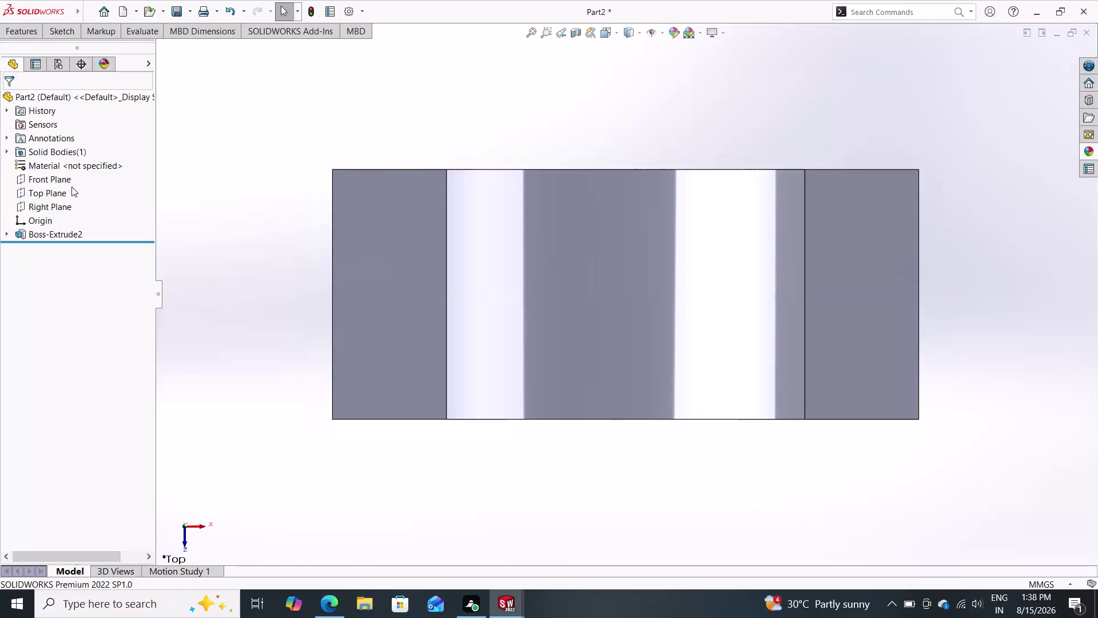
Orient and orbit the part, then start a new sketch on the Top Plane.
click(64, 193)
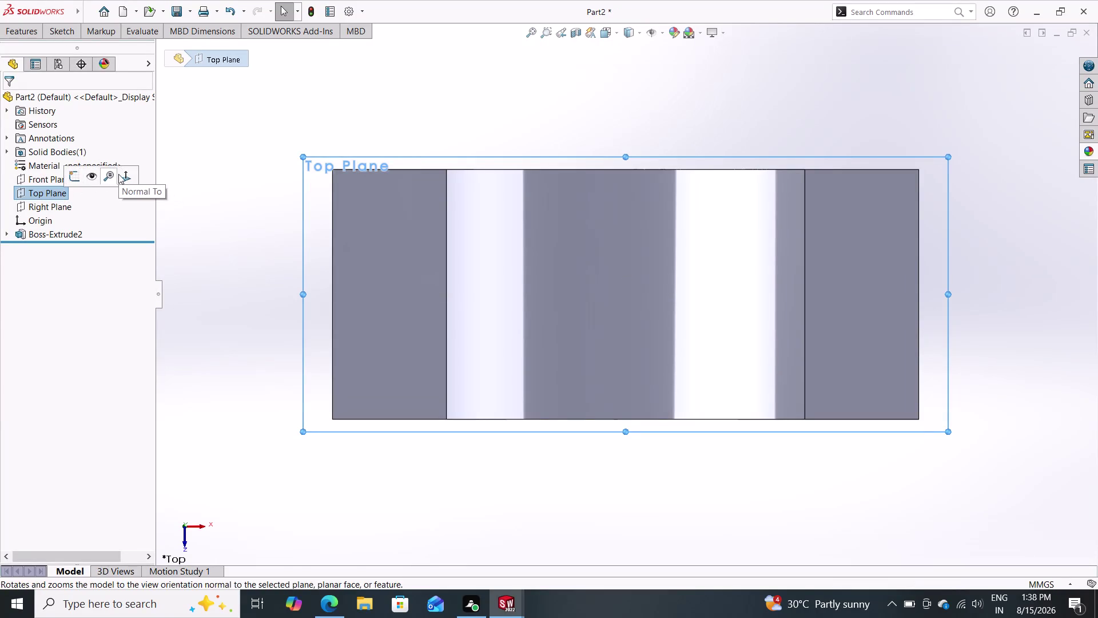
double_click(122, 173)
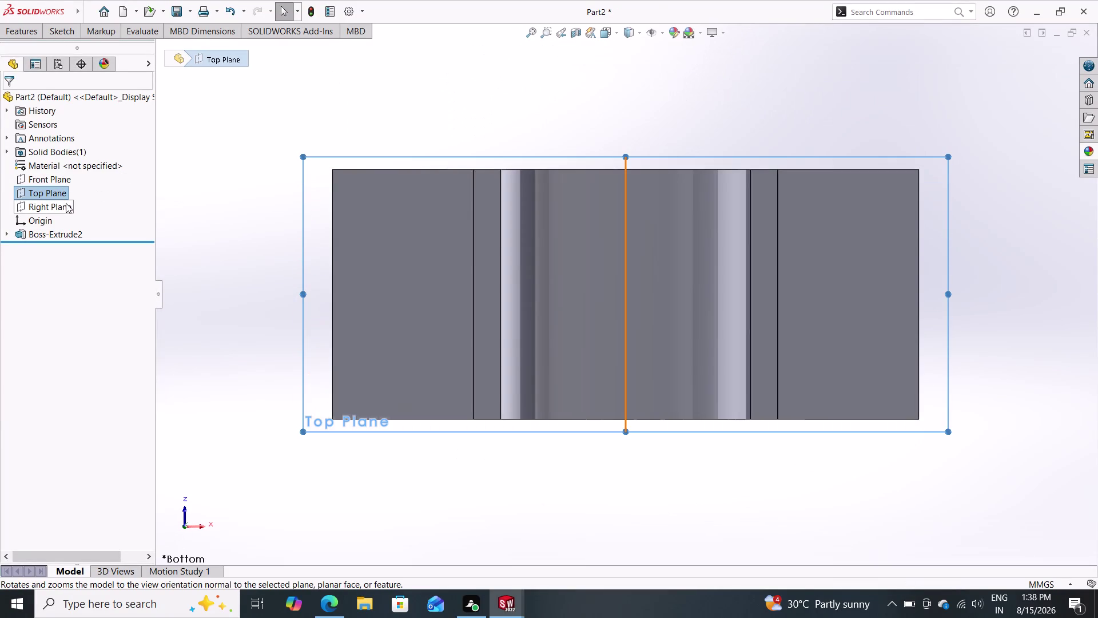
double_click(62, 193)
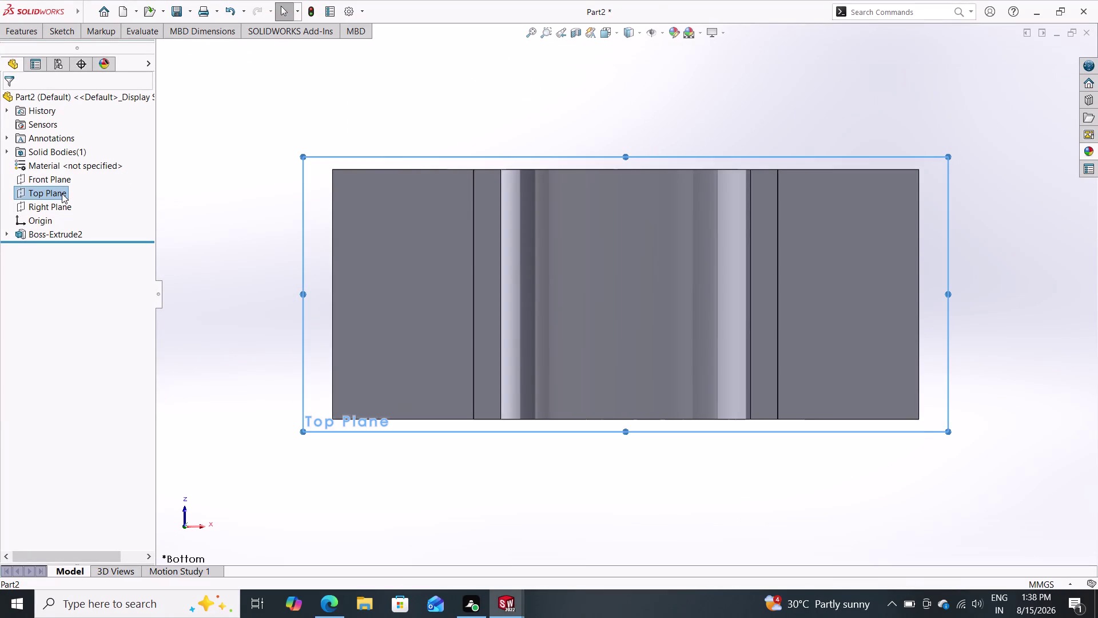
double_click(62, 193)
click(37, 191)
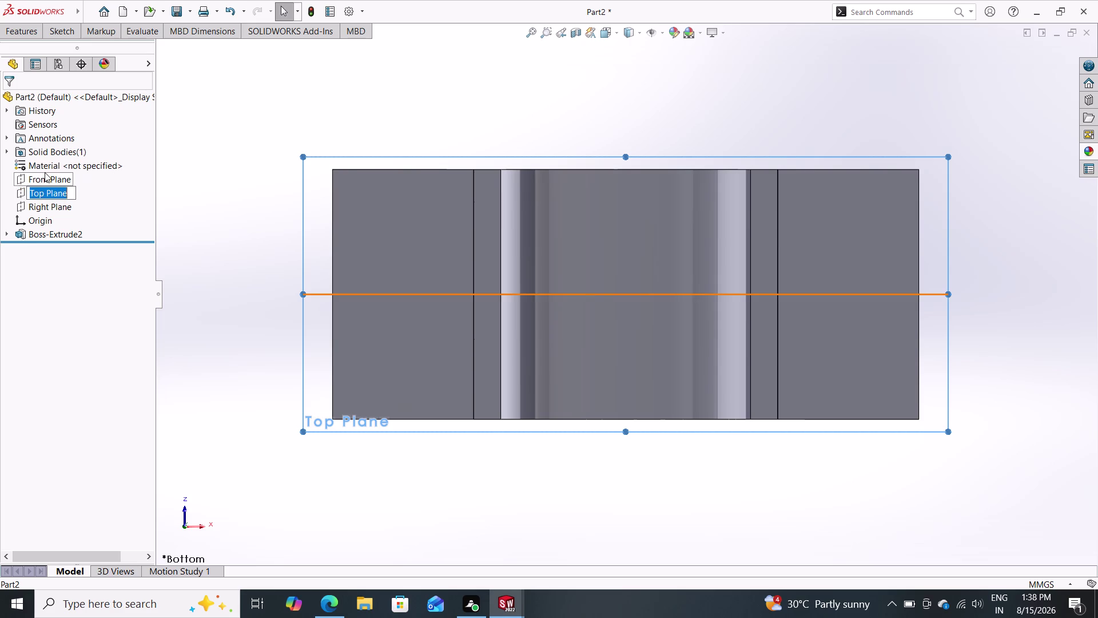
key(Escape)
key(Escape)
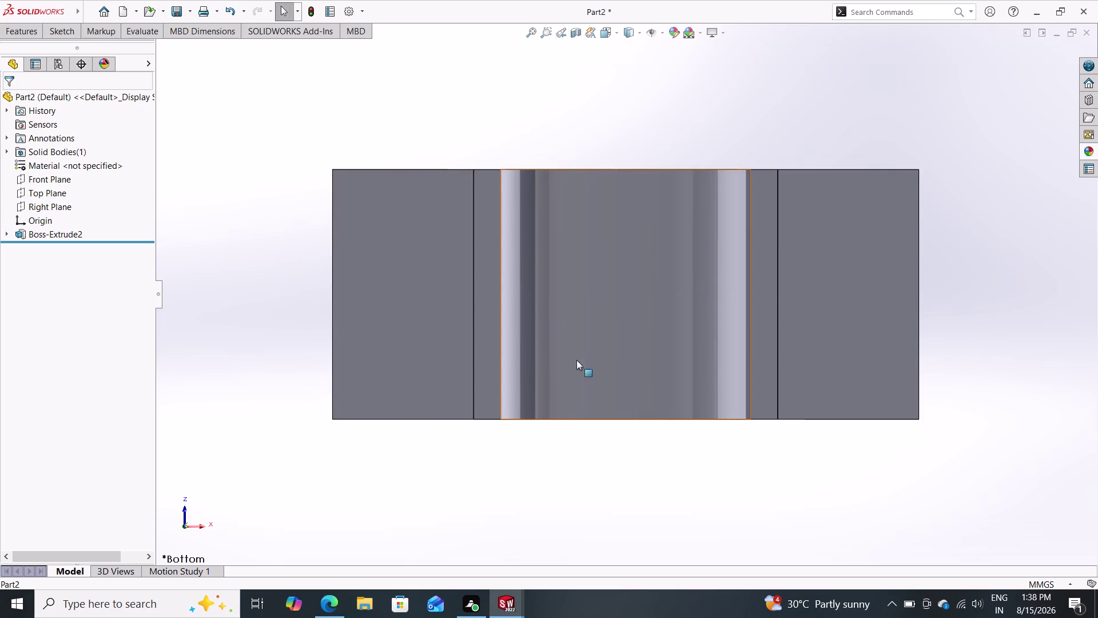
middle_drag(619, 121, 618, 338)
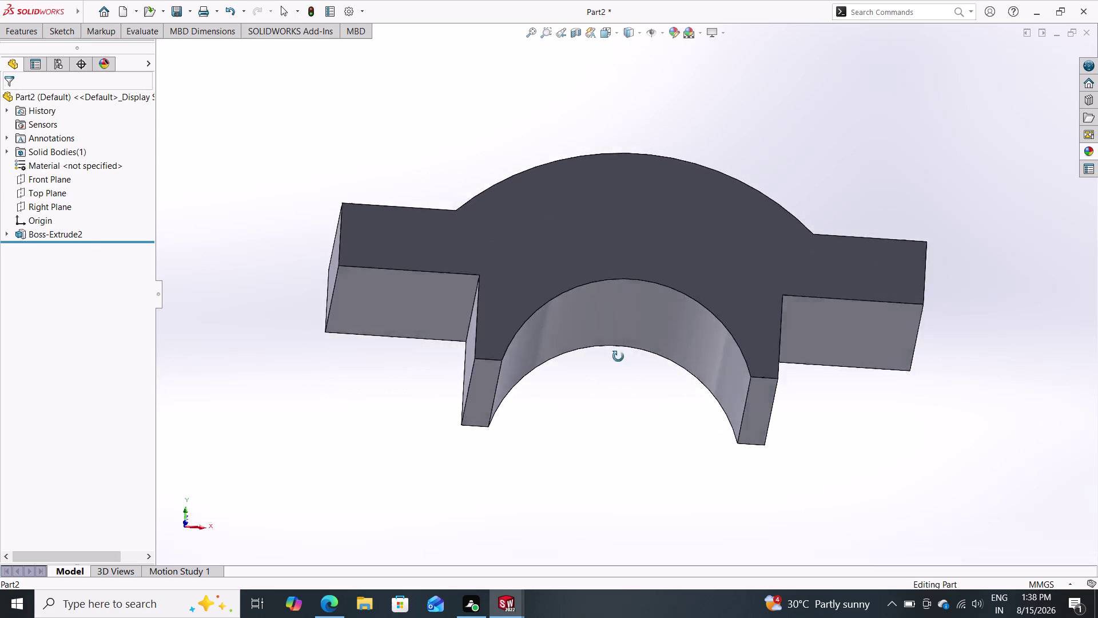
middle_drag(618, 338, 613, 490)
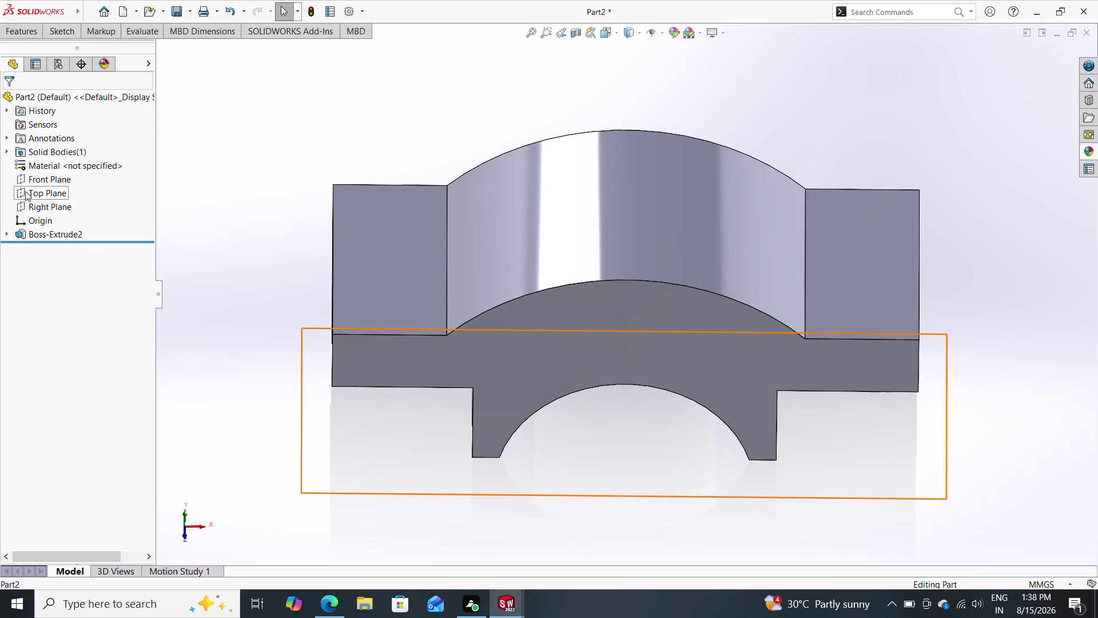
triple_click(26, 191)
click(53, 190)
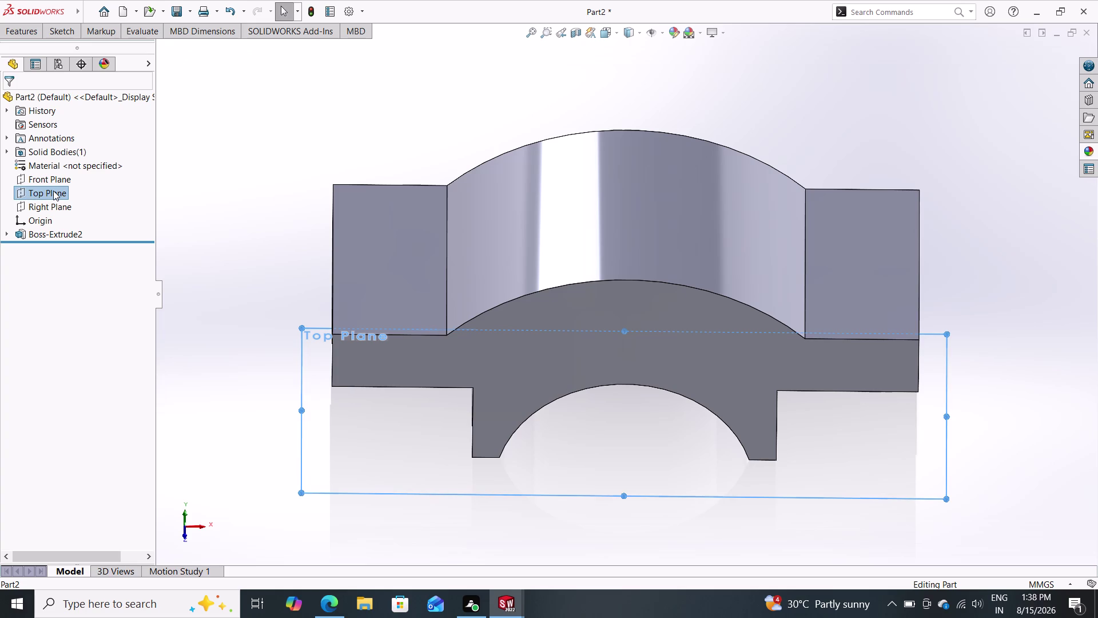
click(64, 178)
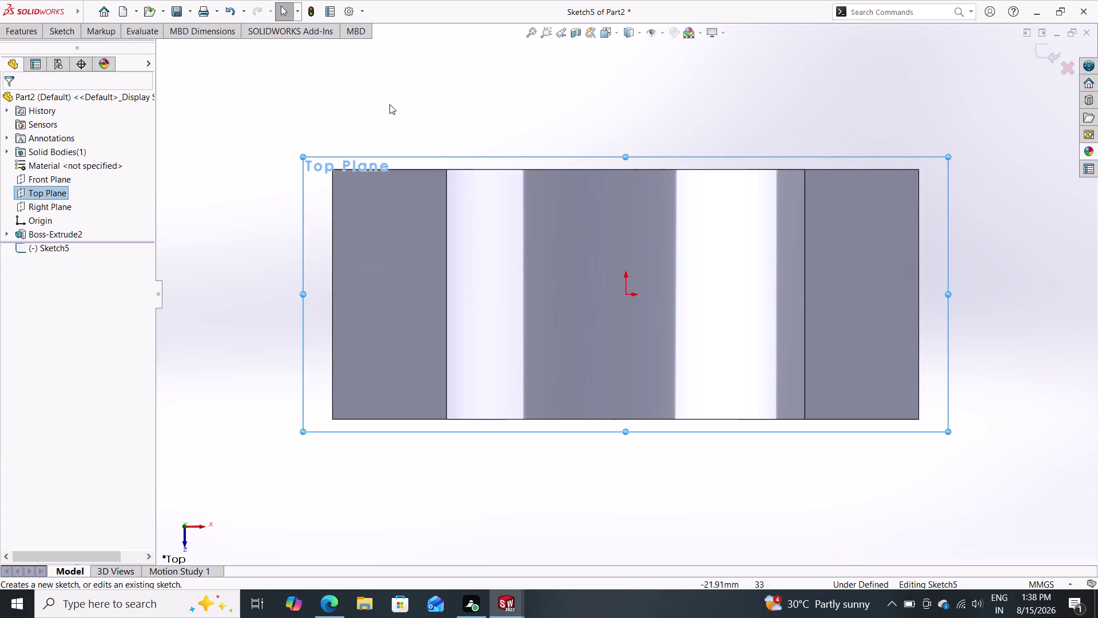
Draw a circle centred on the part origin.
click(69, 26)
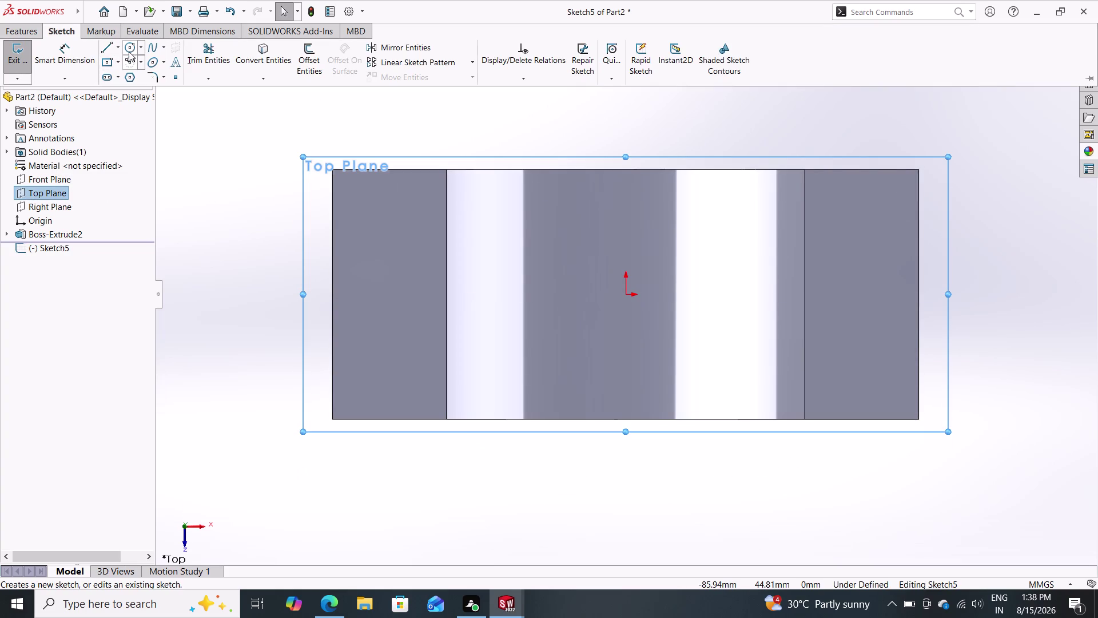
click(128, 49)
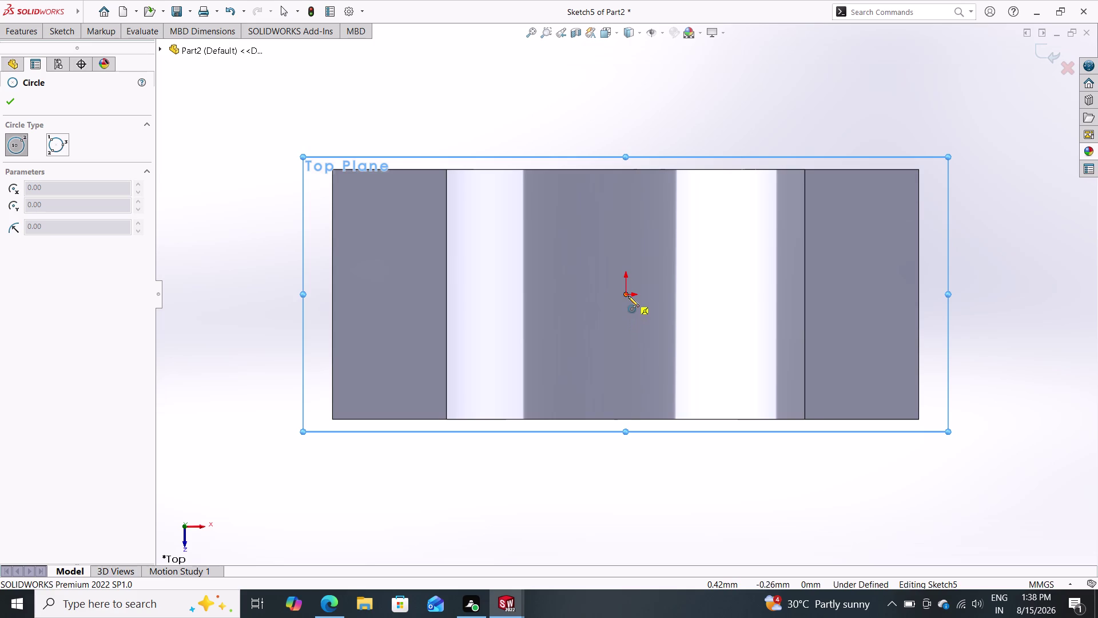
click(628, 296)
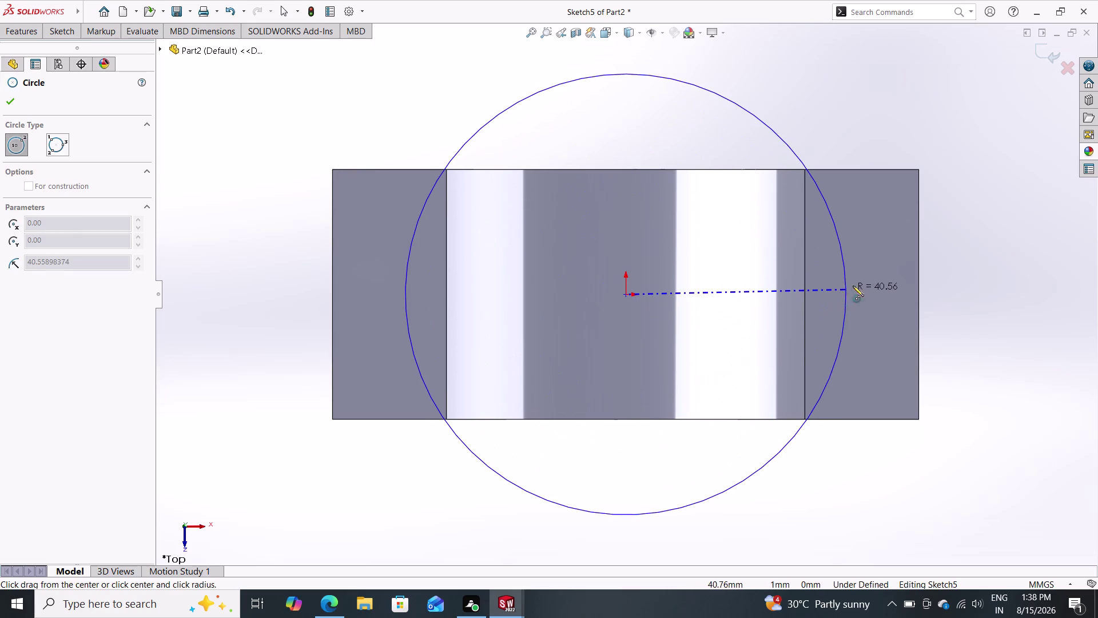
double_click(941, 218)
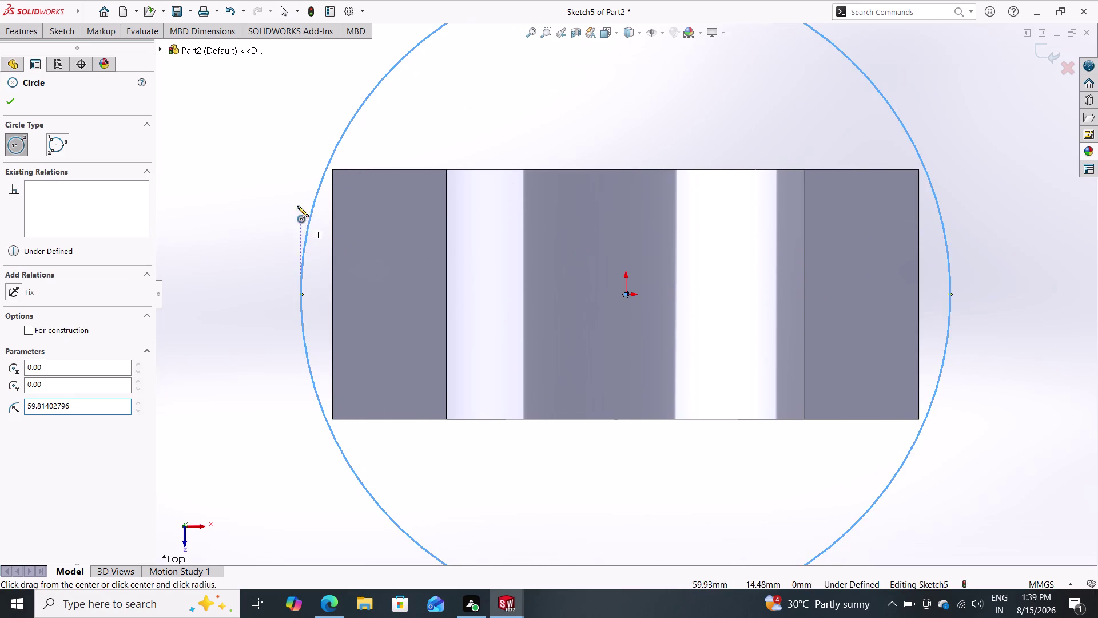
double_click(69, 33)
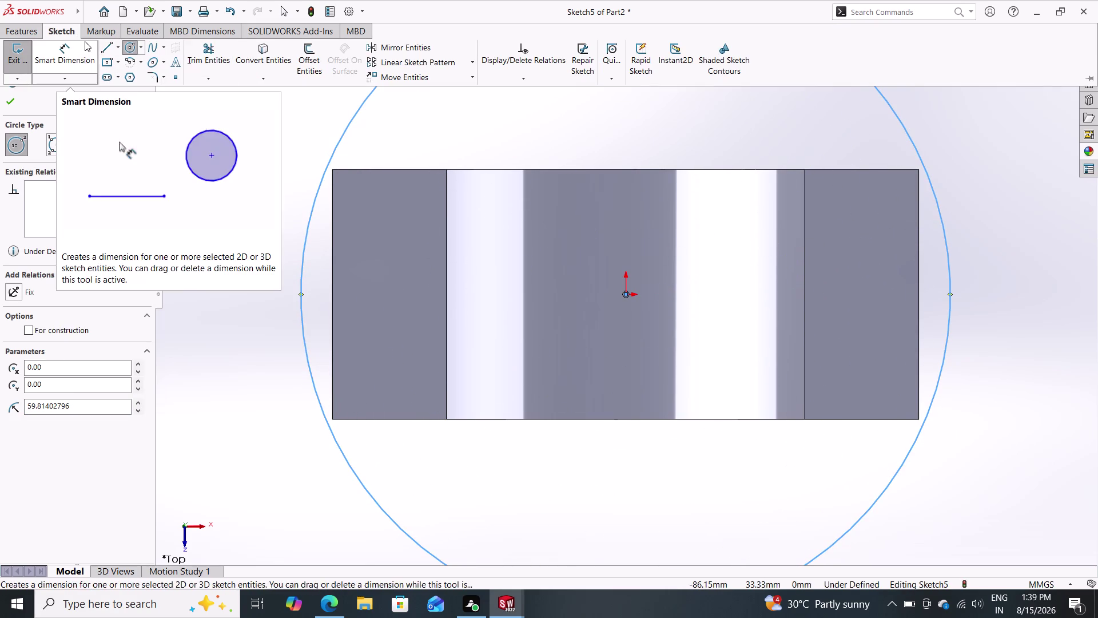
Add a diameter dimension to the circle, entering 108.
double_click(55, 51)
double_click(315, 202)
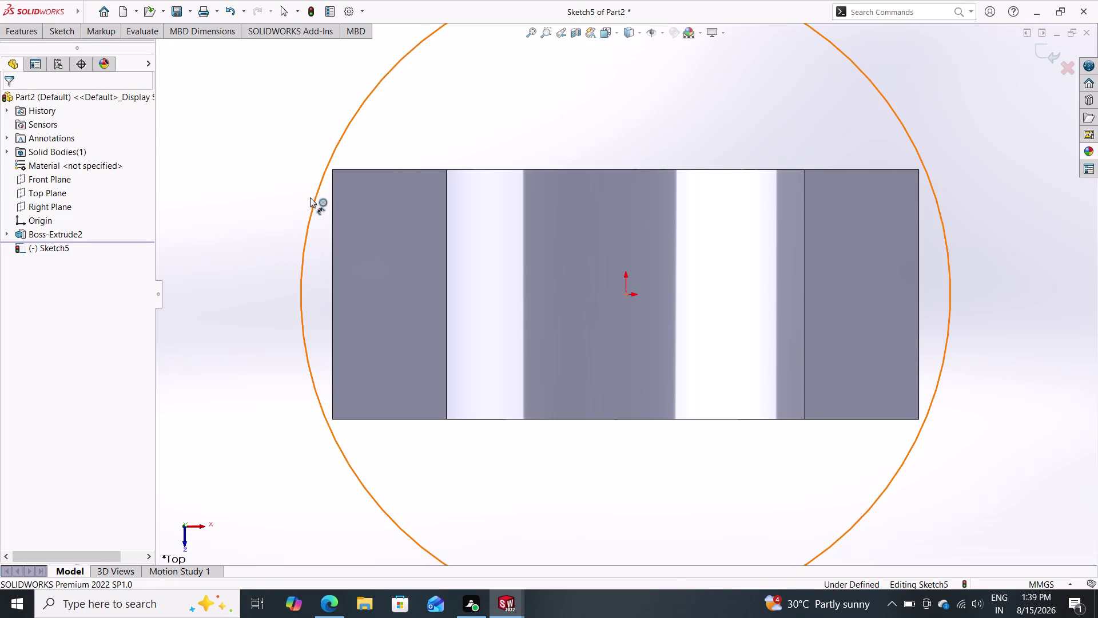
click(273, 159)
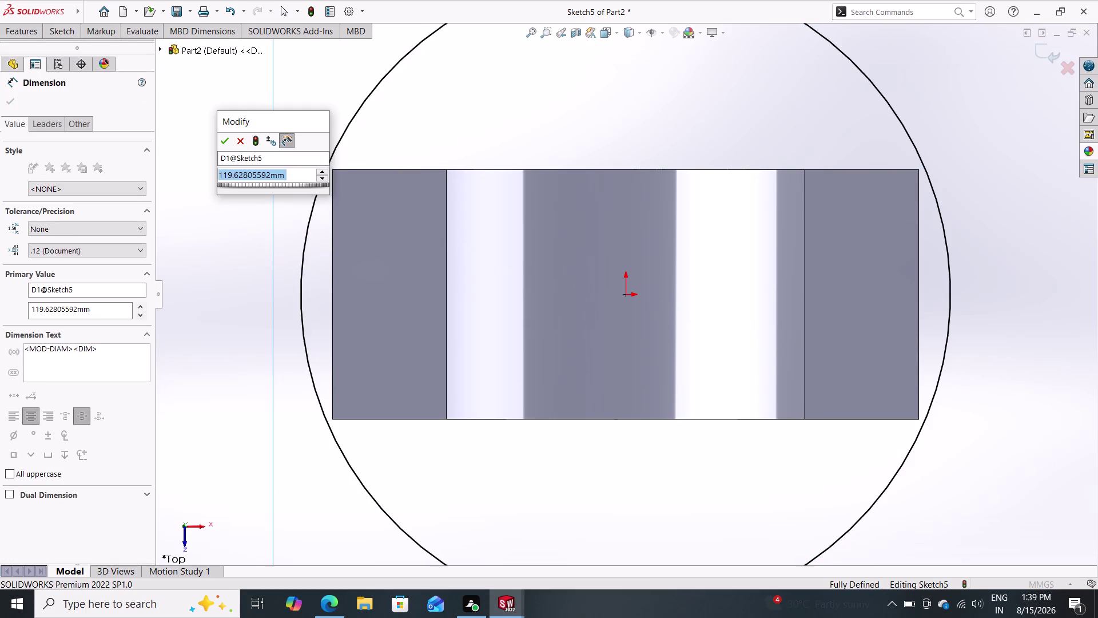
text(108)
key(Return)
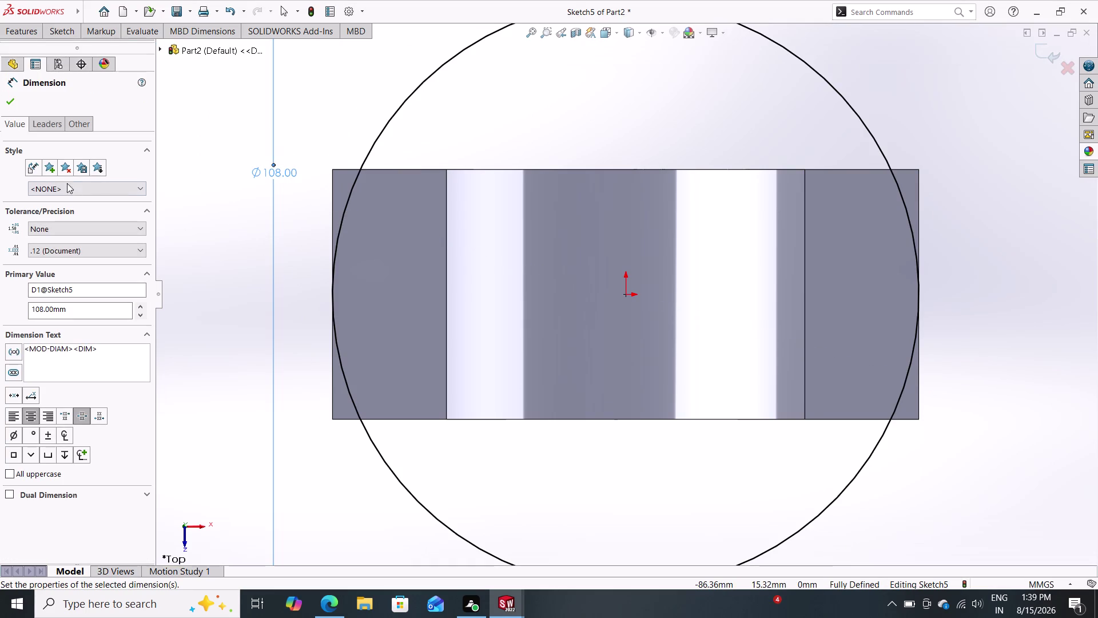
click(8, 102)
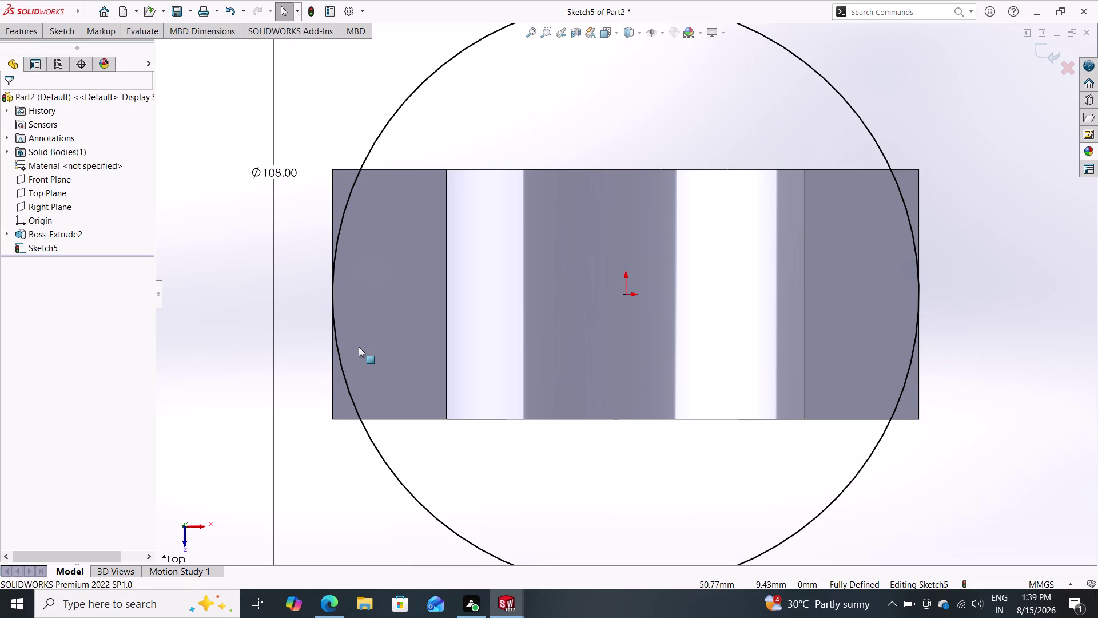
Orbit around the part to check the circle, then undo the last change.
scroll(down, 3)
scroll(up, 3)
scroll(up, 3)
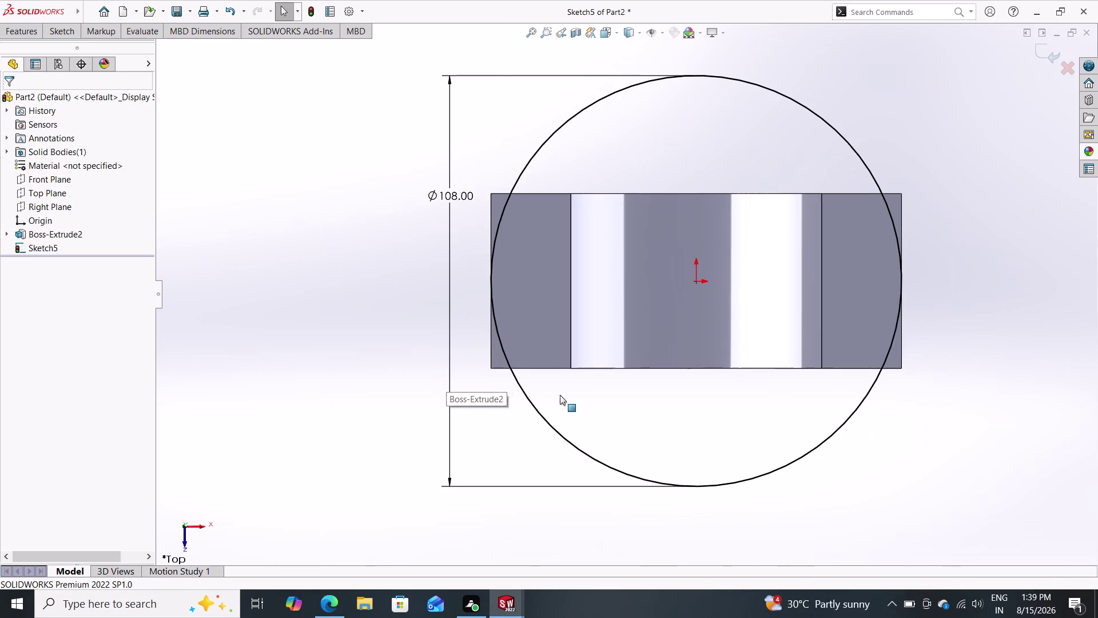
middle_drag(878, 442, 869, 362)
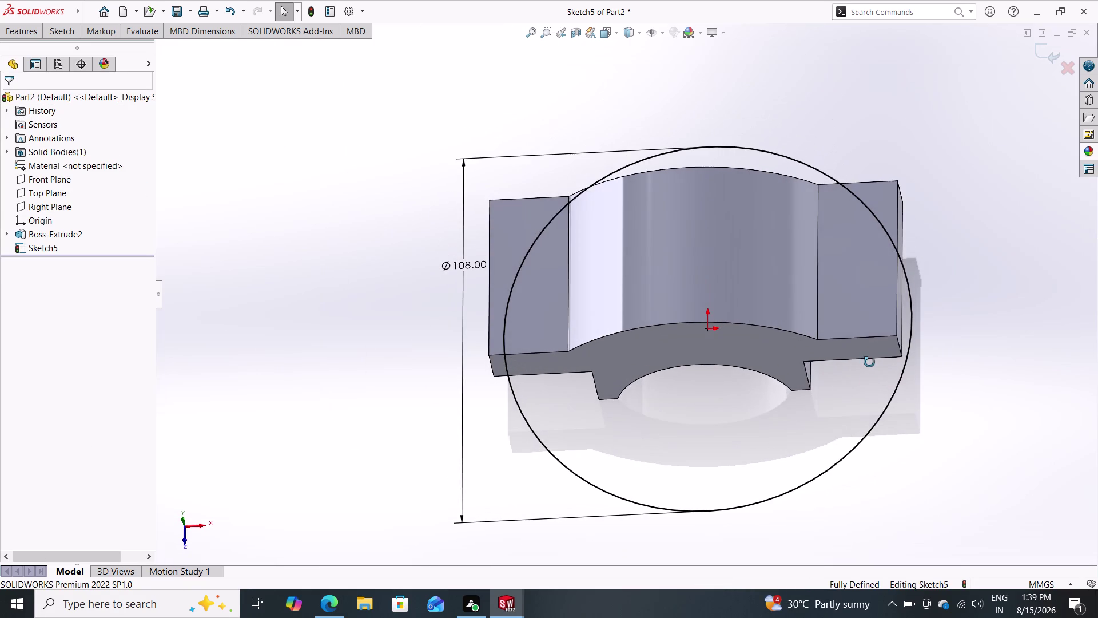
middle_drag(869, 362, 876, 297)
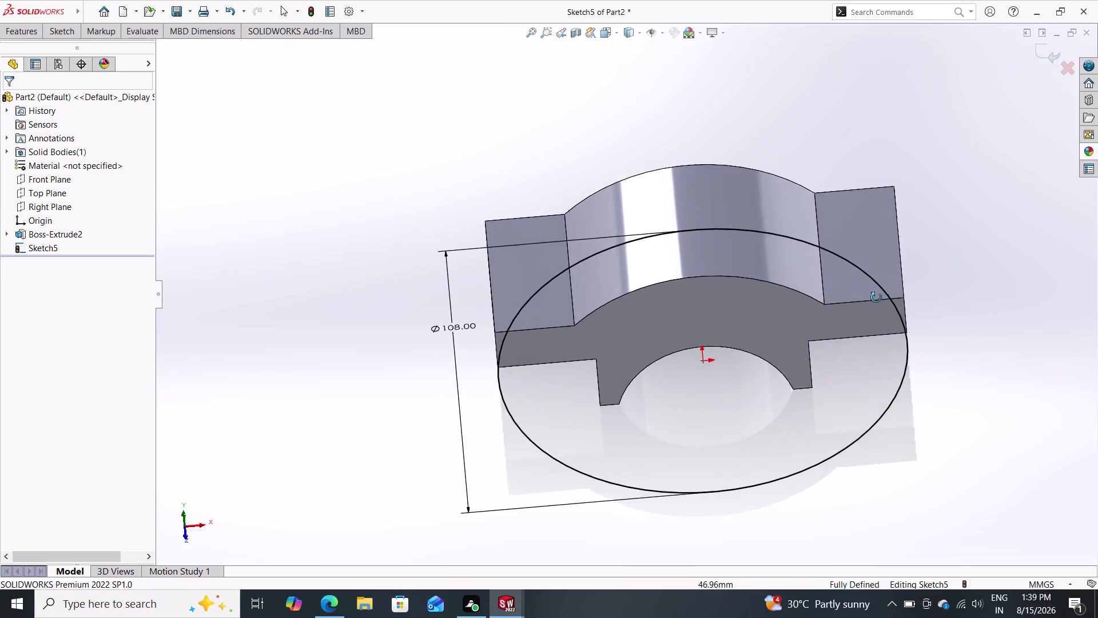
middle_drag(876, 297, 883, 455)
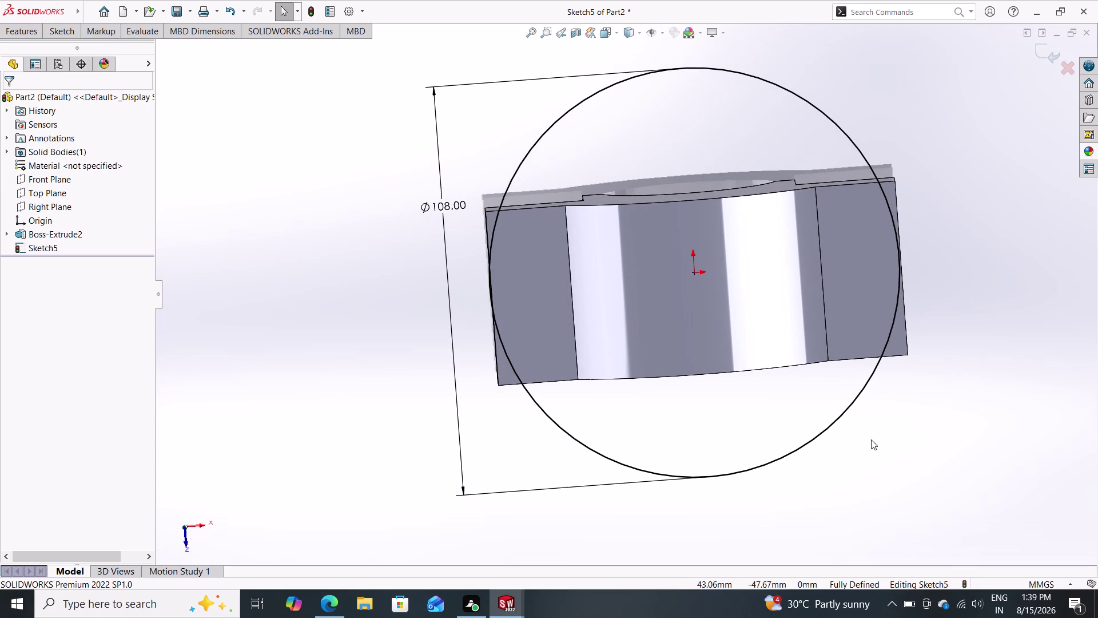
key(ctrl+z)
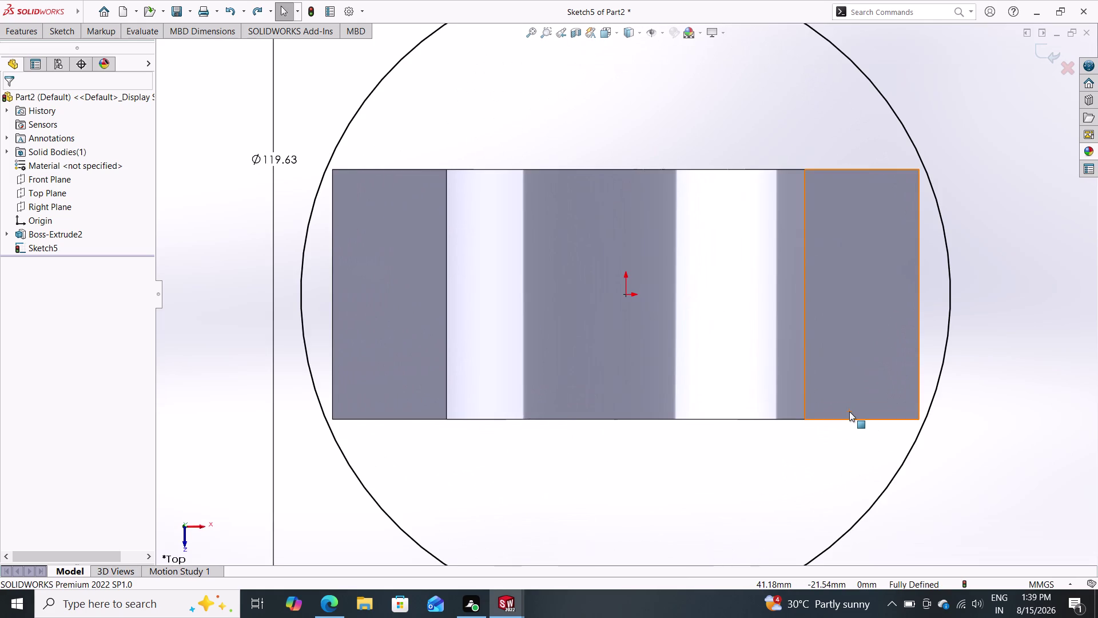
Undo the recent sketch steps and delete the drawn circle.
key(ctrl+z)
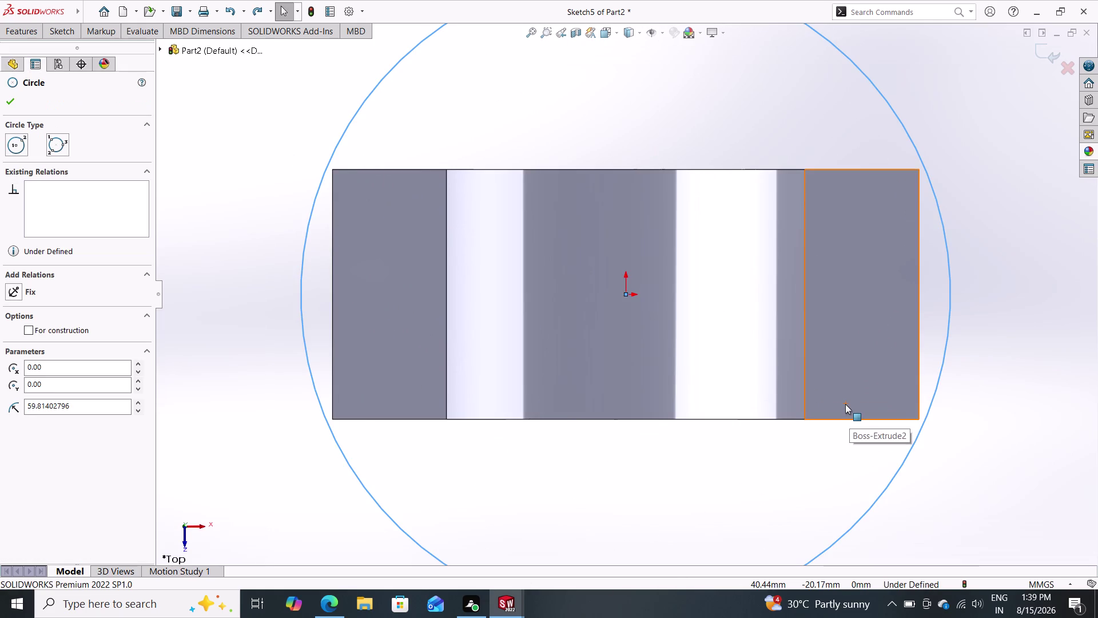
key(Escape)
key(Escape)
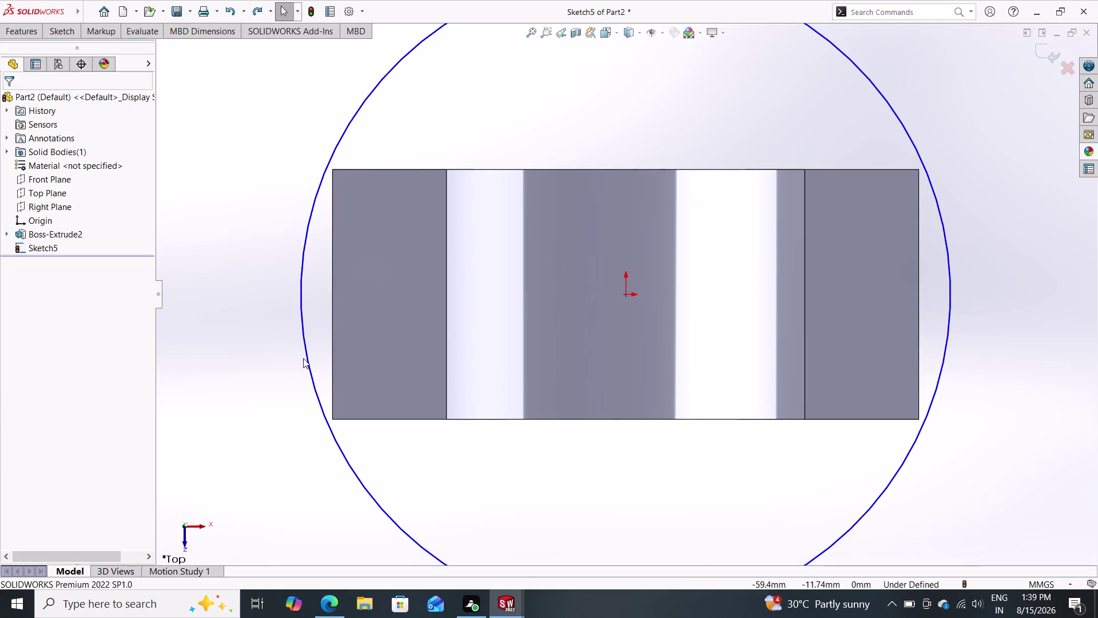
click(310, 358)
key(Delete)
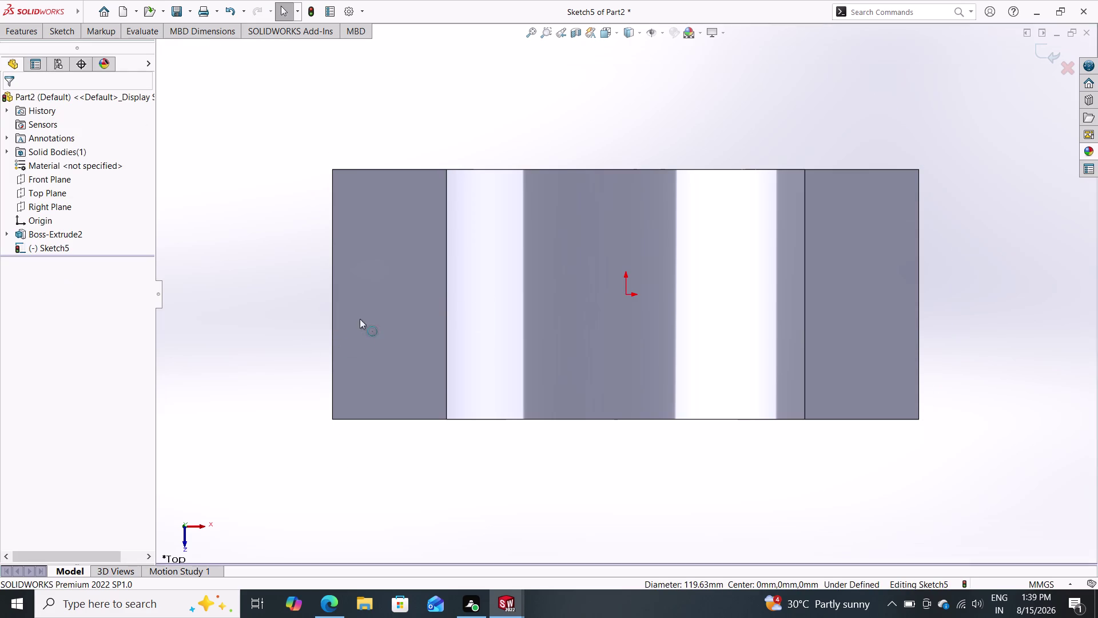
Select the left flange face and draw another circle centred on the origin.
click(381, 295)
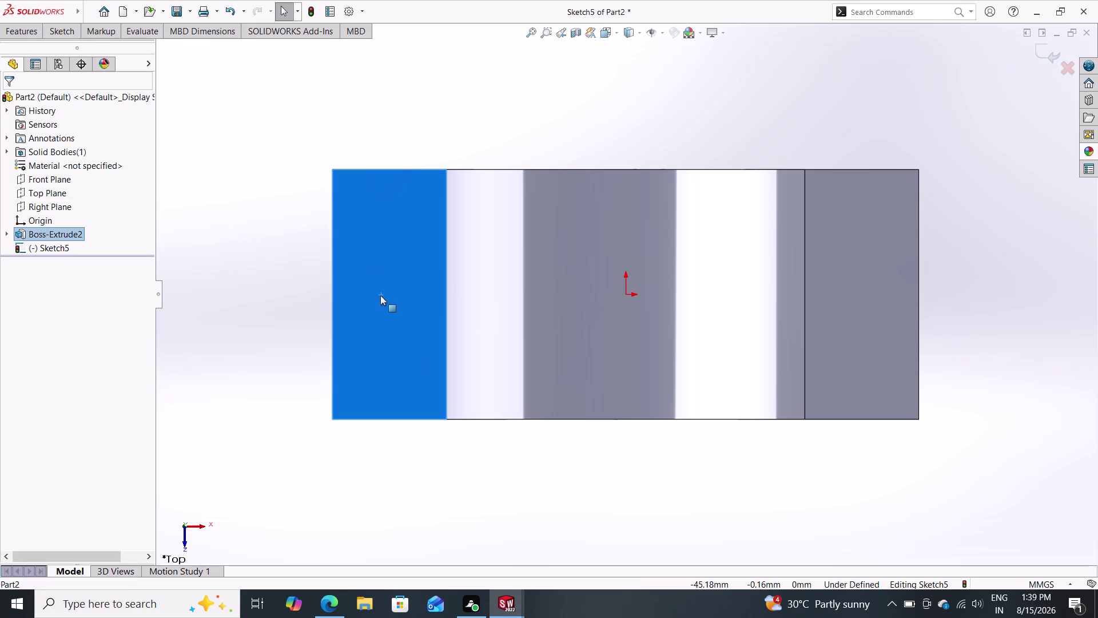
click(62, 31)
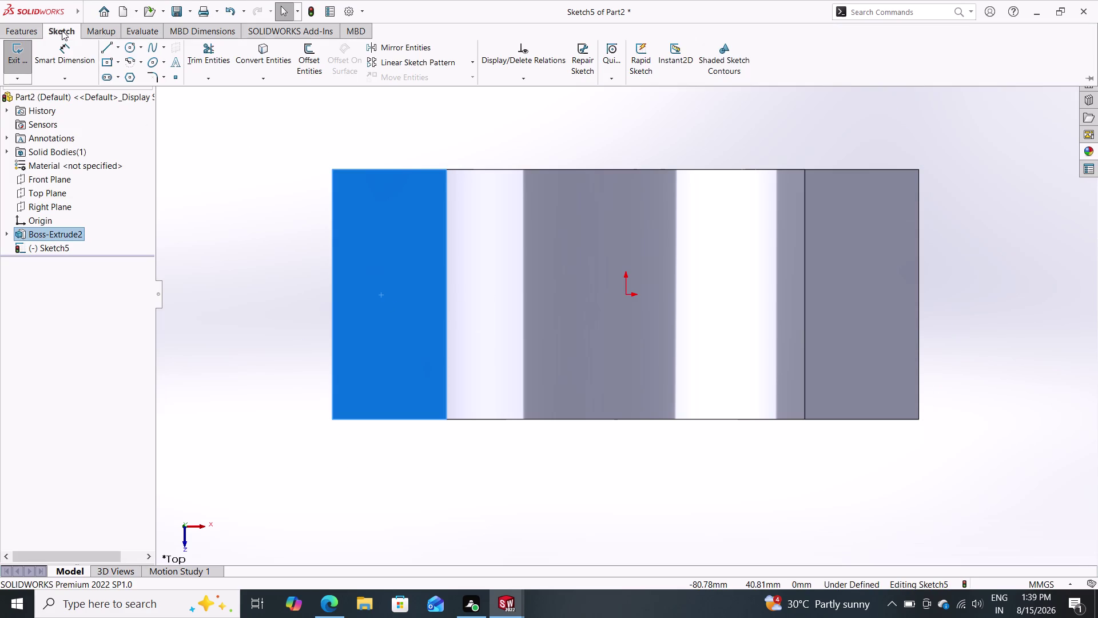
triple_click(130, 48)
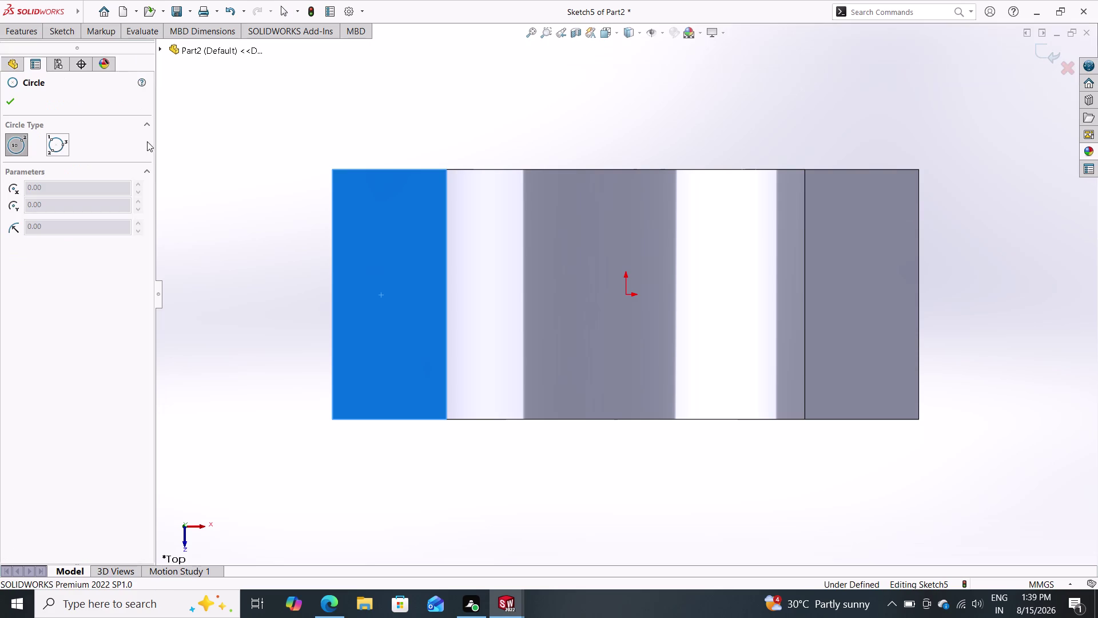
click(627, 296)
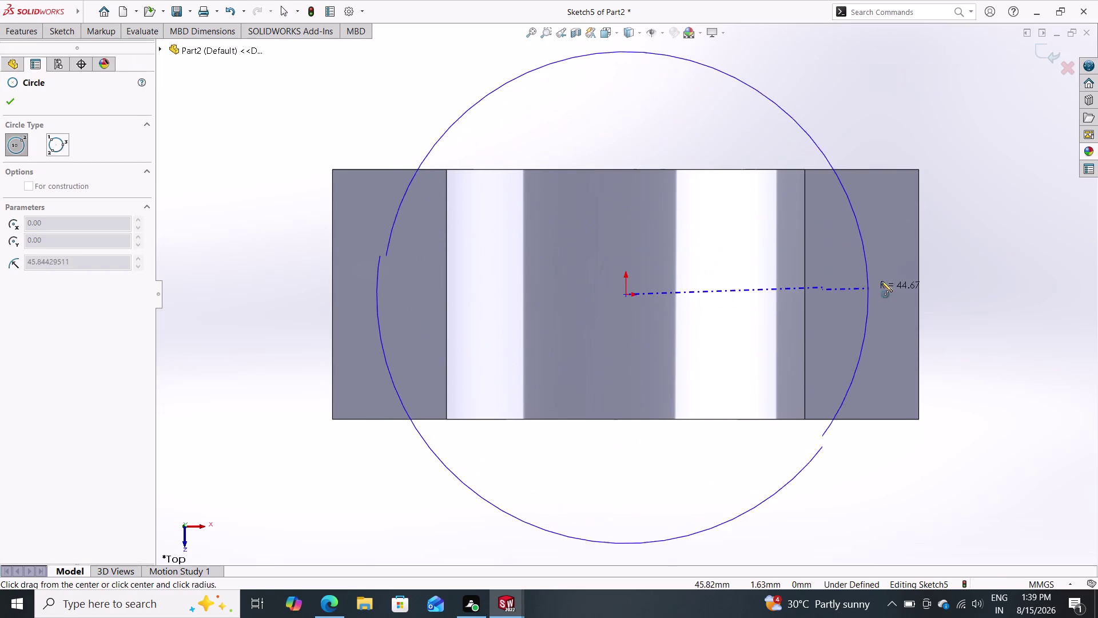
click(922, 247)
Orbit to view the arched top, undo twice, and delete the large origin circle.
middle_drag(977, 343, 957, 265)
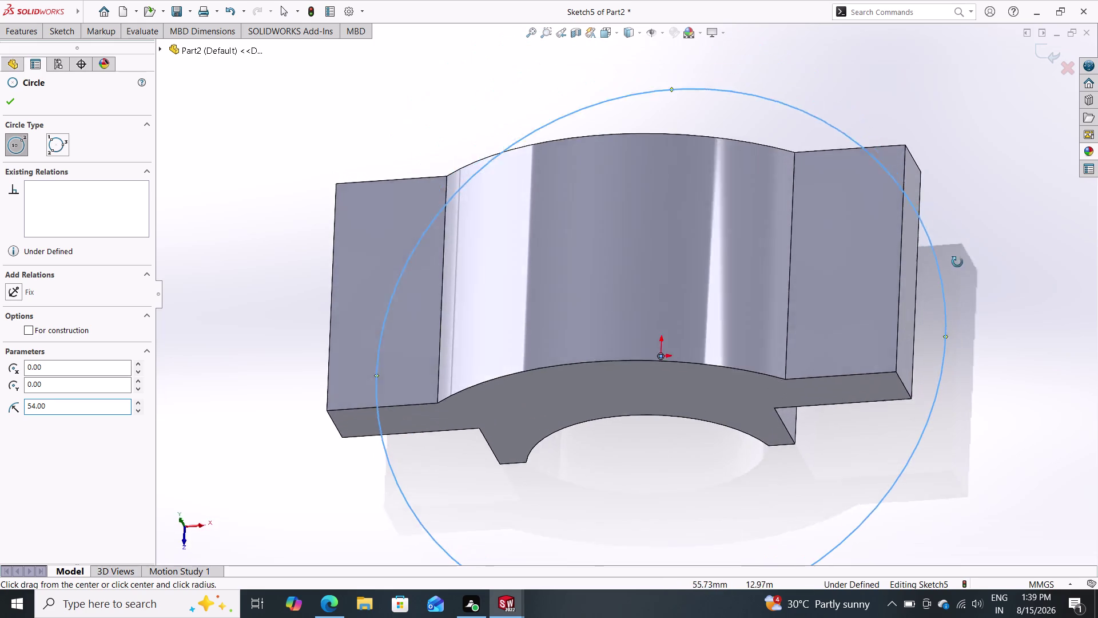
middle_drag(957, 264, 990, 251)
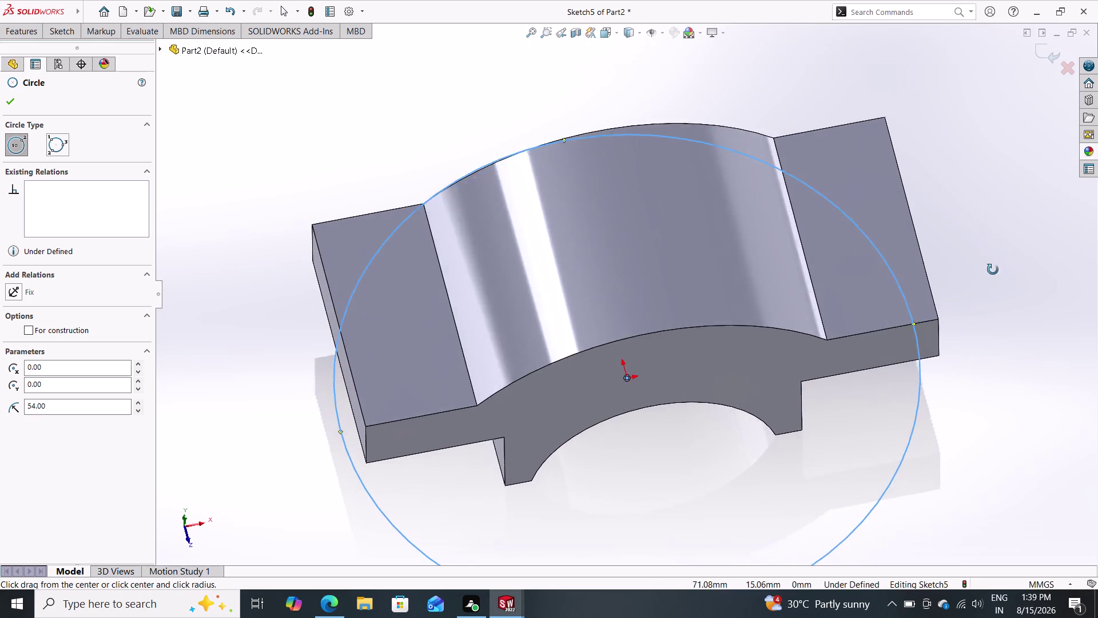
middle_drag(990, 251, 996, 314)
key(ctrl+z)
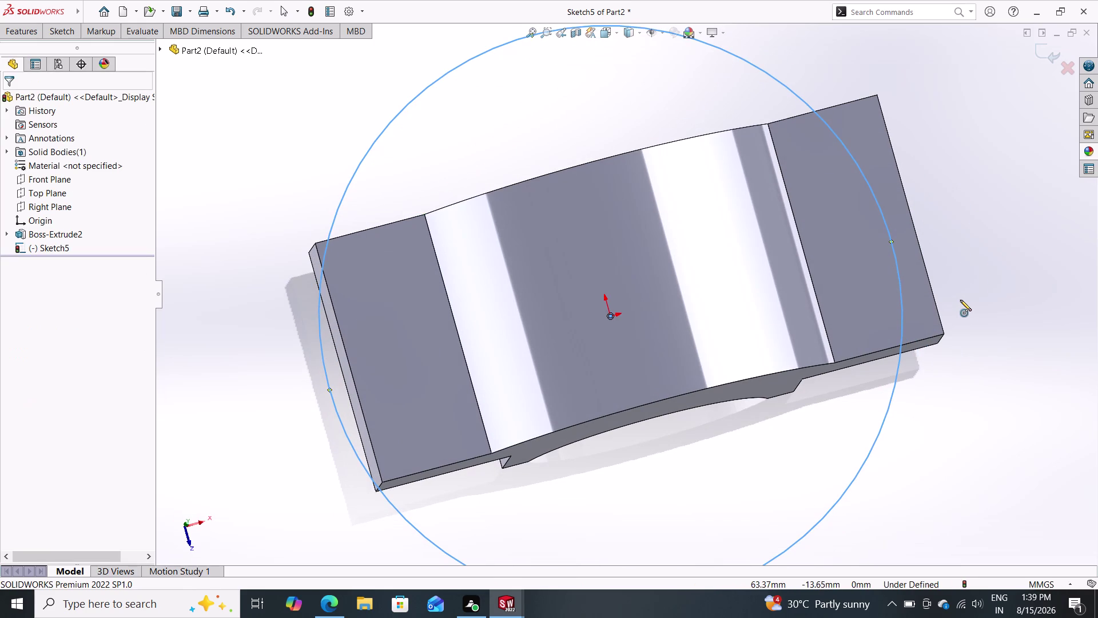
key(ctrl+z)
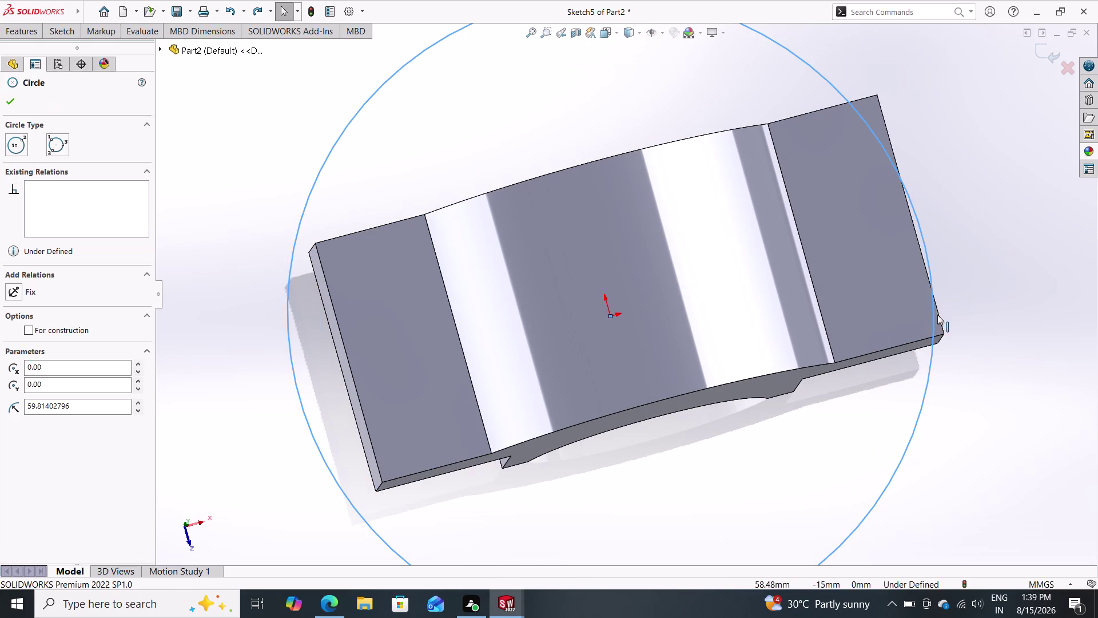
click(924, 393)
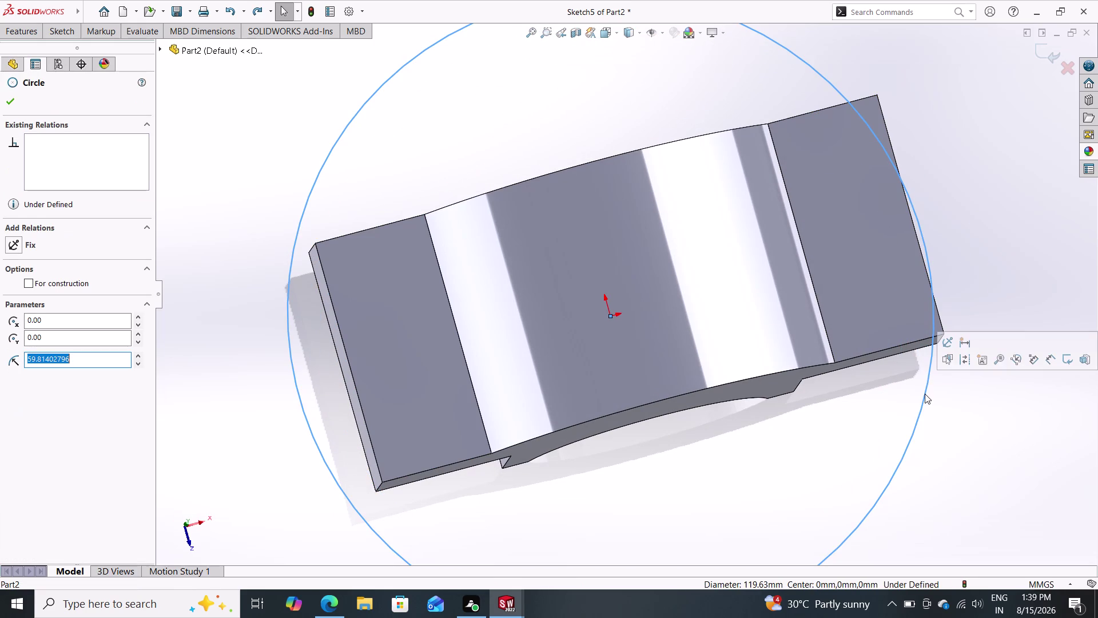
key(Delete)
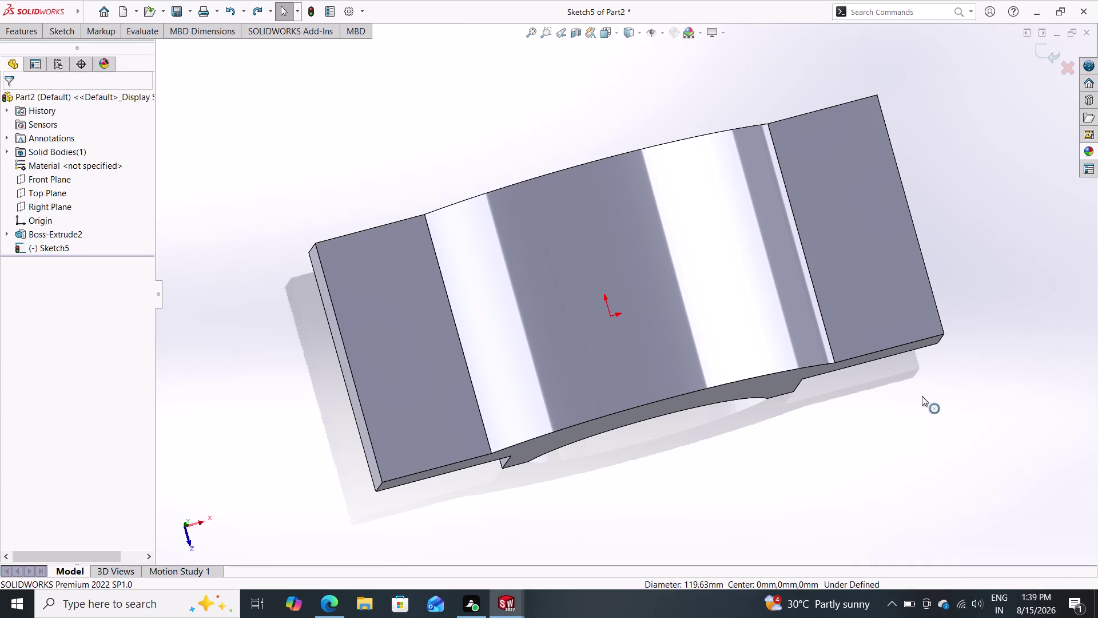
Select the left flange top face and browse the Boss-Extrude2 context options.
click(381, 329)
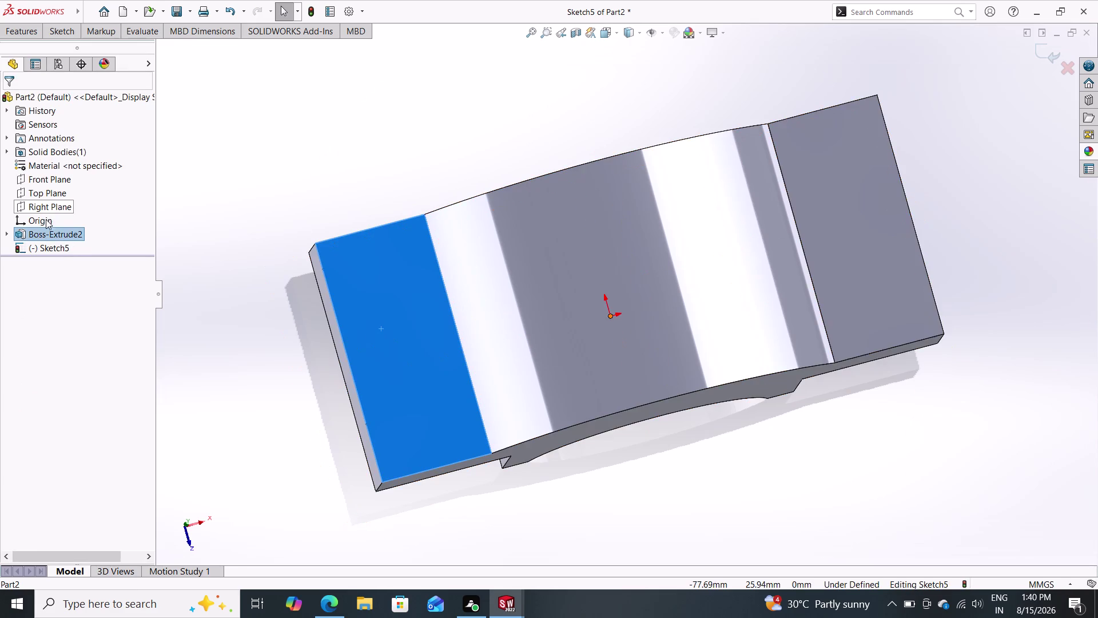
right_click(87, 274)
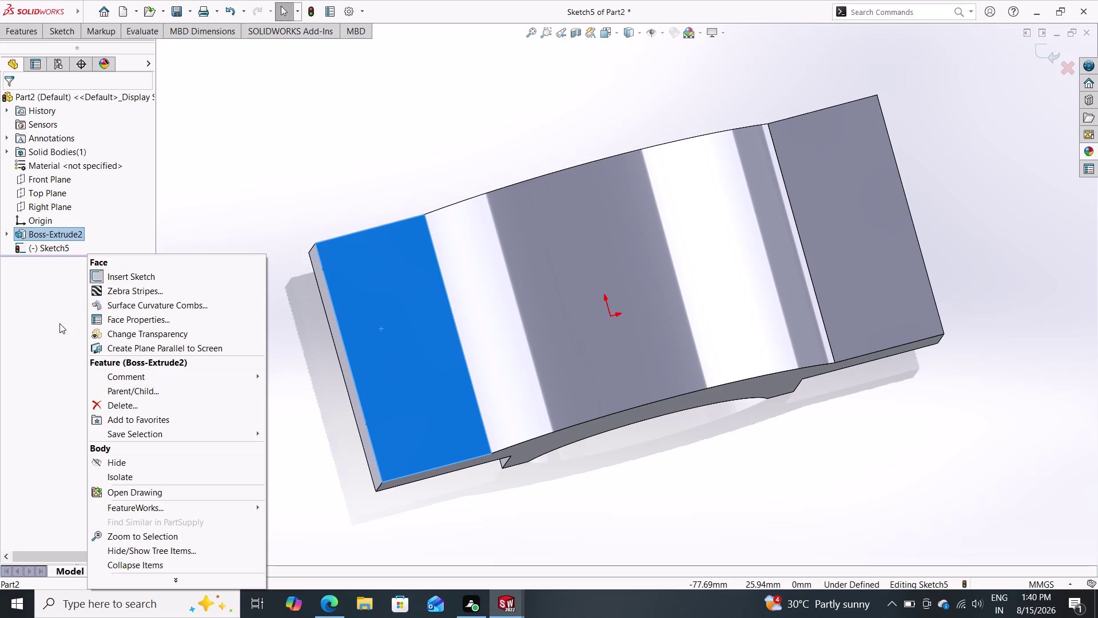
click(99, 228)
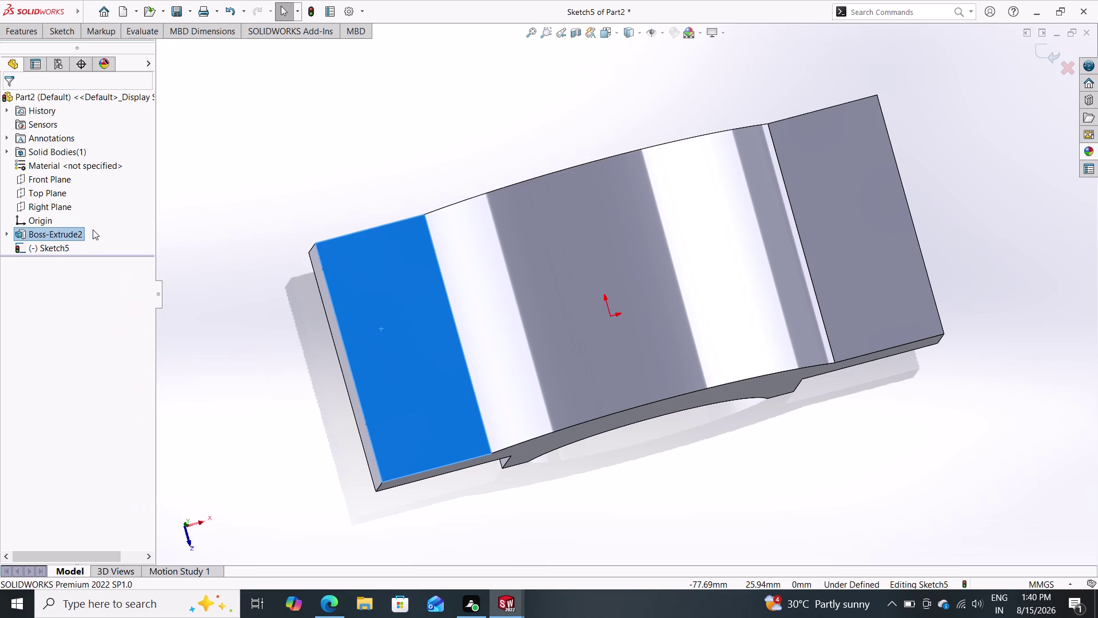
right_click(92, 229)
click(67, 233)
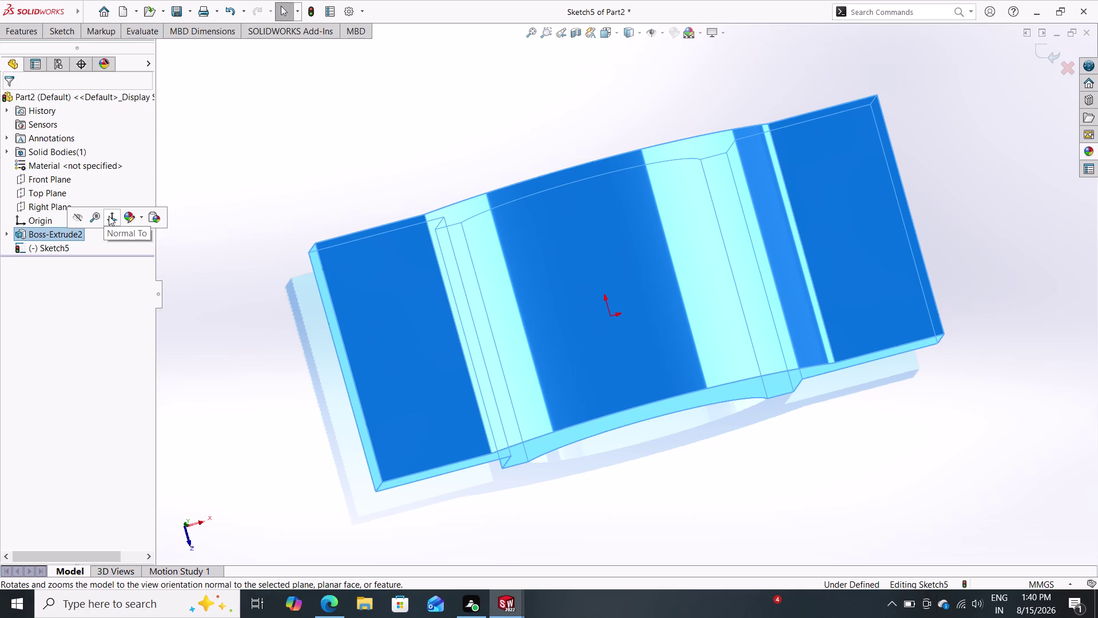
key(Escape)
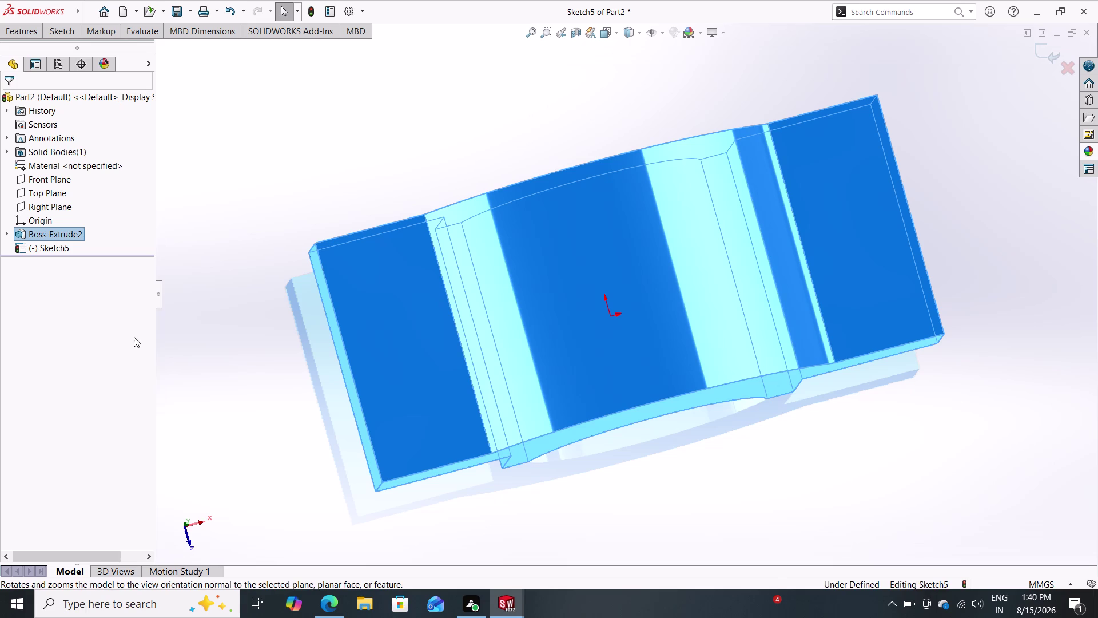
click(384, 320)
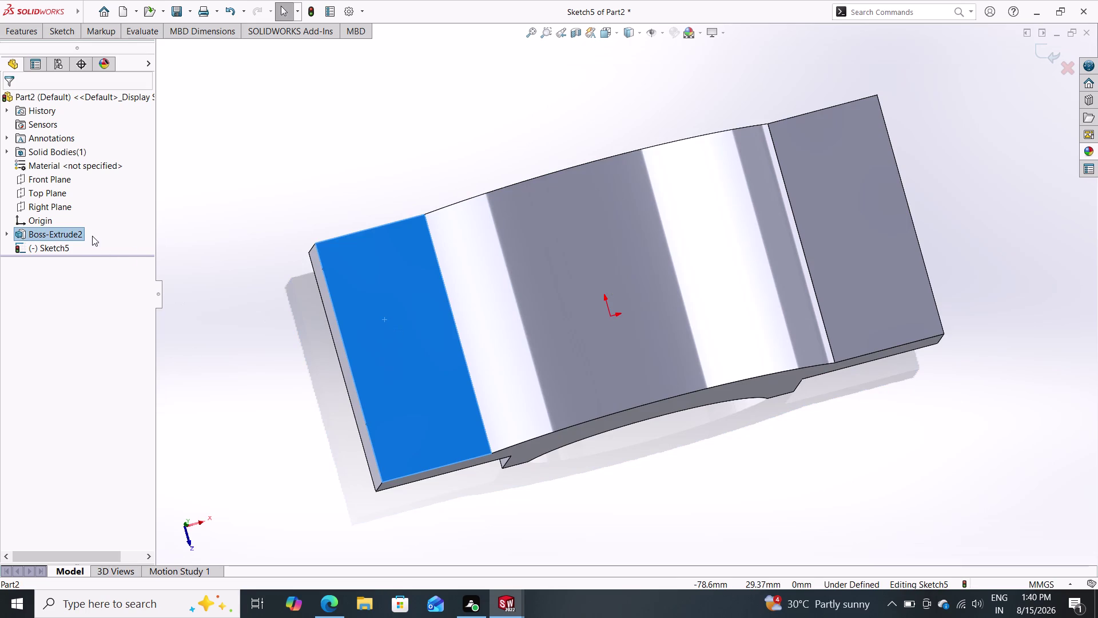
right_click(95, 231)
click(76, 228)
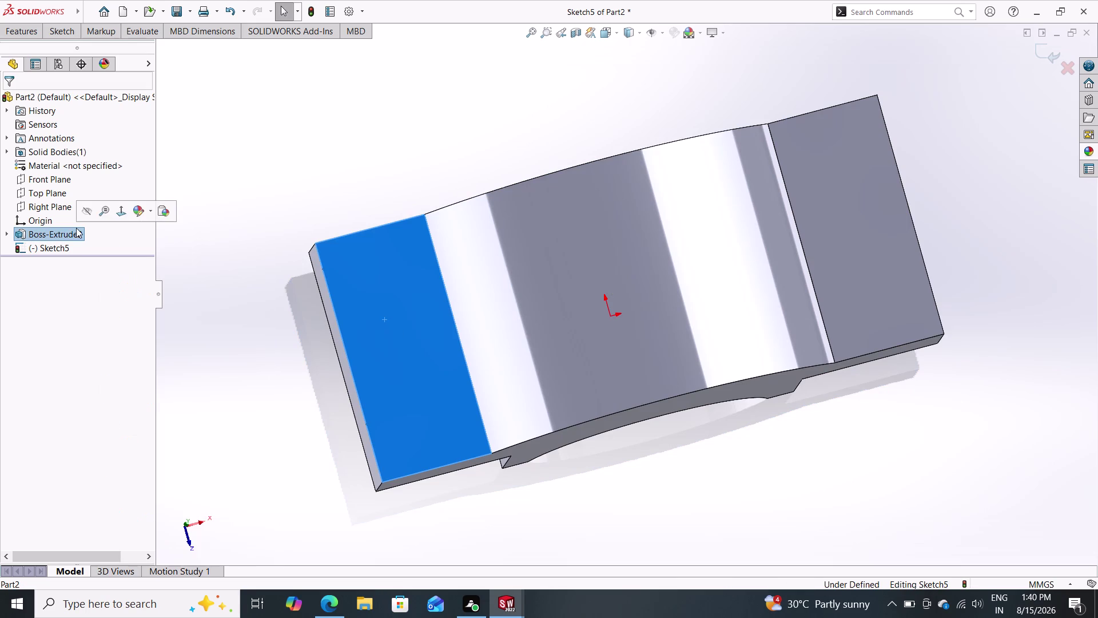
key(Escape)
key(Escape)
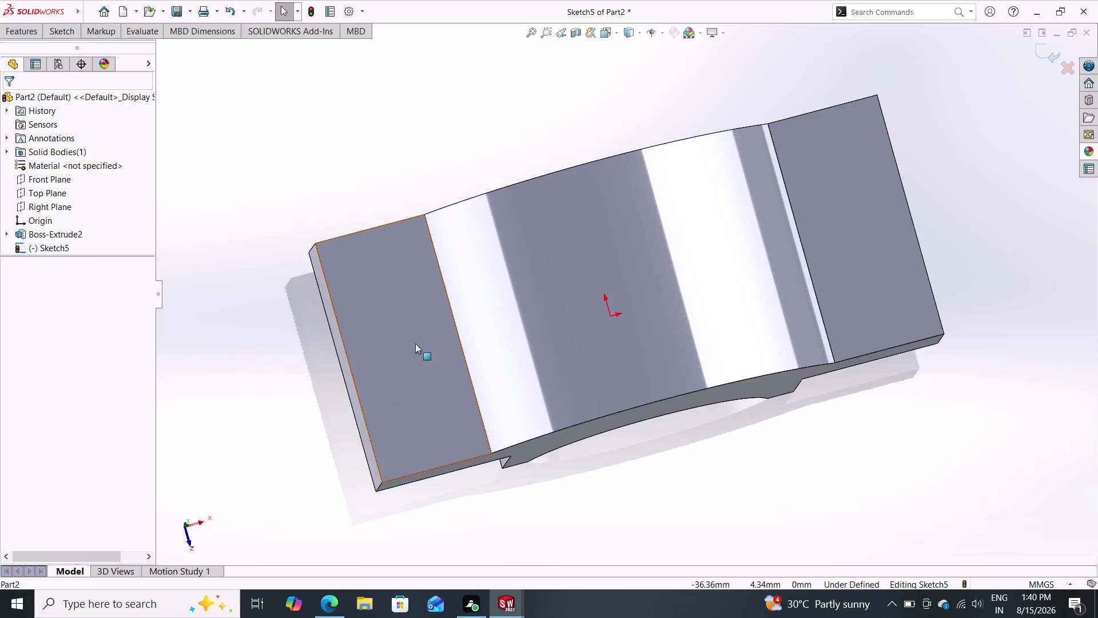
View the part face-on from front and back, and locate the Top Plane.
double_click(415, 343)
key(Escape)
key(Escape)
double_click(410, 302)
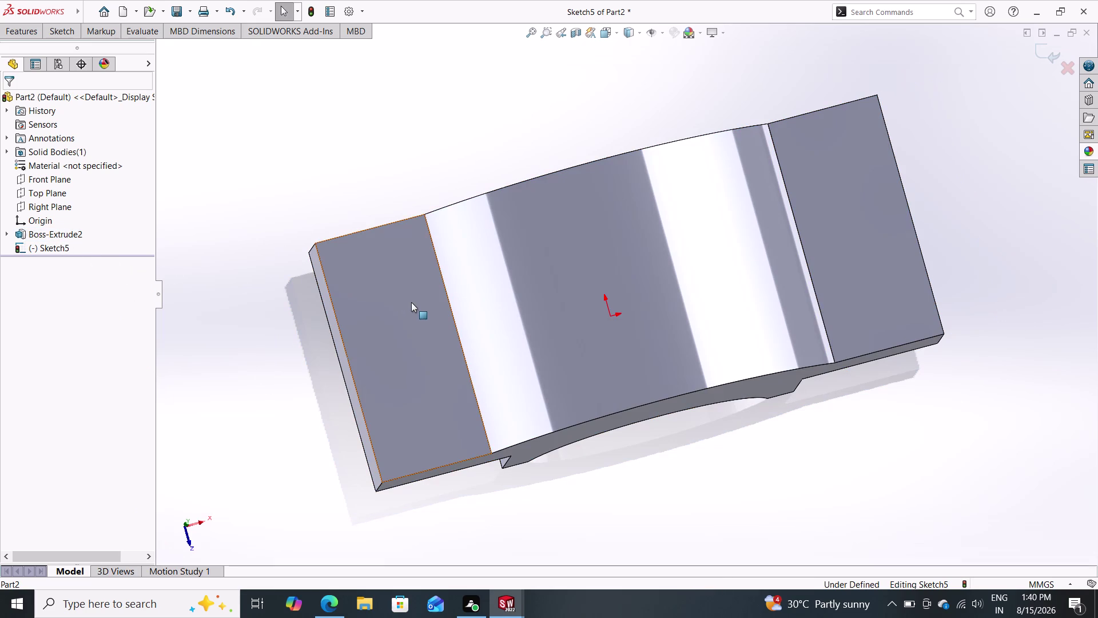
right_click(68, 232)
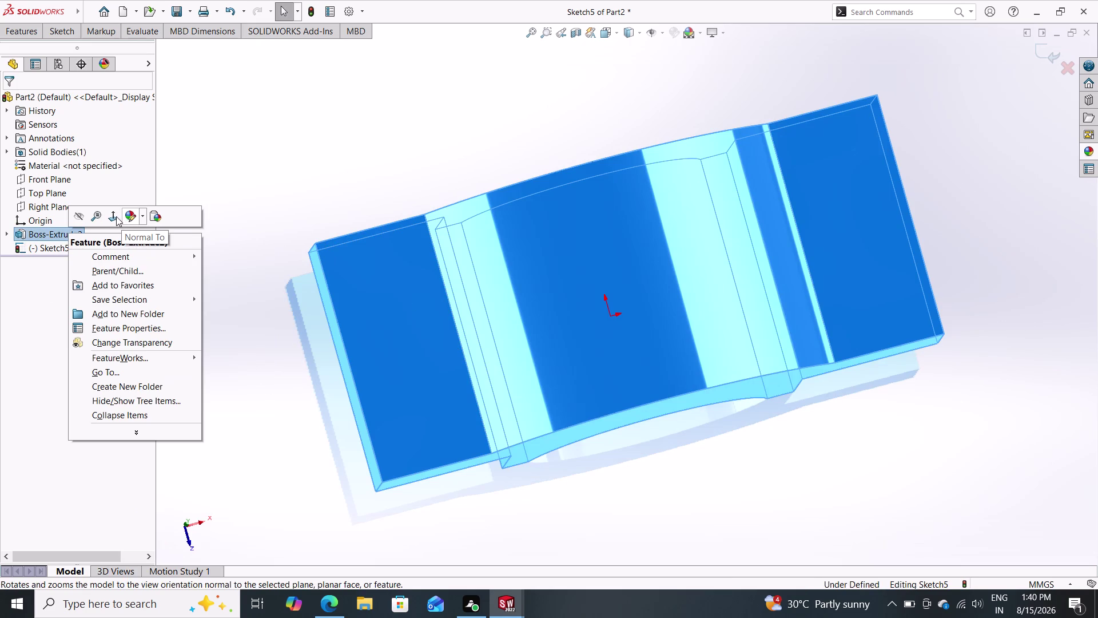
click(116, 217)
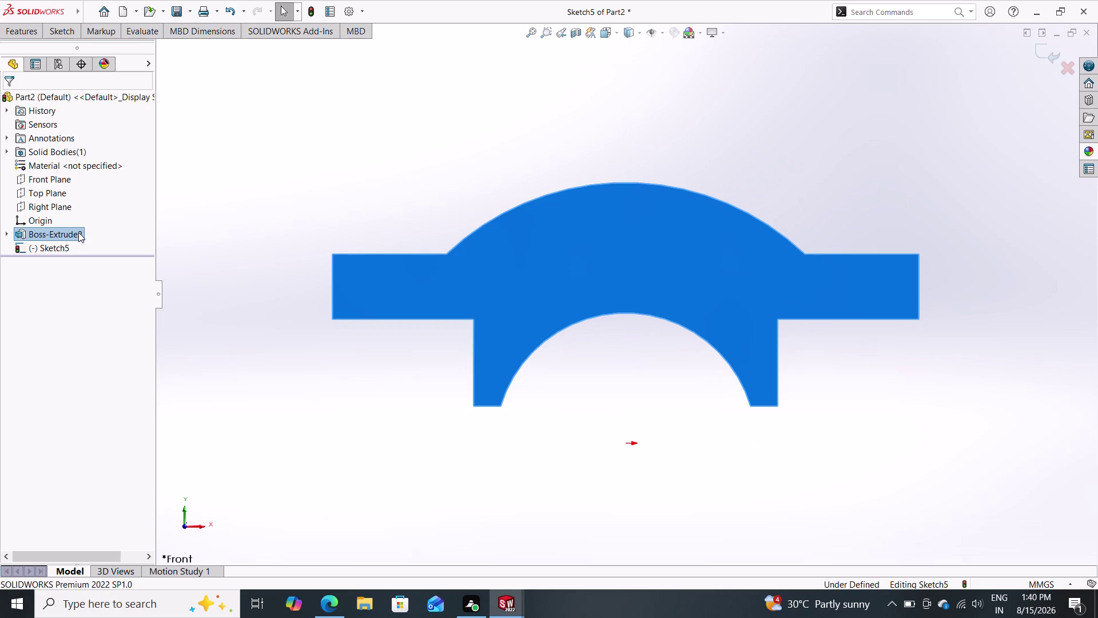
right_click(78, 233)
click(119, 212)
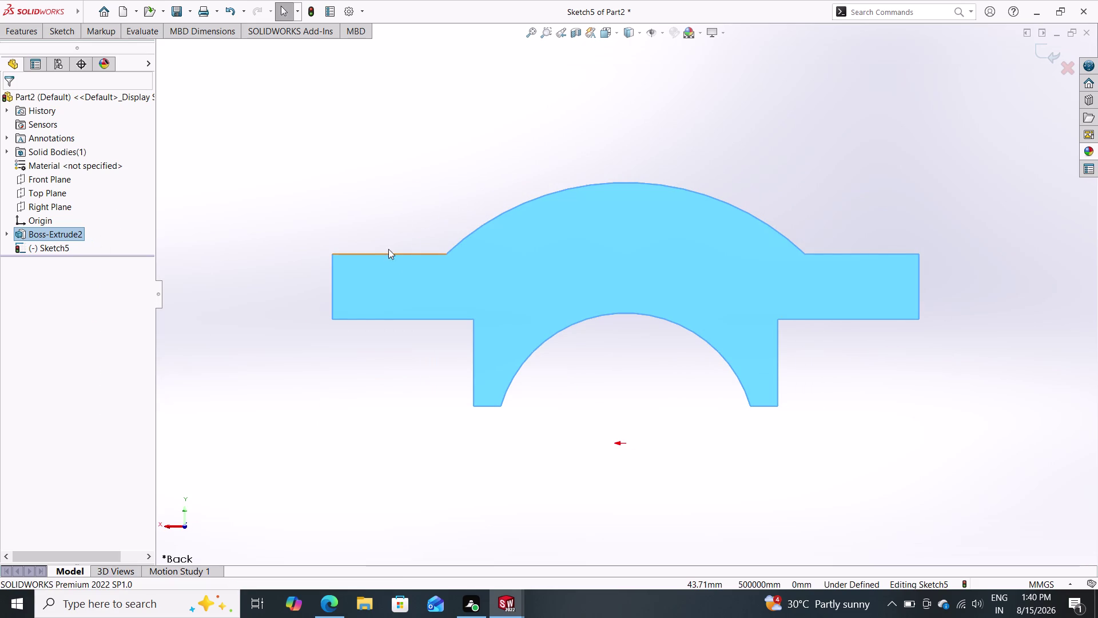
click(46, 194)
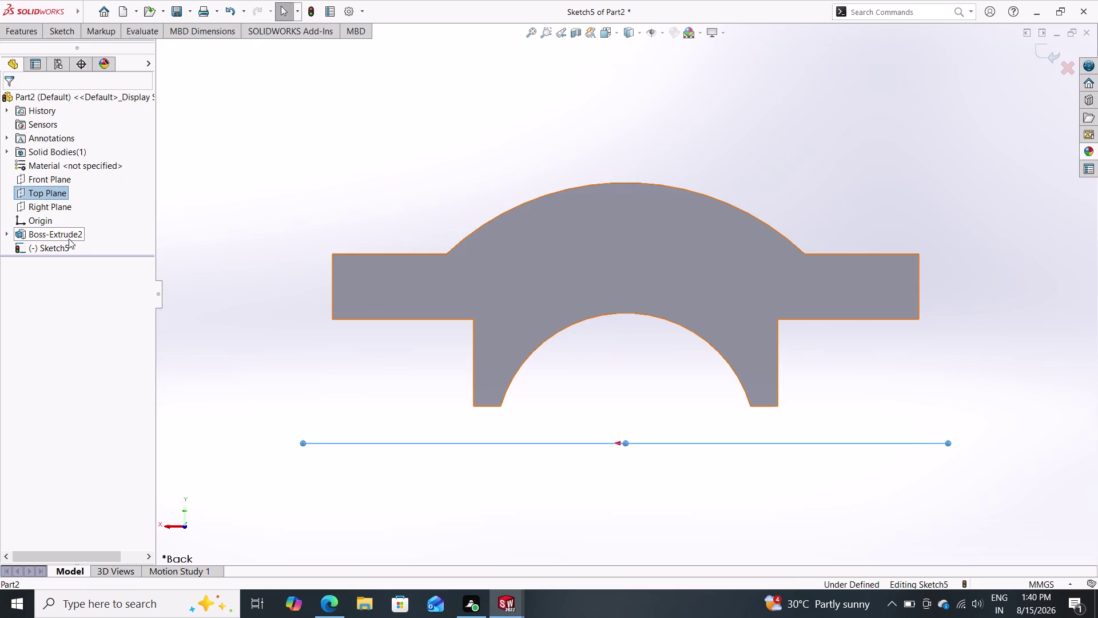
right_click(69, 238)
right_click(69, 239)
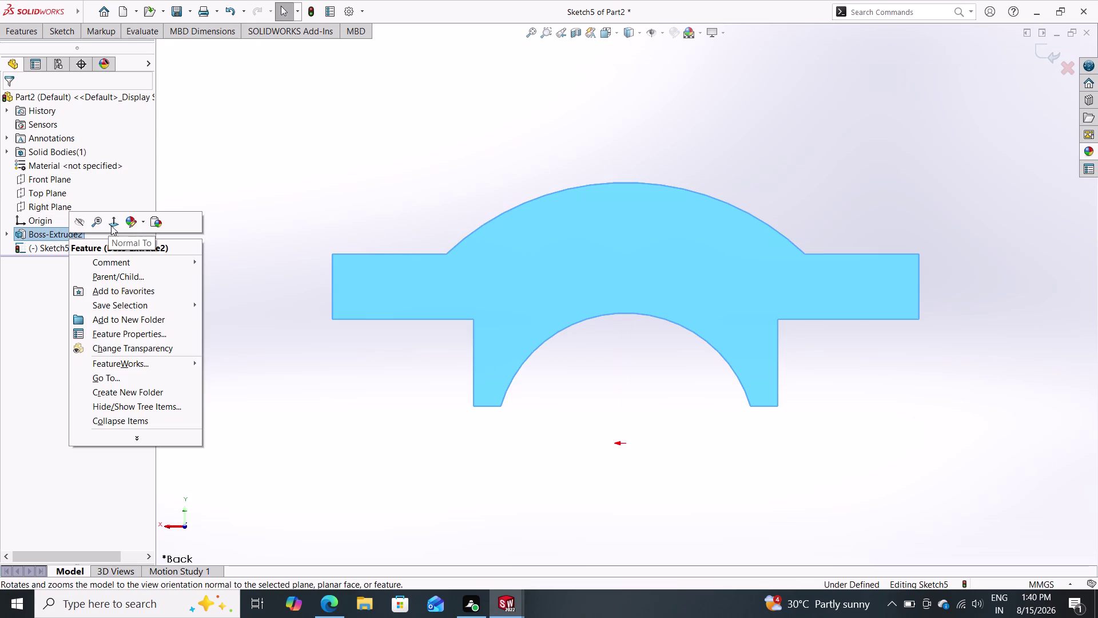
click(116, 224)
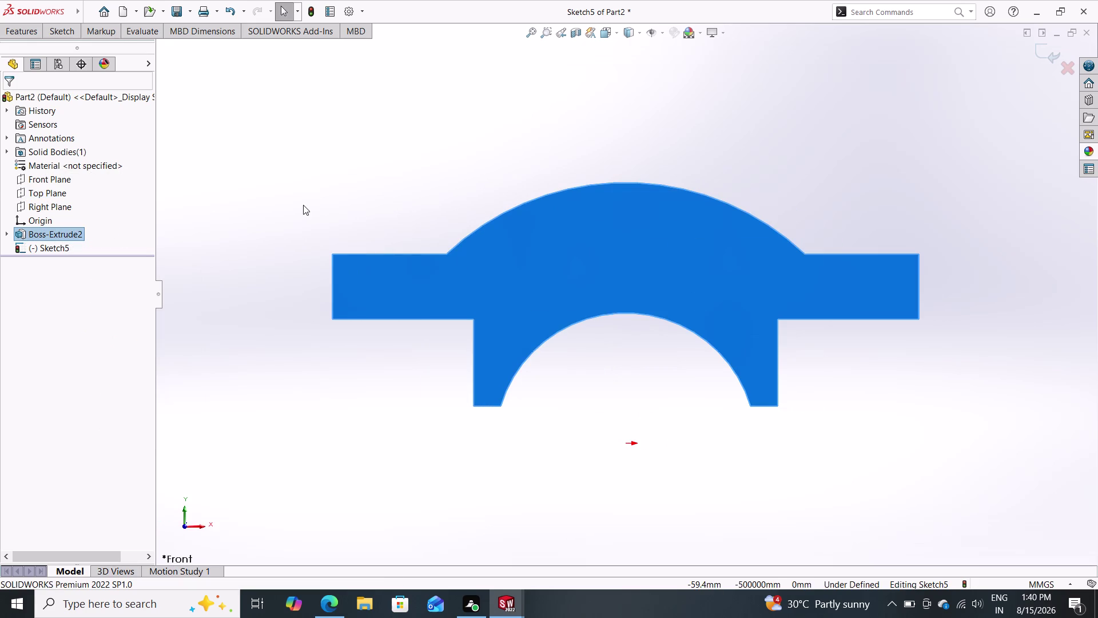
Orbit to look down on the top, select the left flange face, and show Sketch tools.
middle_drag(347, 176, 350, 312)
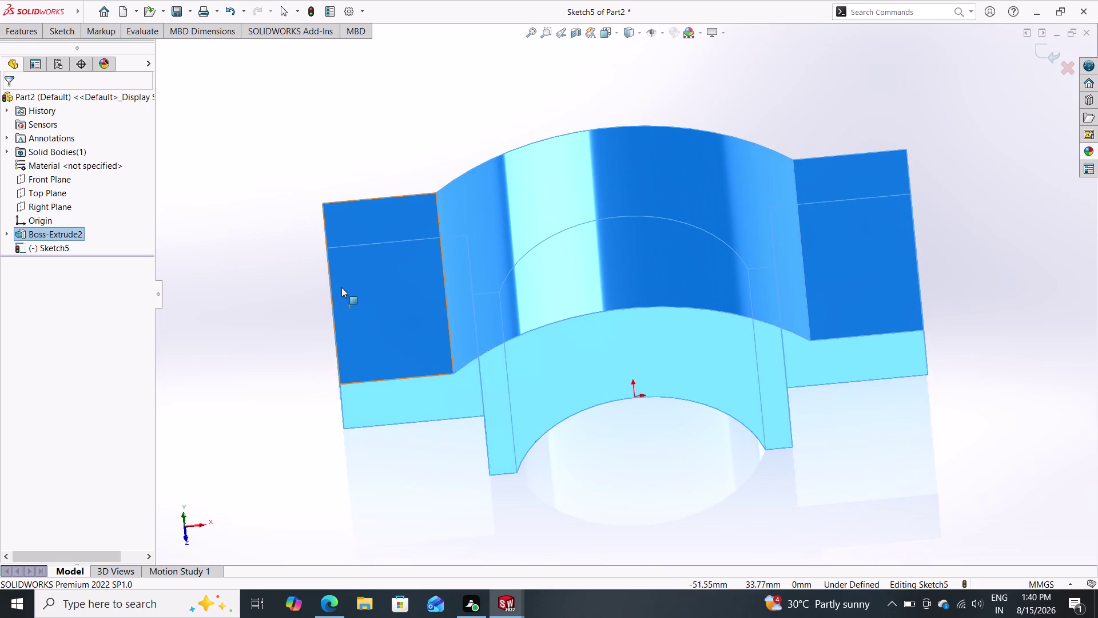
click(395, 269)
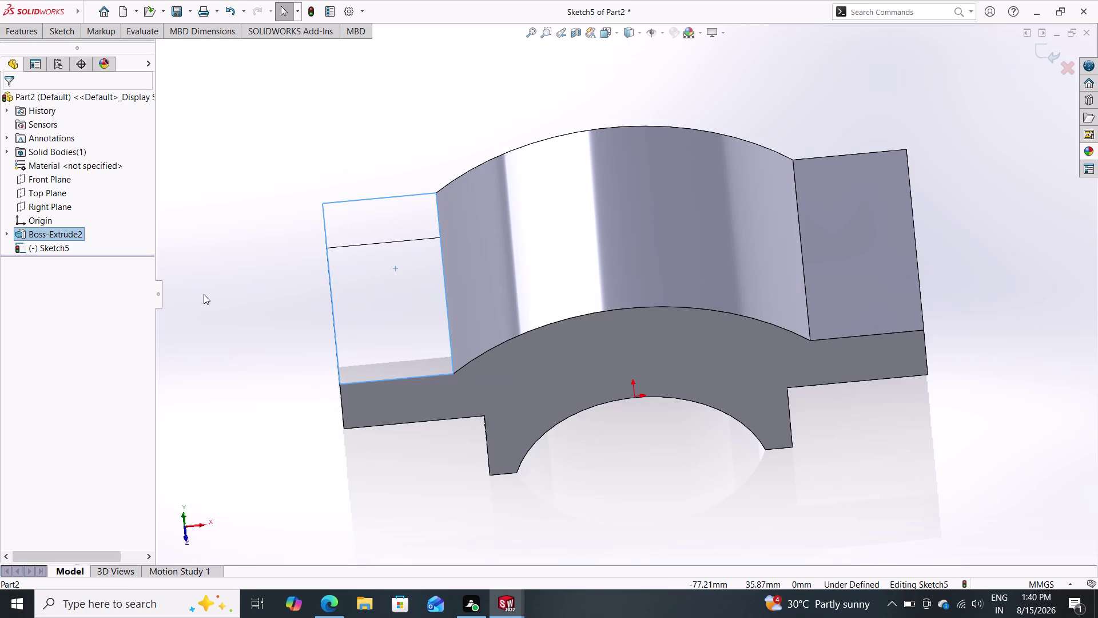
right_click(95, 231)
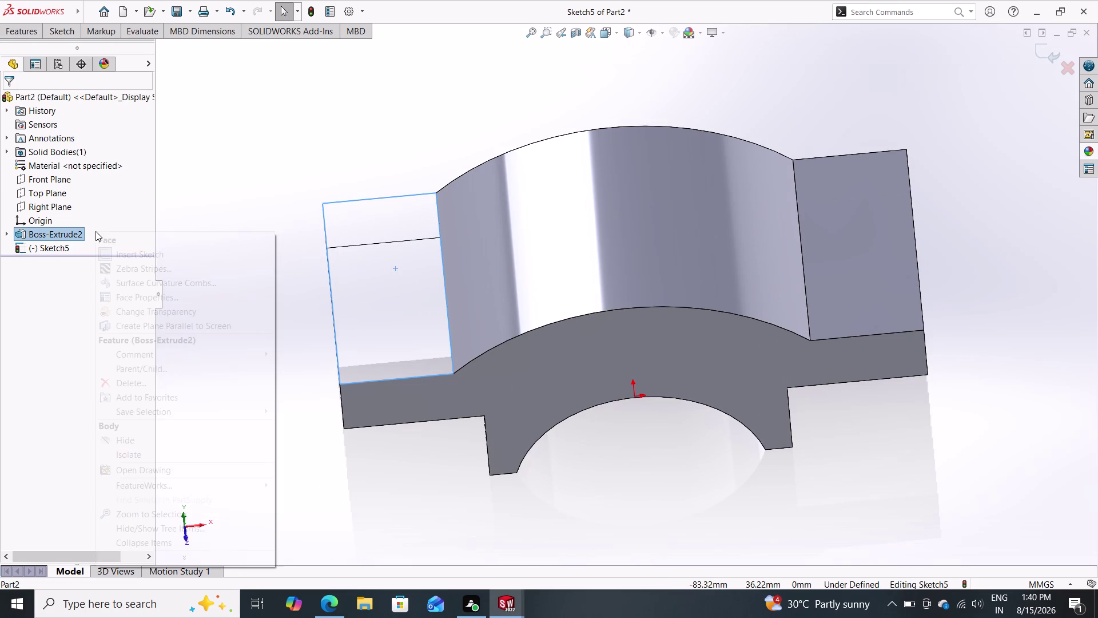
click(296, 255)
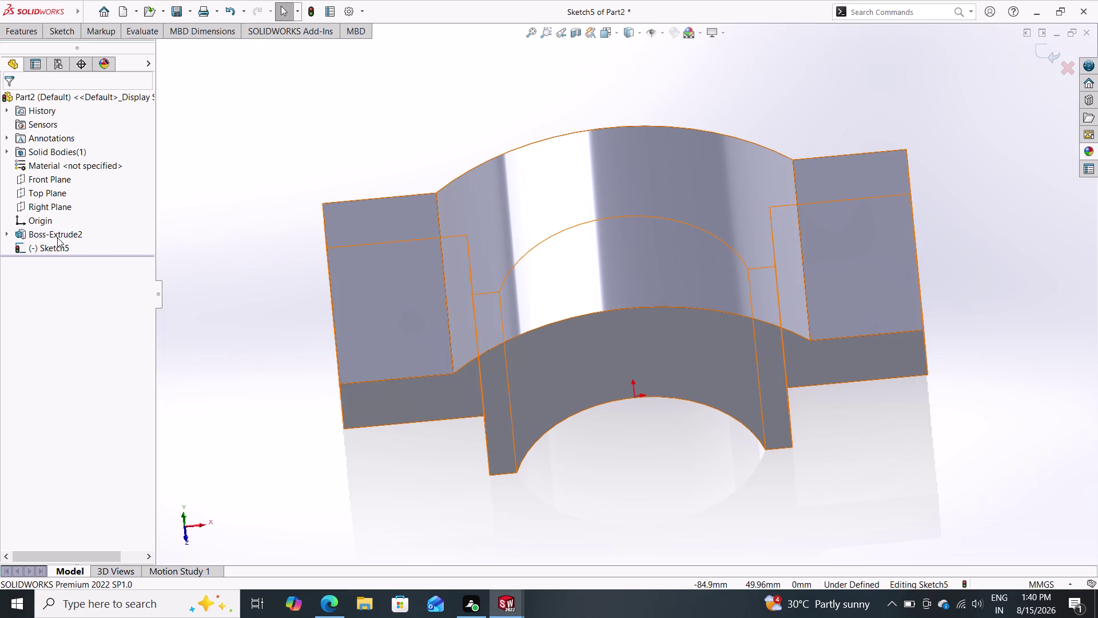
right_click(63, 235)
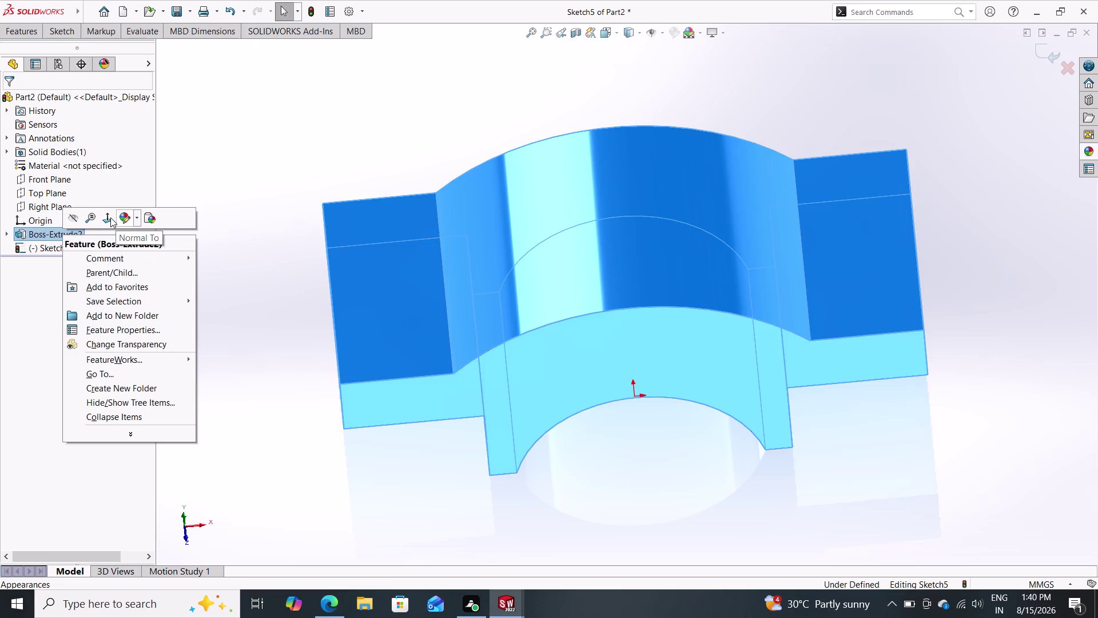
click(110, 217)
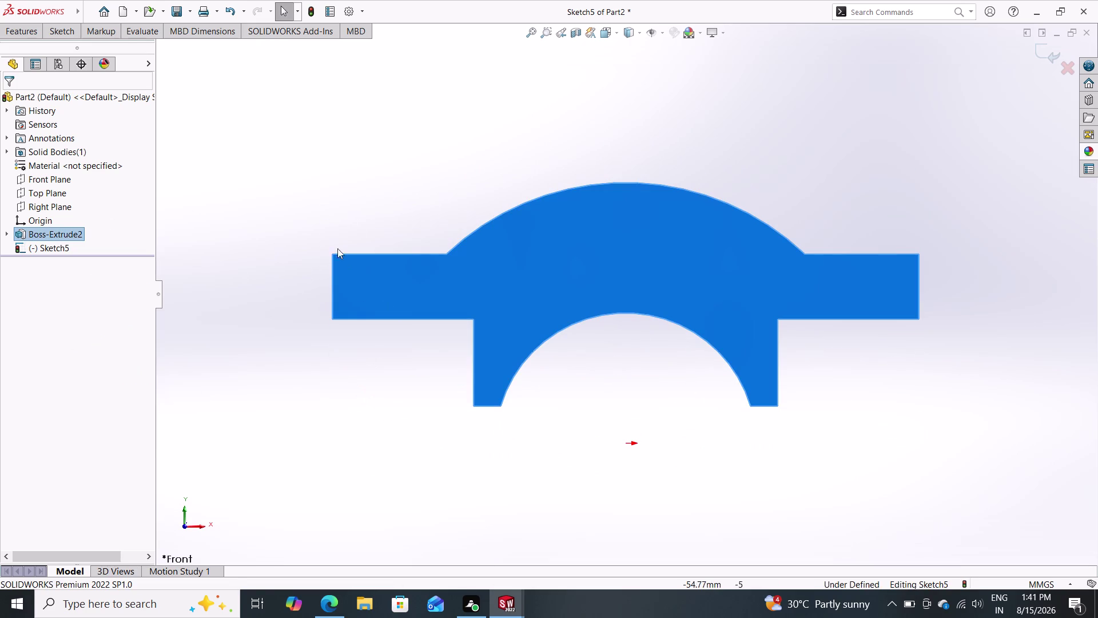
middle_drag(389, 182, 400, 439)
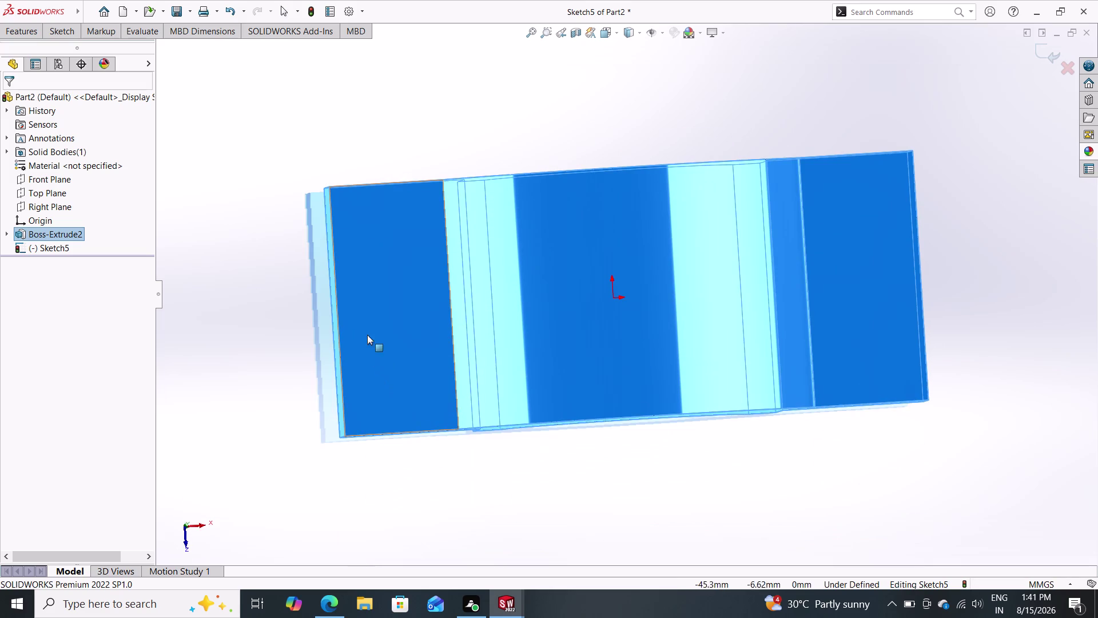
double_click(390, 284)
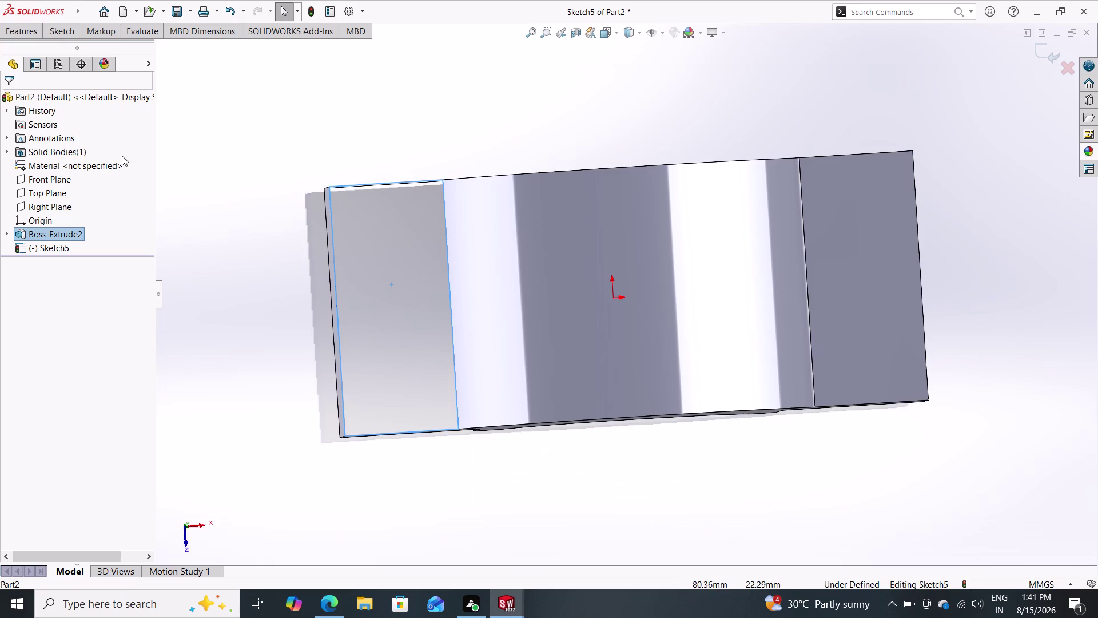
double_click(61, 32)
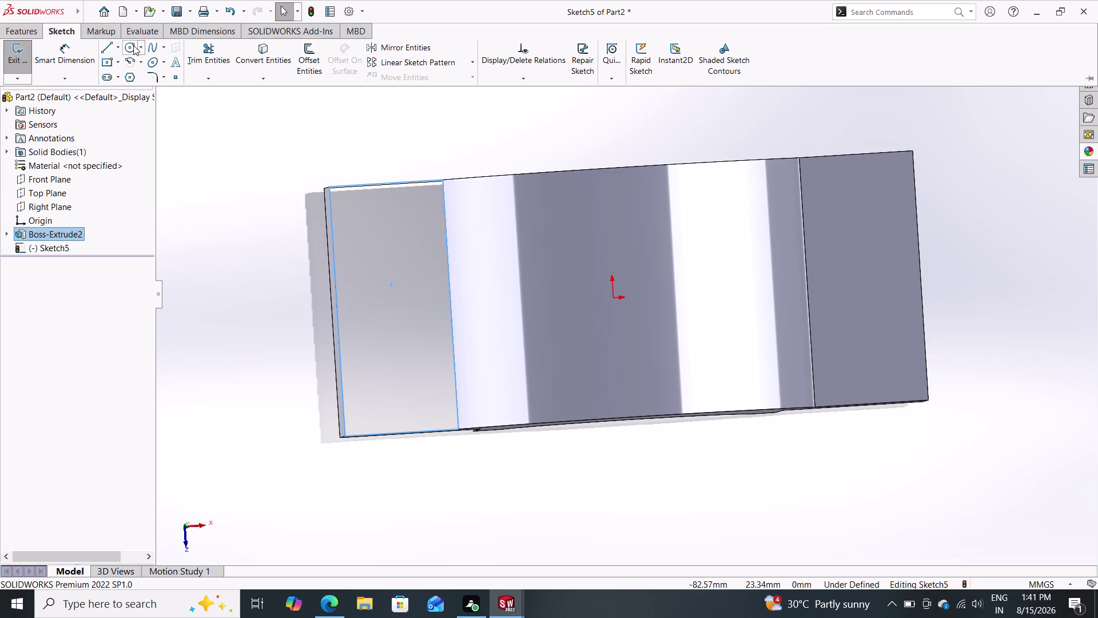
Draw a circle centred on the origin.
click(133, 45)
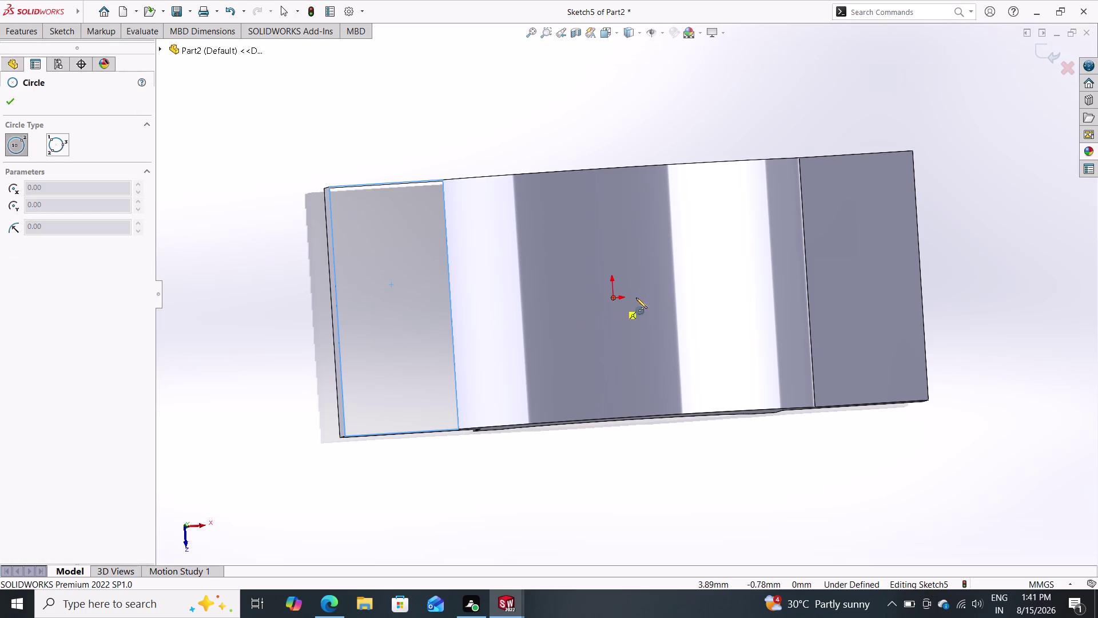
click(613, 300)
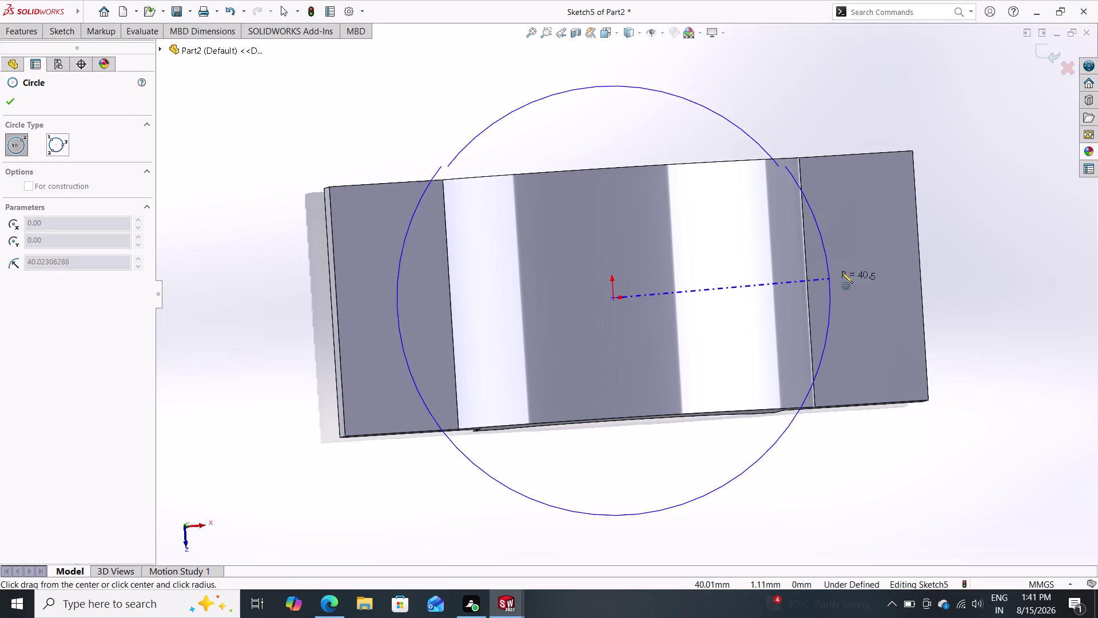
click(941, 226)
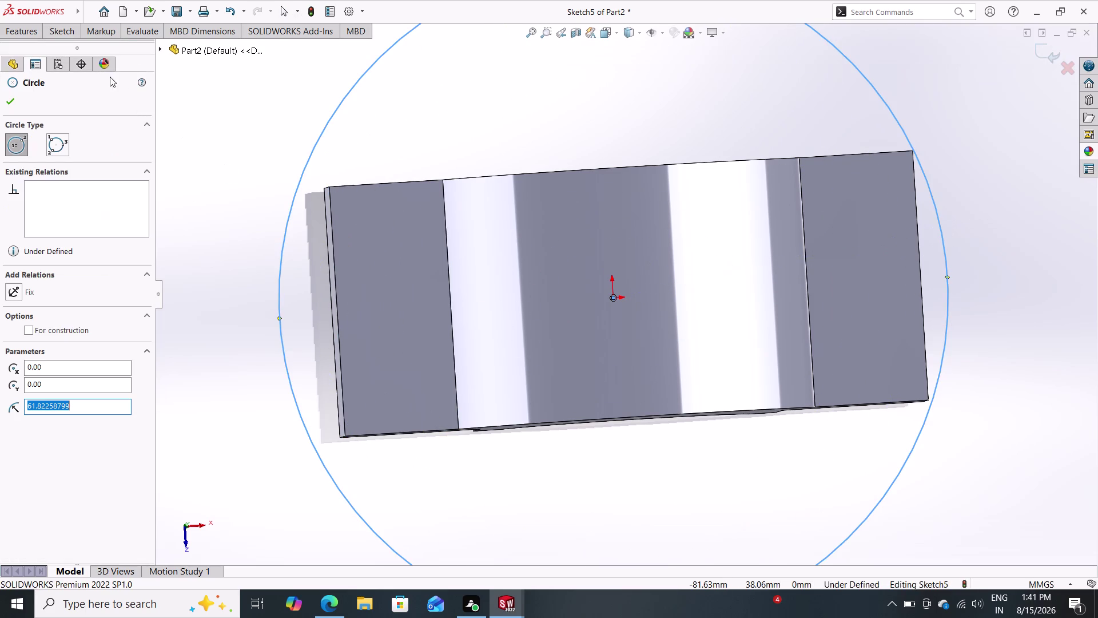
Dimension the circle's diameter to 108 mm and orbit to inspect it.
click(59, 31)
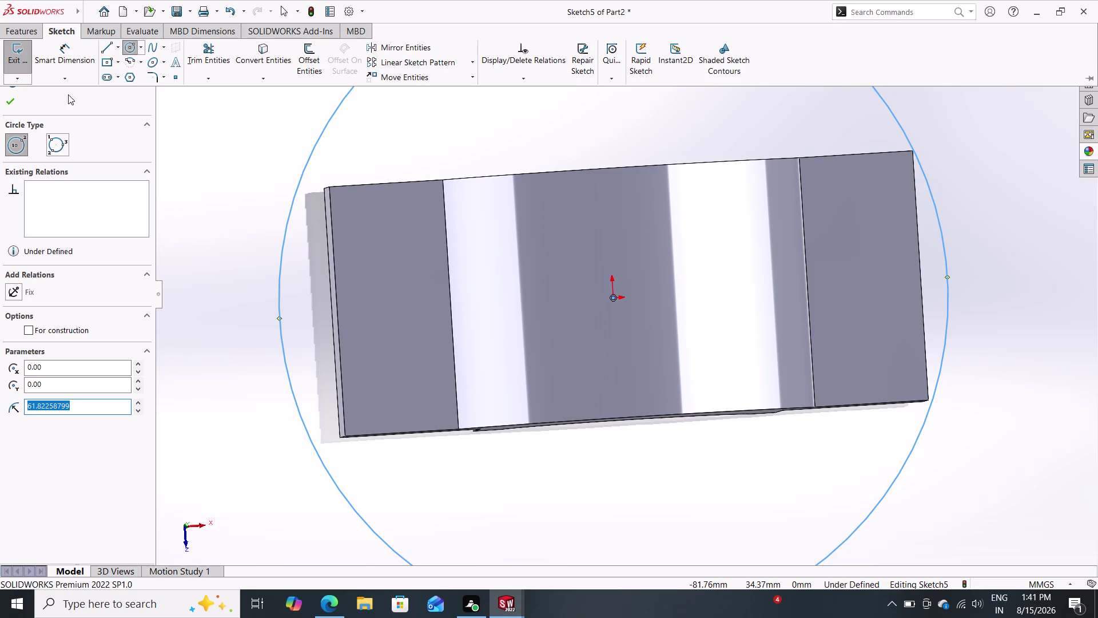
click(57, 52)
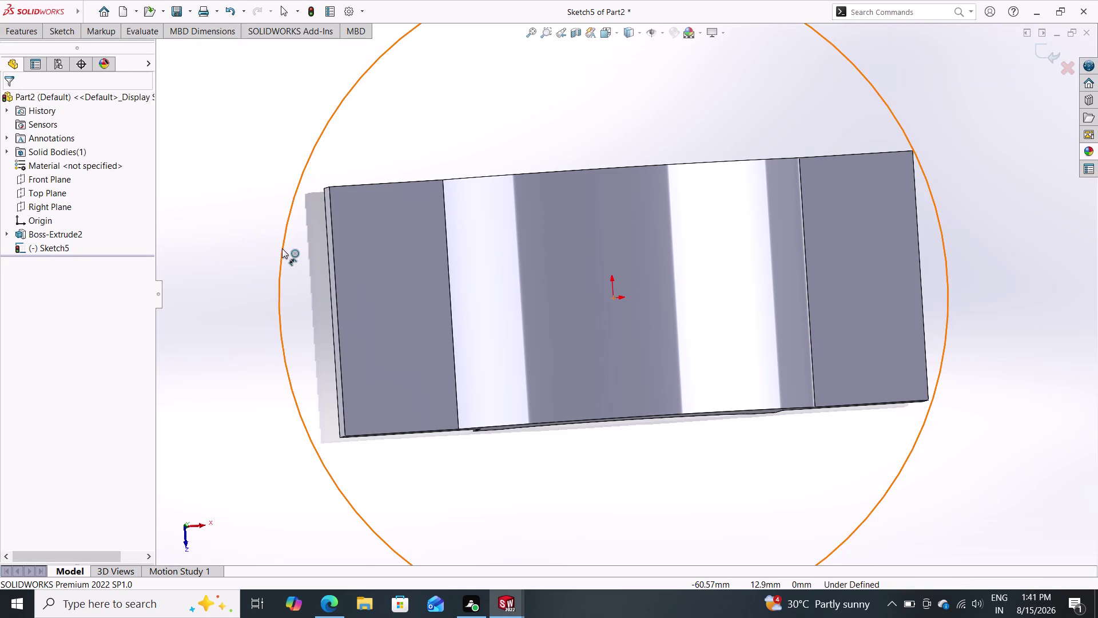
click(281, 248)
click(231, 258)
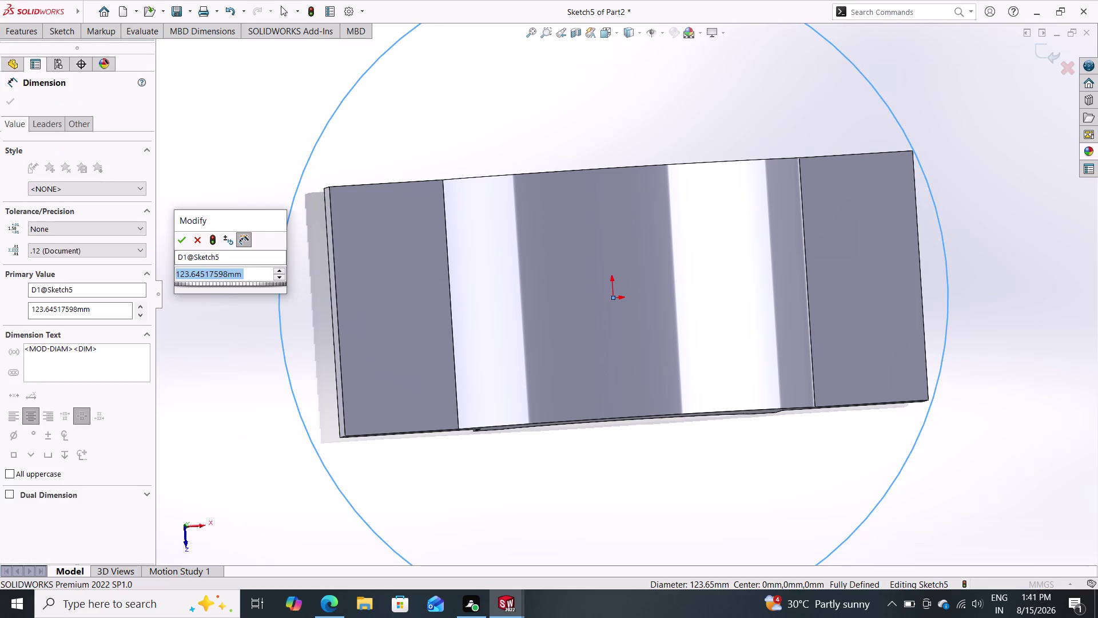
text(108)
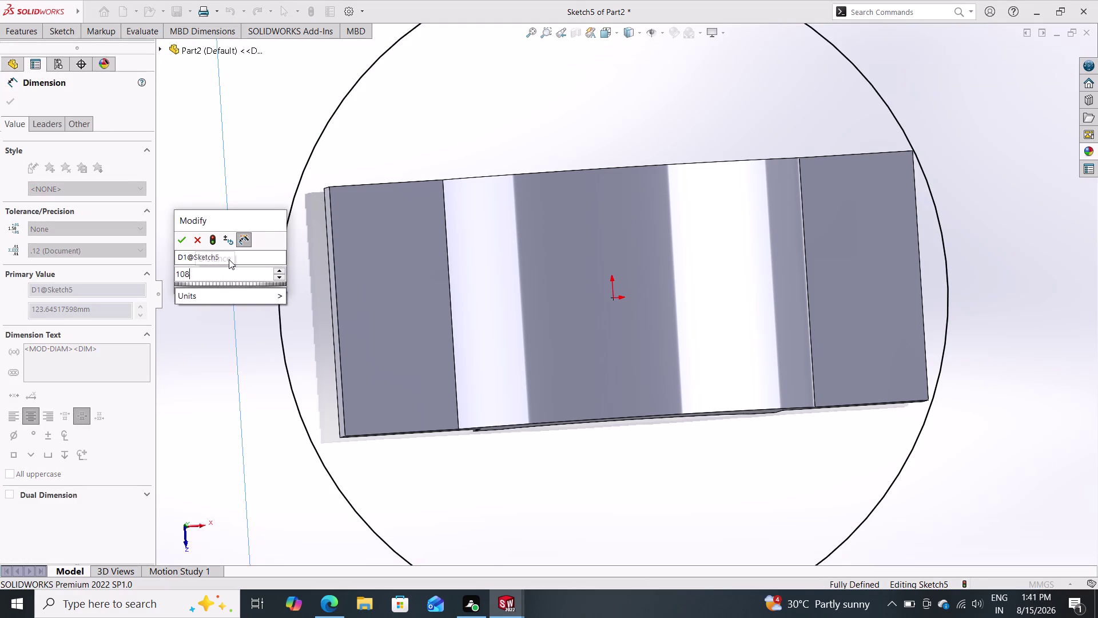
key(Return)
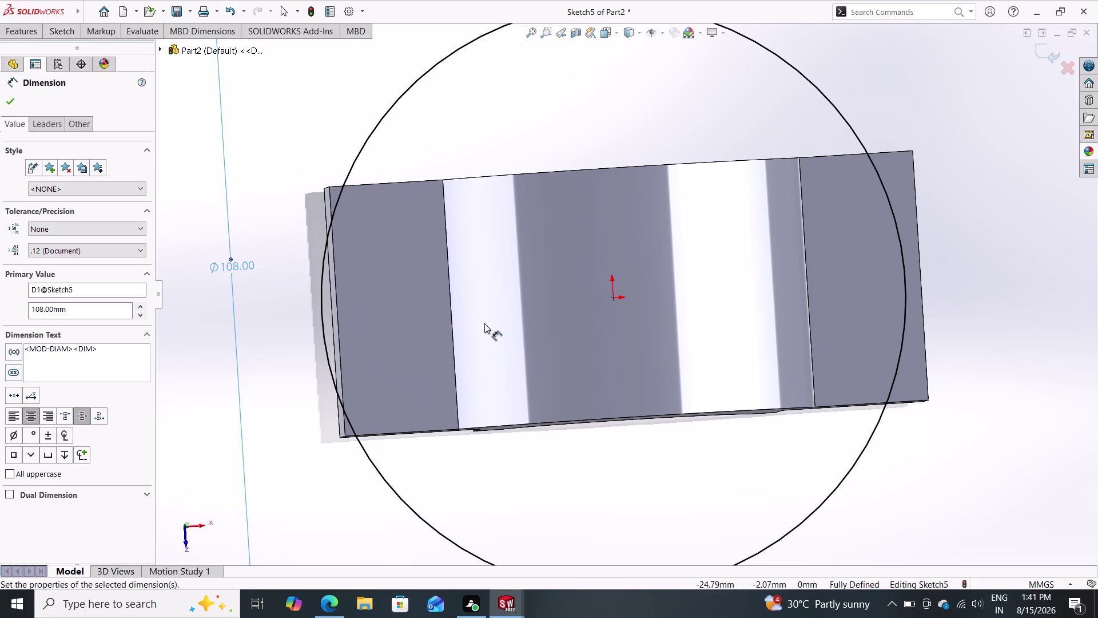
scroll(down, 3)
scroll(up, 3)
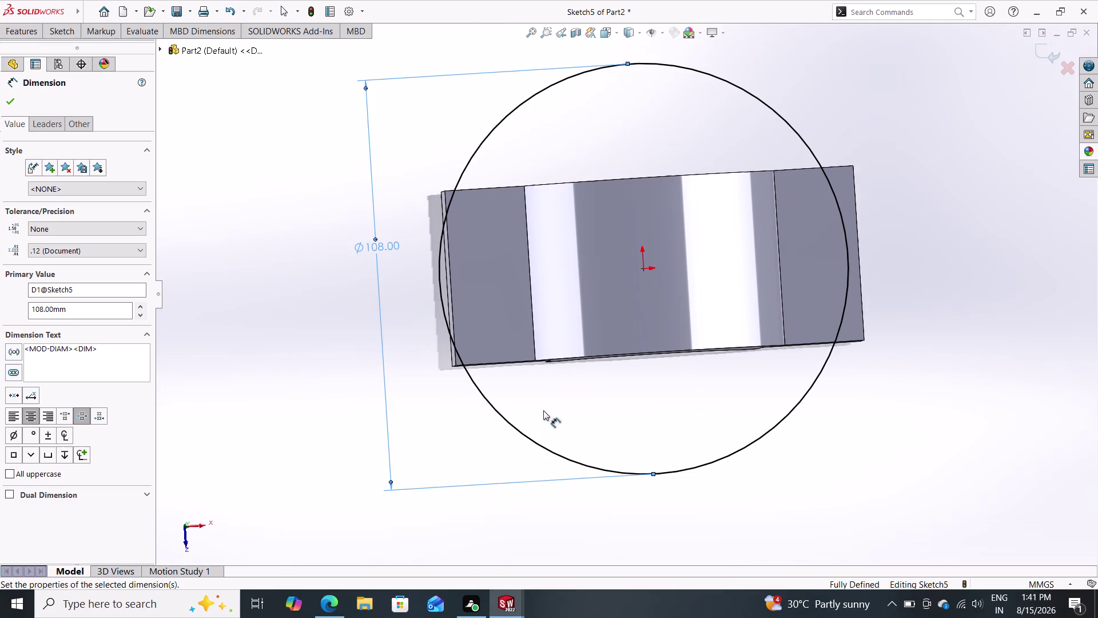
middle_drag(606, 432, 602, 233)
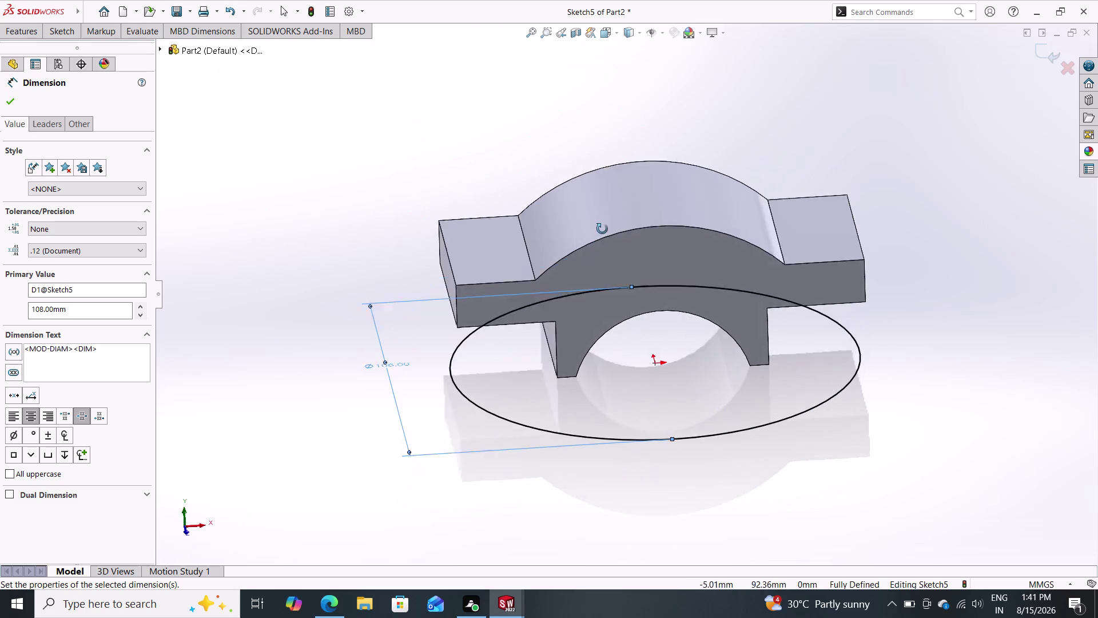
middle_drag(602, 232, 599, 421)
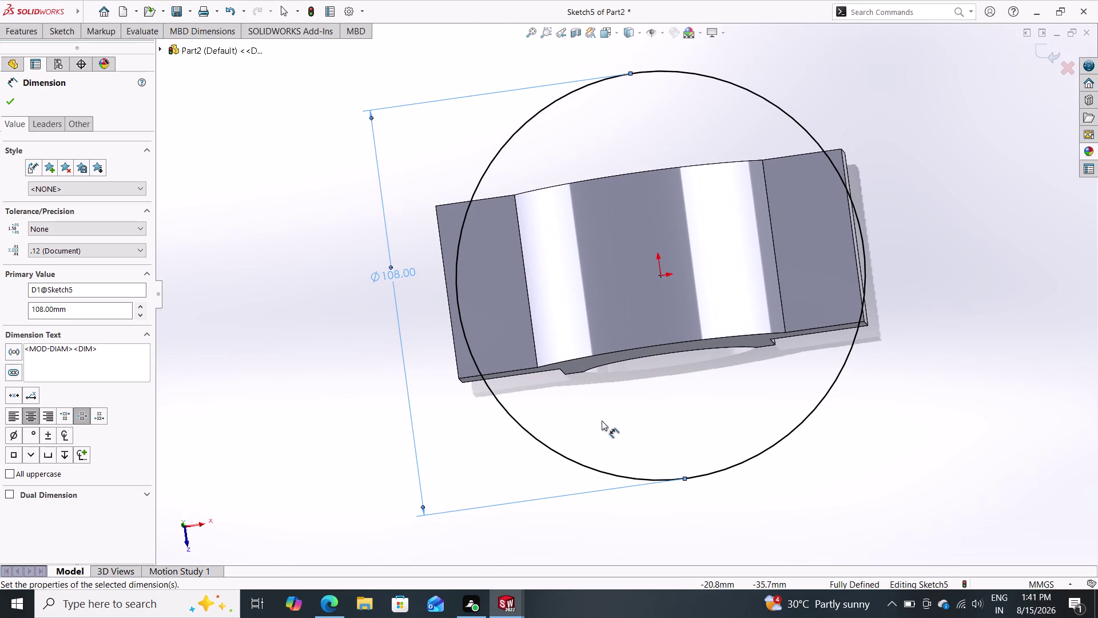
key(Escape)
key(Escape)
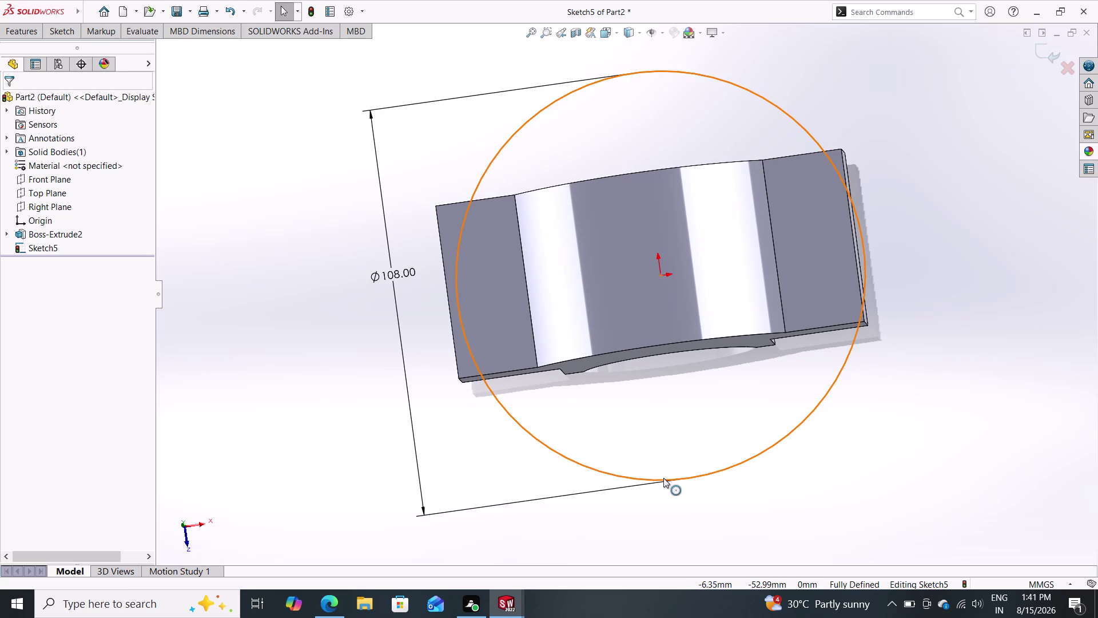
Delete the 108 mm circle and its dimension, confirming the deletion, then select Boss-Extrude2.
key(Escape)
click(680, 480)
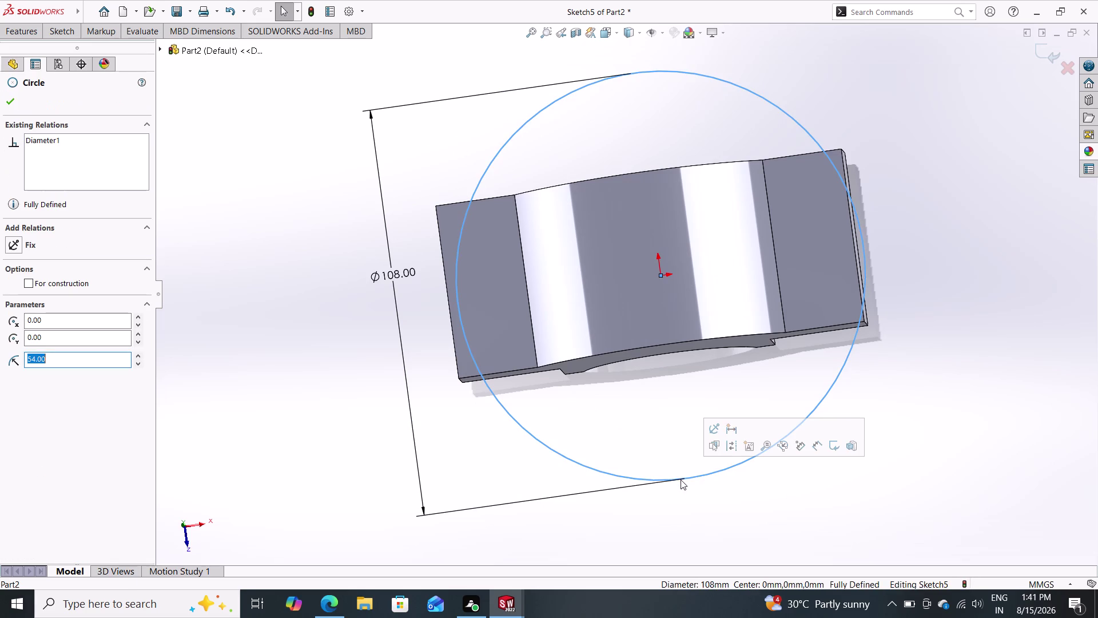
key(Delete)
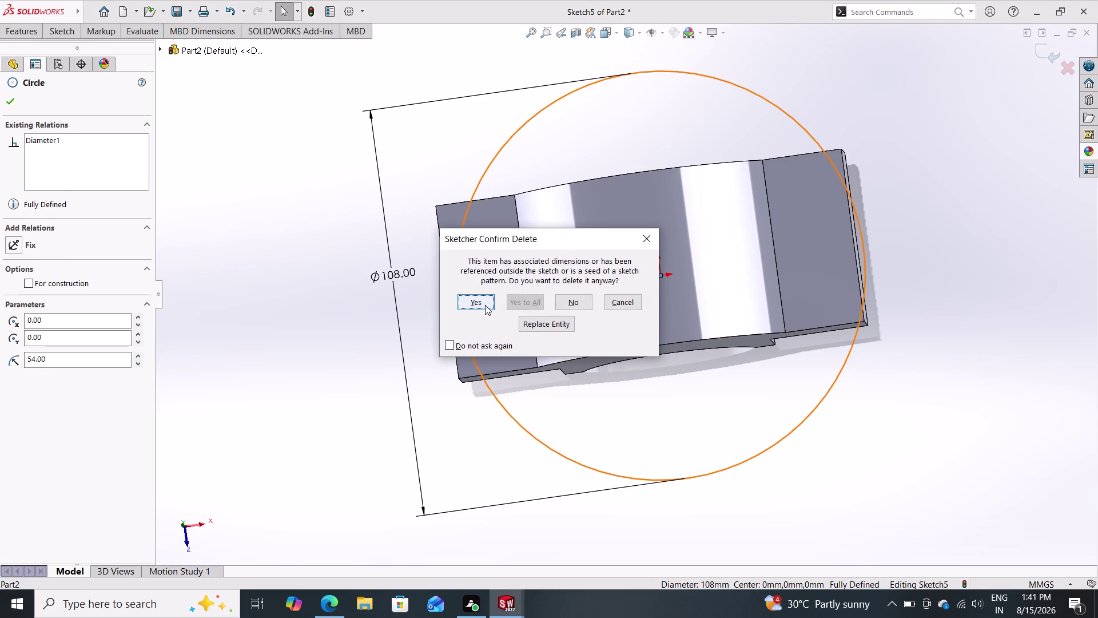
double_click(485, 305)
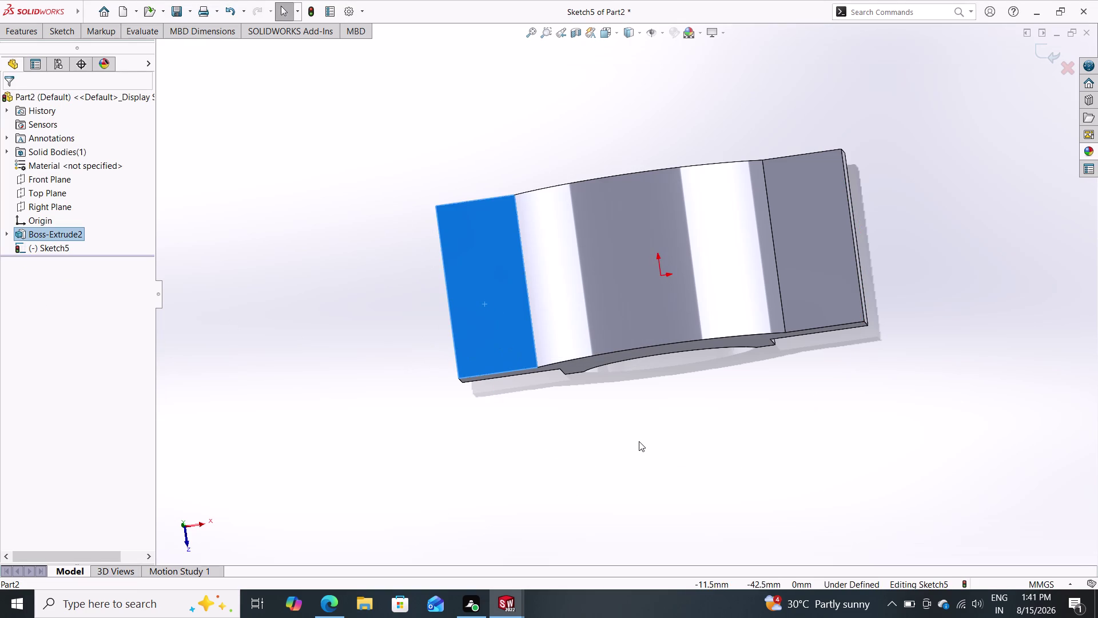
middle_drag(641, 423, 646, 370)
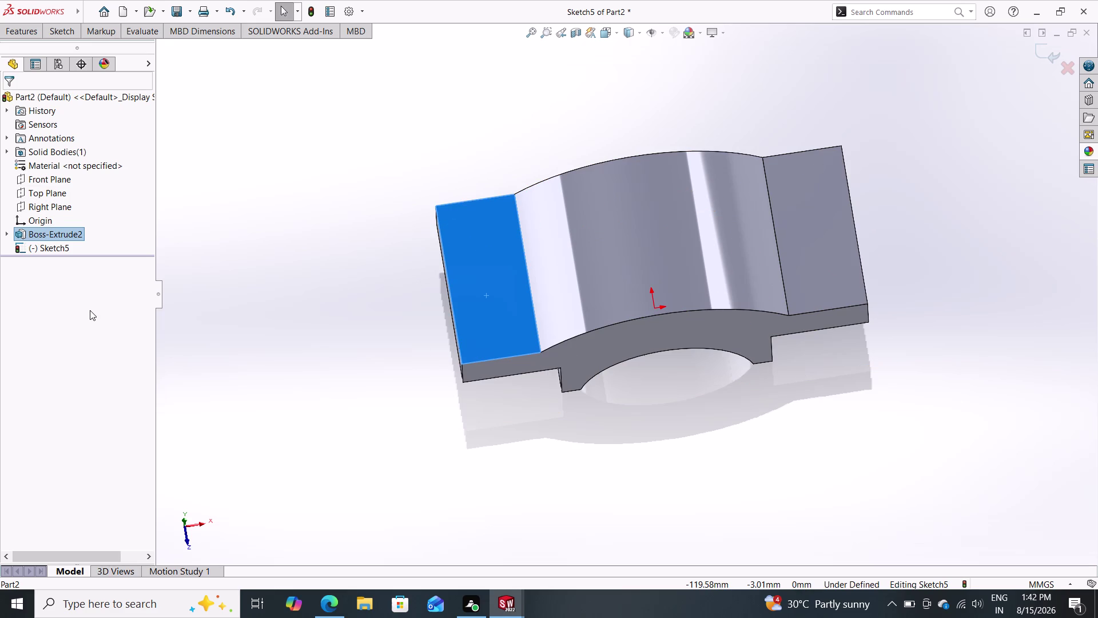
key(Escape)
key(Escape)
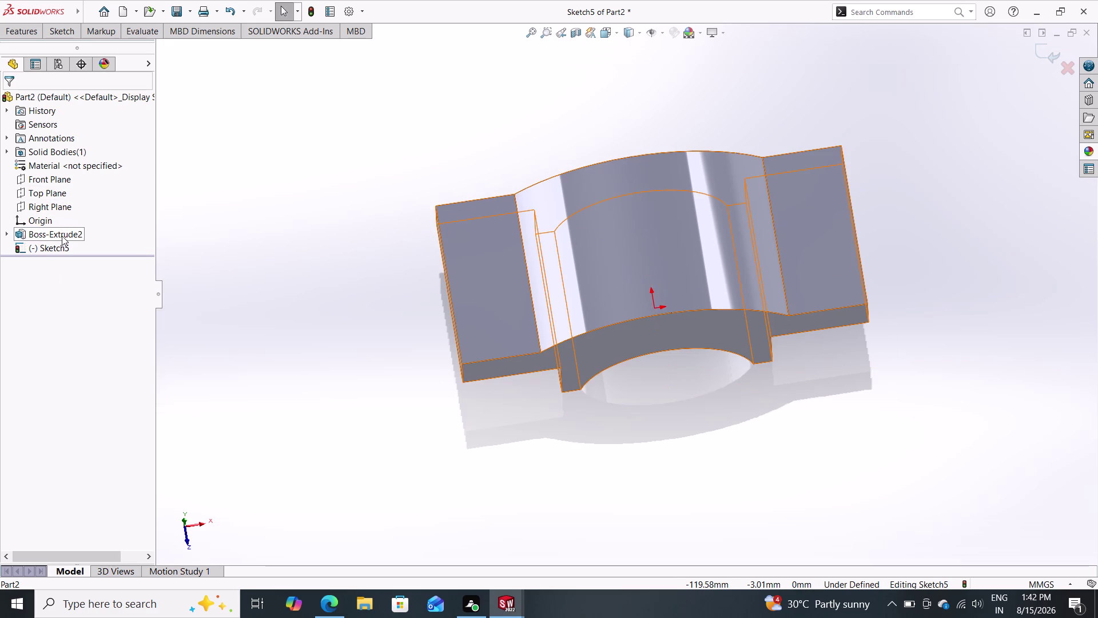
click(479, 266)
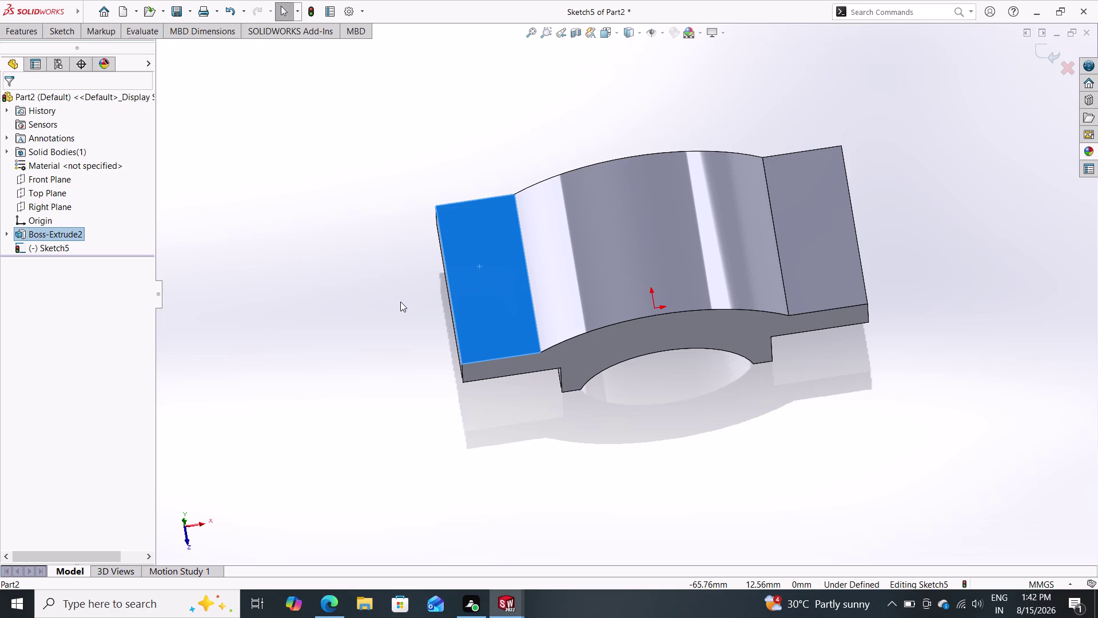
Select the extruded body and display the Boss-Extrude2 dimensions.
right_click(484, 280)
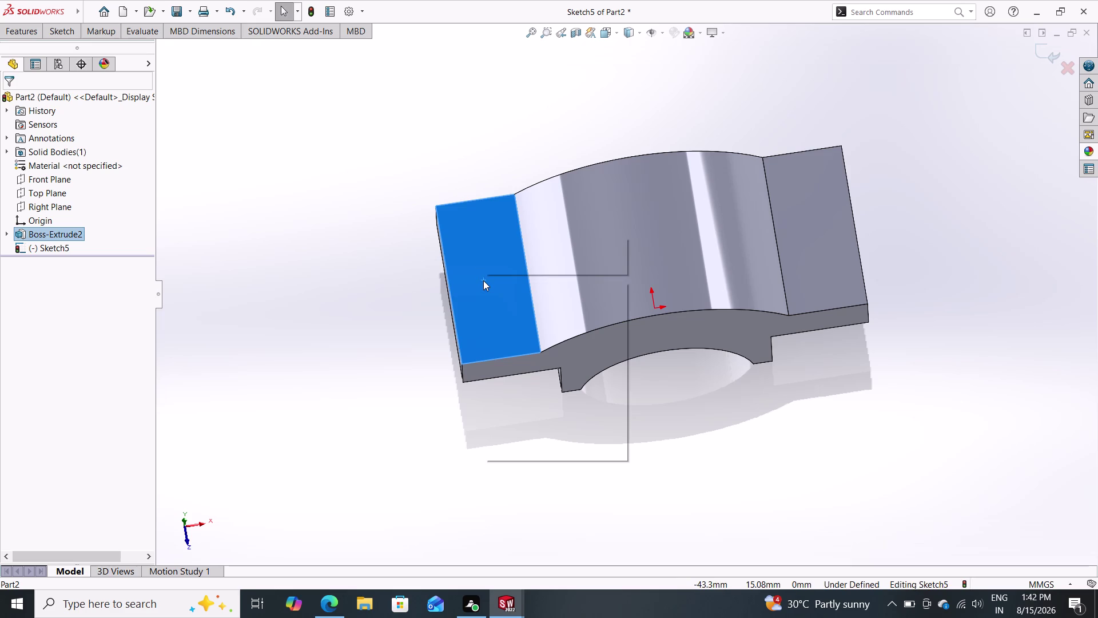
click(483, 280)
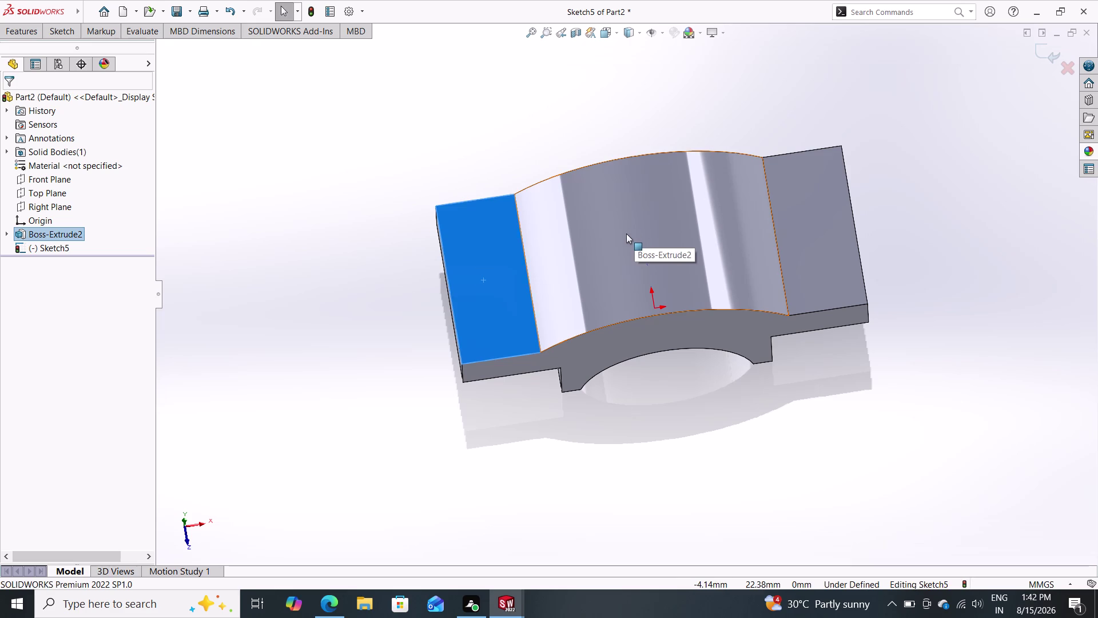
double_click(625, 233)
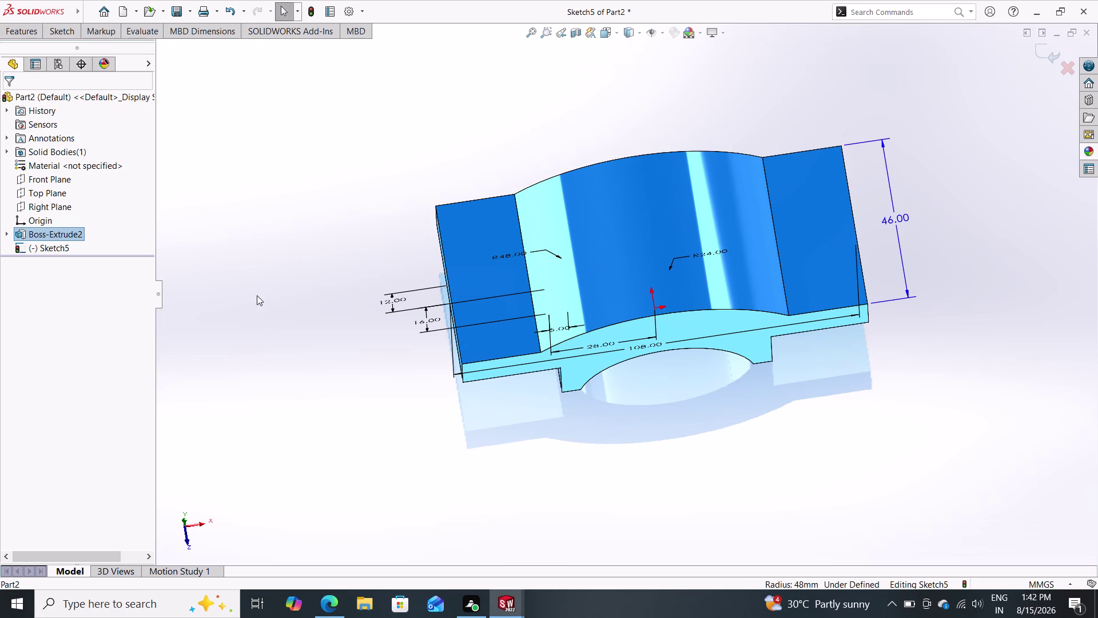
right_click(482, 249)
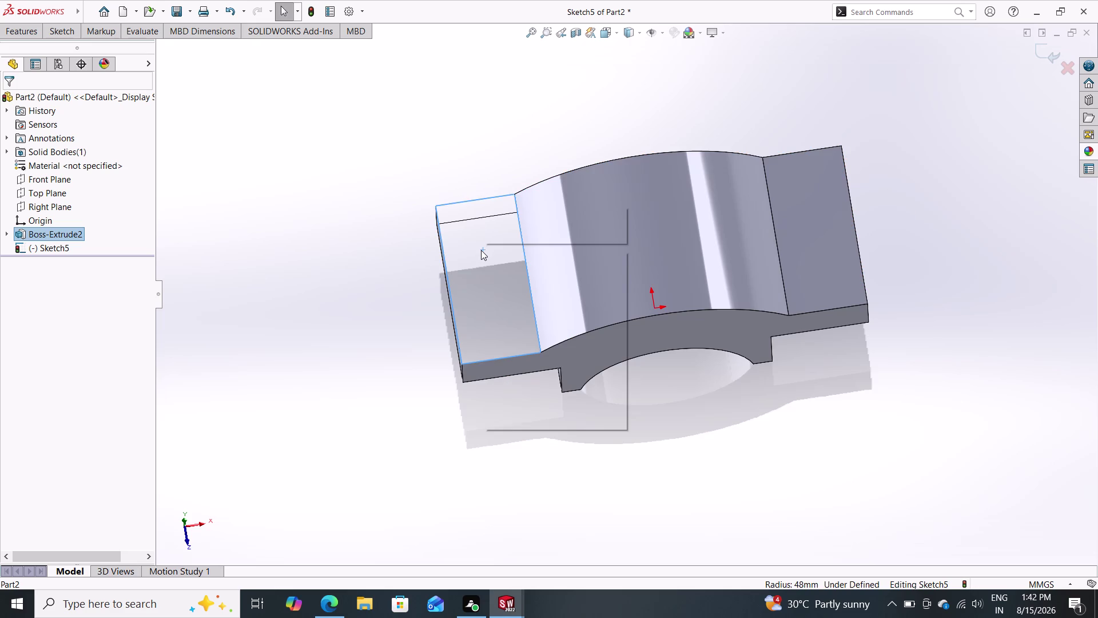
double_click(480, 250)
click(472, 255)
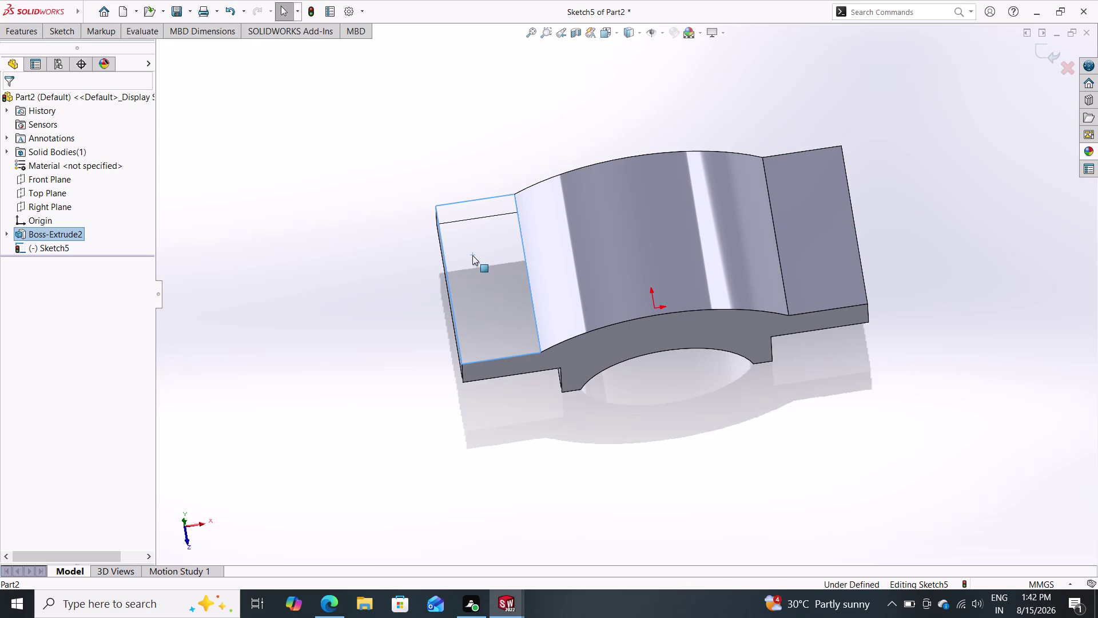
key(Escape)
key(Escape)
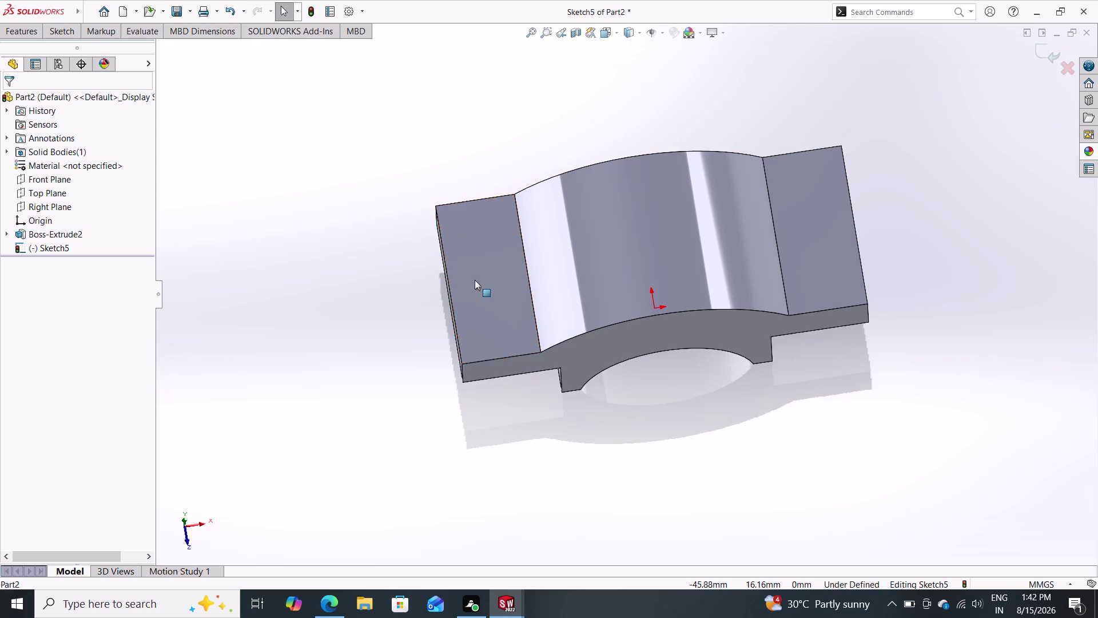
Clear the face selections and exit Sketch5 without keeping it.
click(488, 280)
key(Escape)
click(657, 251)
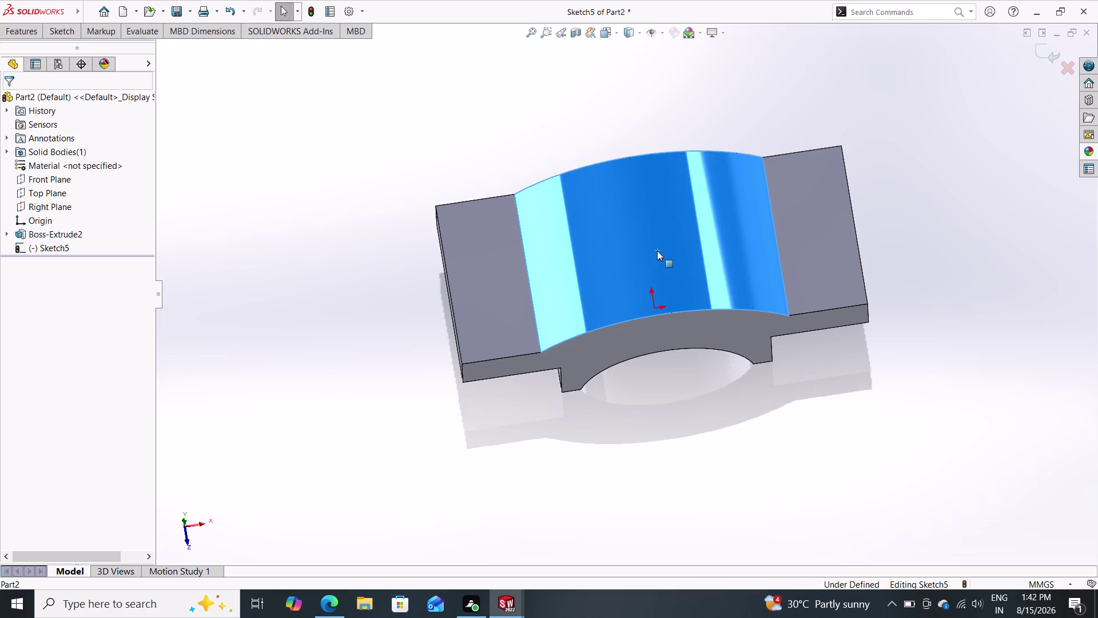
key(Escape)
key(Escape)
click(597, 254)
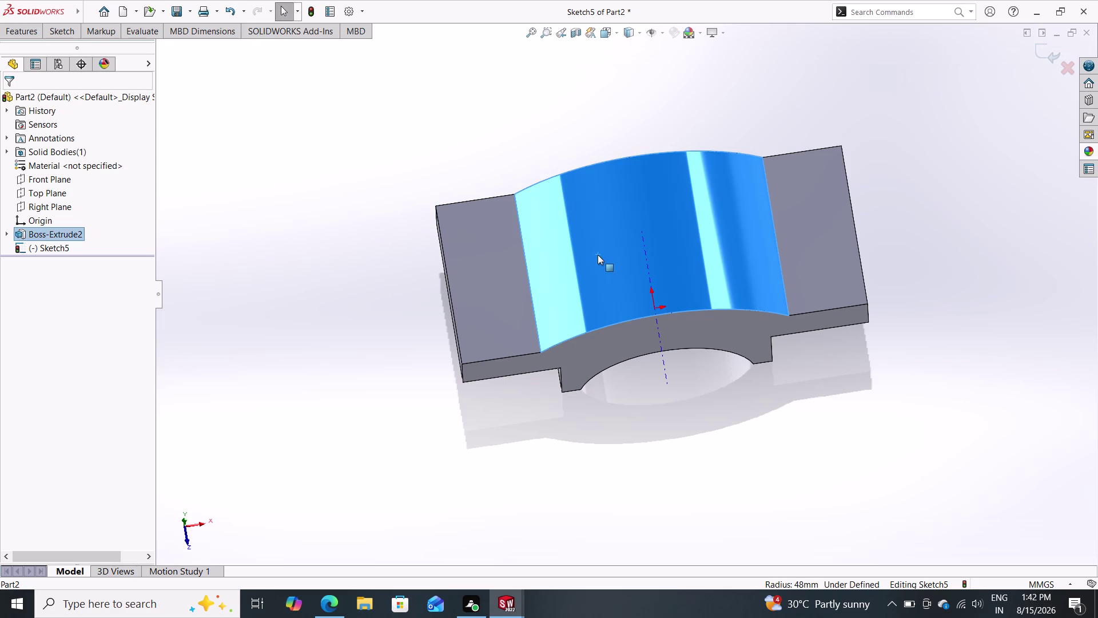
right_click(597, 254)
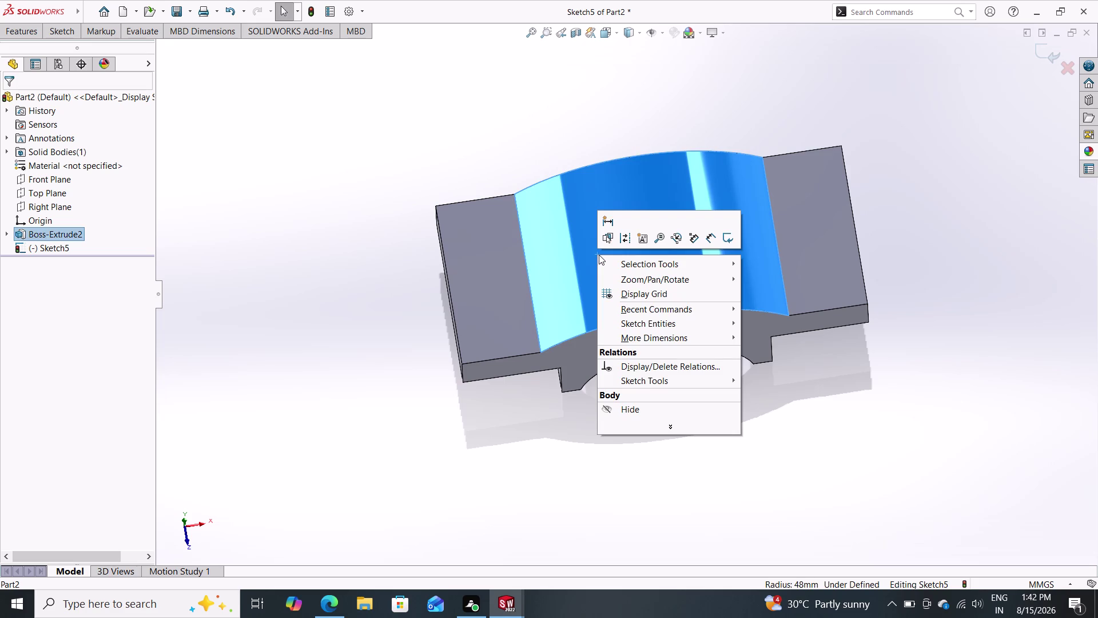
click(726, 241)
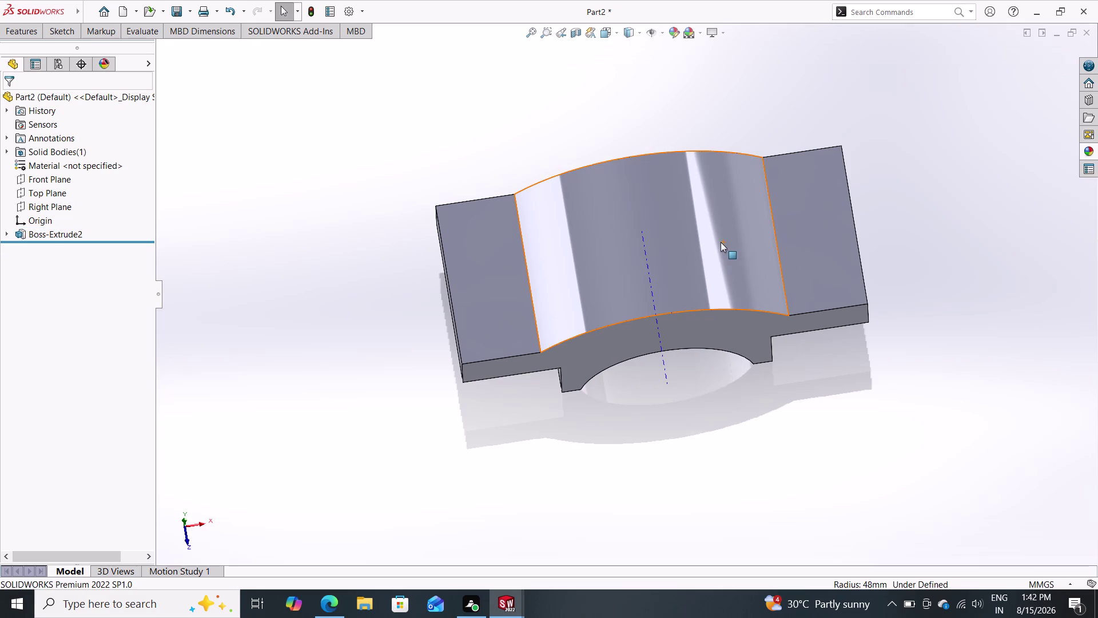
Start a new sketch on the left flange face, viewed straight on from above.
click(489, 272)
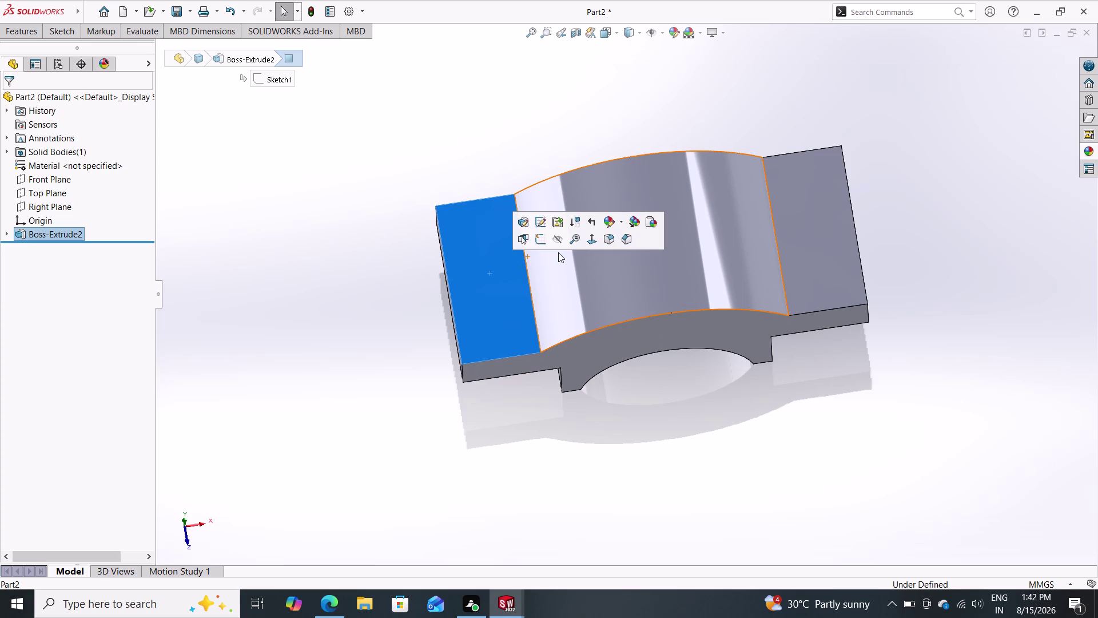
double_click(593, 239)
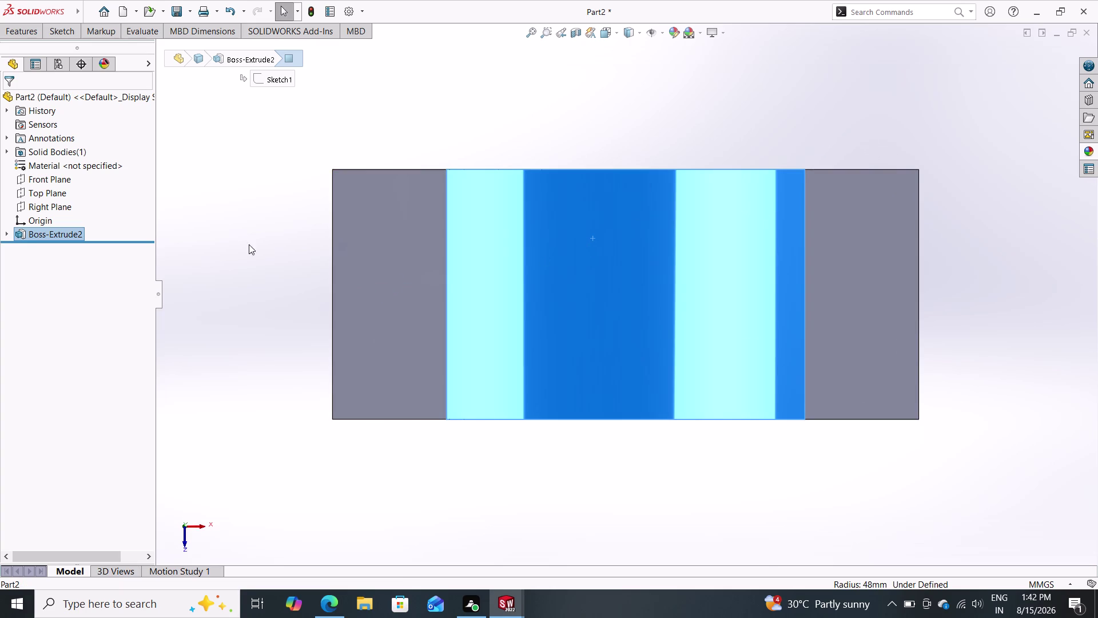
click(58, 29)
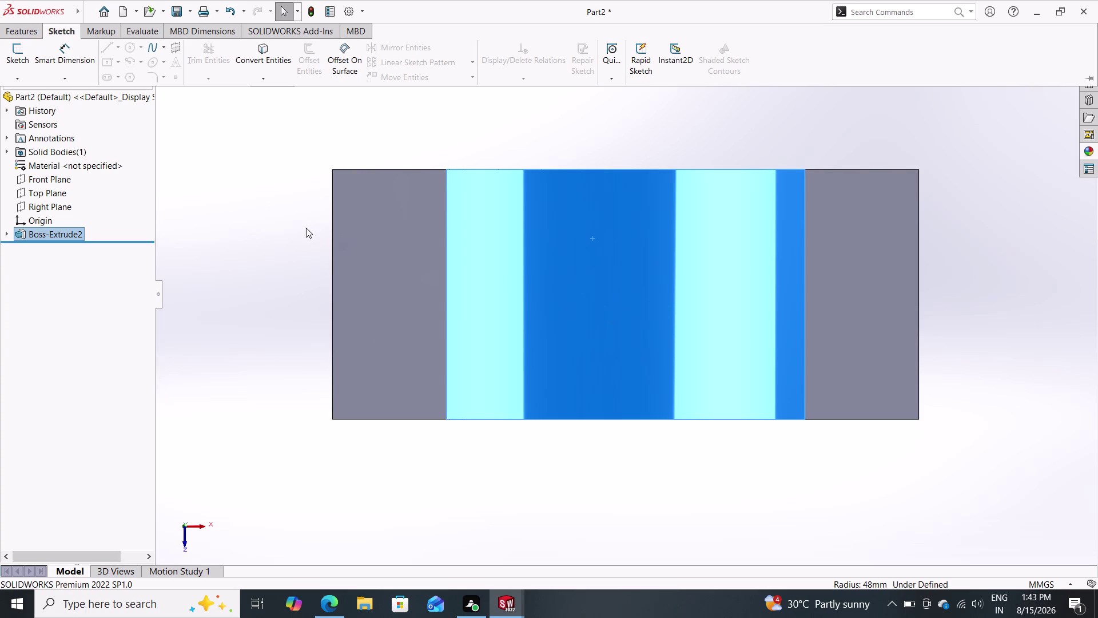
click(403, 307)
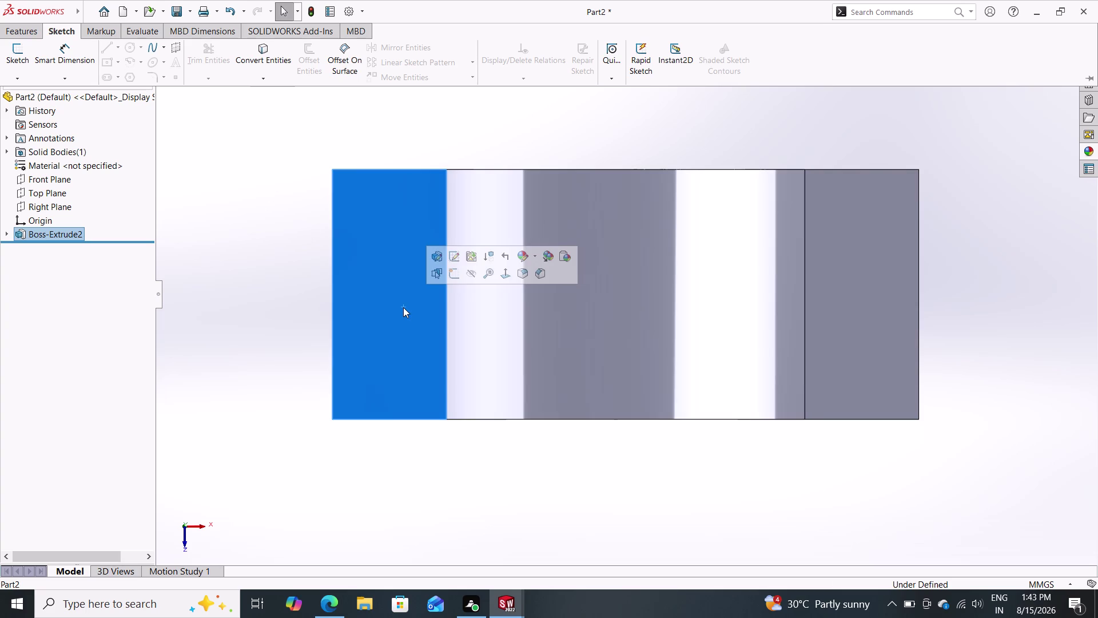
click(453, 277)
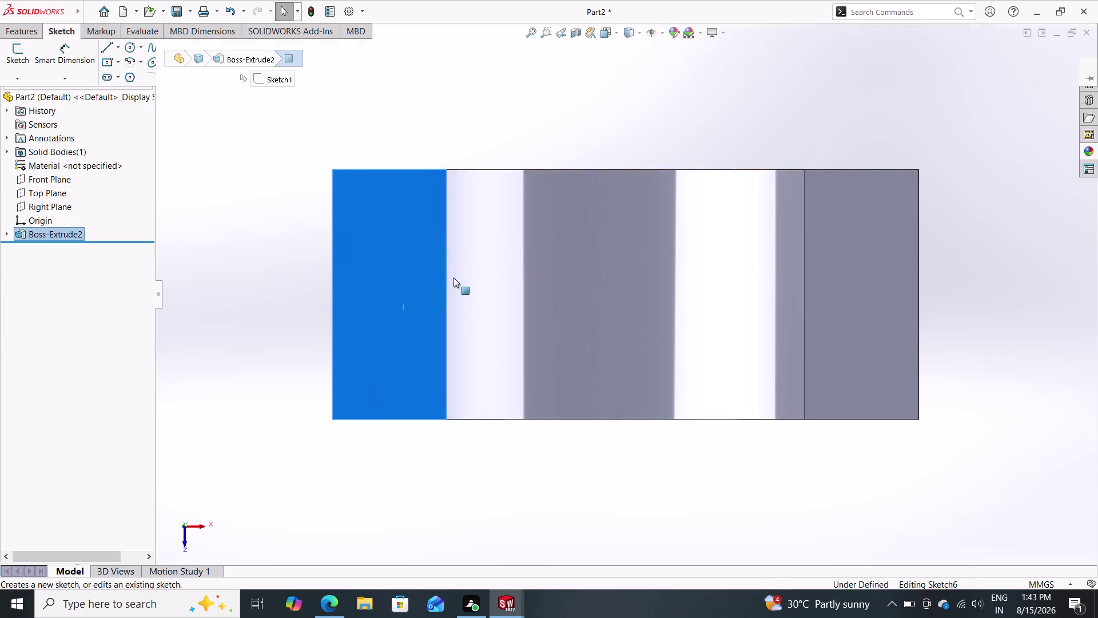
double_click(59, 29)
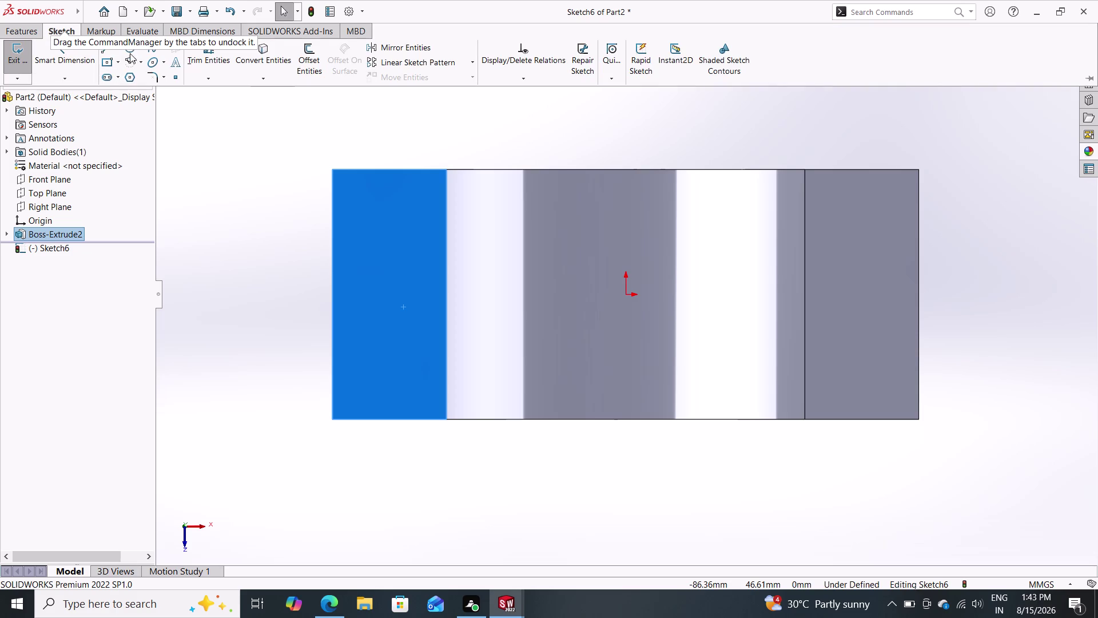
Draw a circle centred on the origin, reaching out to the part's edge.
double_click(133, 48)
double_click(125, 50)
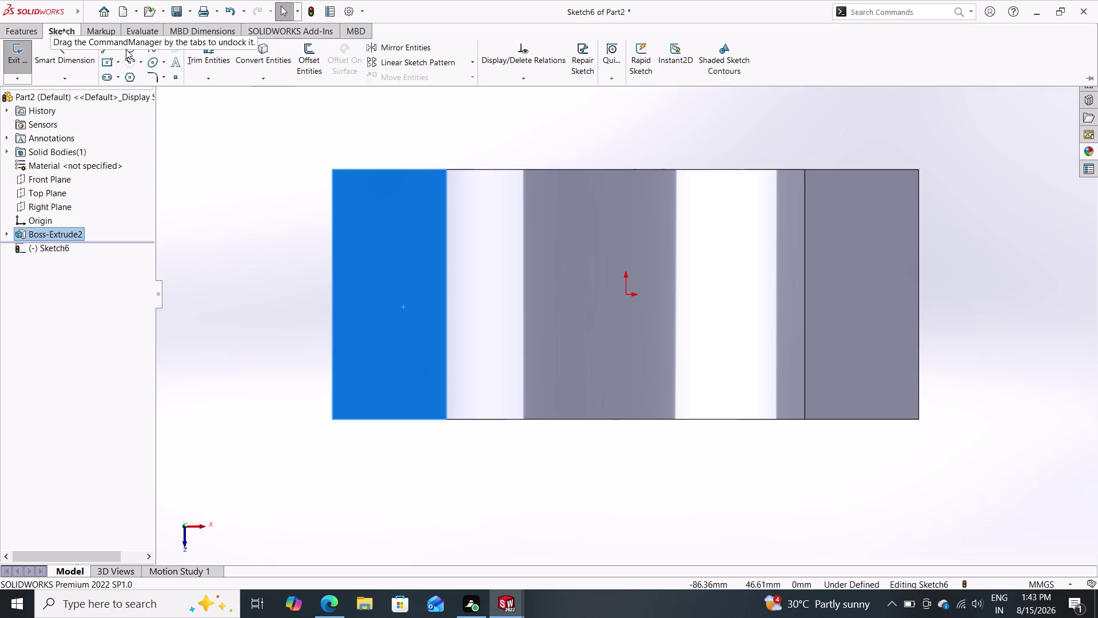
click(130, 46)
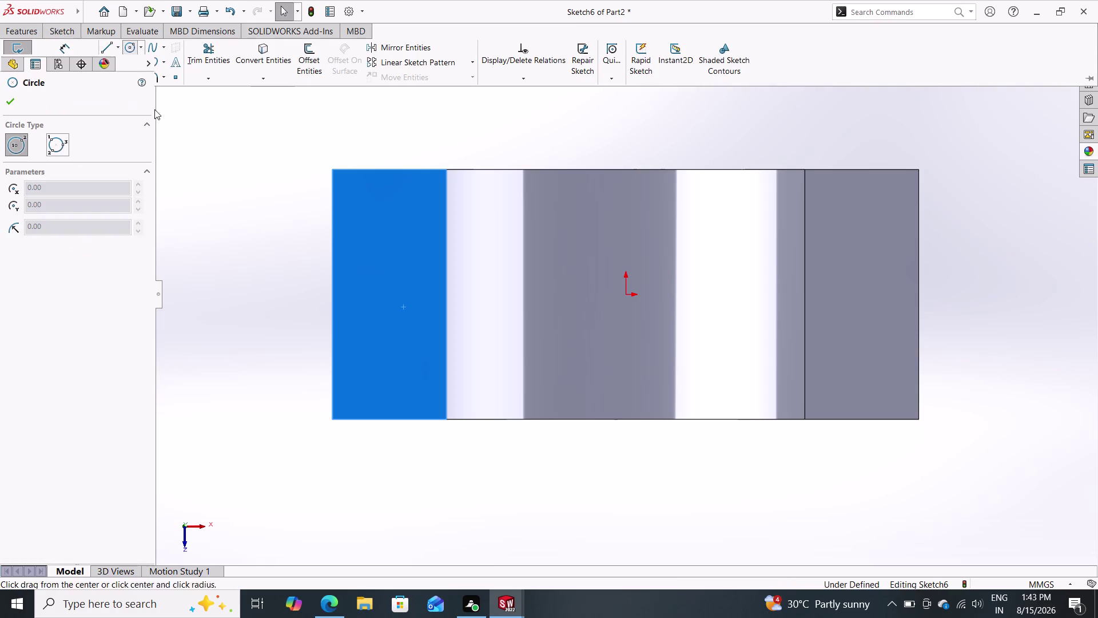
click(628, 297)
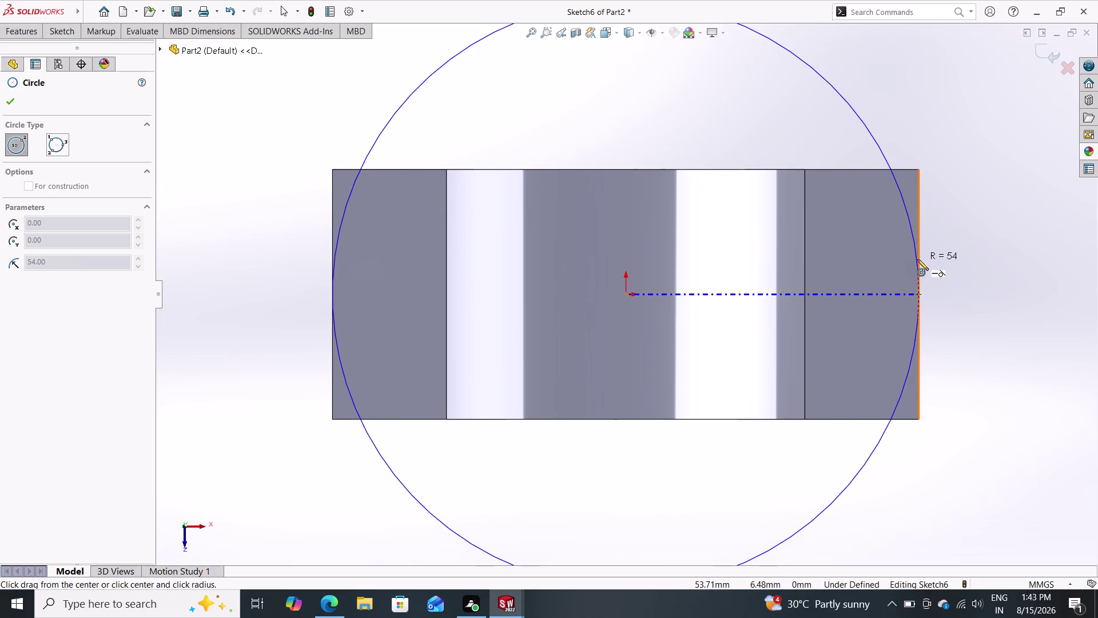
click(959, 189)
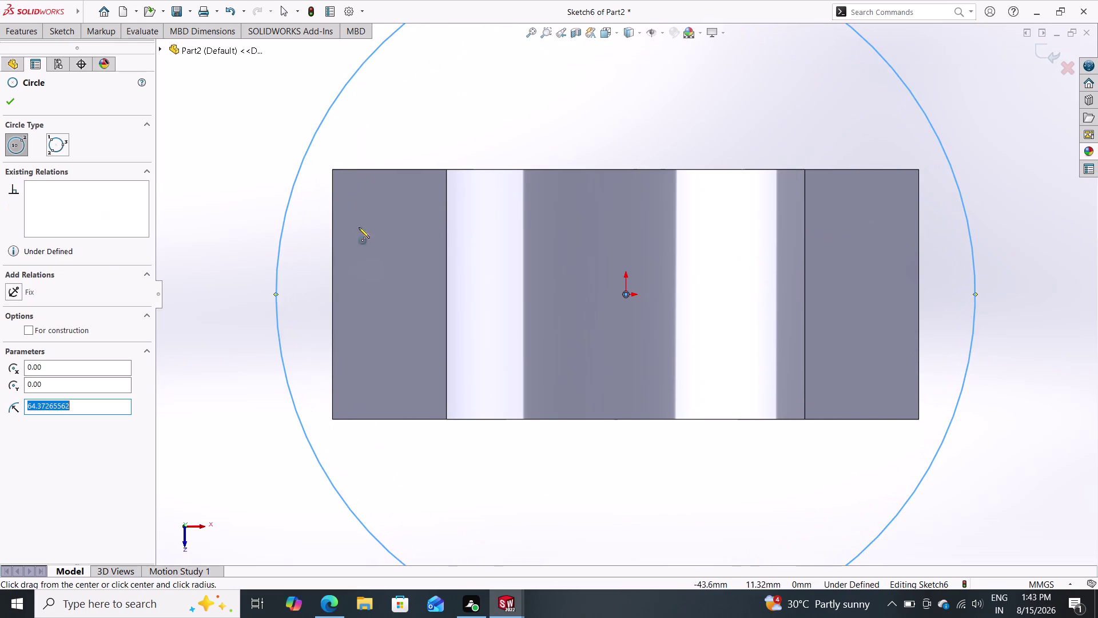
click(66, 37)
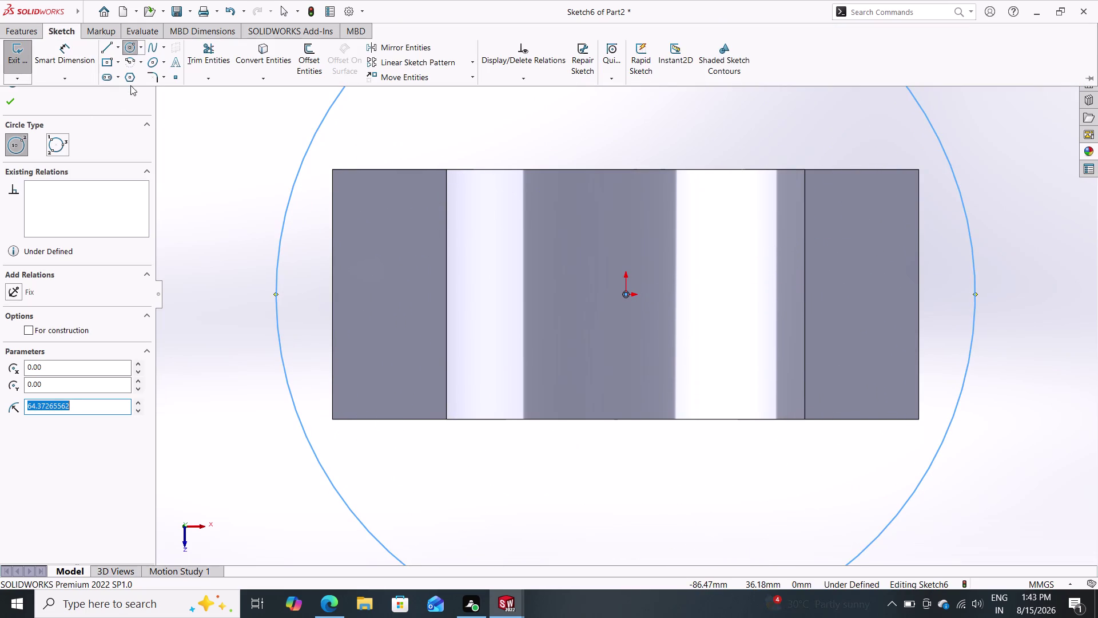
click(63, 51)
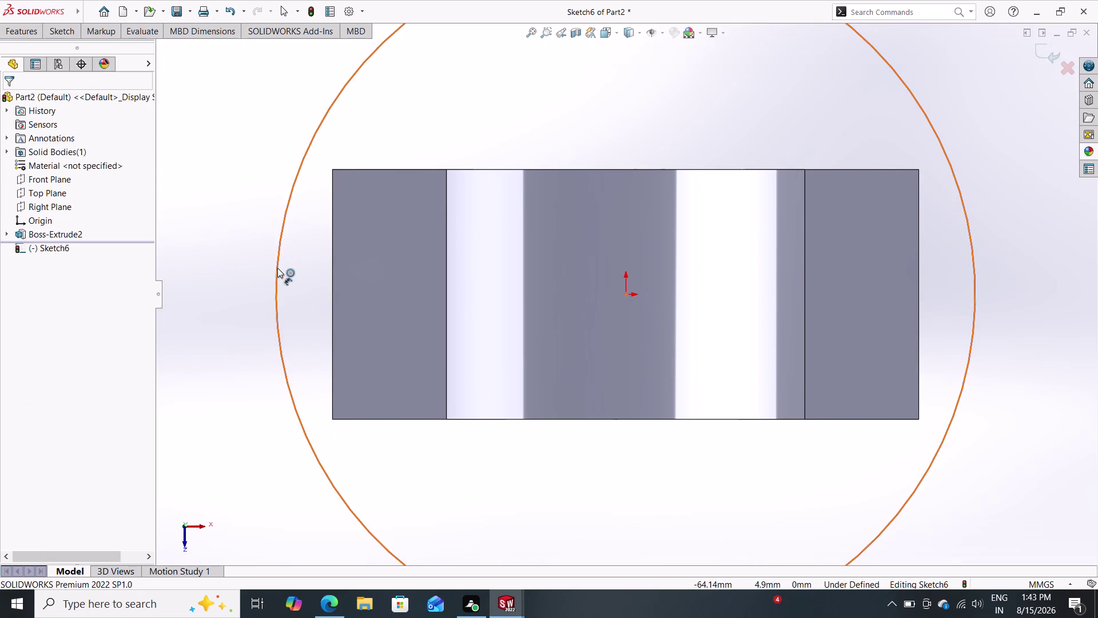
Dimension the circle's diameter to 108 mm.
double_click(277, 267)
double_click(228, 266)
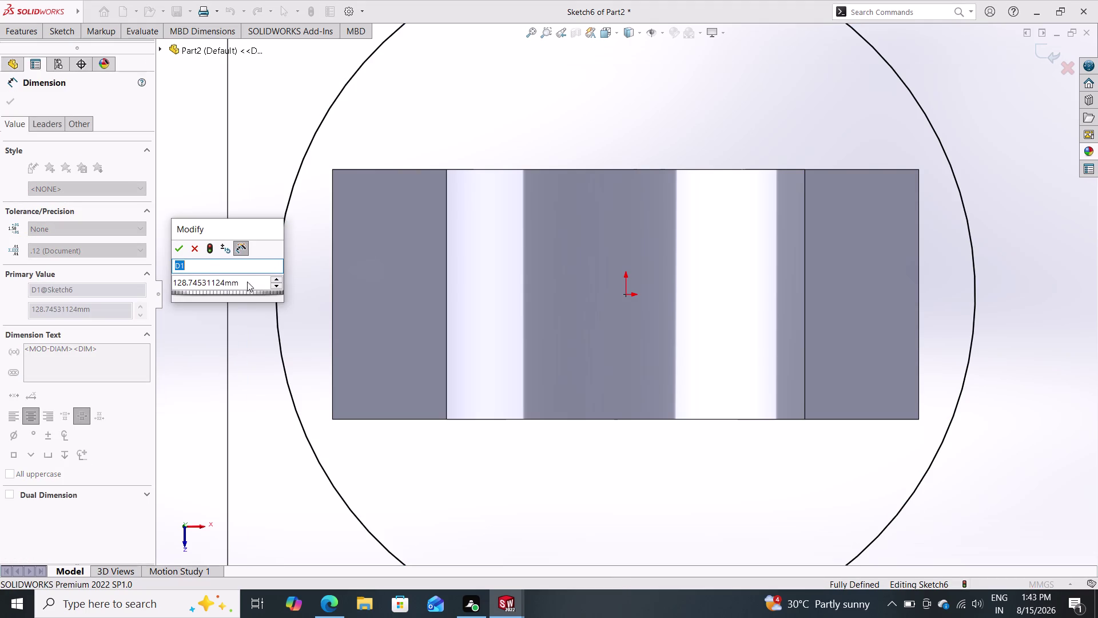
click(247, 282)
drag(247, 281, 162, 279)
text(1)
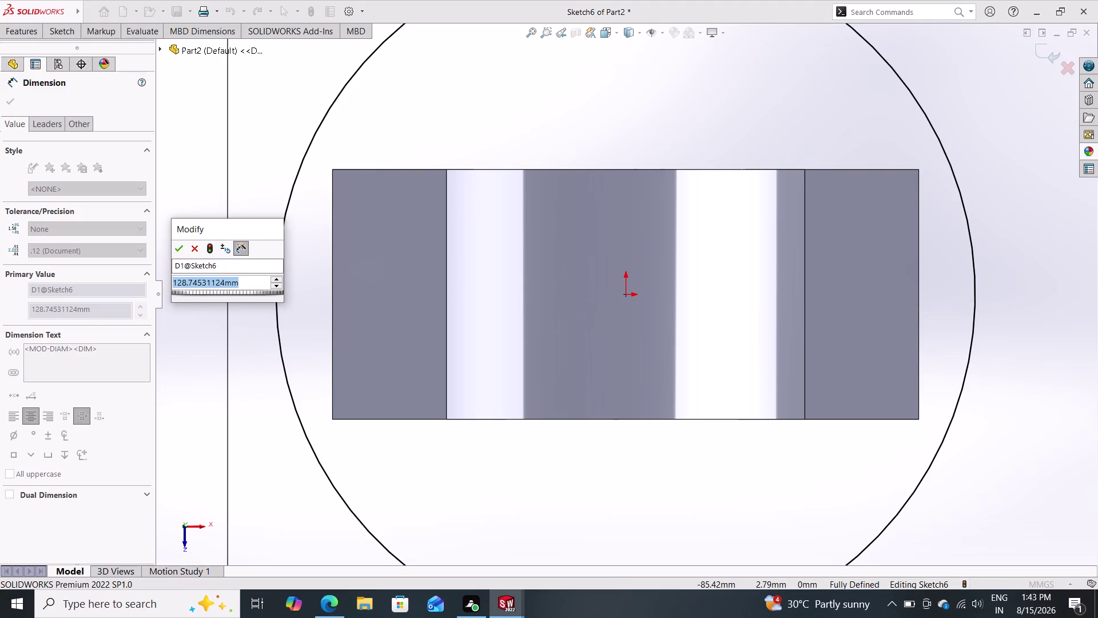
text(08)
key(Return)
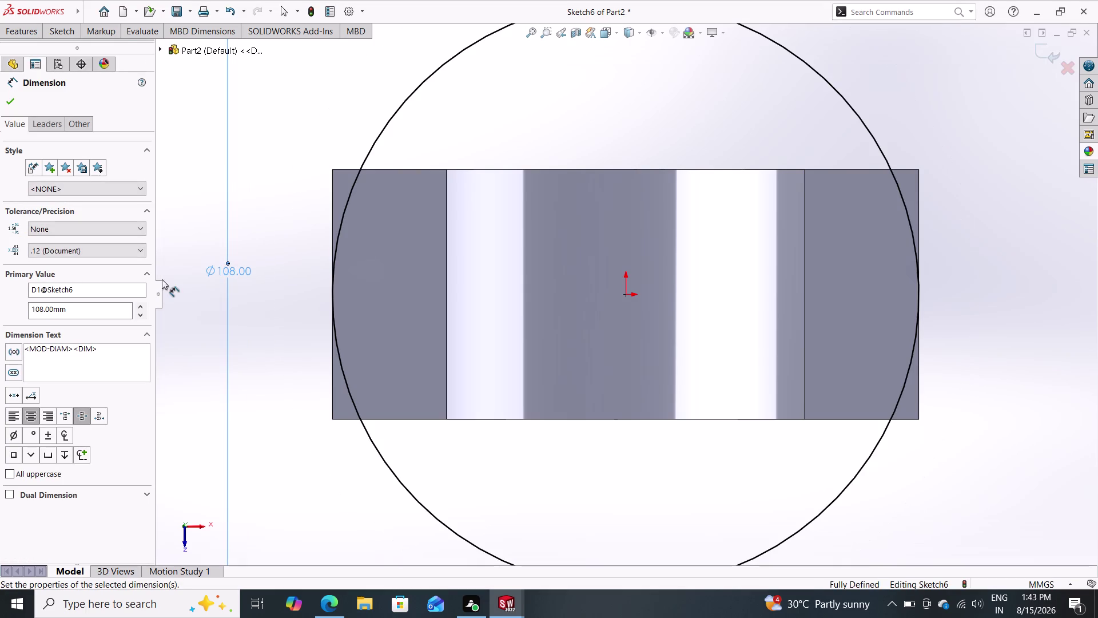
click(13, 100)
double_click(24, 39)
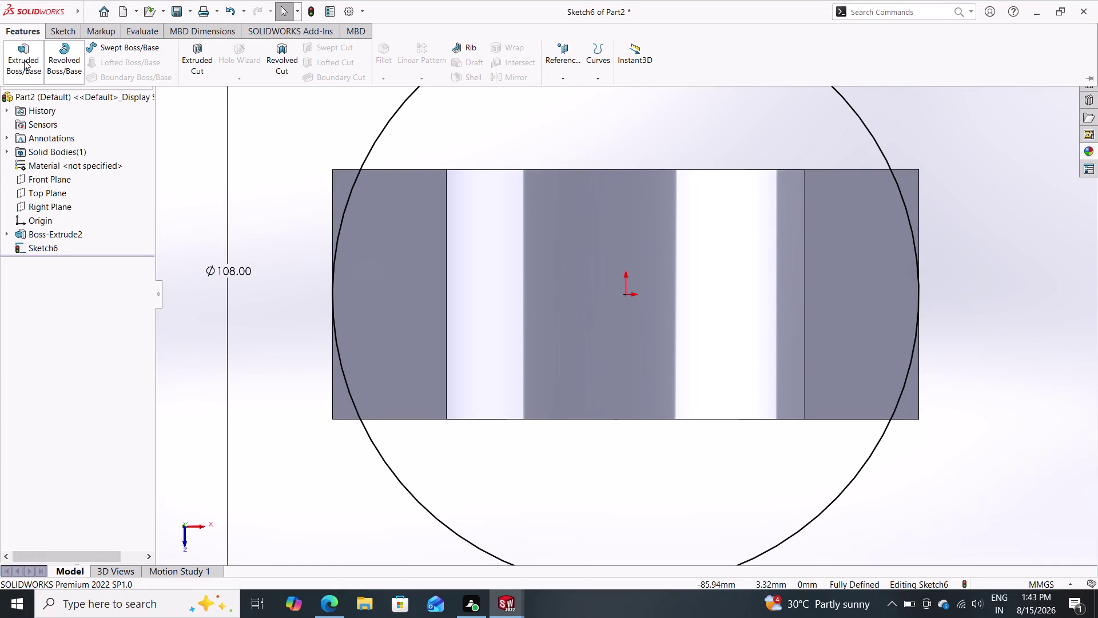
double_click(21, 59)
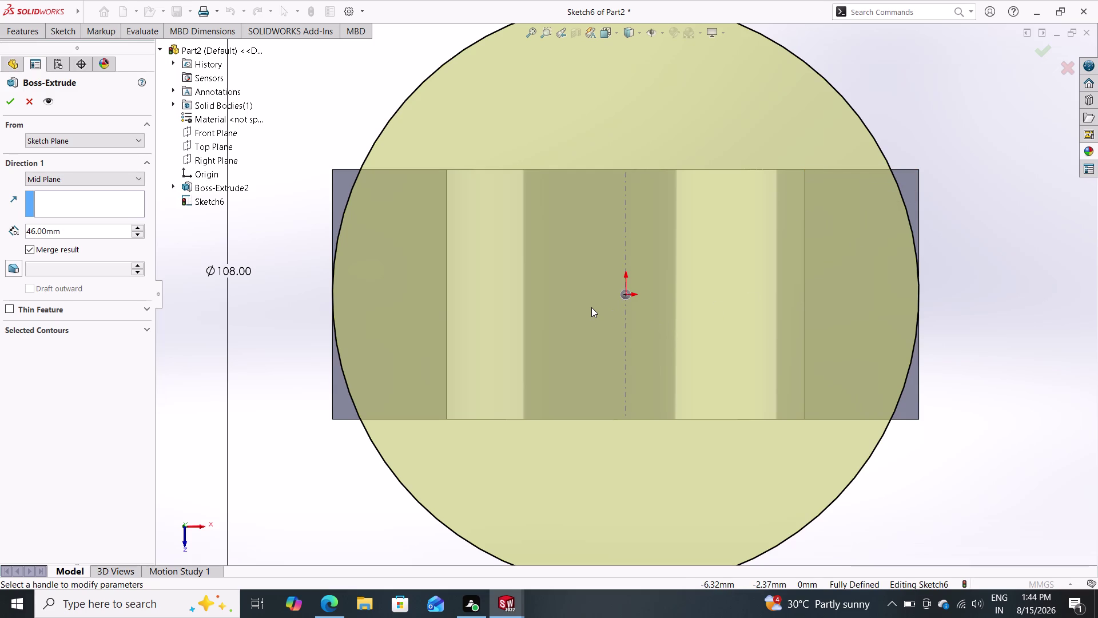
click(87, 177)
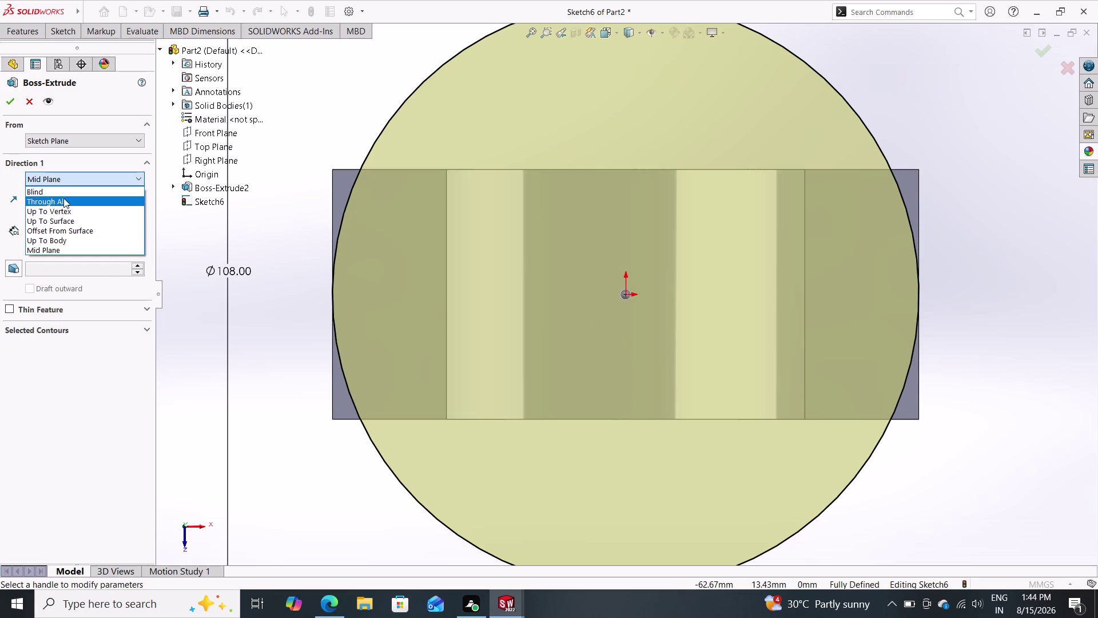
click(61, 202)
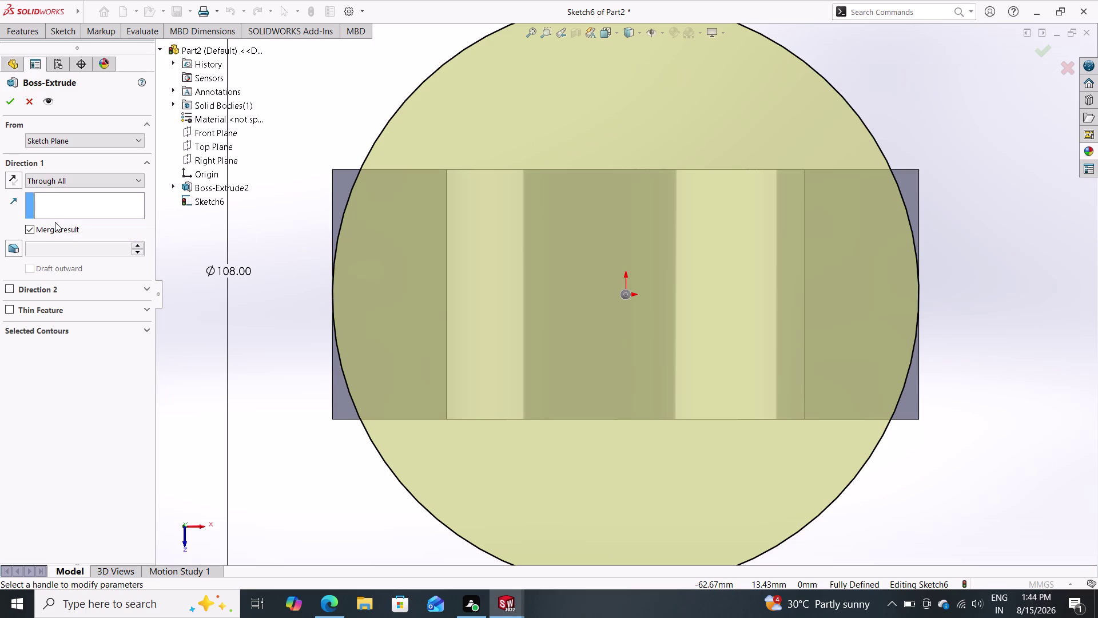
click(55, 181)
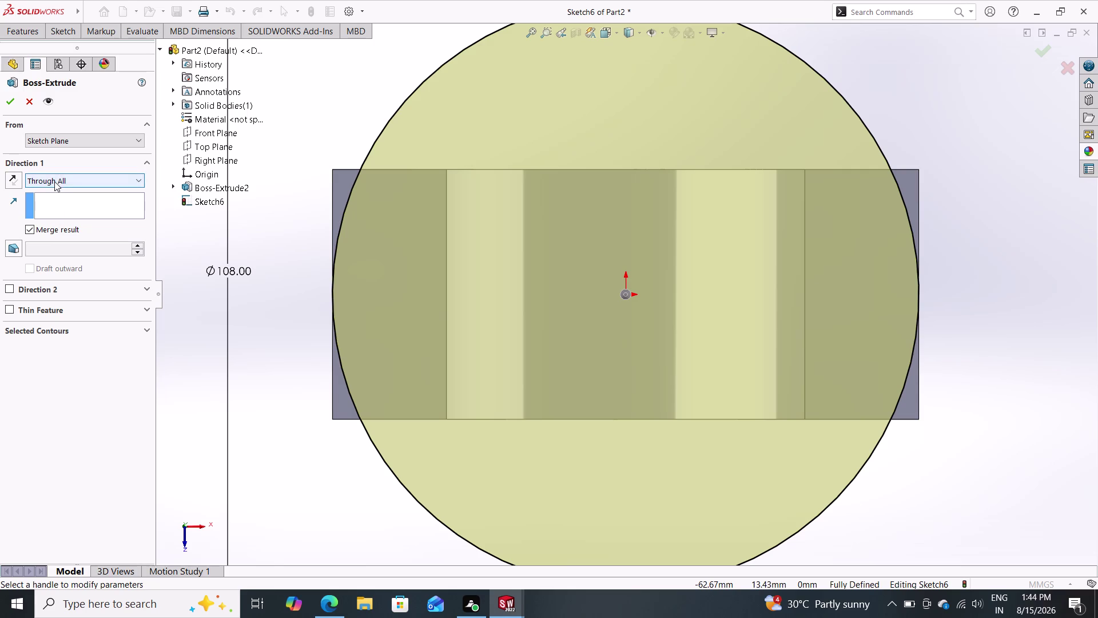
double_click(54, 192)
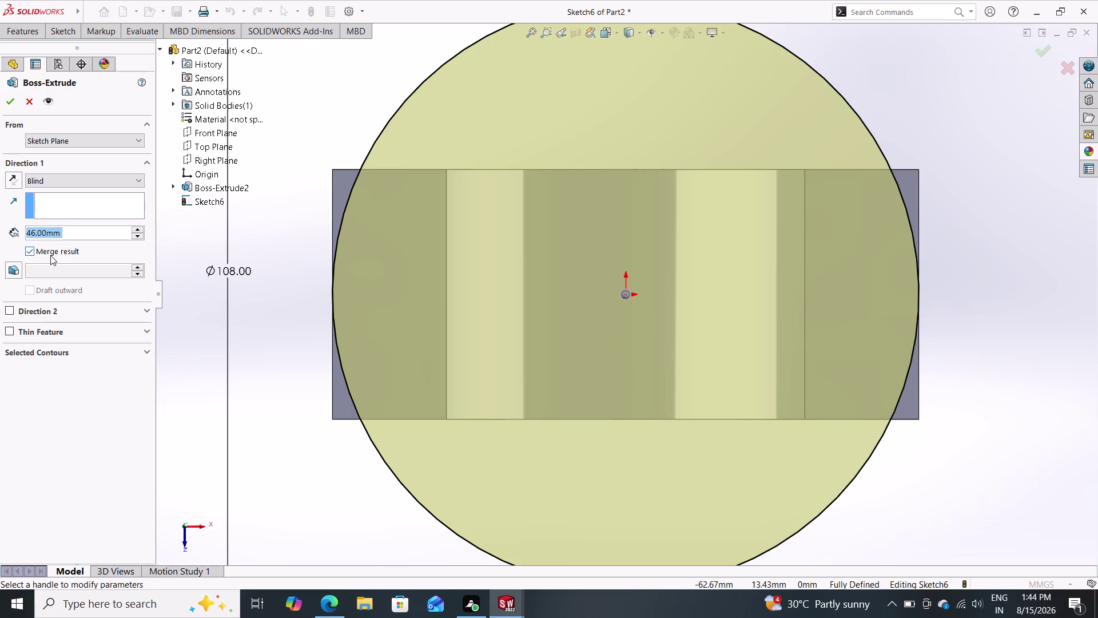
click(15, 272)
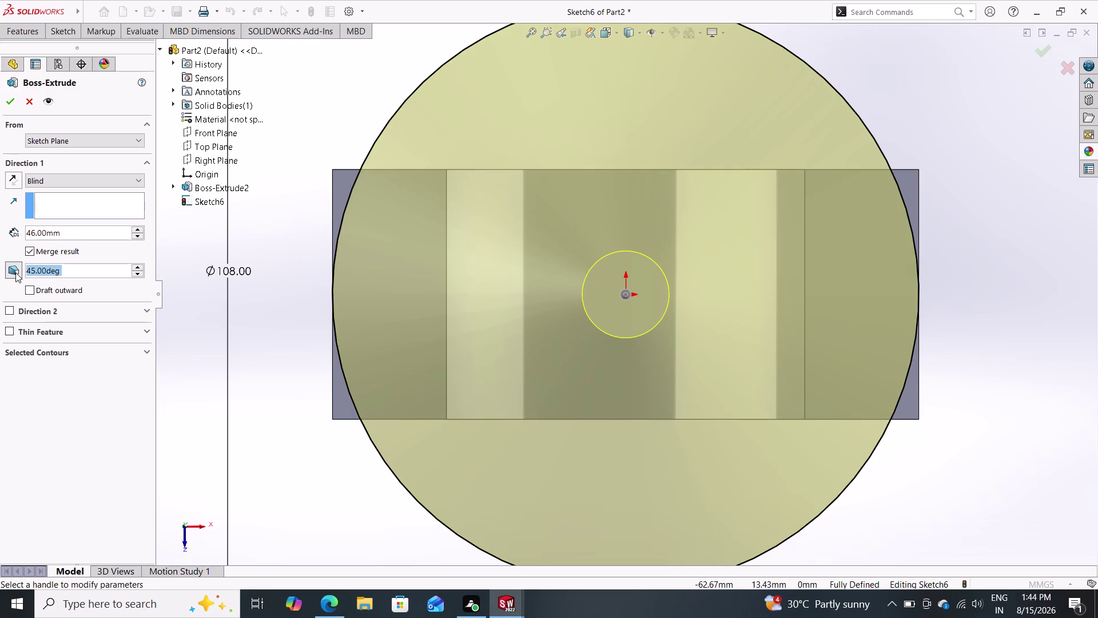
click(15, 272)
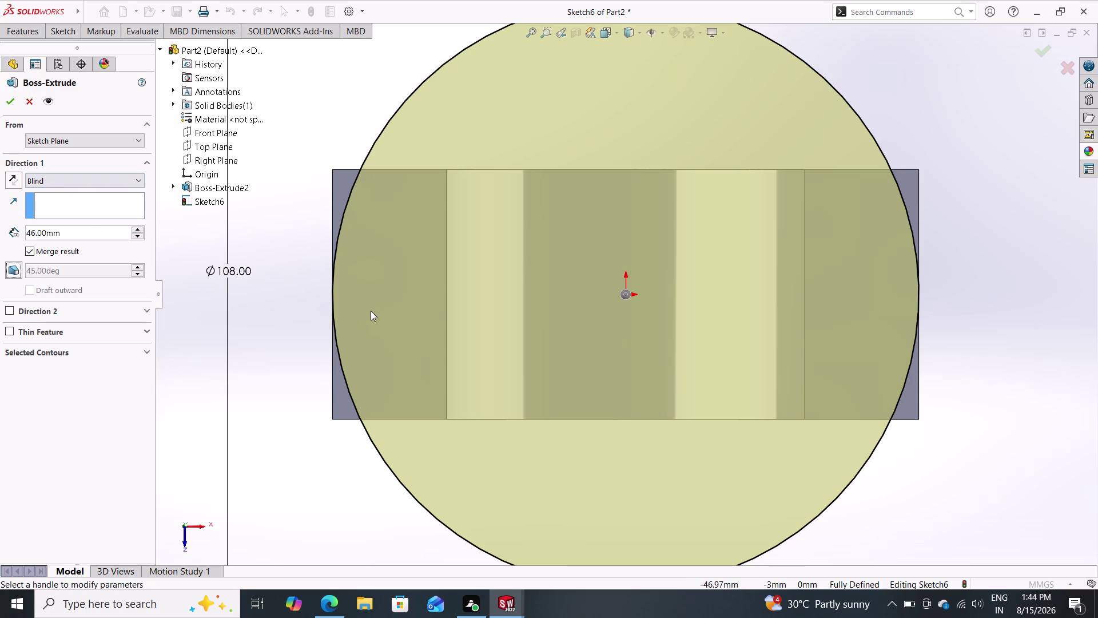
key(Escape)
key(Escape)
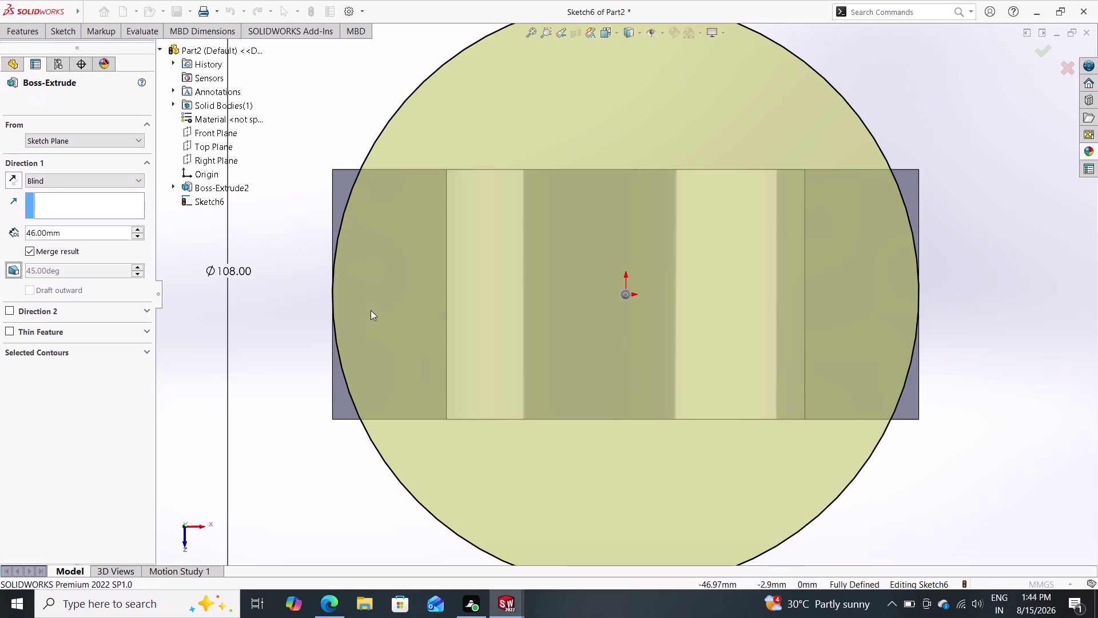
key(Escape)
double_click(25, 31)
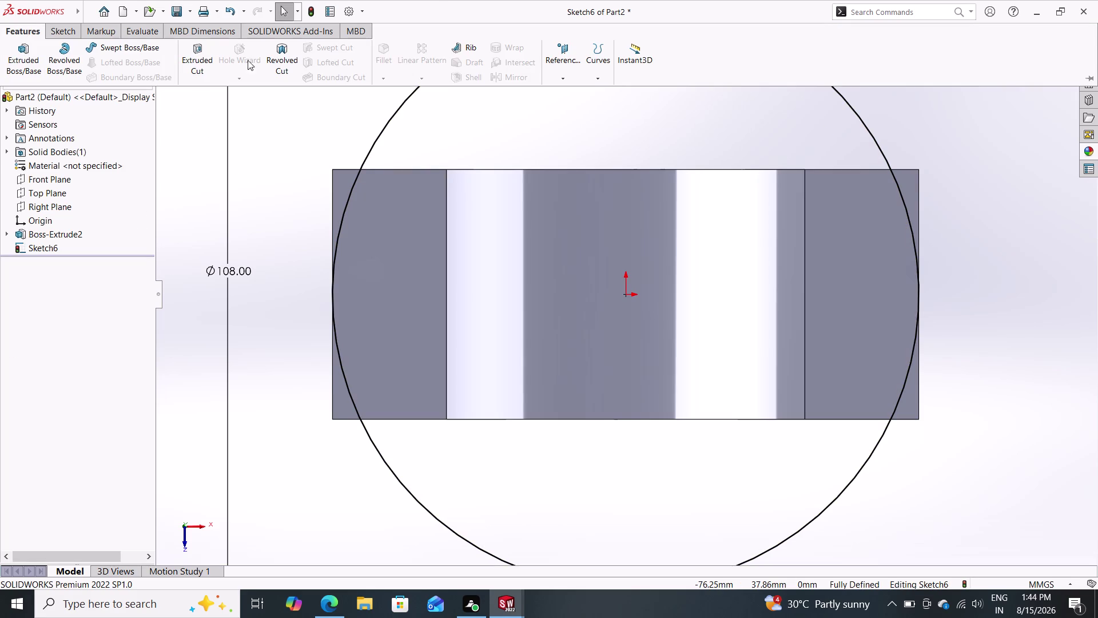
click(199, 56)
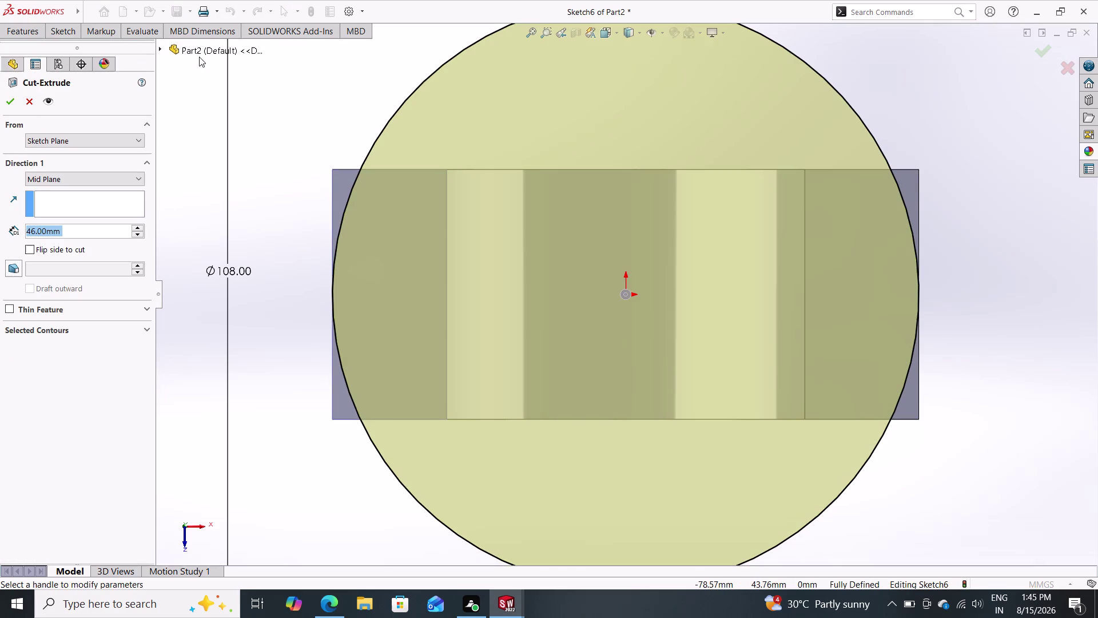
Make the cut Through All with the side flipped, trimming material outside the 108 mm circle.
click(95, 175)
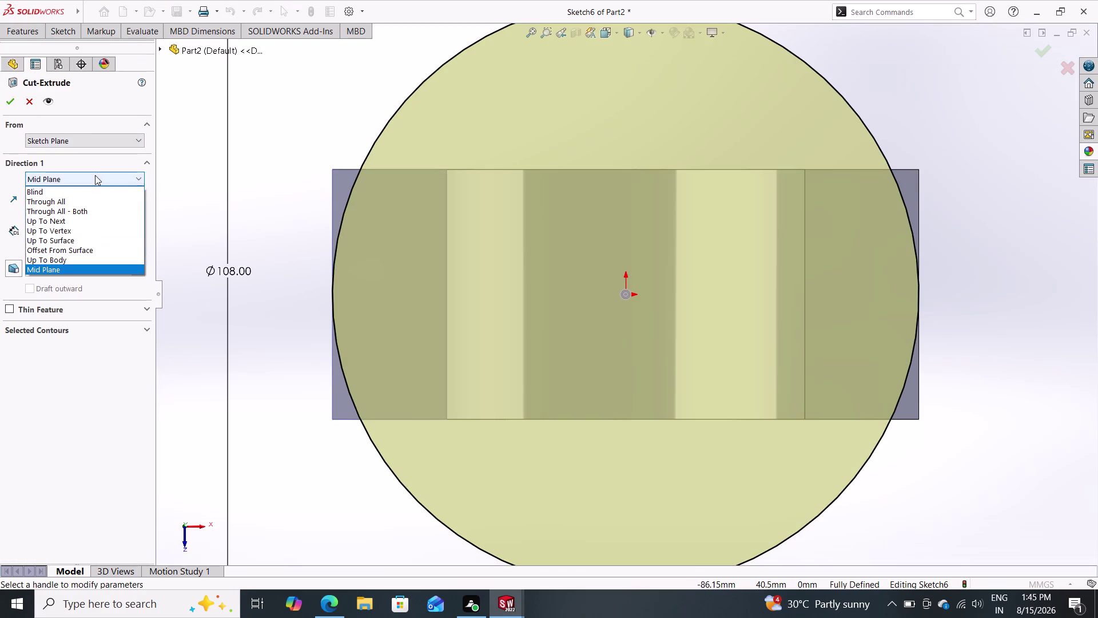
click(74, 191)
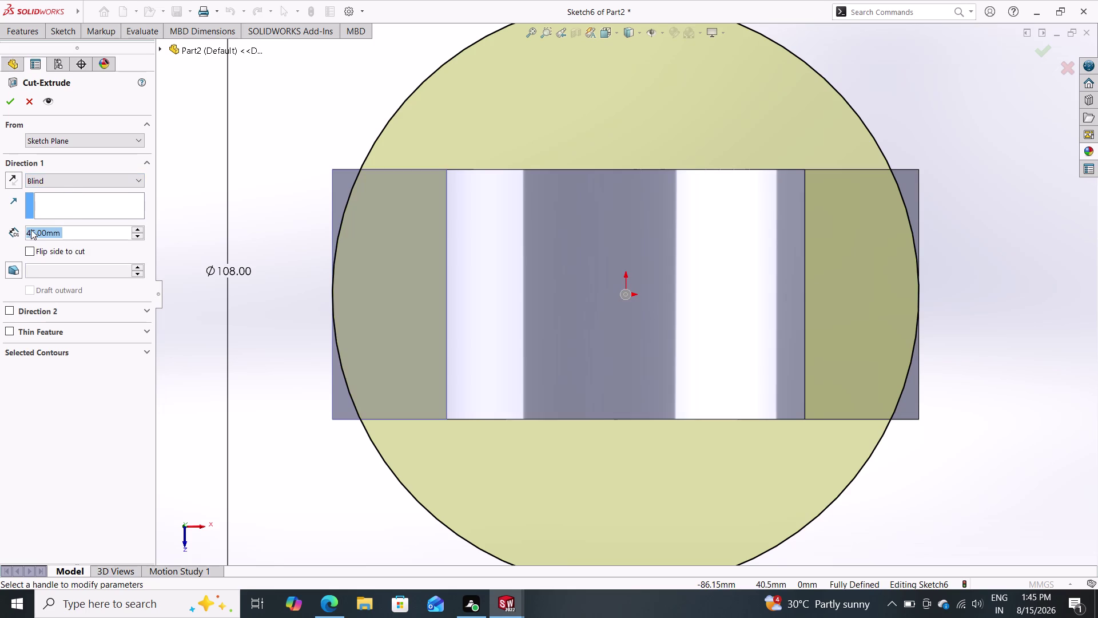
click(28, 250)
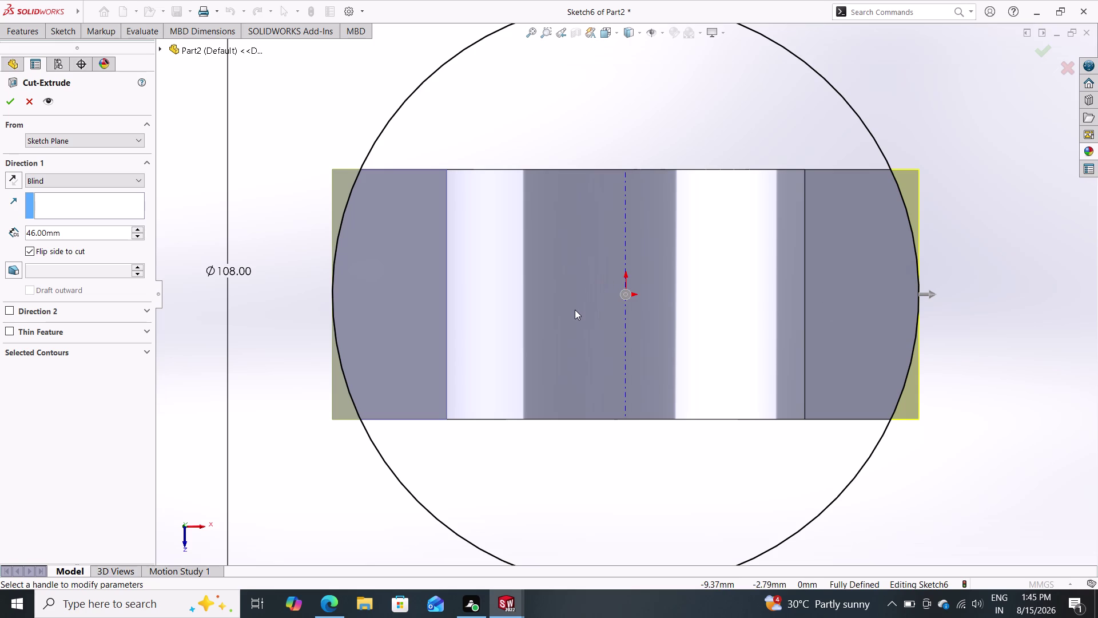
click(139, 180)
click(101, 205)
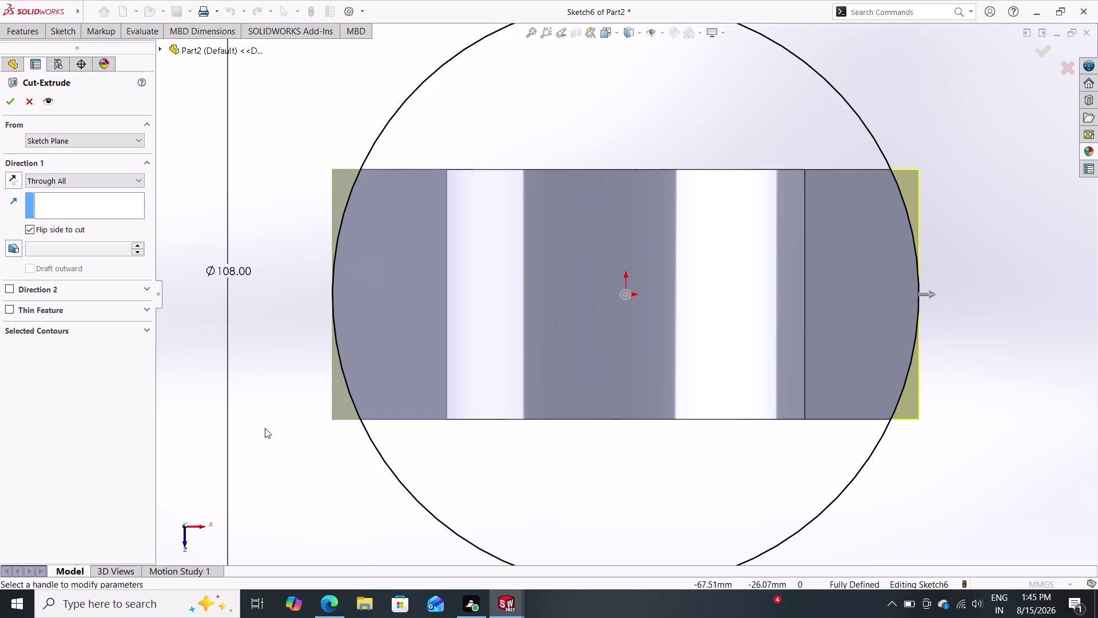
middle_drag(266, 425, 248, 191)
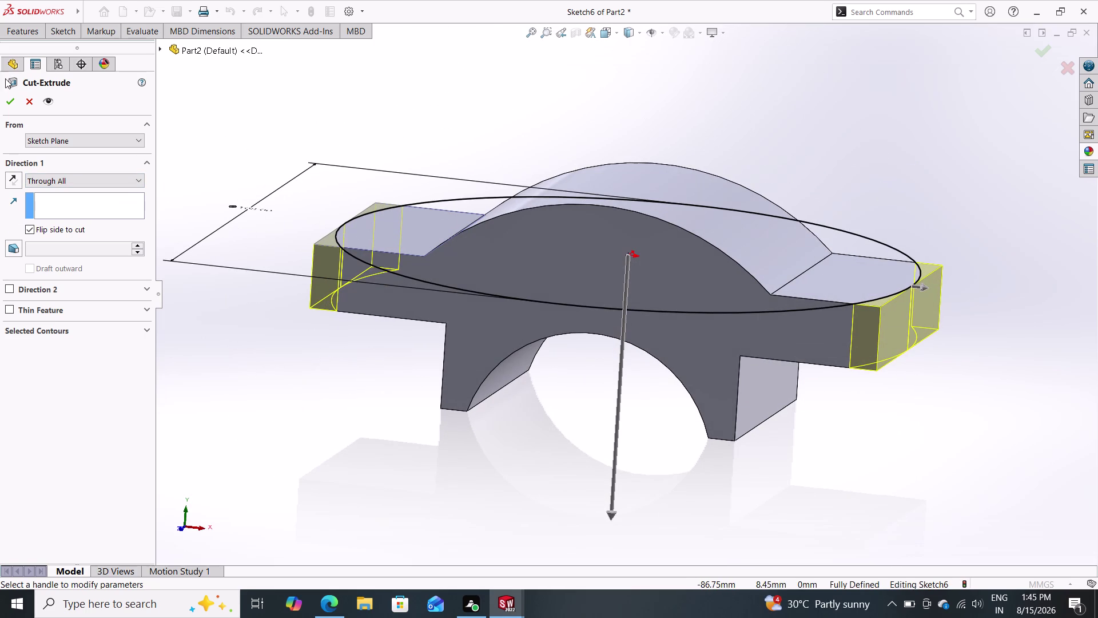
click(9, 97)
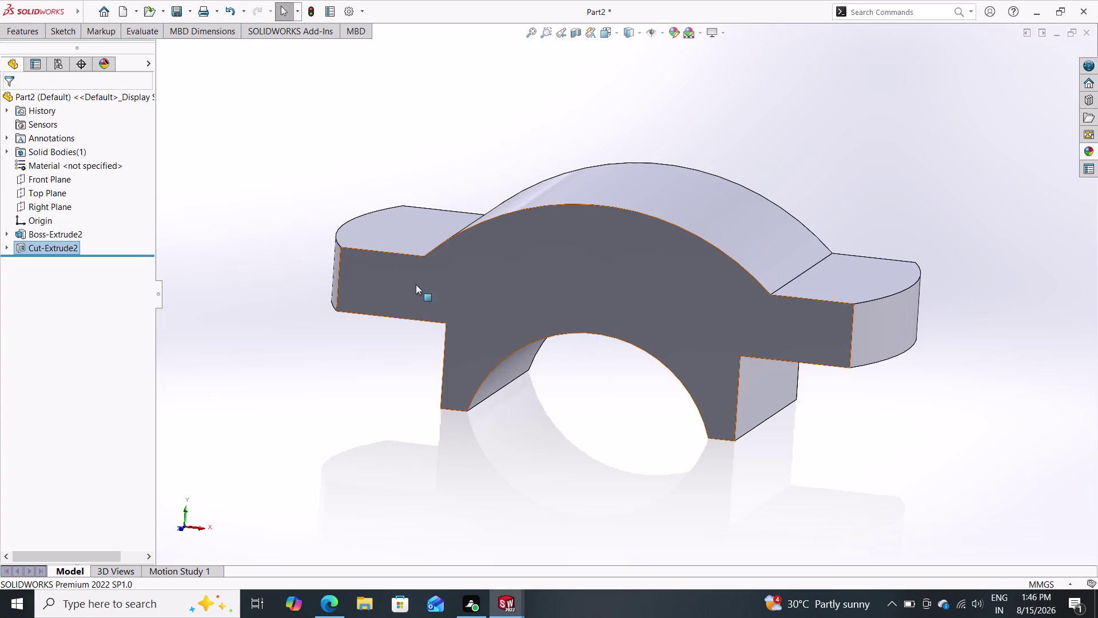
click(405, 233)
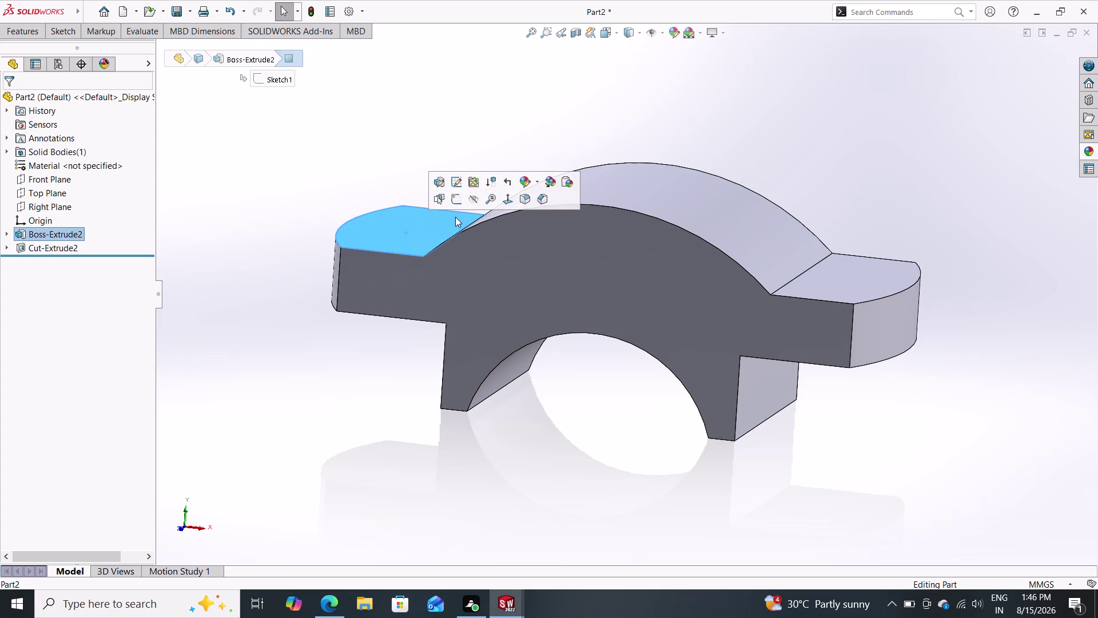
Open a new sketch on the flange's top face and place a circle centre on the left flange.
double_click(456, 201)
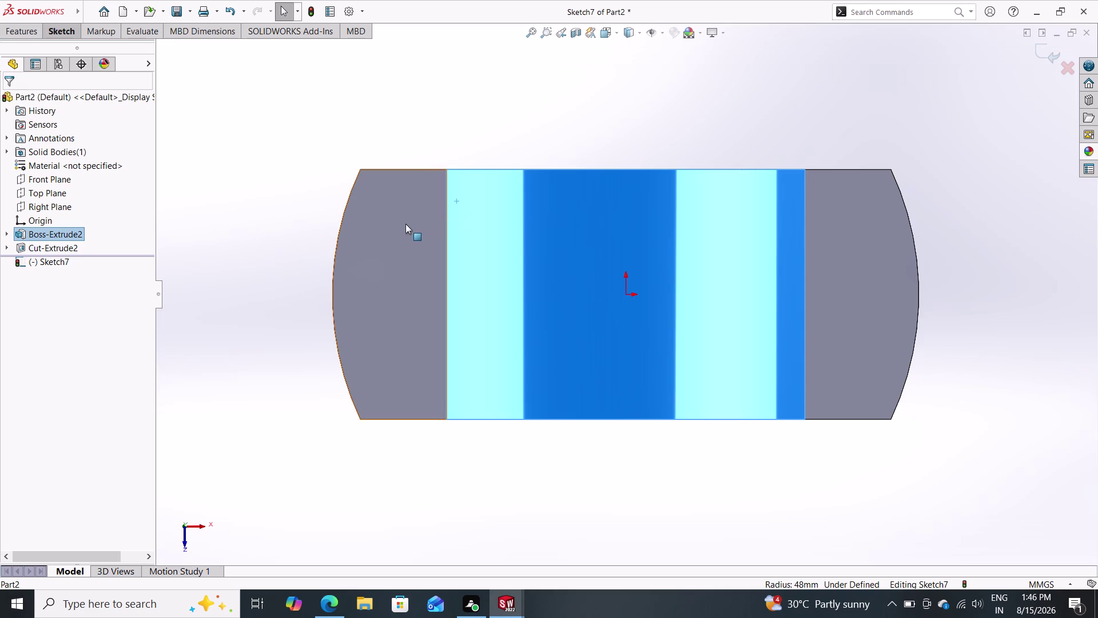
click(53, 29)
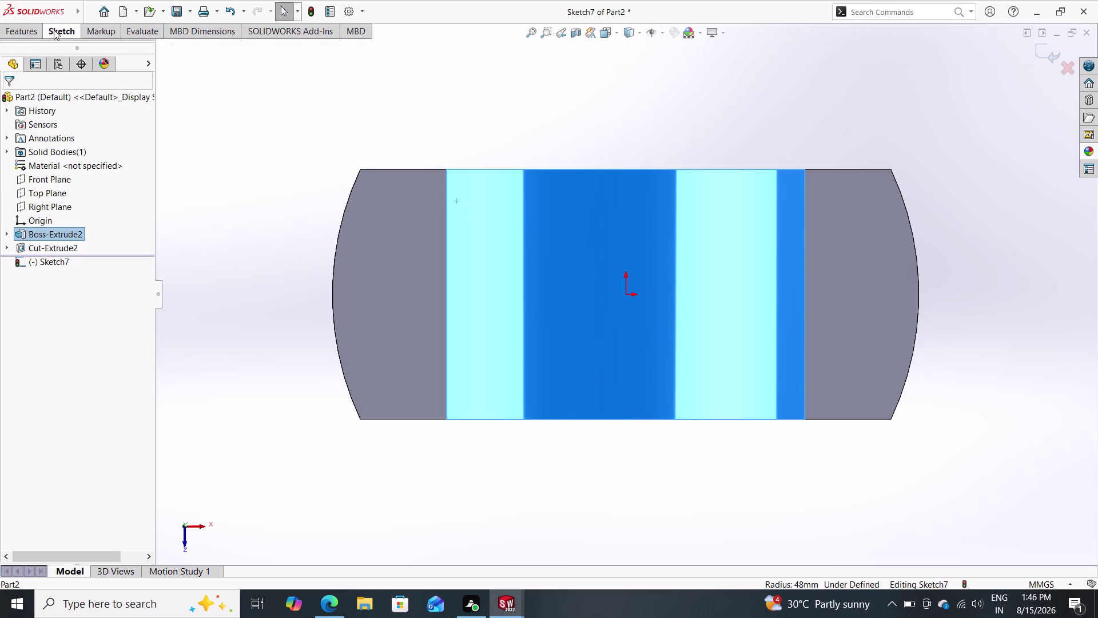
double_click(130, 47)
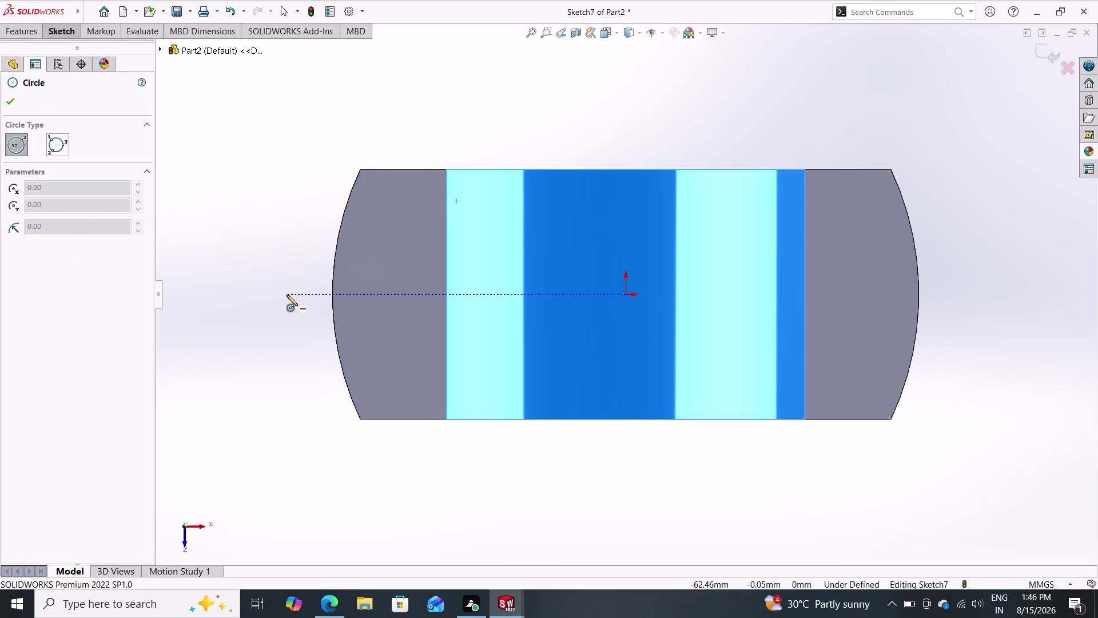
click(393, 289)
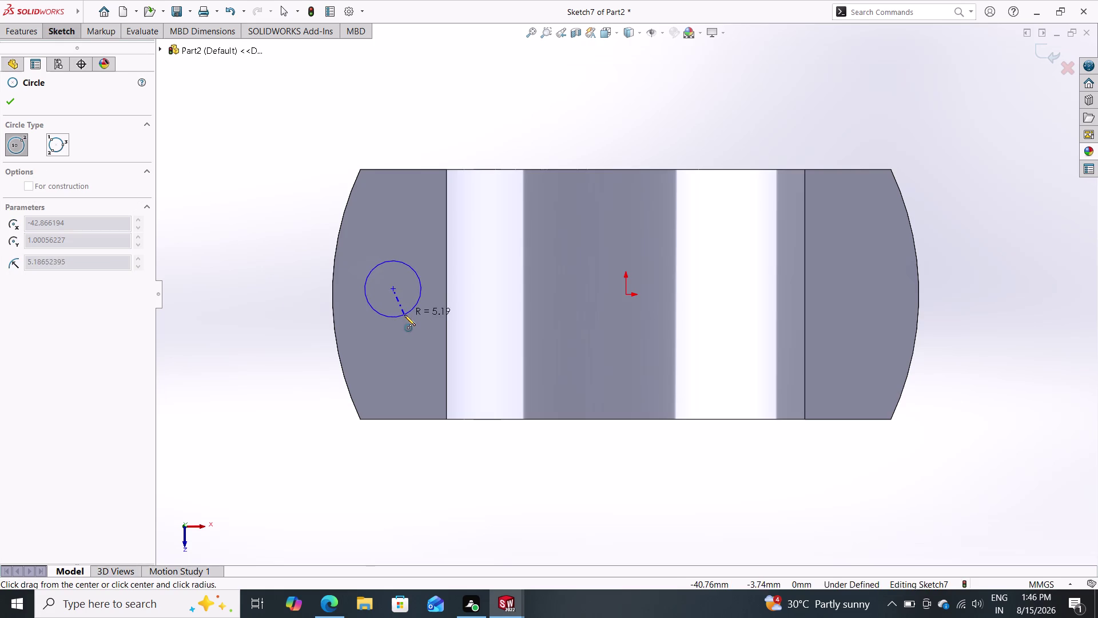
Size the new circle on the left flange.
click(404, 314)
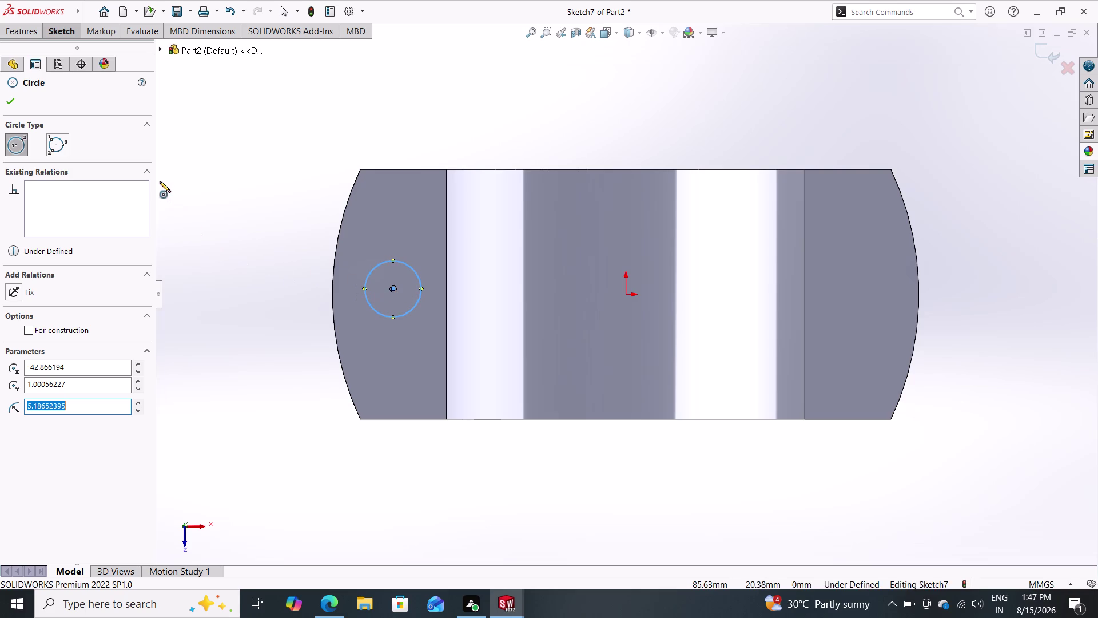
click(54, 30)
click(69, 50)
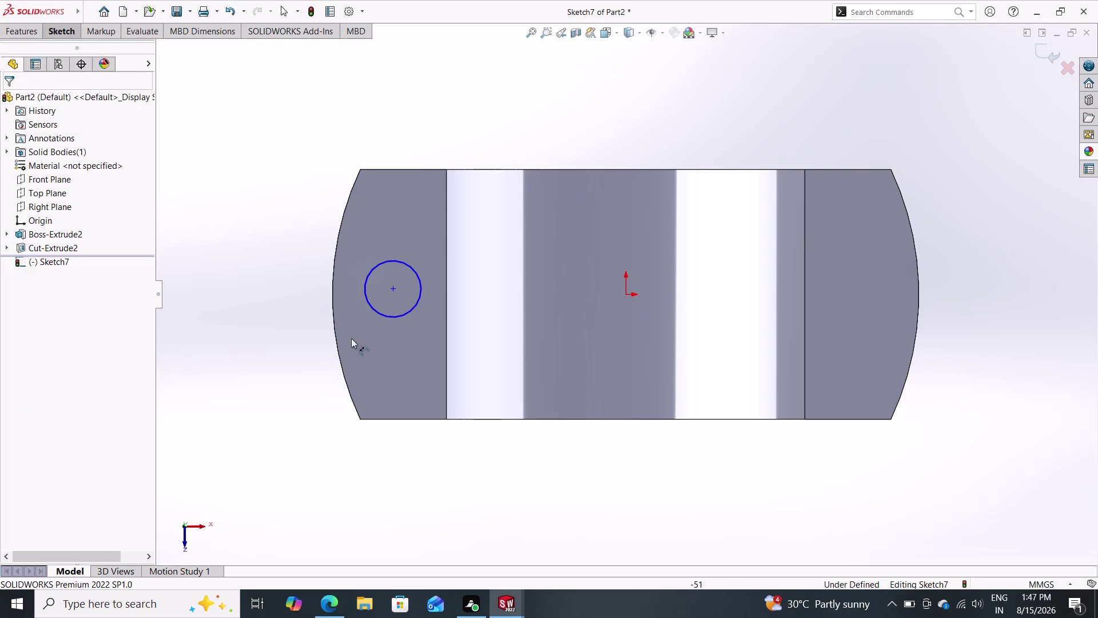
Dimension the circle's centre 39 mm horizontally from the origin.
click(390, 289)
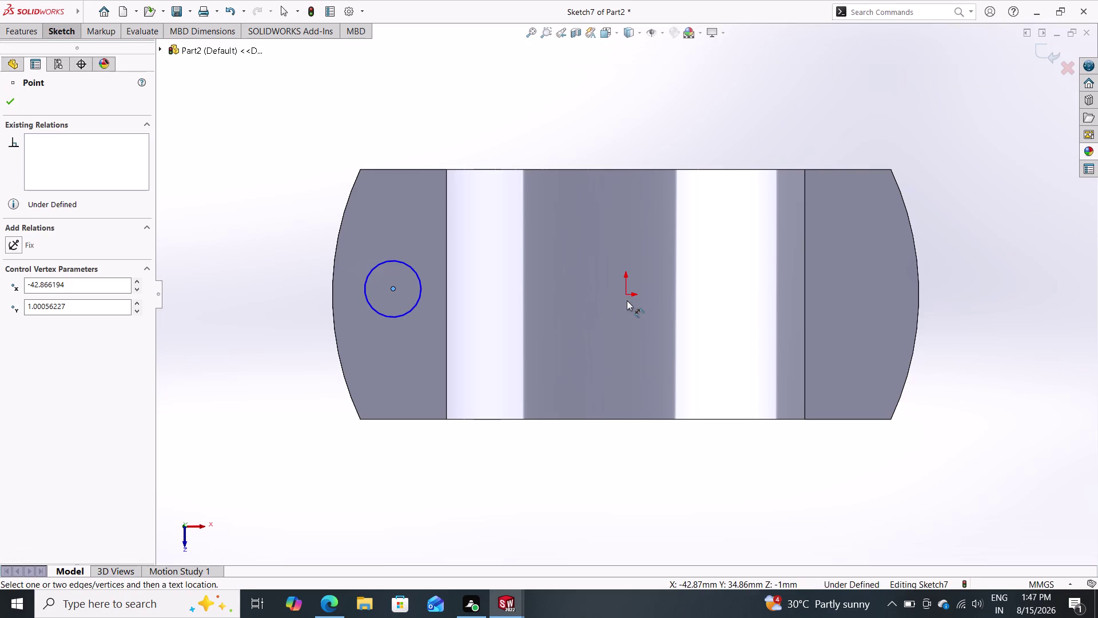
click(627, 294)
double_click(506, 103)
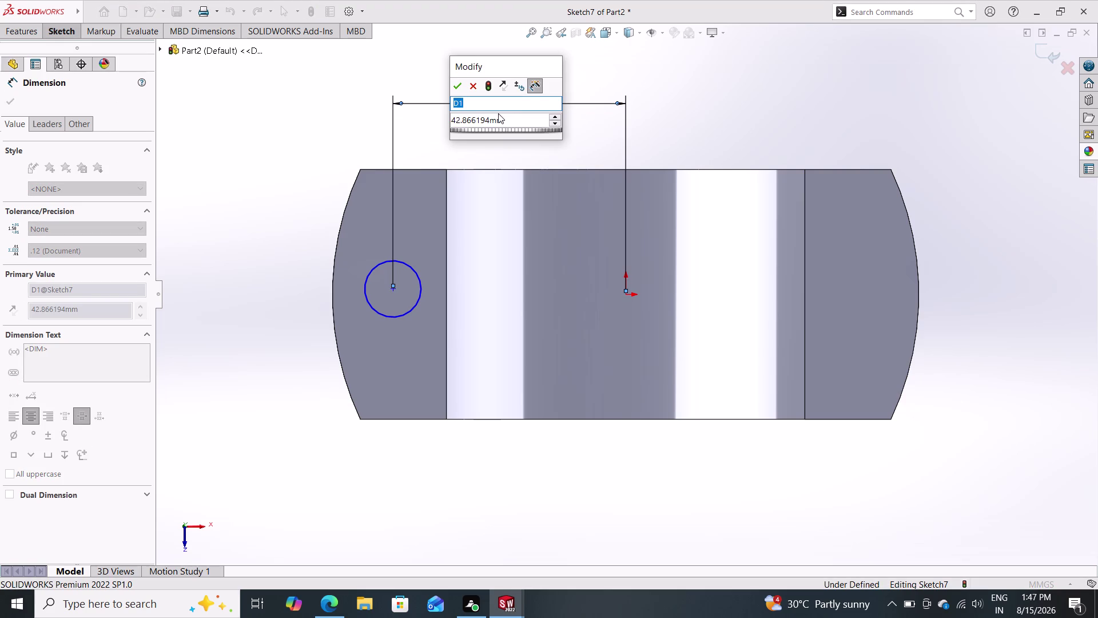
click(503, 119)
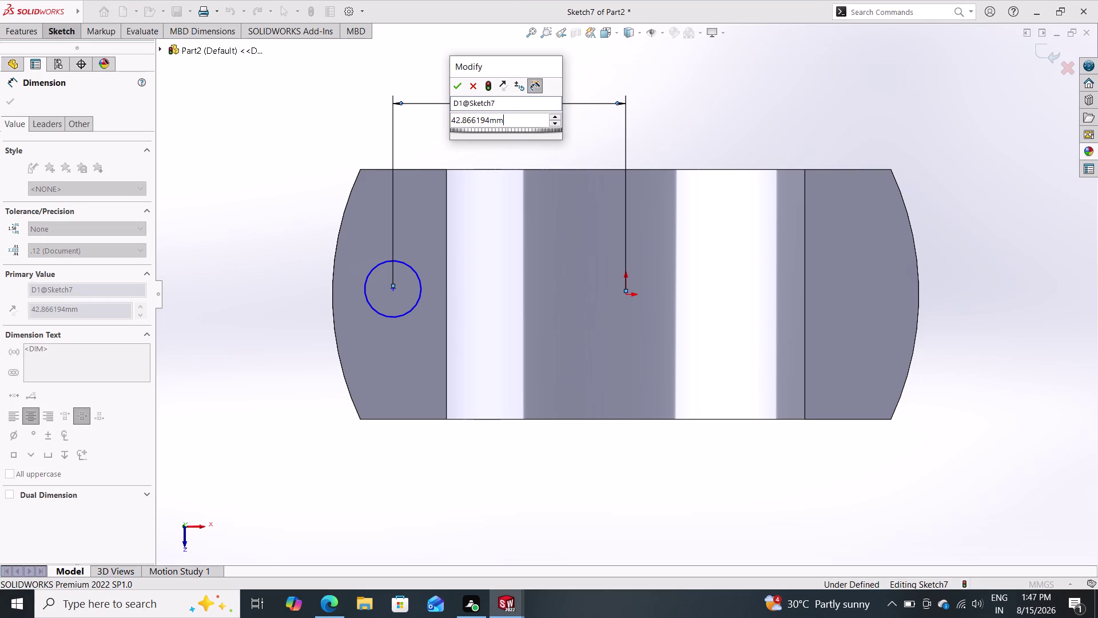
drag(502, 119, 431, 119)
click(431, 119)
text(39)
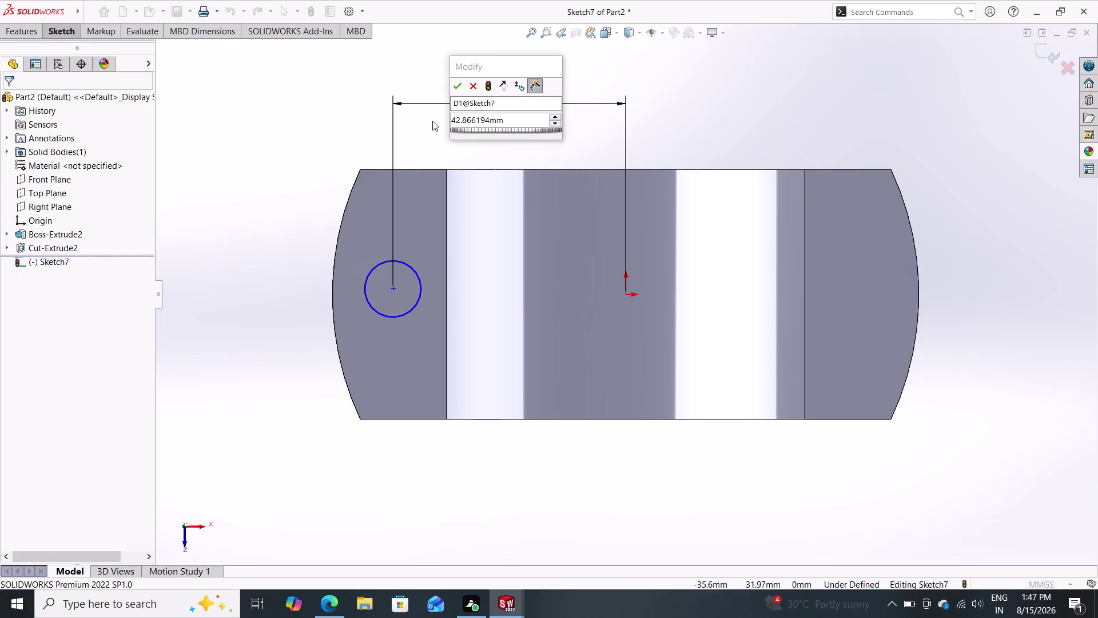
key(Return)
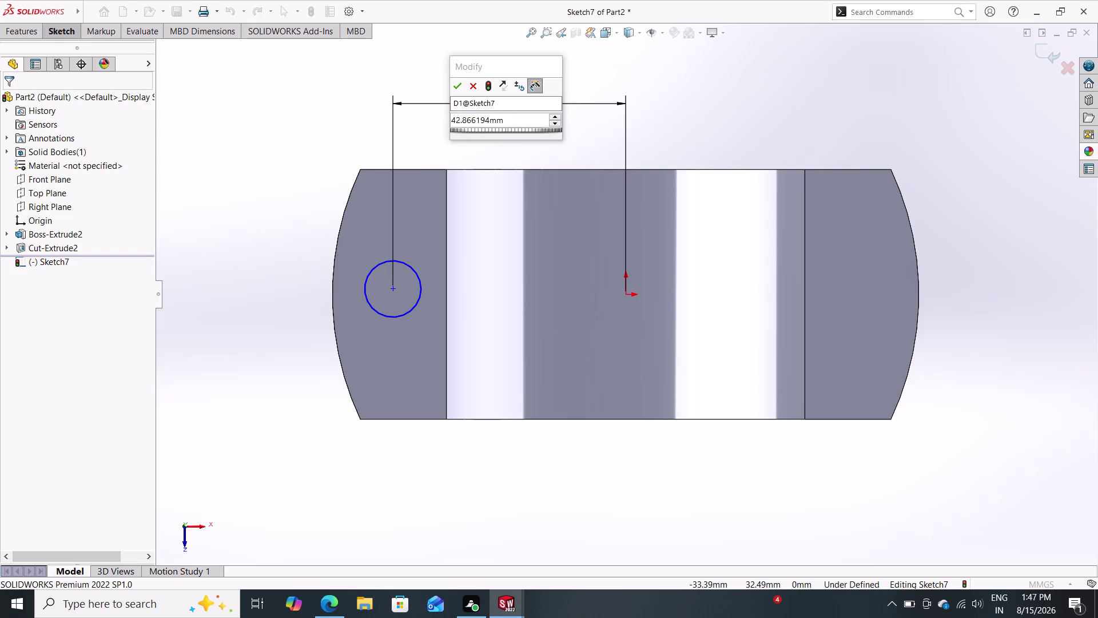
drag(511, 120, 433, 121)
text(39)
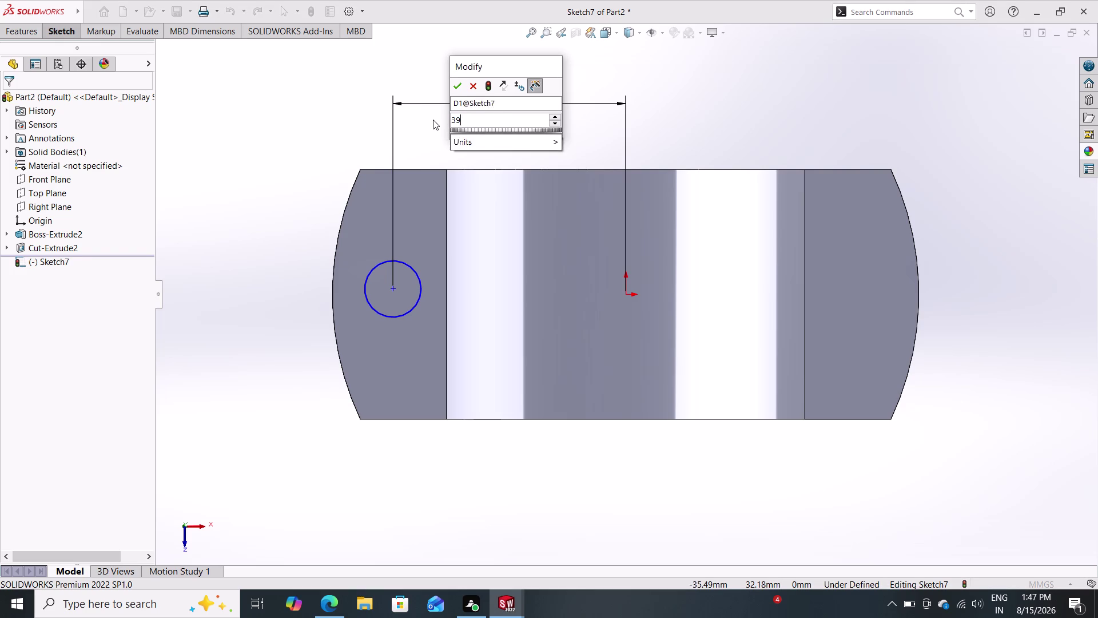
key(Return)
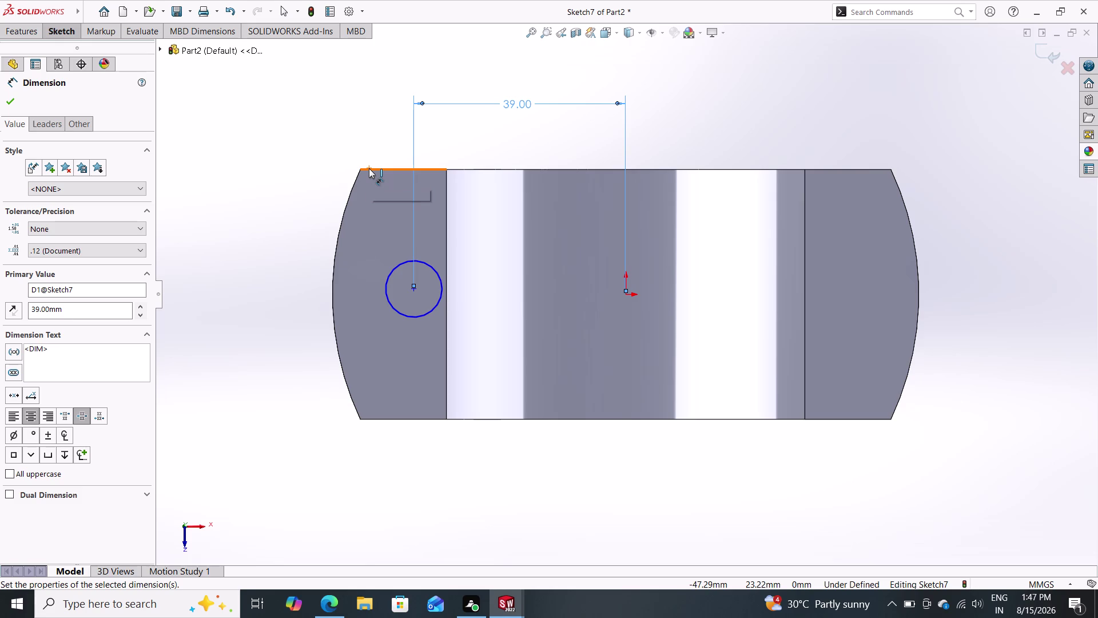
click(391, 269)
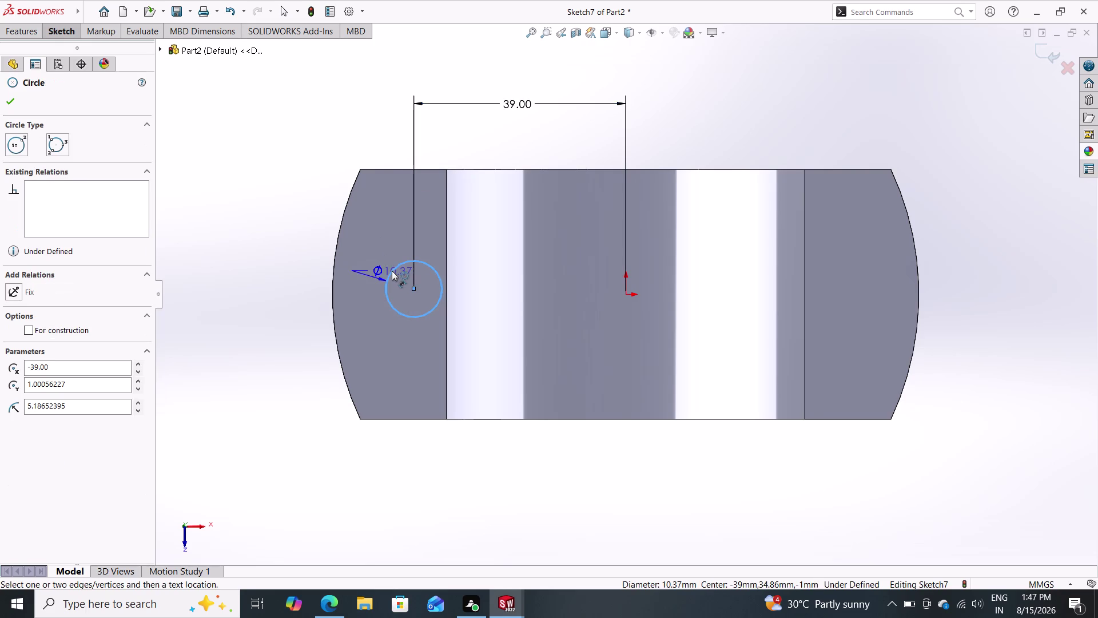
Give the left flange circle a 12 mm diameter.
double_click(277, 225)
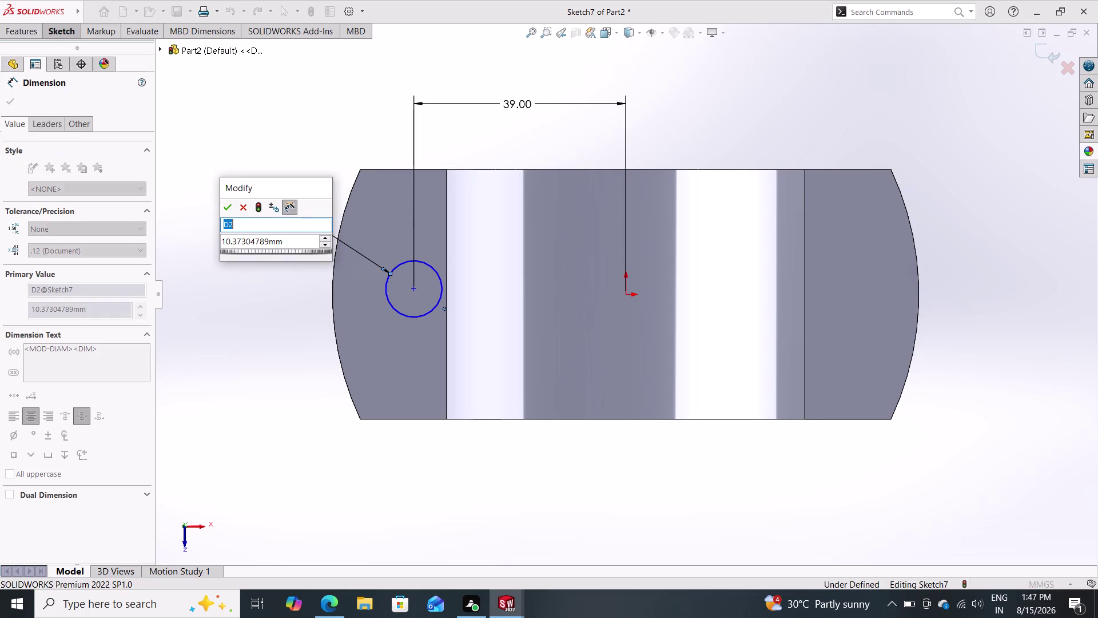
click(299, 240)
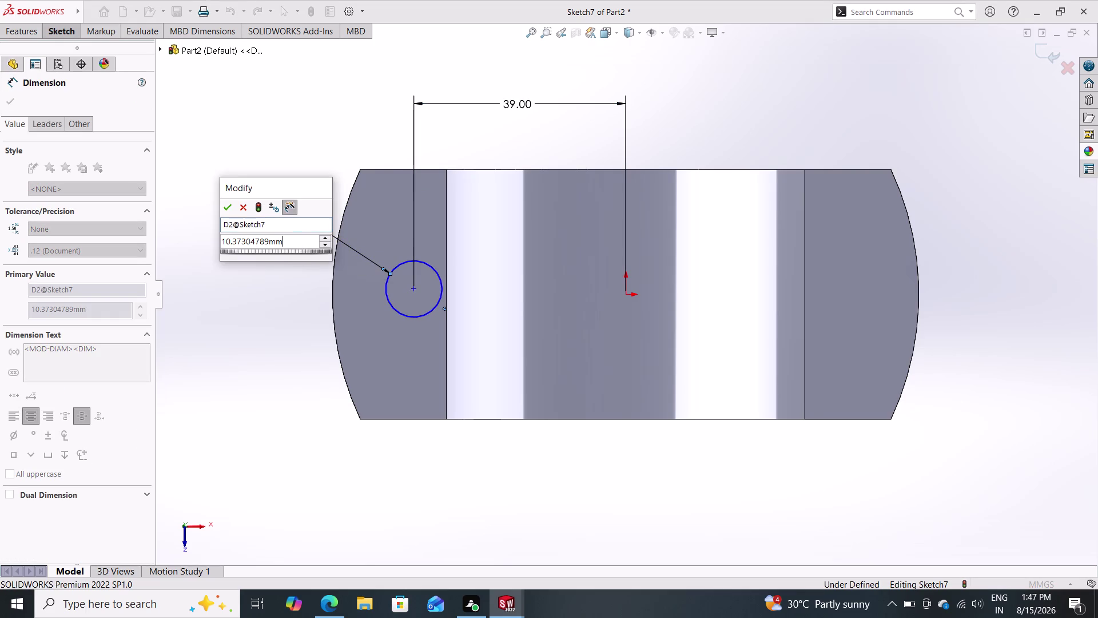
drag(297, 238, 220, 238)
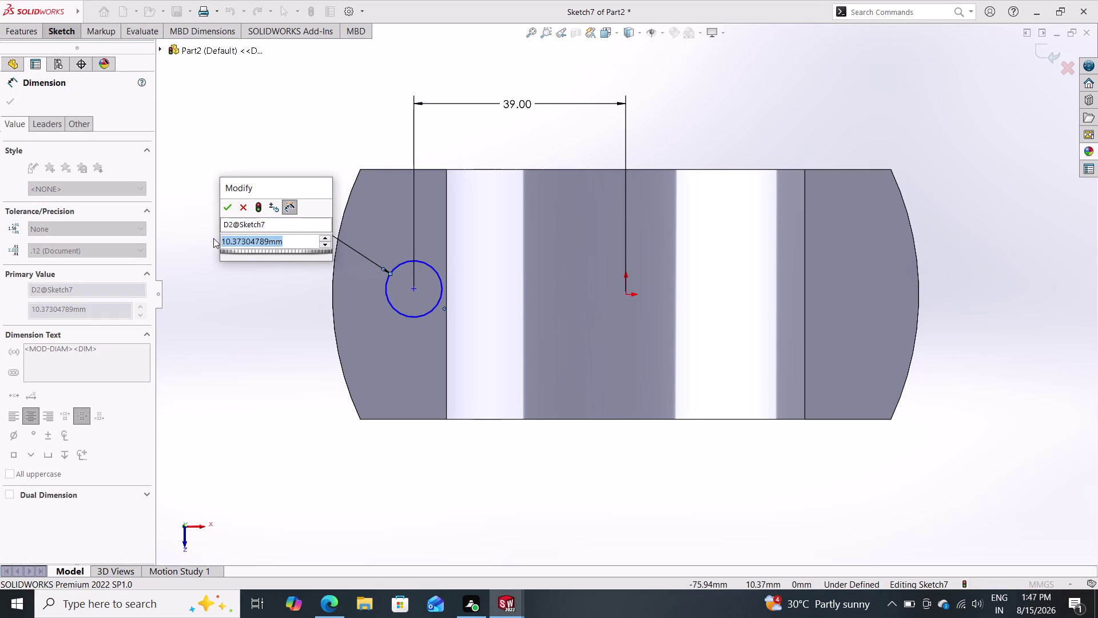
text(12)
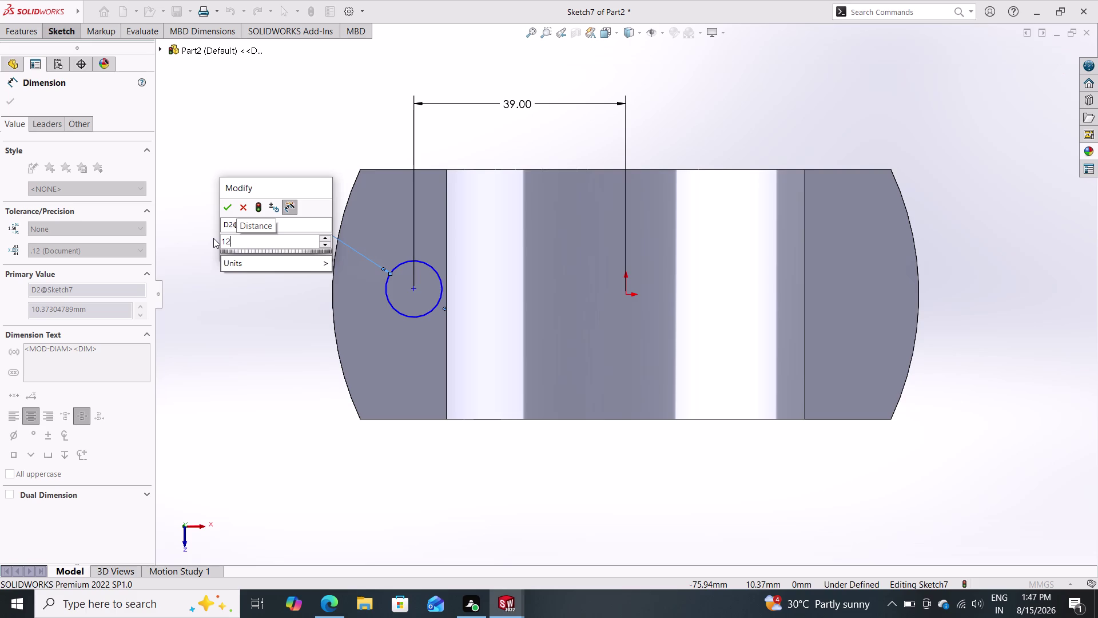
key(Return)
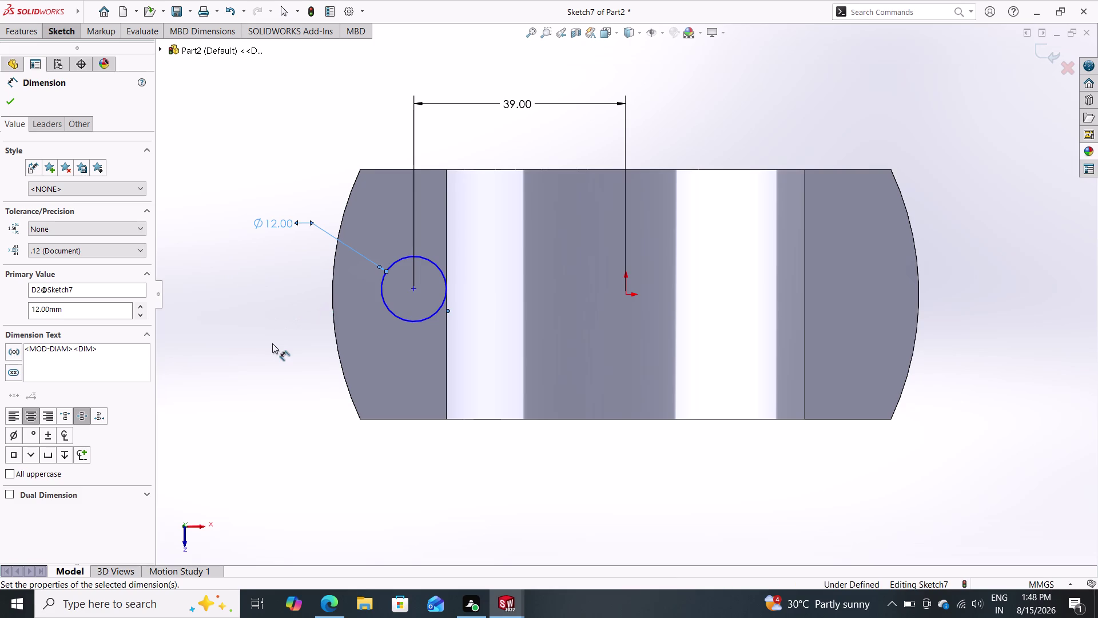
Orbit and zoom to check the part in 3D, then undo the recent dimension edits.
middle_drag(288, 372, 294, 247)
scroll(up, 3)
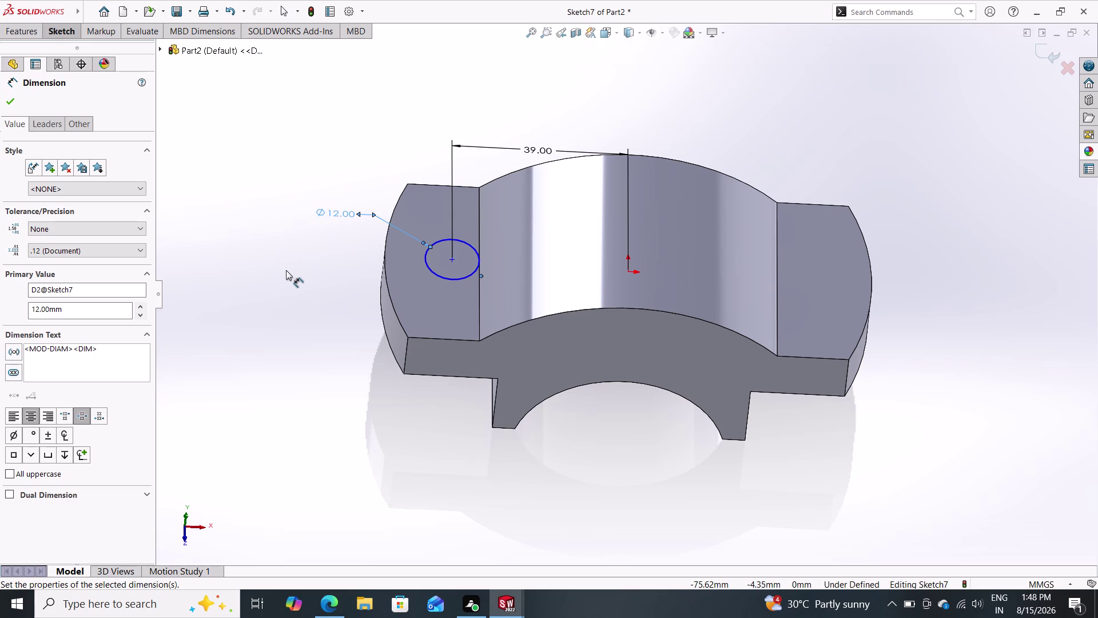
click(283, 274)
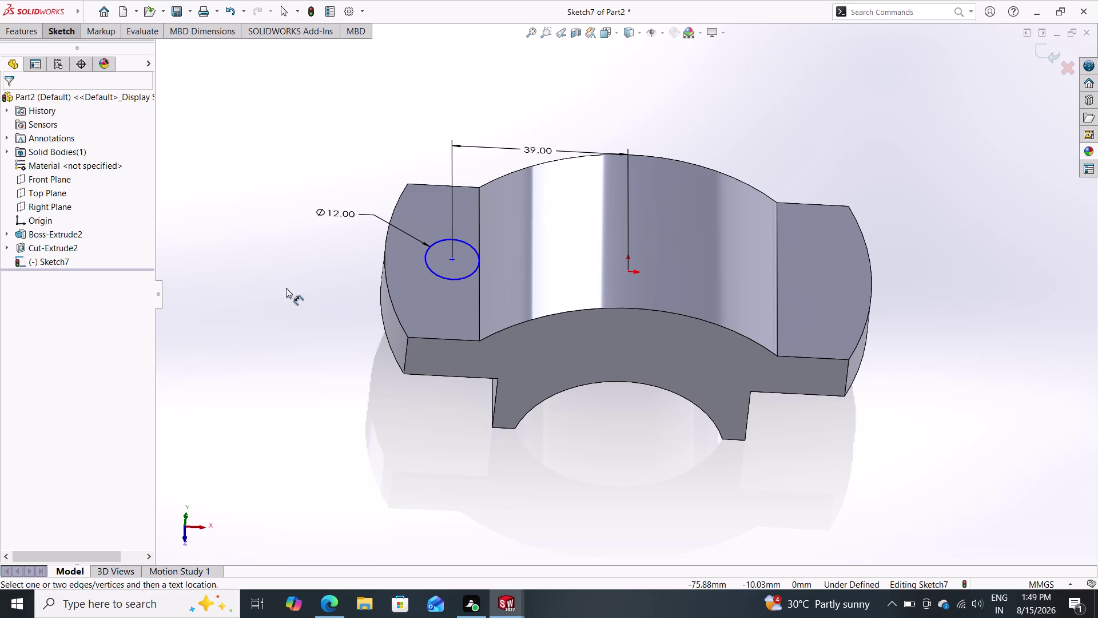
key(ctrl+z)
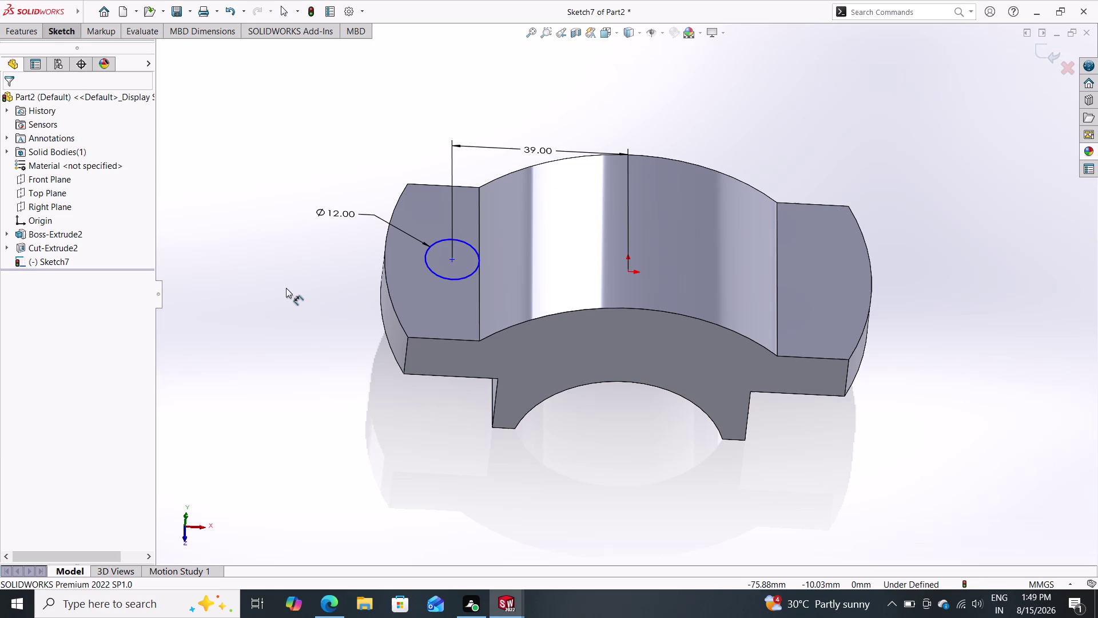
key(ctrl+z)
key(ctrl+z)
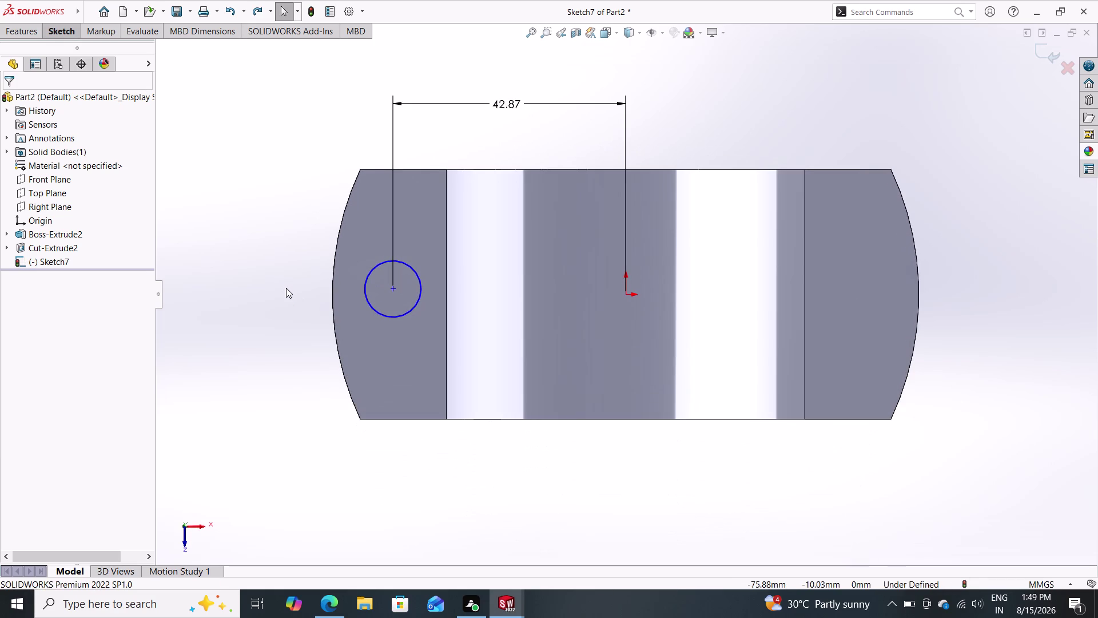
Delete the 42.87 mm distance dimension and the left flange circle.
key(Escape)
key(Escape)
double_click(391, 133)
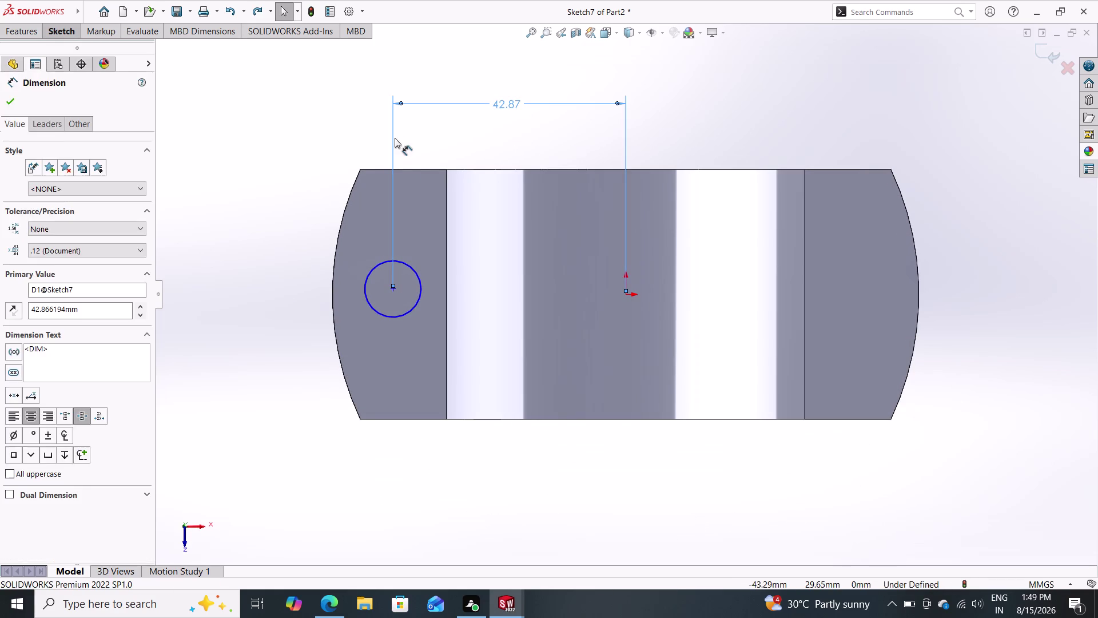
key(Delete)
double_click(407, 264)
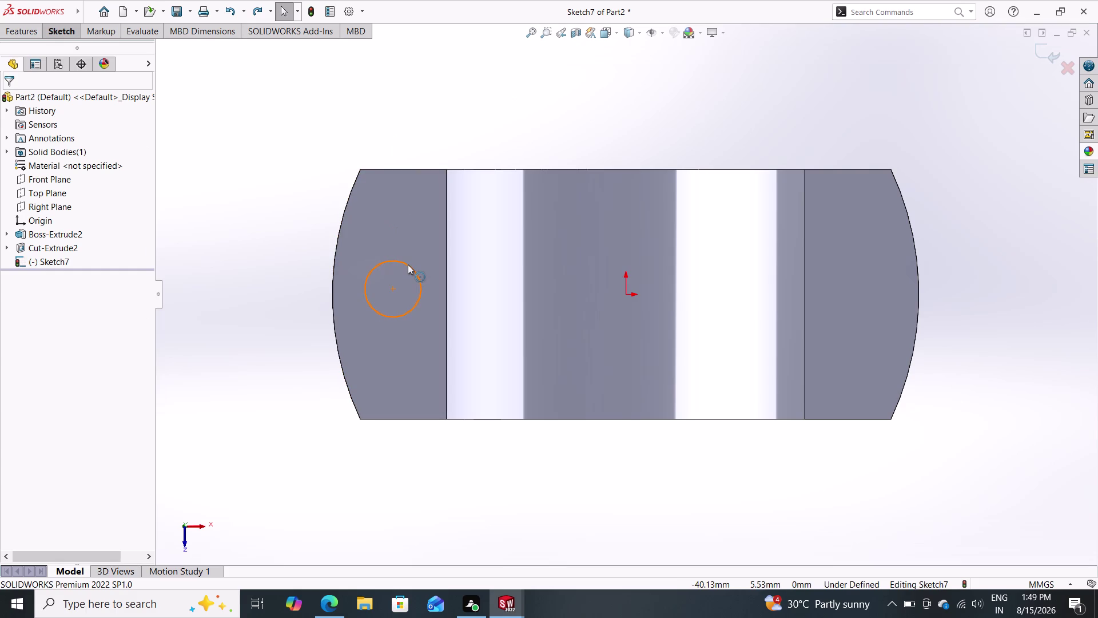
key(Delete)
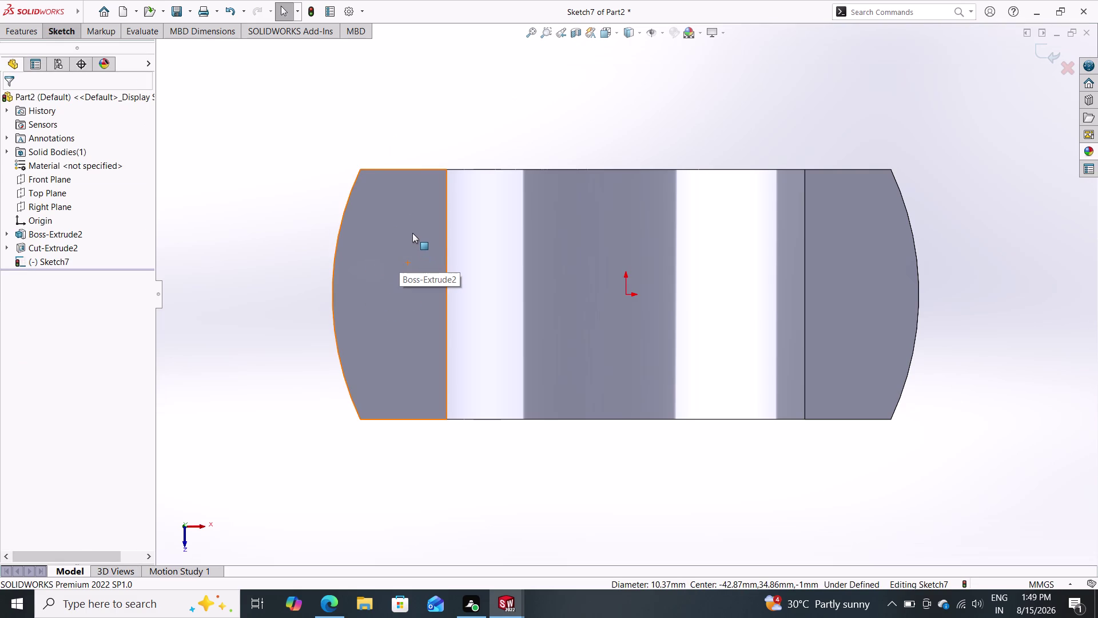
double_click(74, 36)
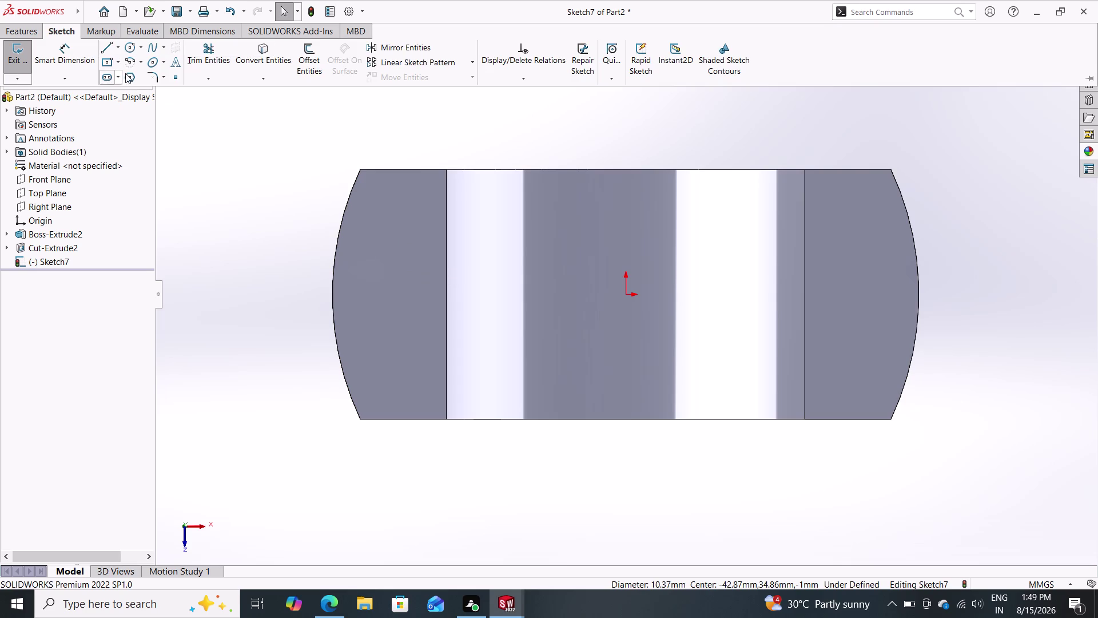
click(131, 48)
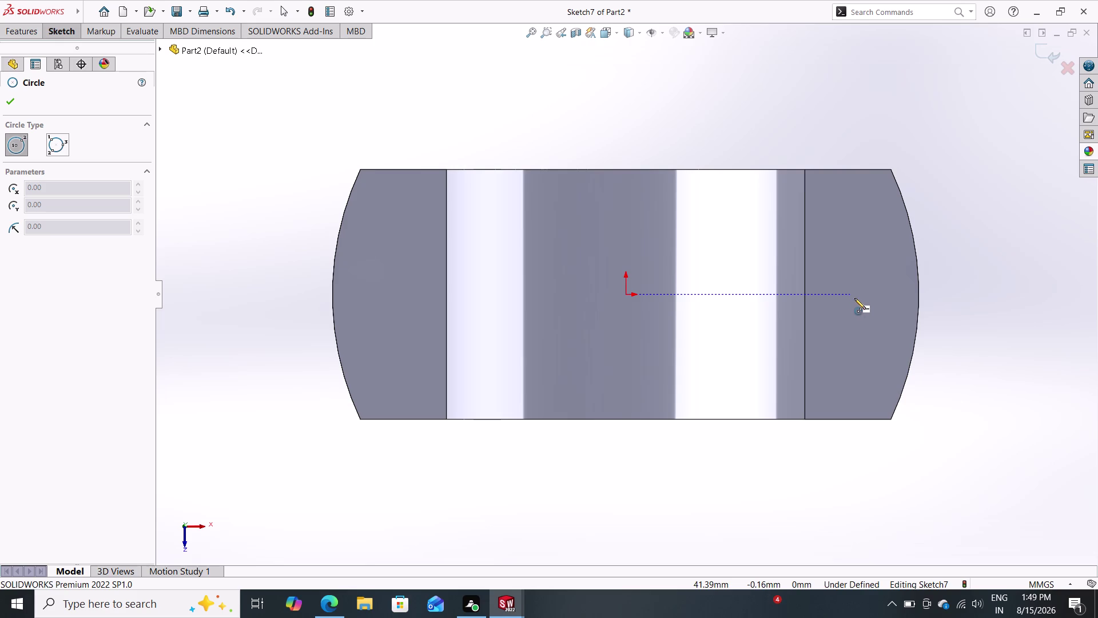
Draw a circle on the right flange.
click(854, 293)
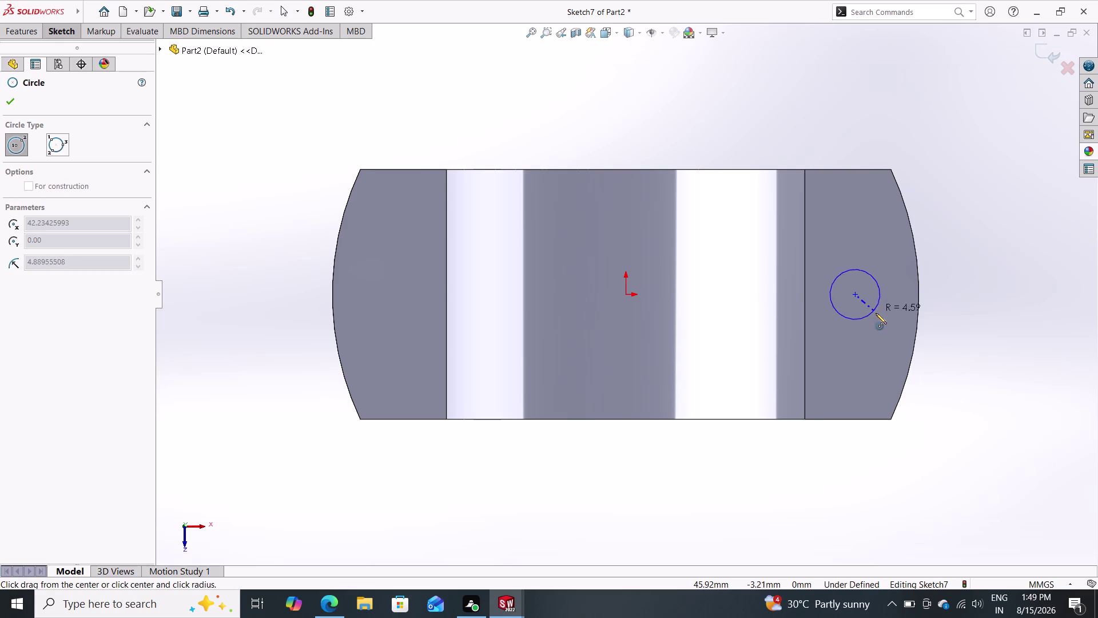
click(882, 302)
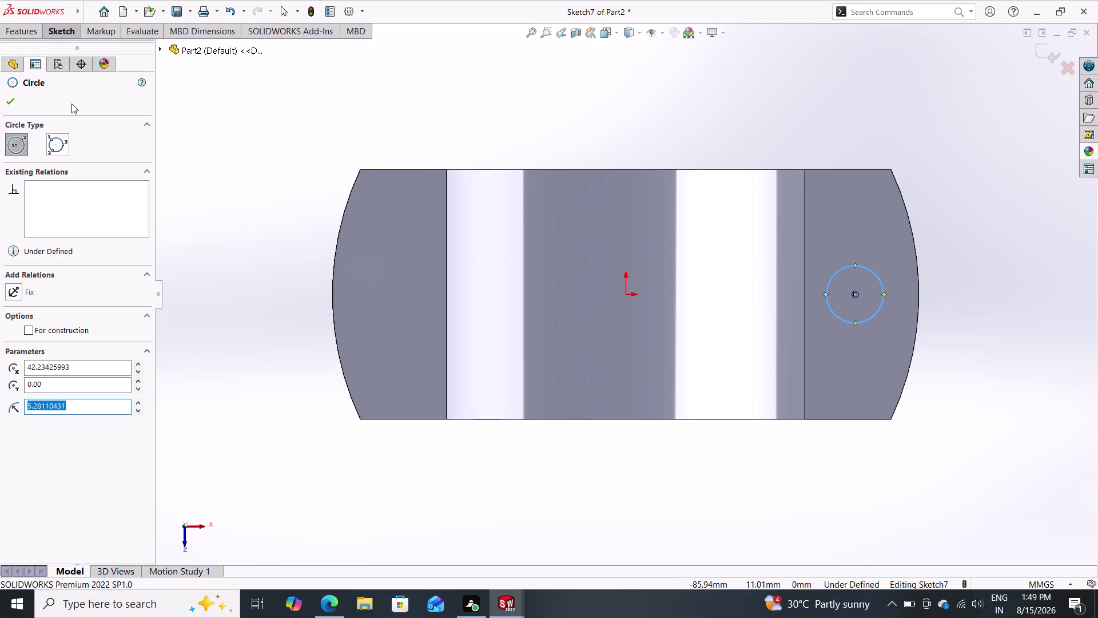
click(58, 28)
click(66, 68)
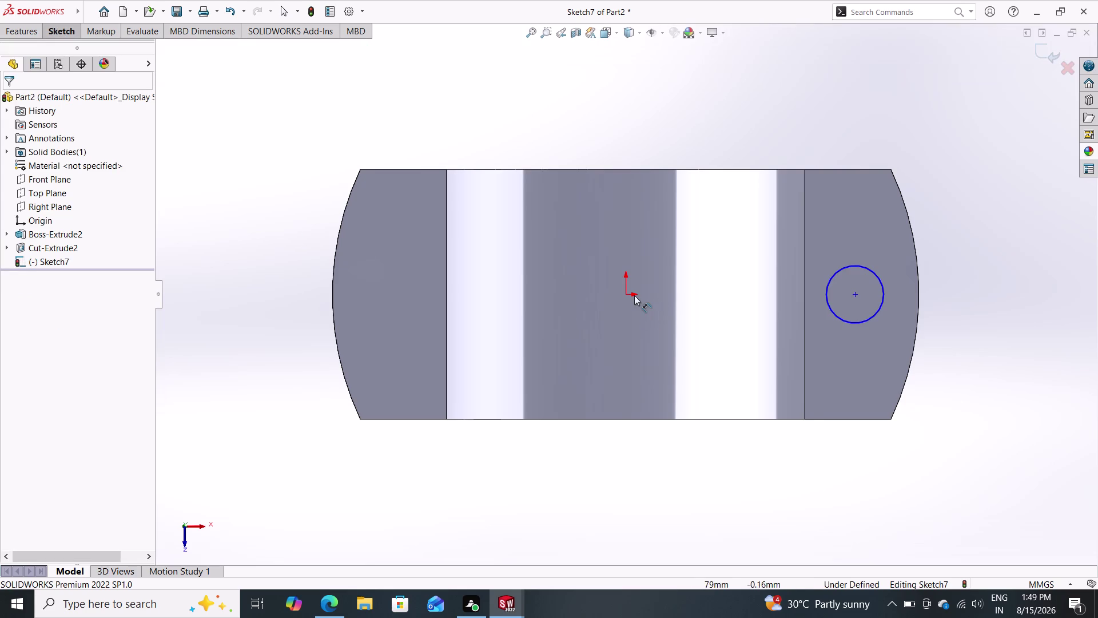
Dimension the right circle's centre 39 mm from the origin.
click(626, 294)
click(856, 294)
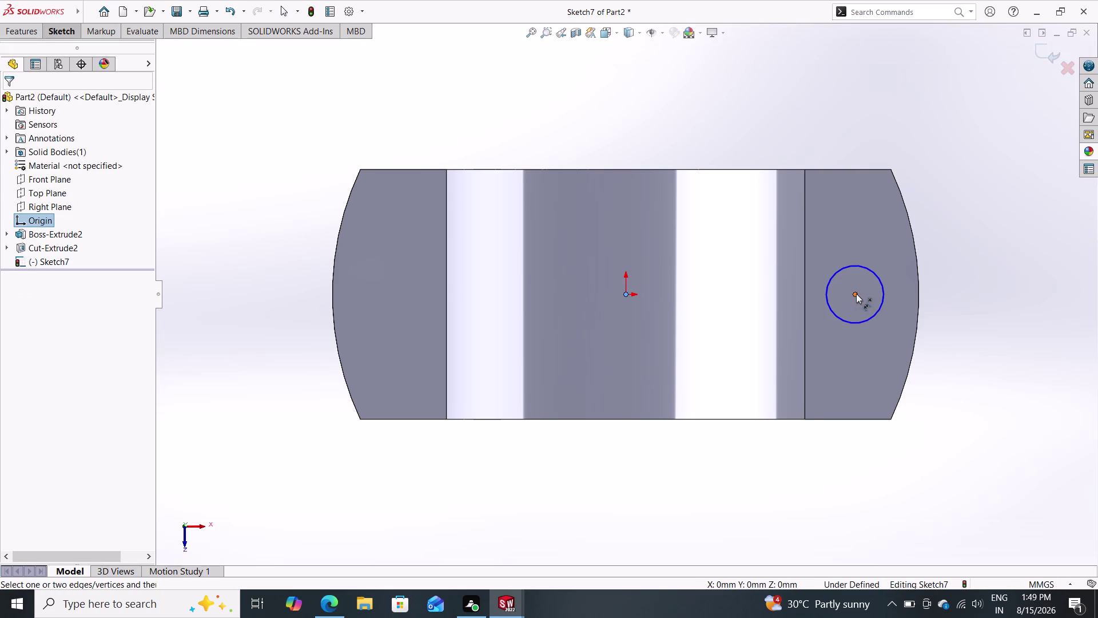
double_click(726, 117)
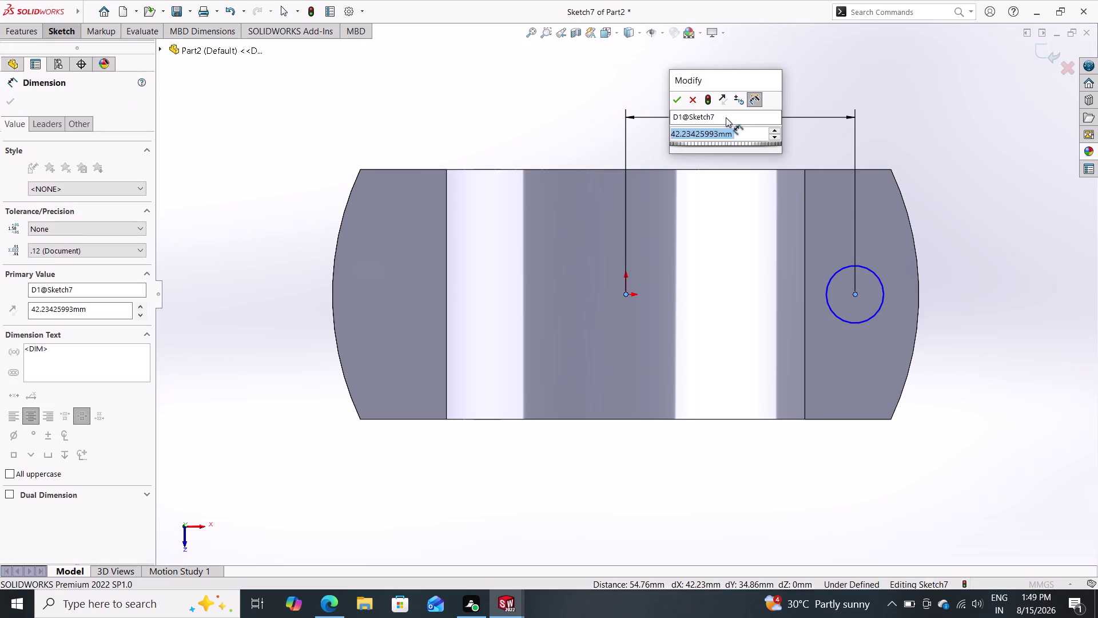
drag(736, 134, 665, 133)
click(665, 133)
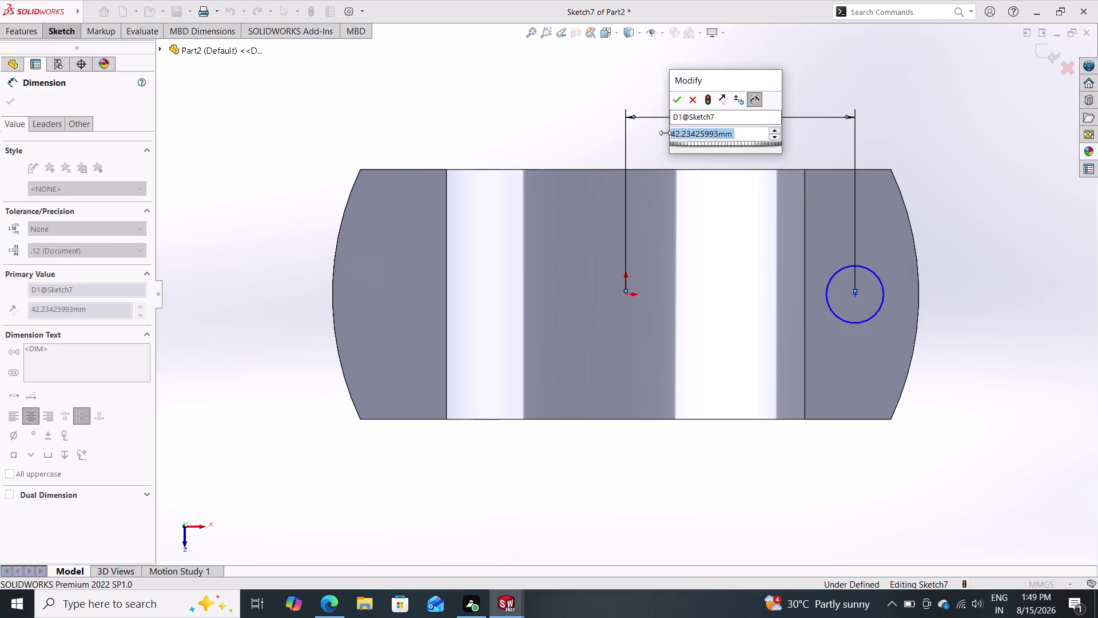
text(39)
key(Return)
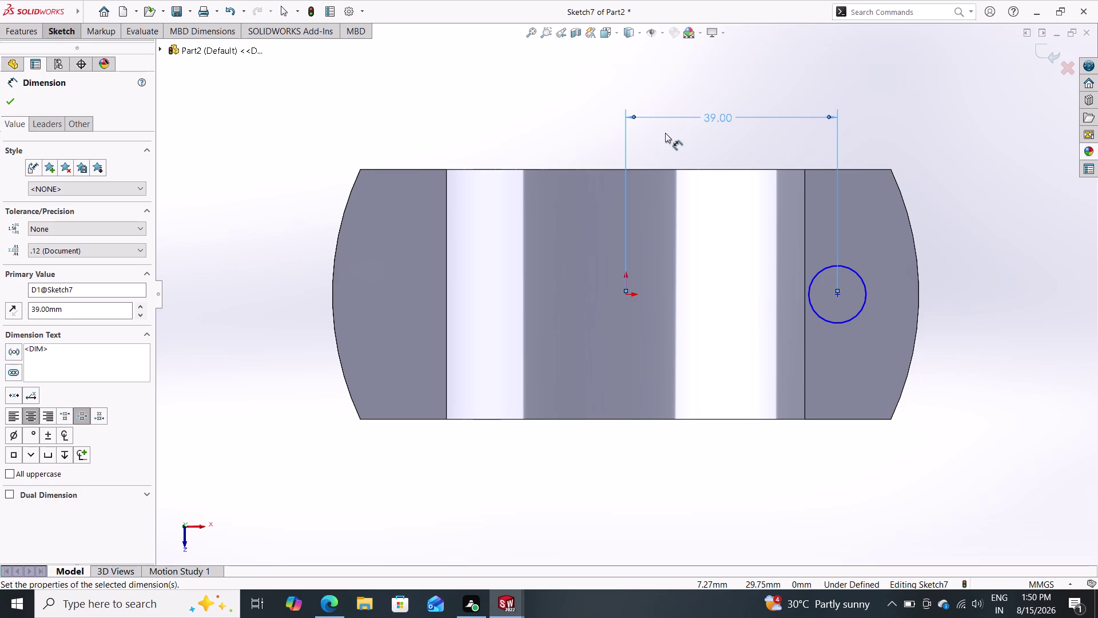
Set the right flange hole's diameter to 12 mm.
double_click(859, 276)
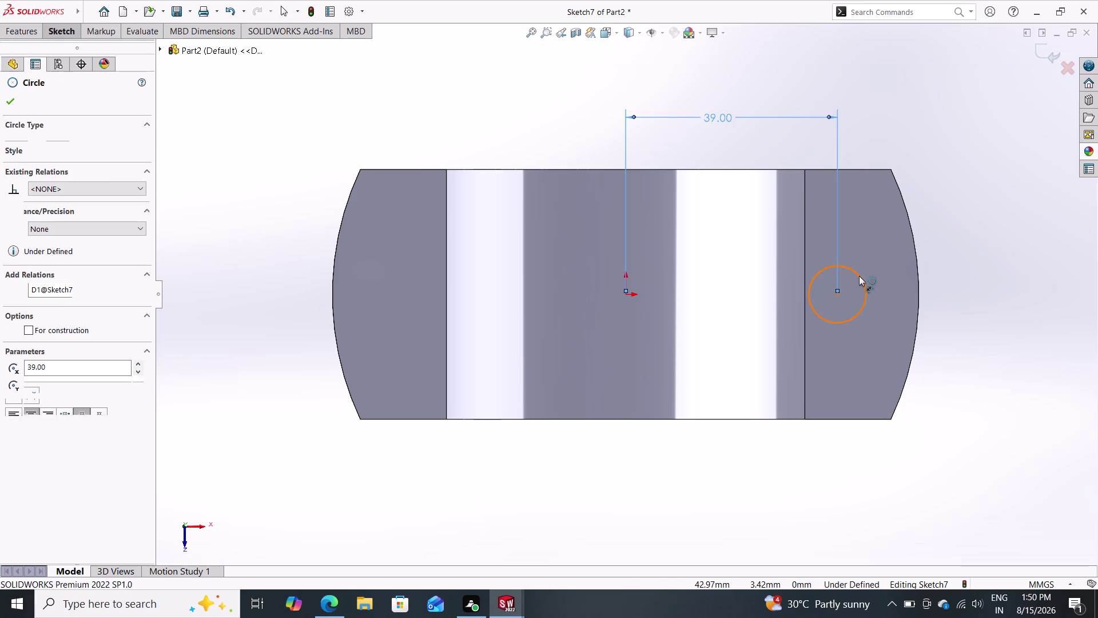
click(944, 192)
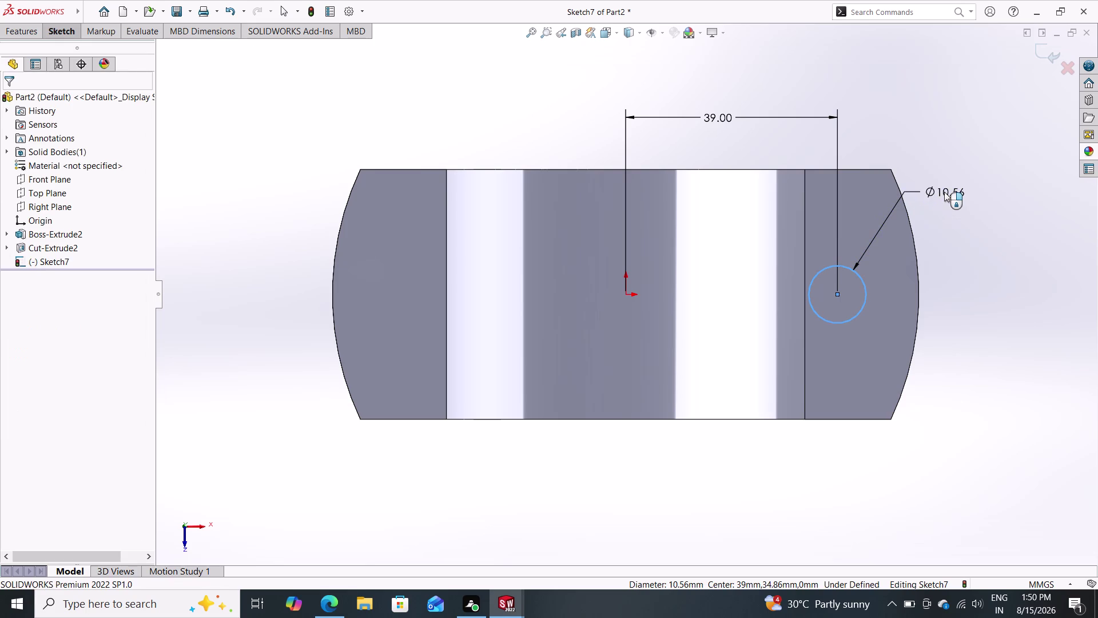
text(12)
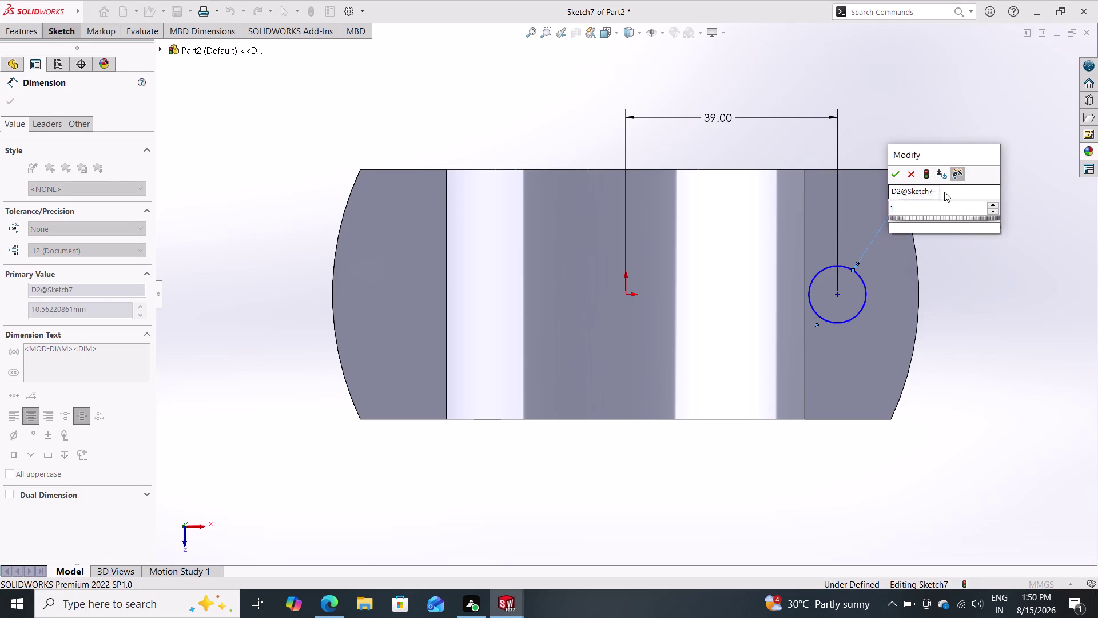
key(Return)
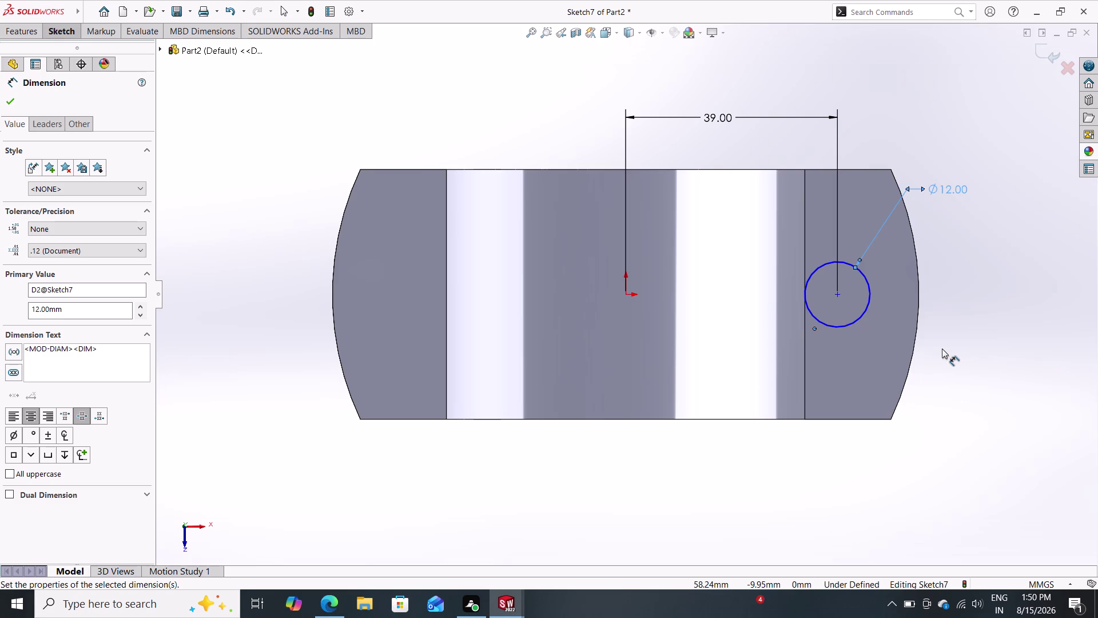
middle_drag(950, 367, 944, 294)
middle_drag(938, 361, 939, 139)
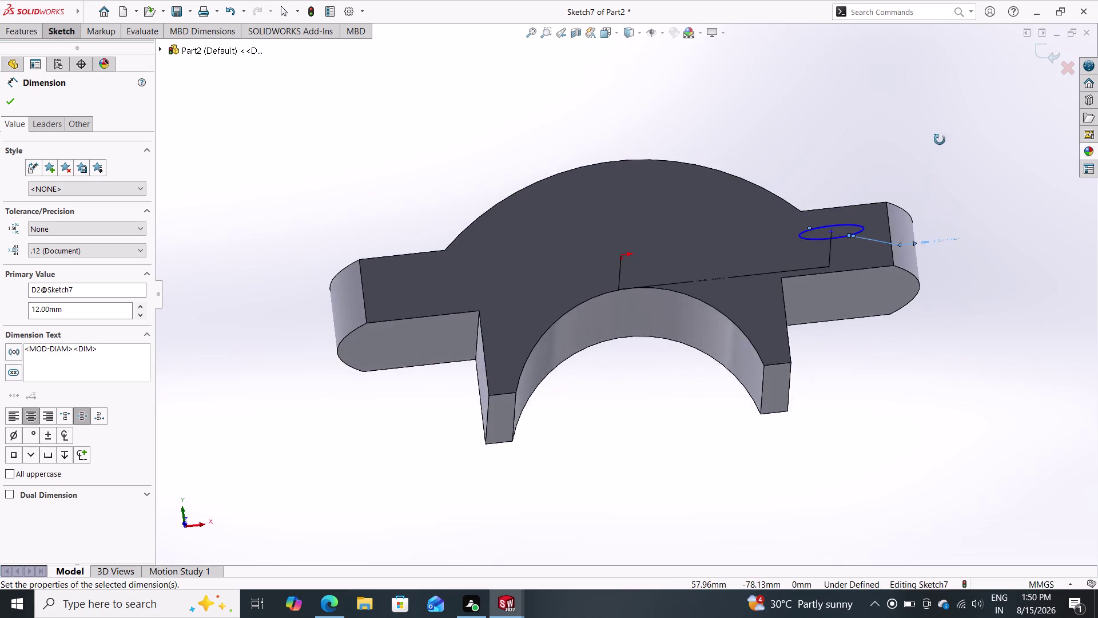
middle_drag(939, 140, 954, 421)
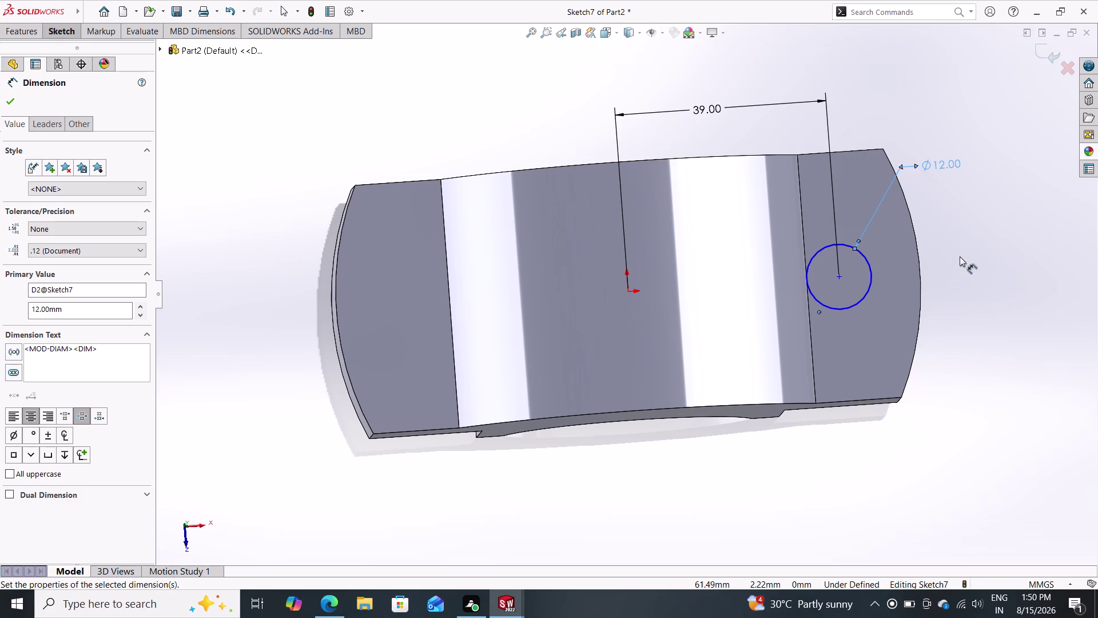
click(562, 32)
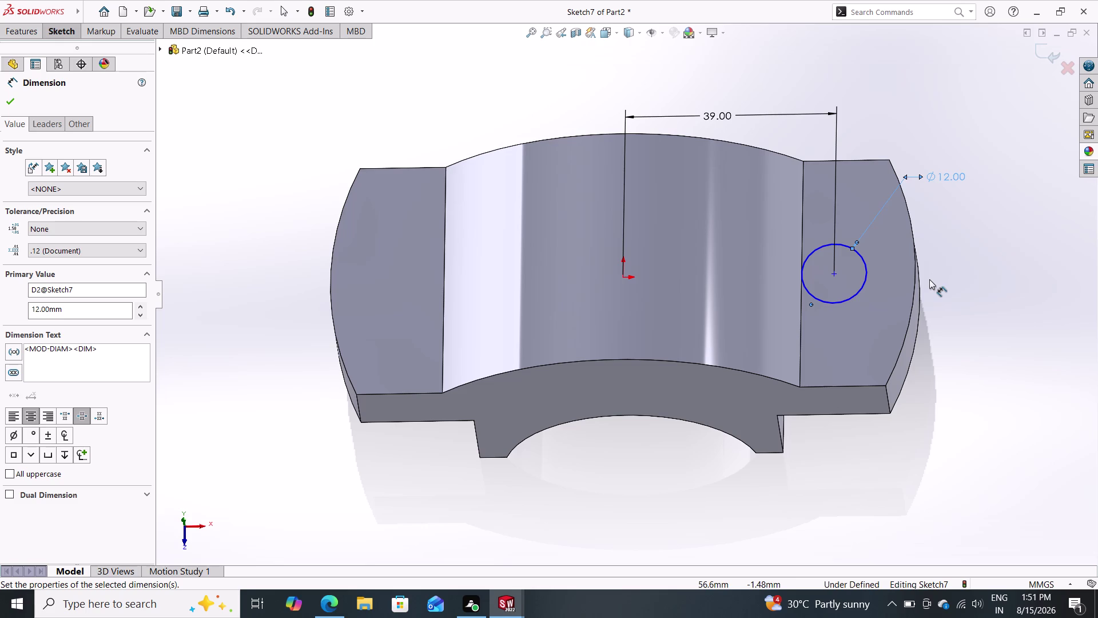
Undo Sketch7's hole edits, Cut-Extrude2 and Sketch6 until only Boss-Extrude2 remains.
key(ctrl+z)
key(ctrl+z)
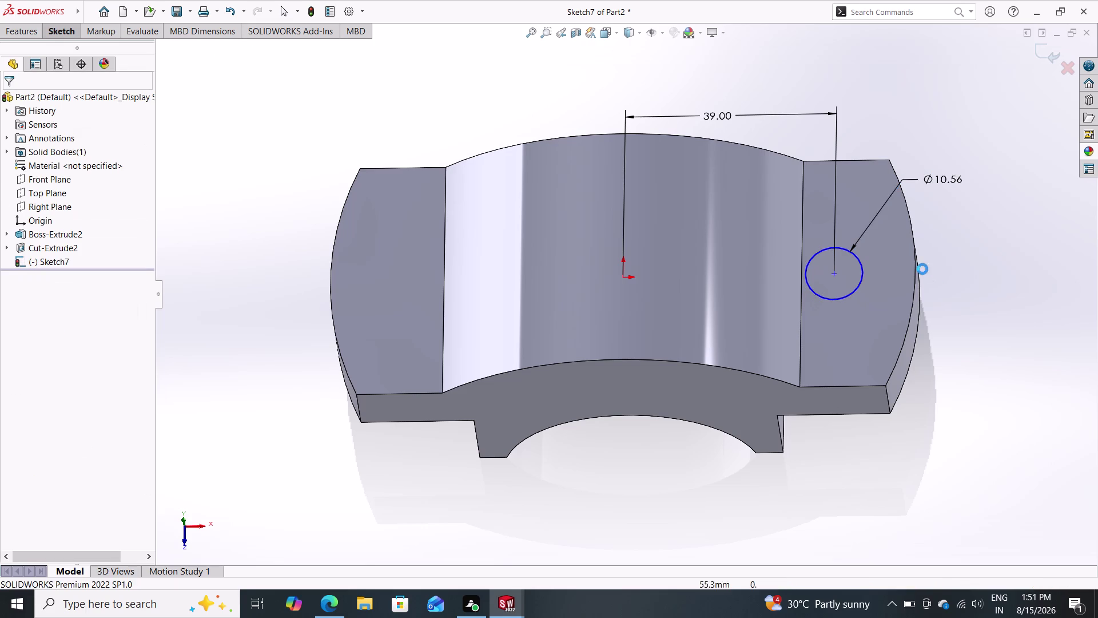
key(ctrl+z)
key(ctrl+z)
key(ctrl+z)
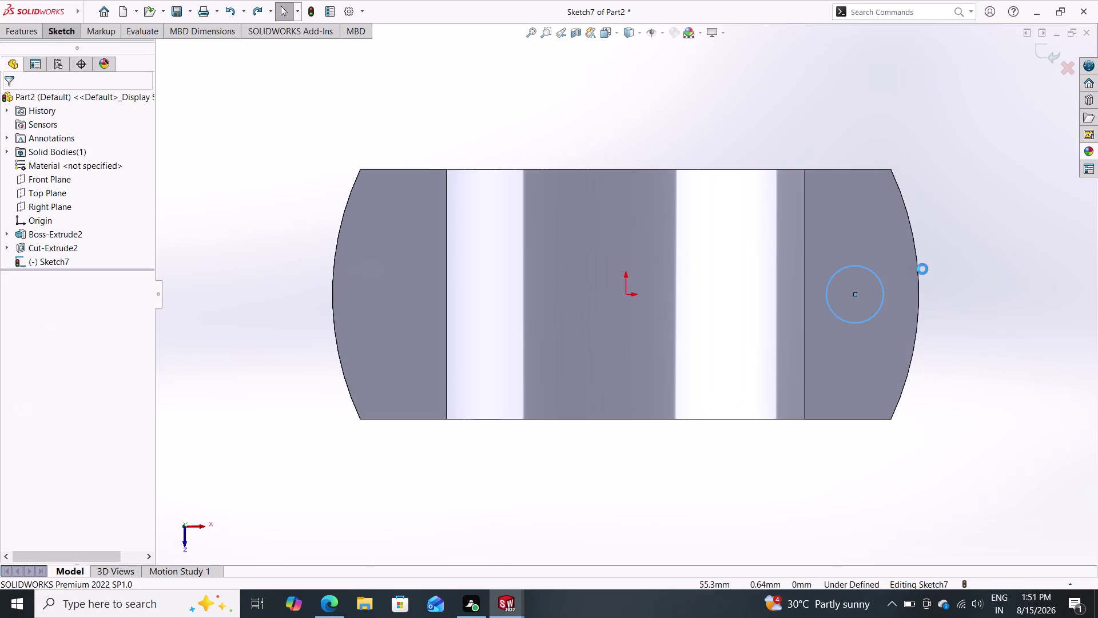
key(ctrl+z)
key(ctrl+z)
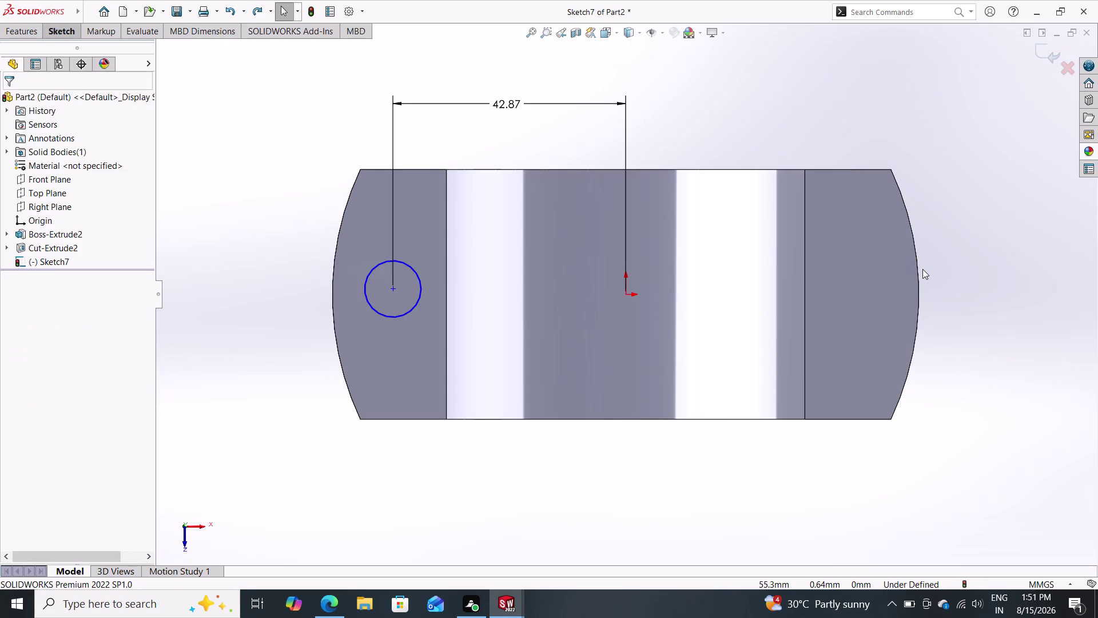
key(ctrl+z)
key(ctrl+z)
key(ctrl+z)
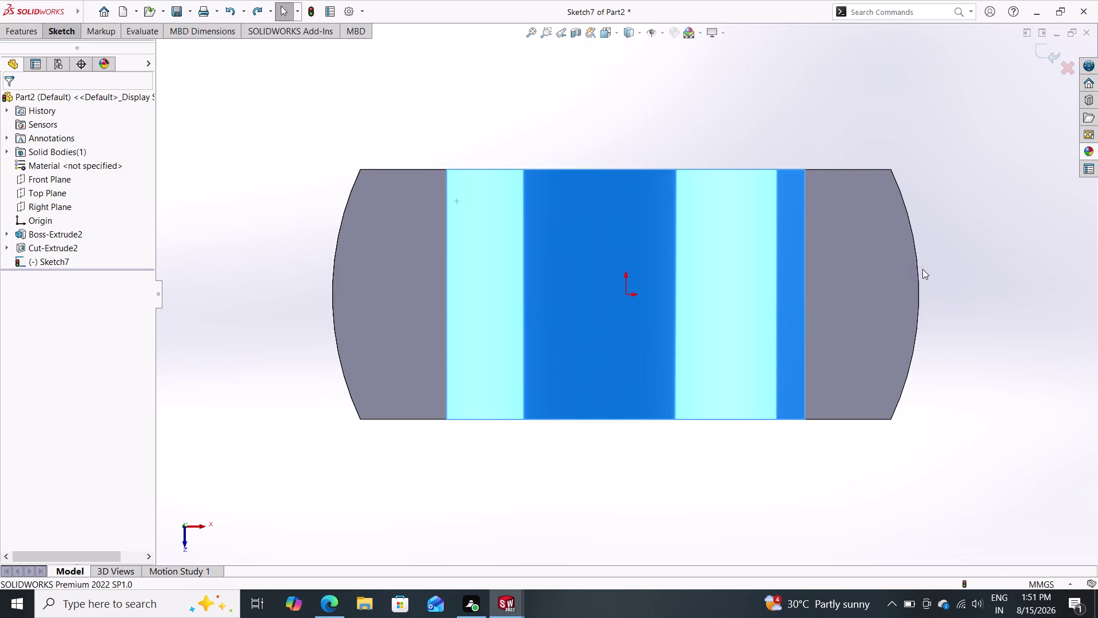
key(ctrl+z)
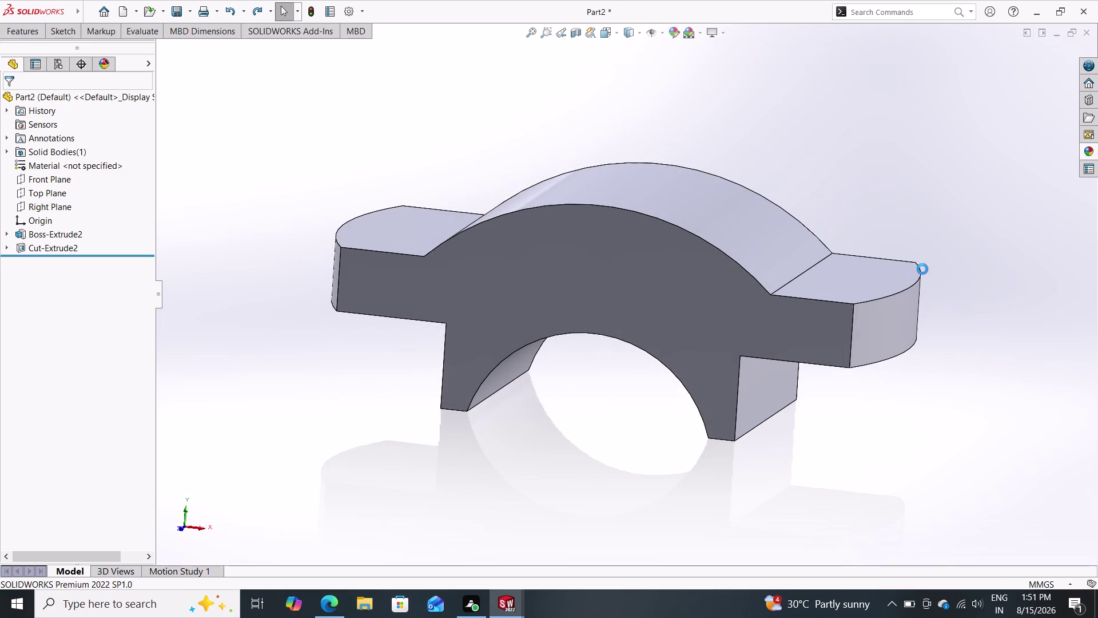
key(ctrl+z)
key(ctrl+z)
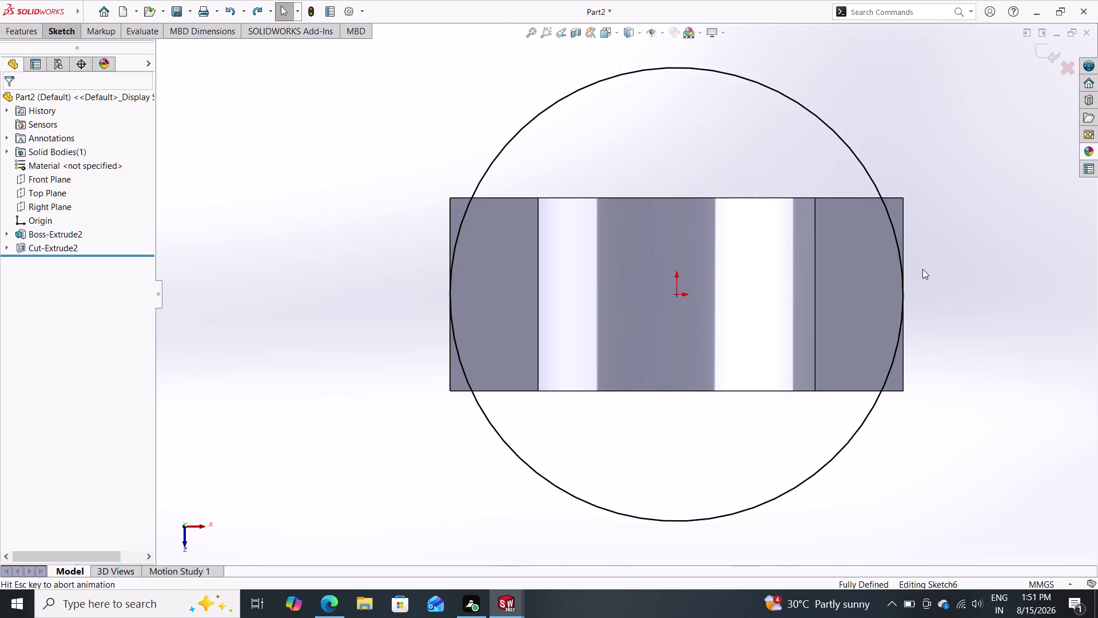
key(ctrl+z)
key(ctrl+z)
key(ctrl+z)
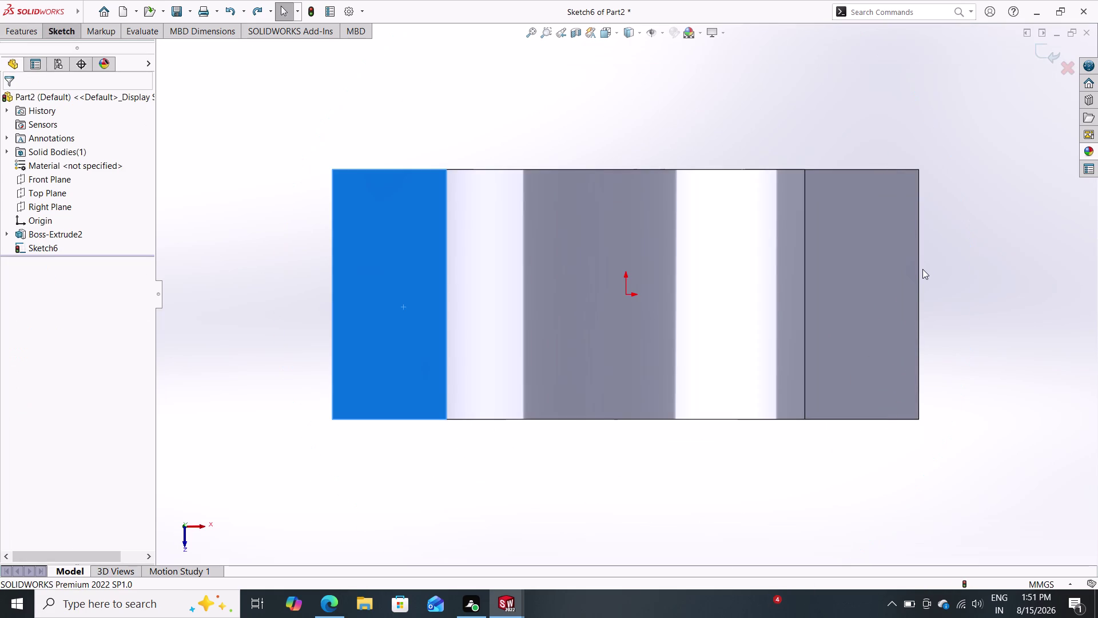
key(ctrl+z)
key(ctrl+z)
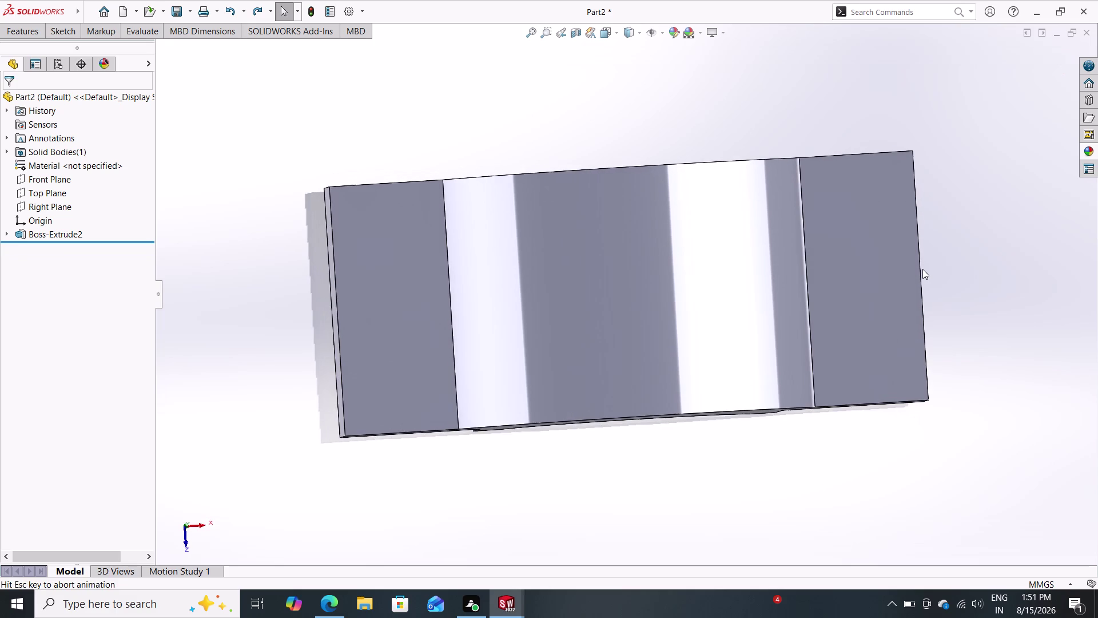
key(ctrl+z)
key(ctrl+z)
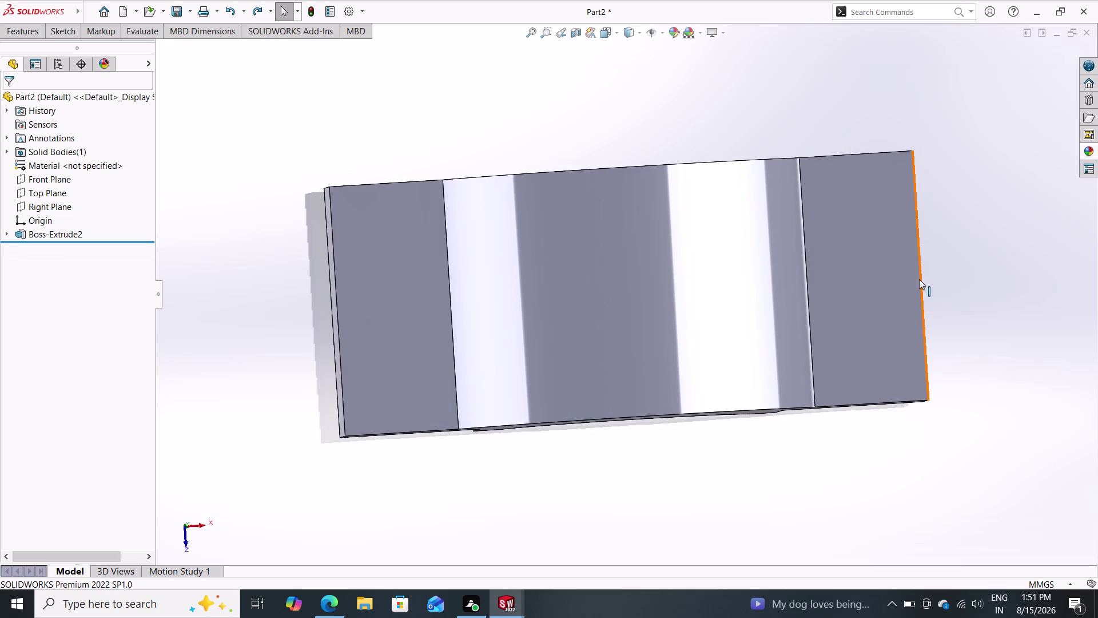
key(ctrl+z)
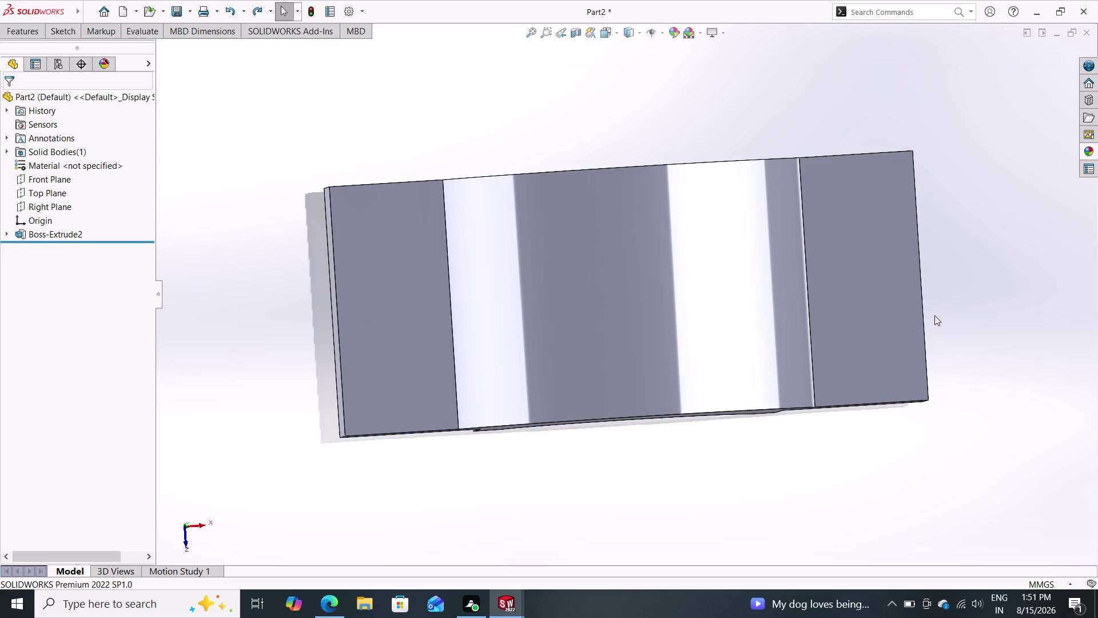
key(ctrl+z)
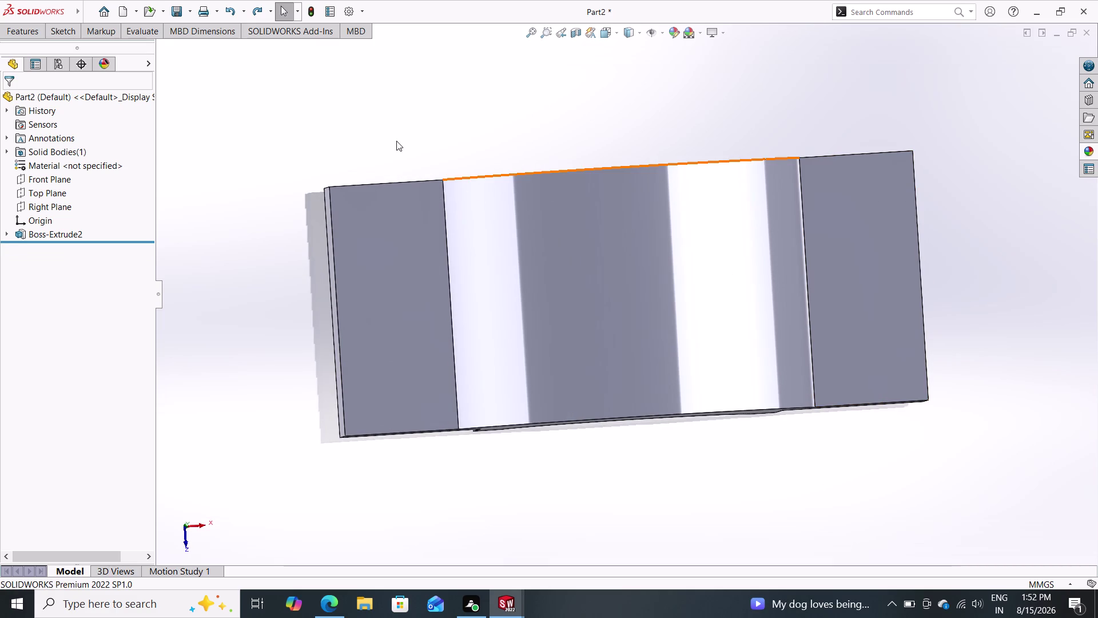
click(232, 8)
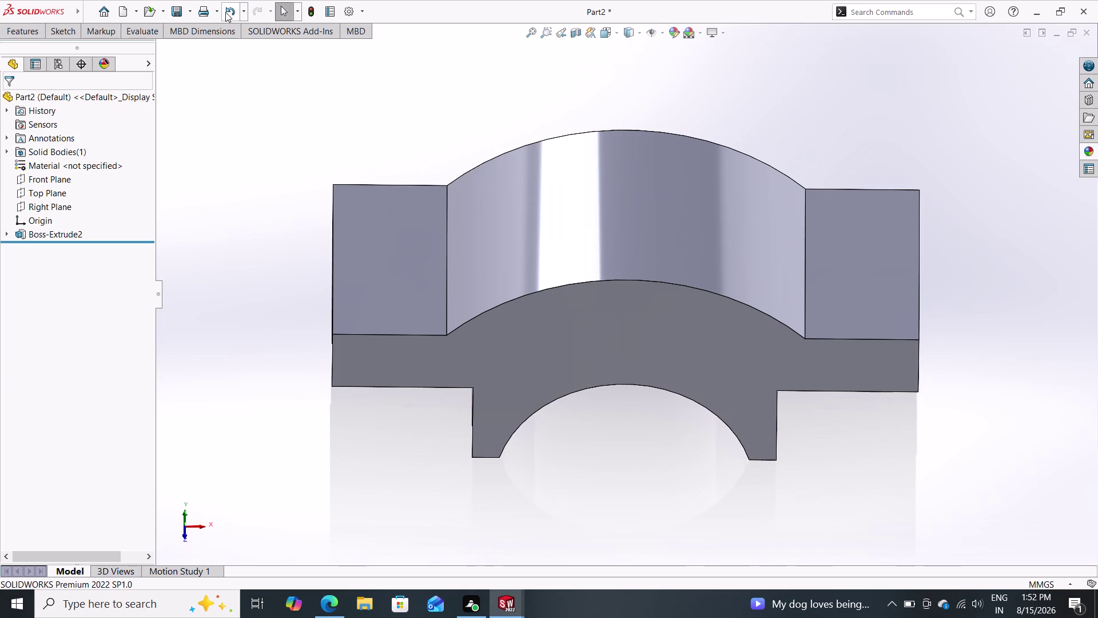
double_click(226, 12)
click(226, 12)
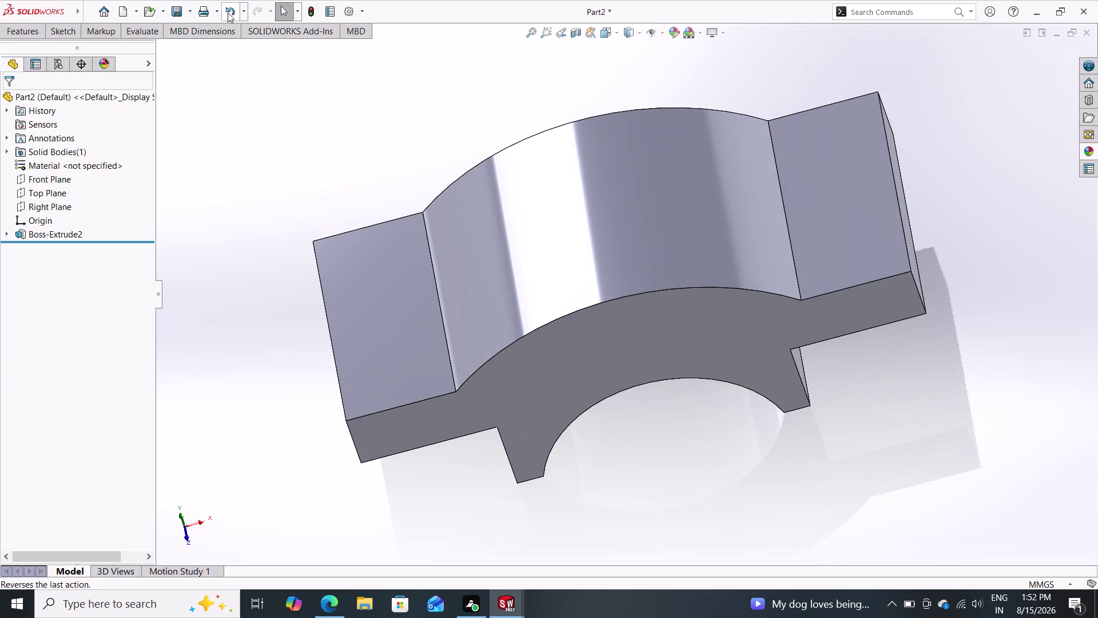
double_click(228, 13)
click(229, 12)
click(228, 12)
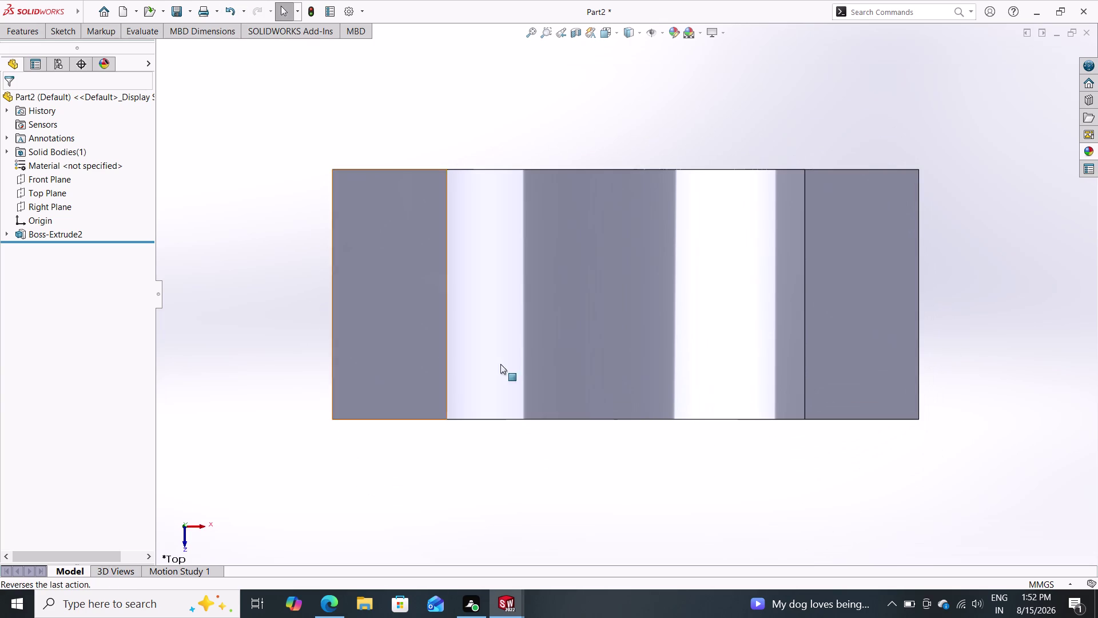
middle_drag(935, 410, 929, 352)
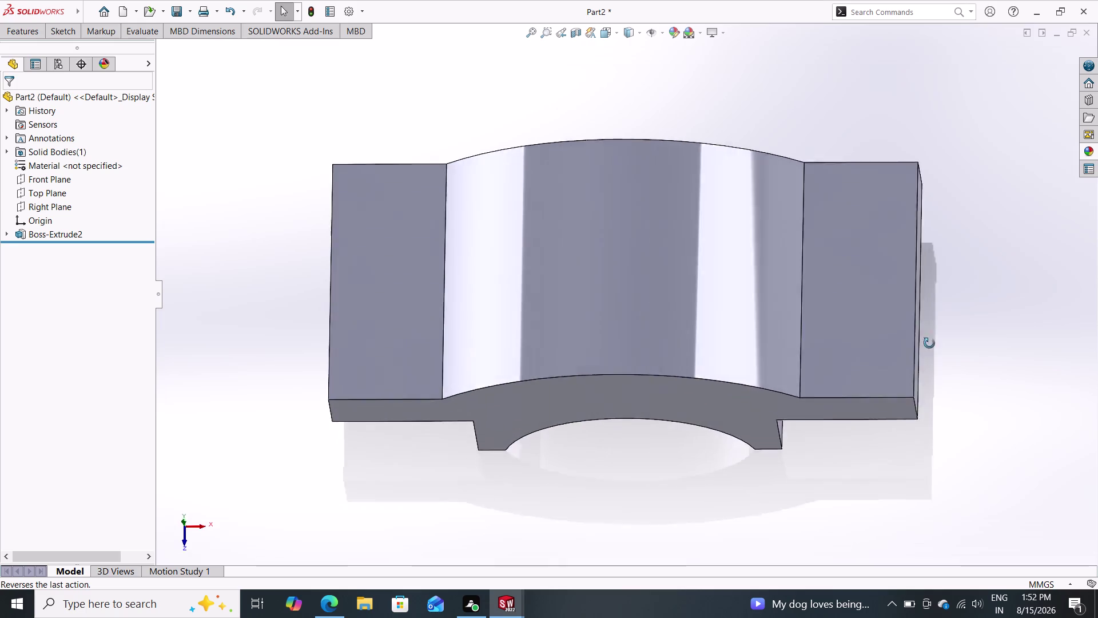
middle_drag(929, 353, 939, 201)
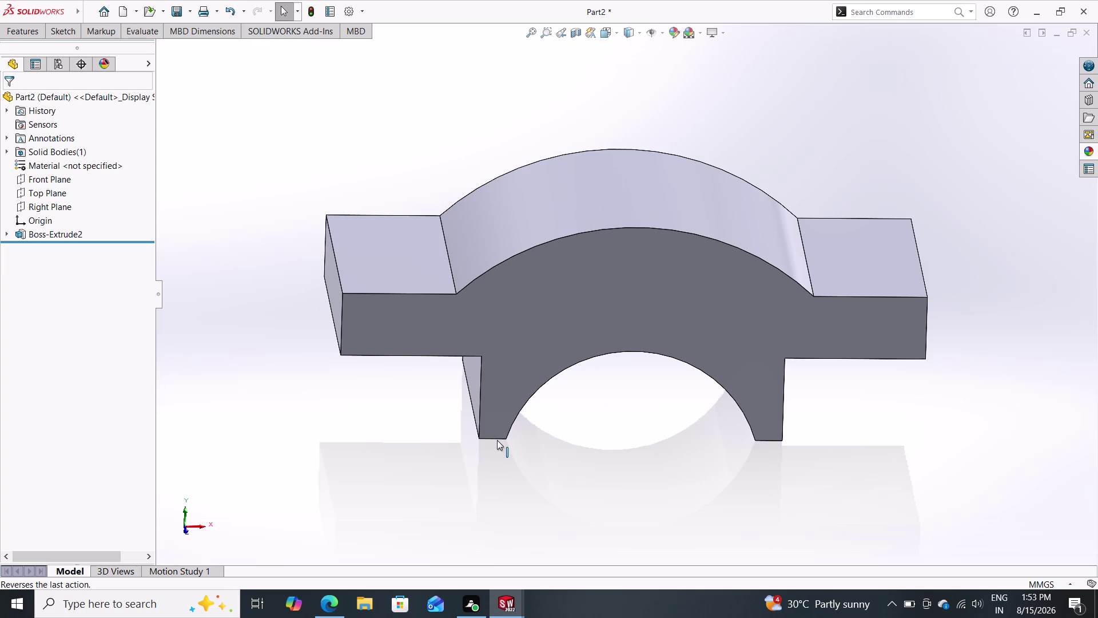
click(398, 254)
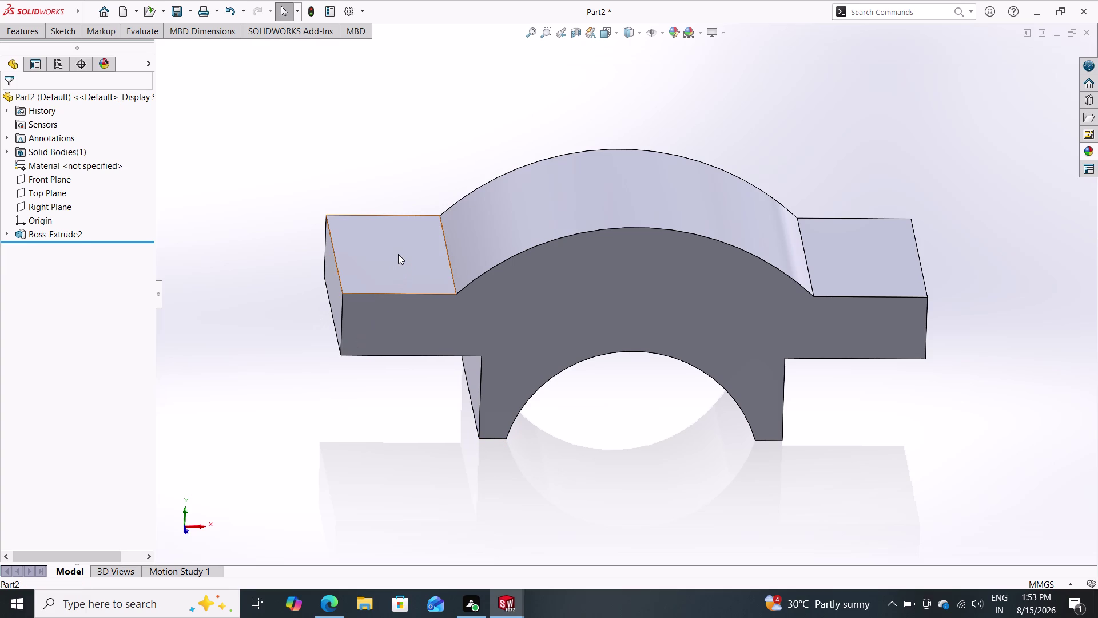
Start Sketch8 on the flange face and draw a line from the arch's left edge to the centre.
click(447, 219)
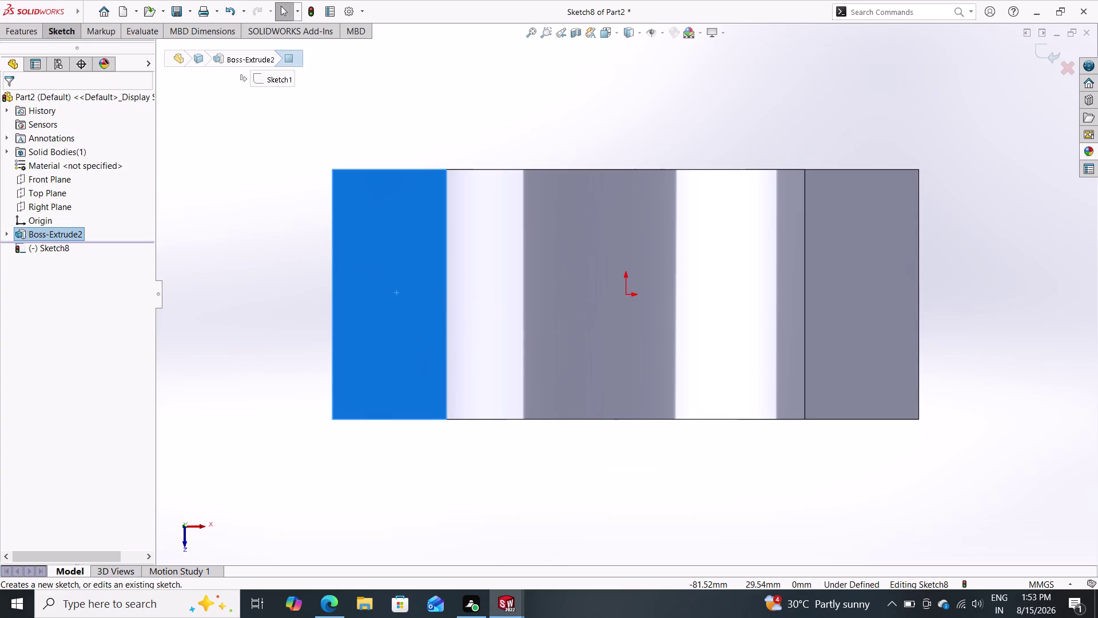
double_click(62, 31)
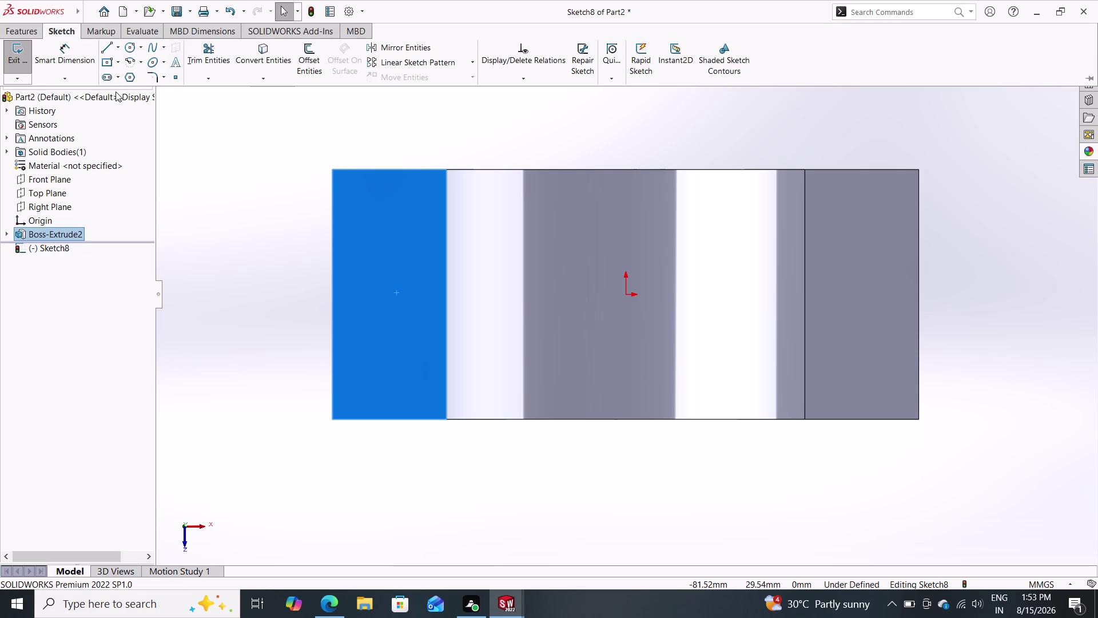
click(107, 46)
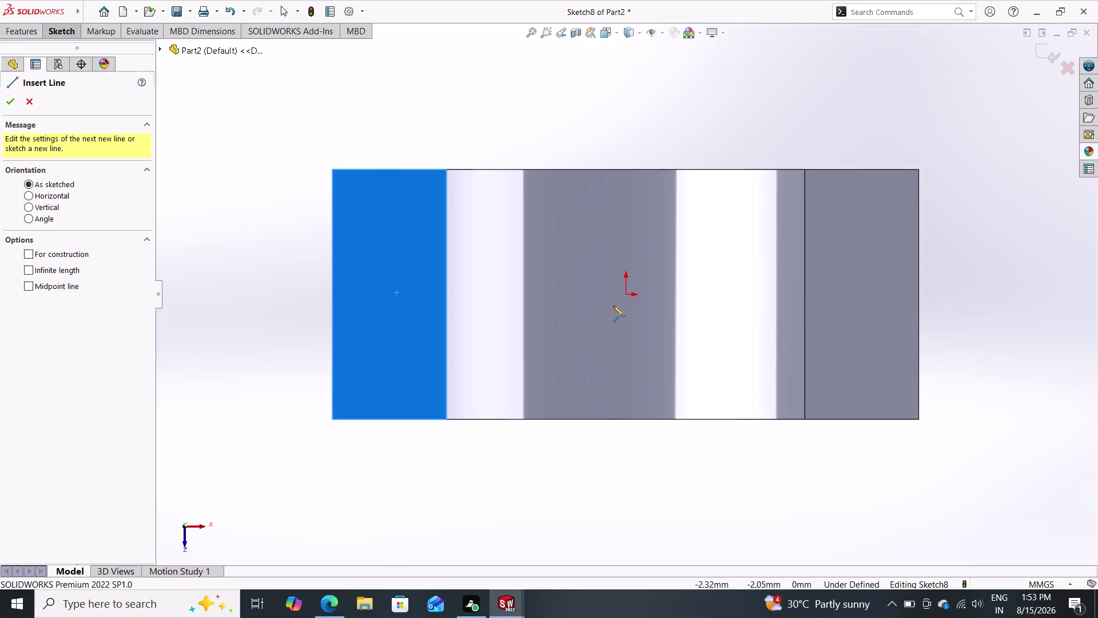
double_click(623, 295)
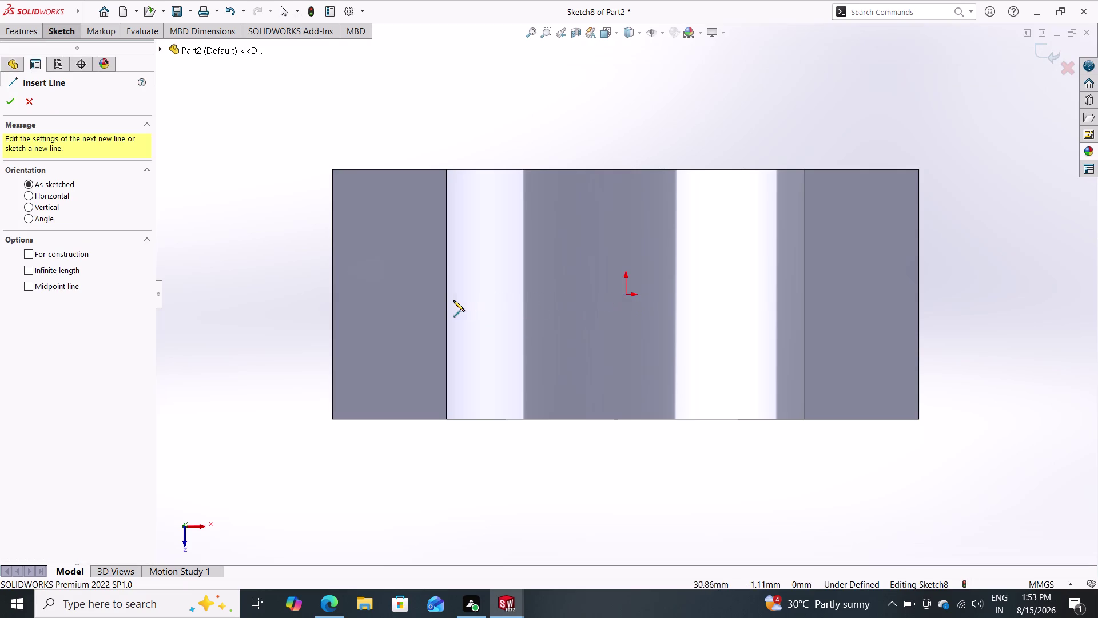
double_click(626, 295)
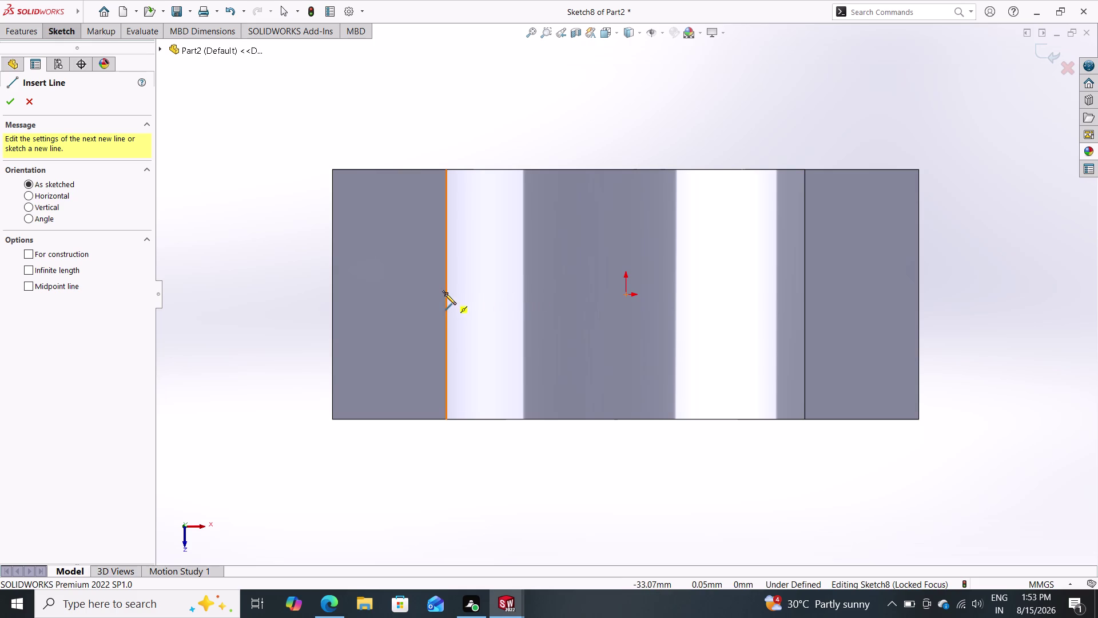
click(445, 294)
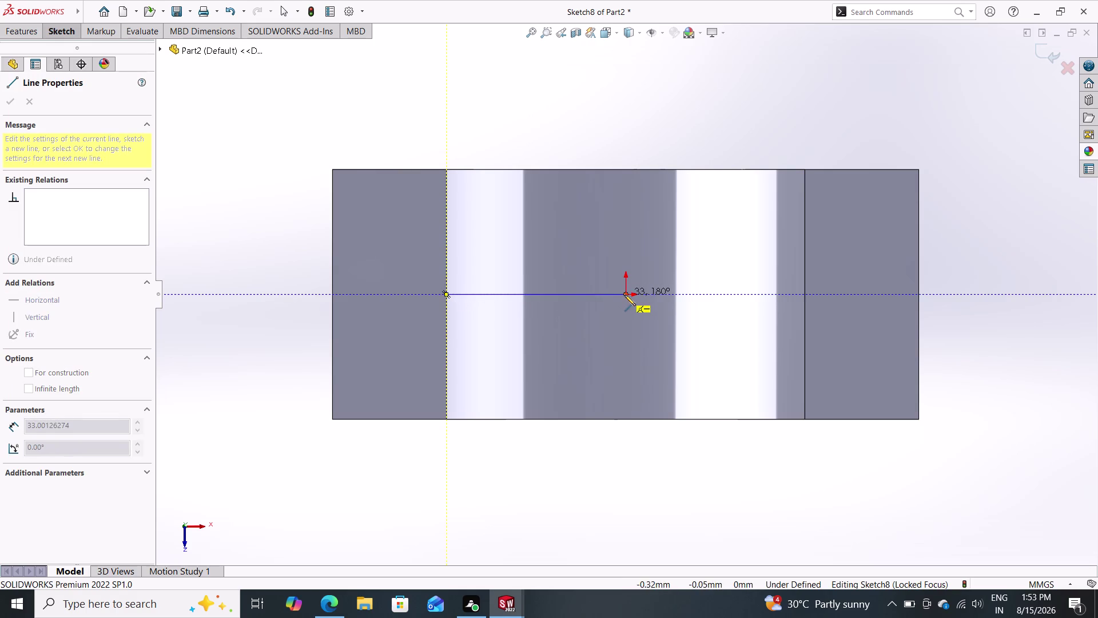
click(626, 296)
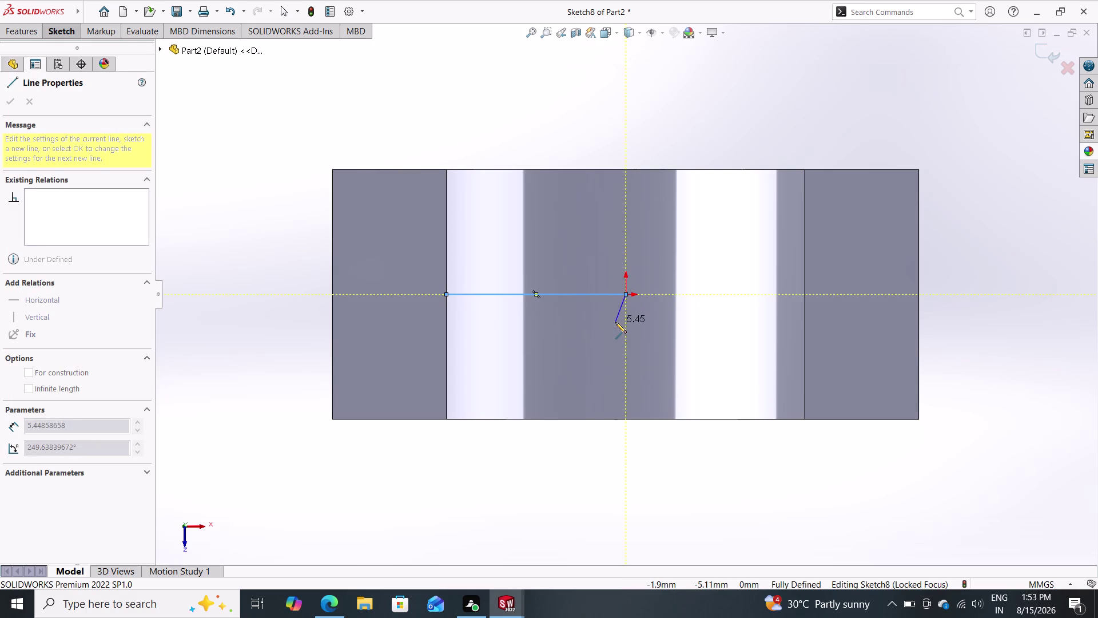
key(Escape)
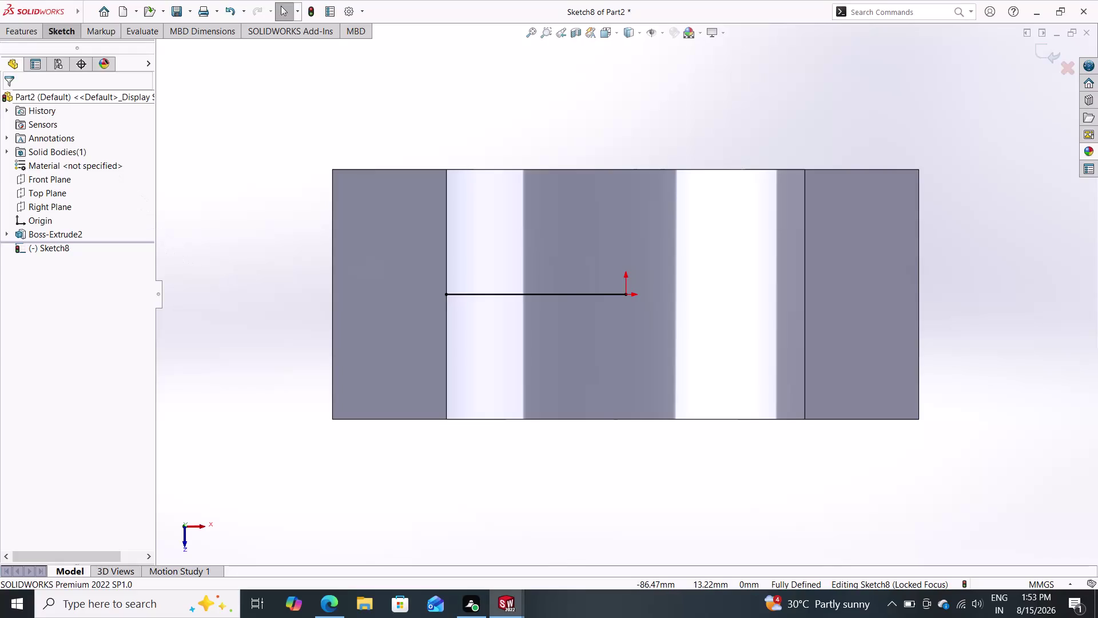
Add a driven 33 mm length dimension above the line.
double_click(66, 39)
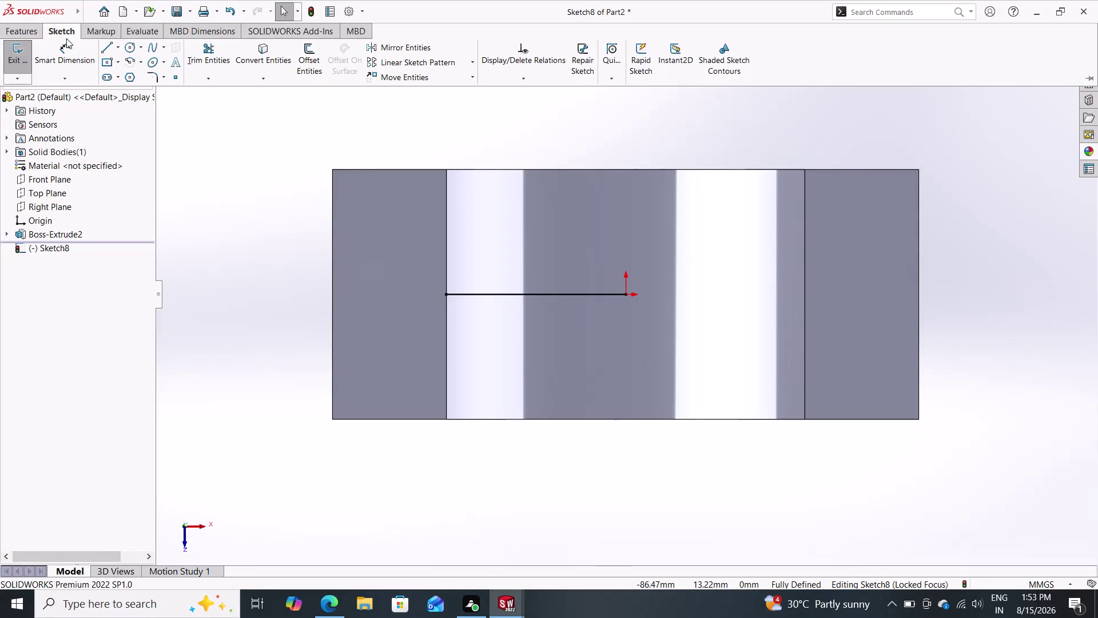
click(70, 56)
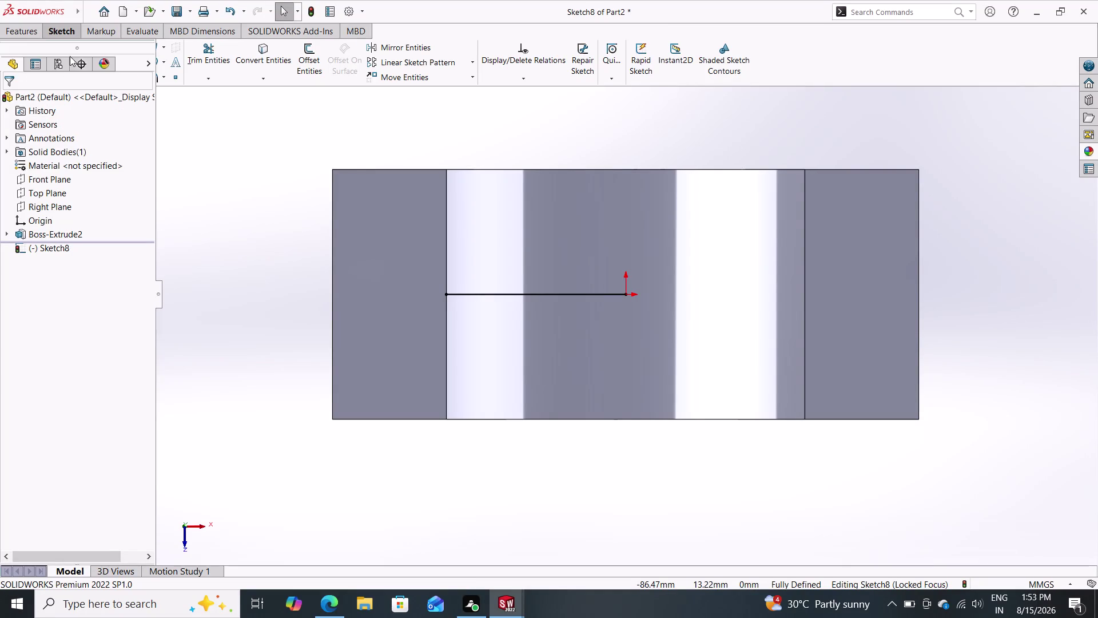
double_click(535, 294)
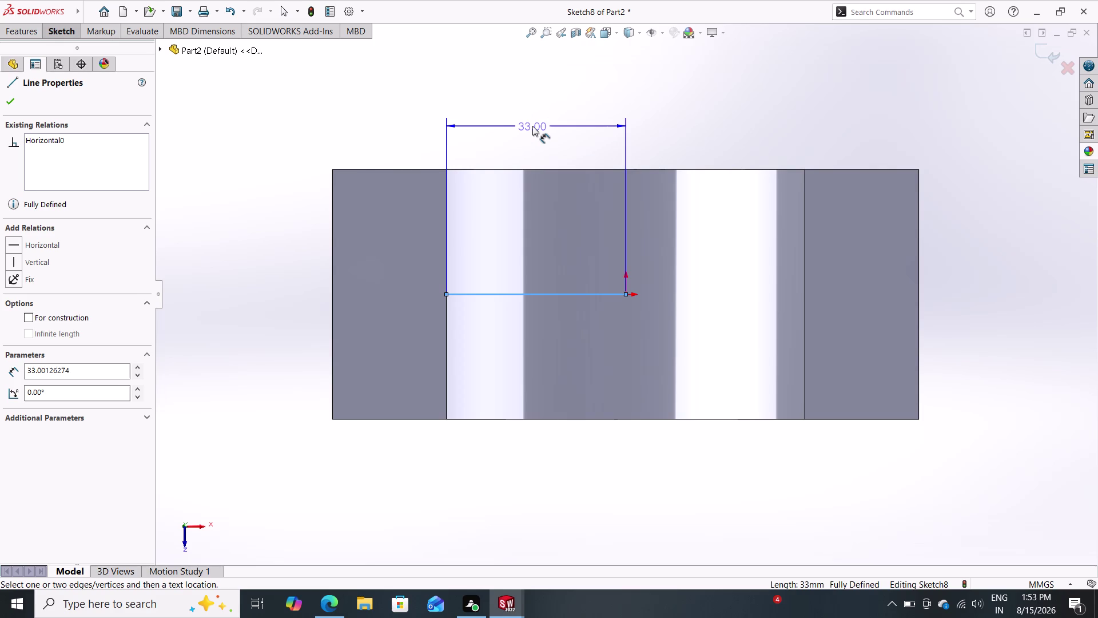
scroll(down, 3)
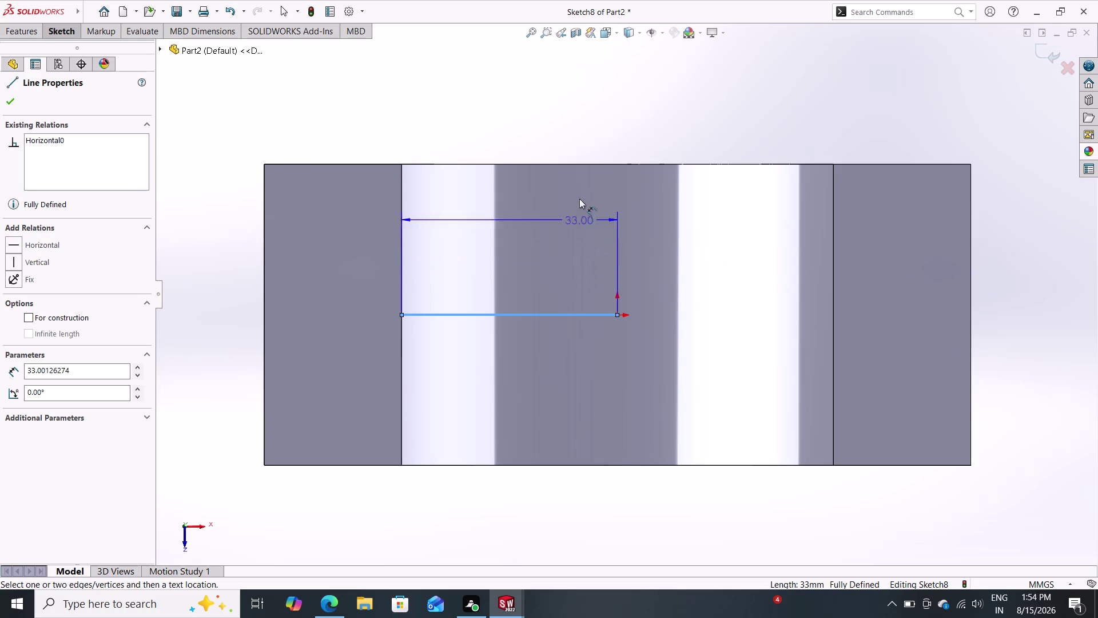
click(535, 90)
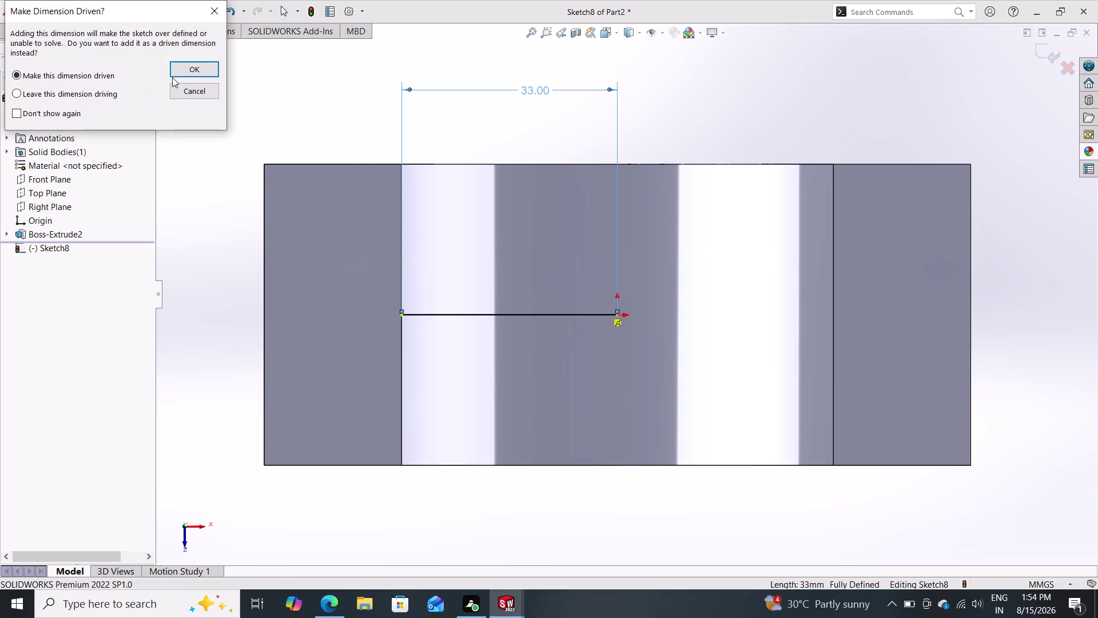
double_click(195, 65)
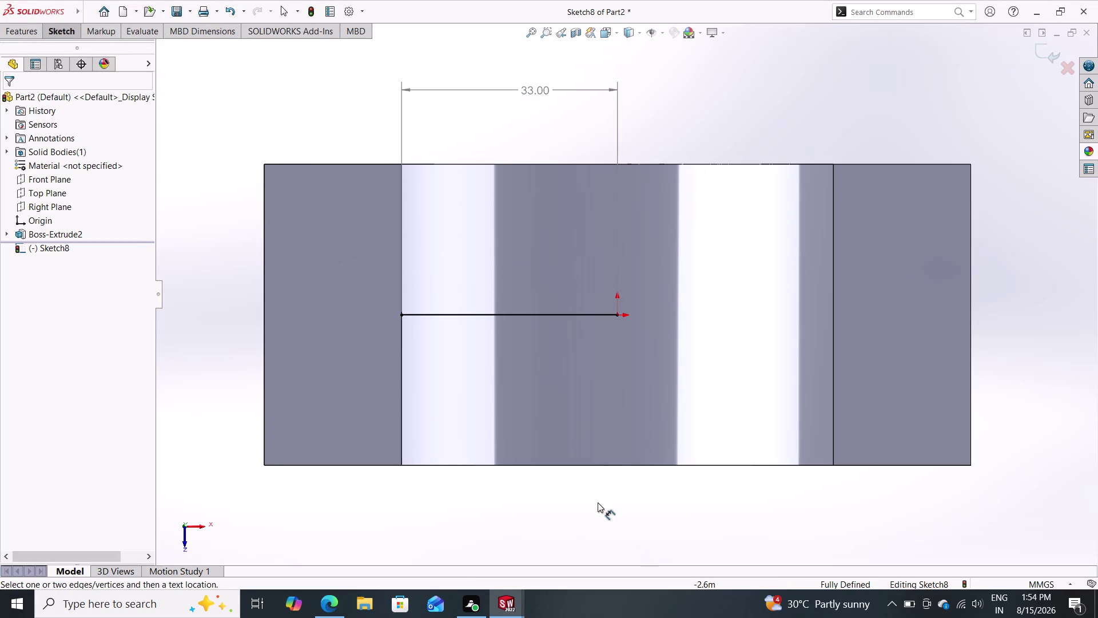
Orbit around the arched top to check the line, then undo the dimension.
middle_drag(594, 495, 560, 403)
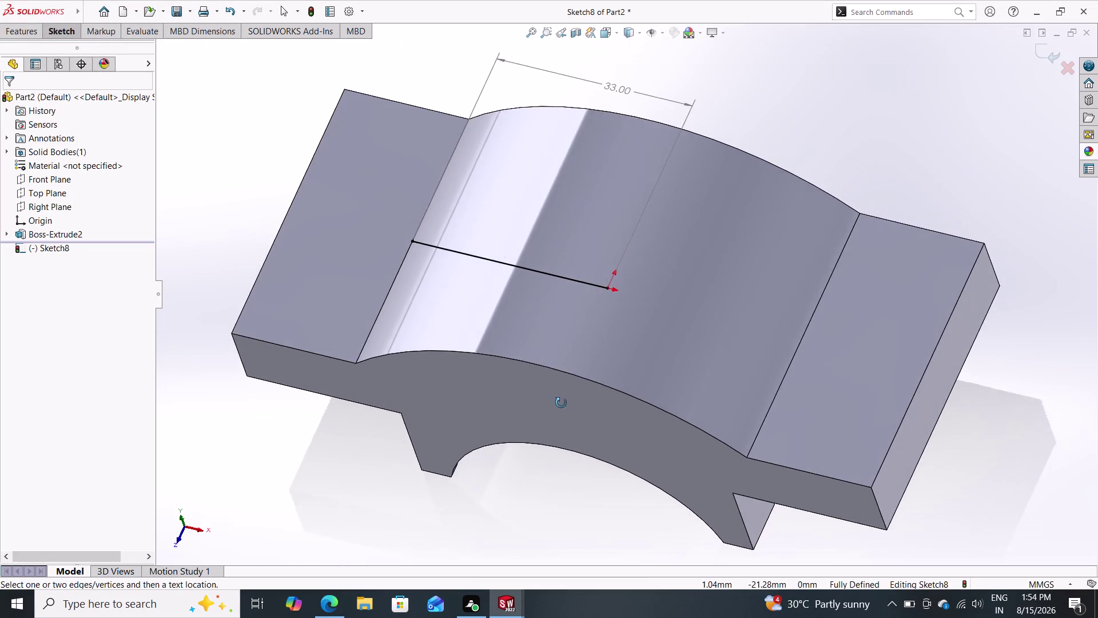
middle_drag(560, 403, 606, 325)
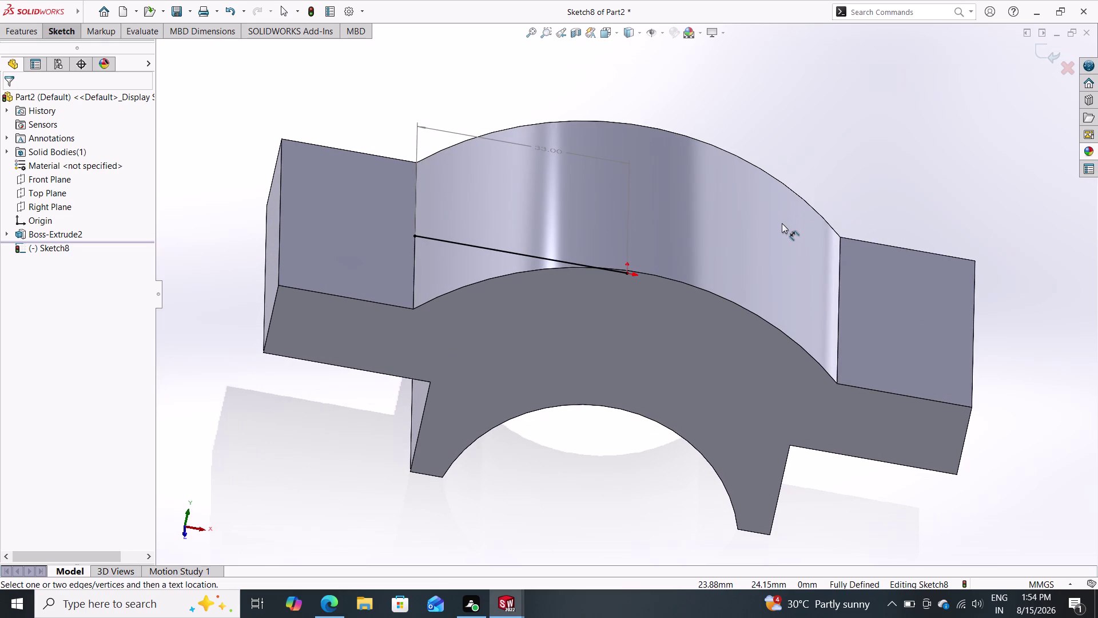
middle_drag(787, 143, 729, 315)
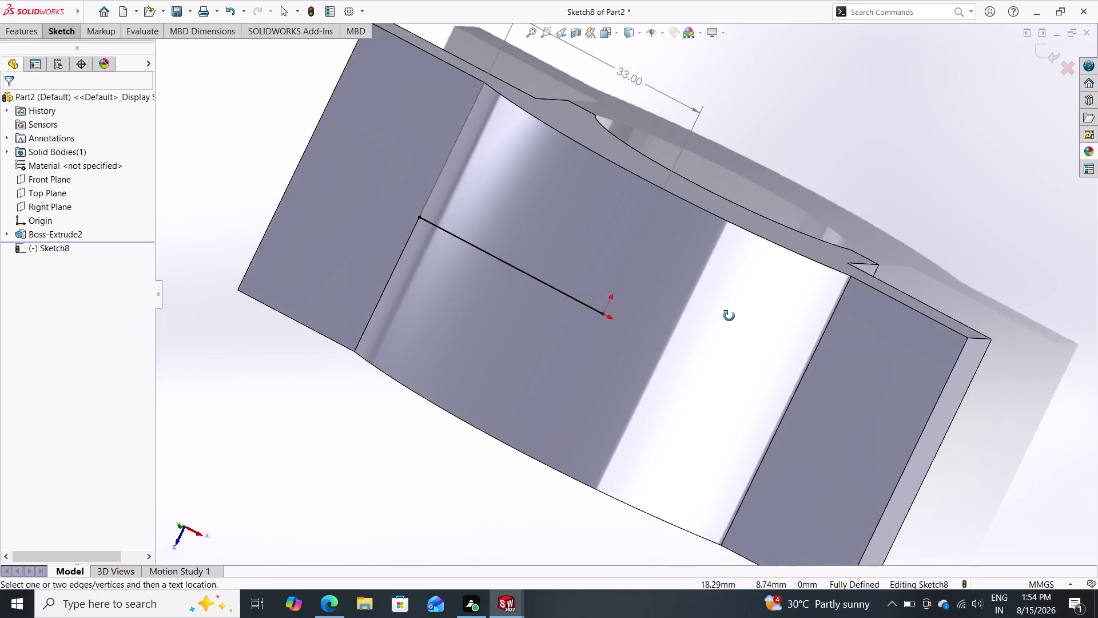
middle_drag(729, 316, 696, 174)
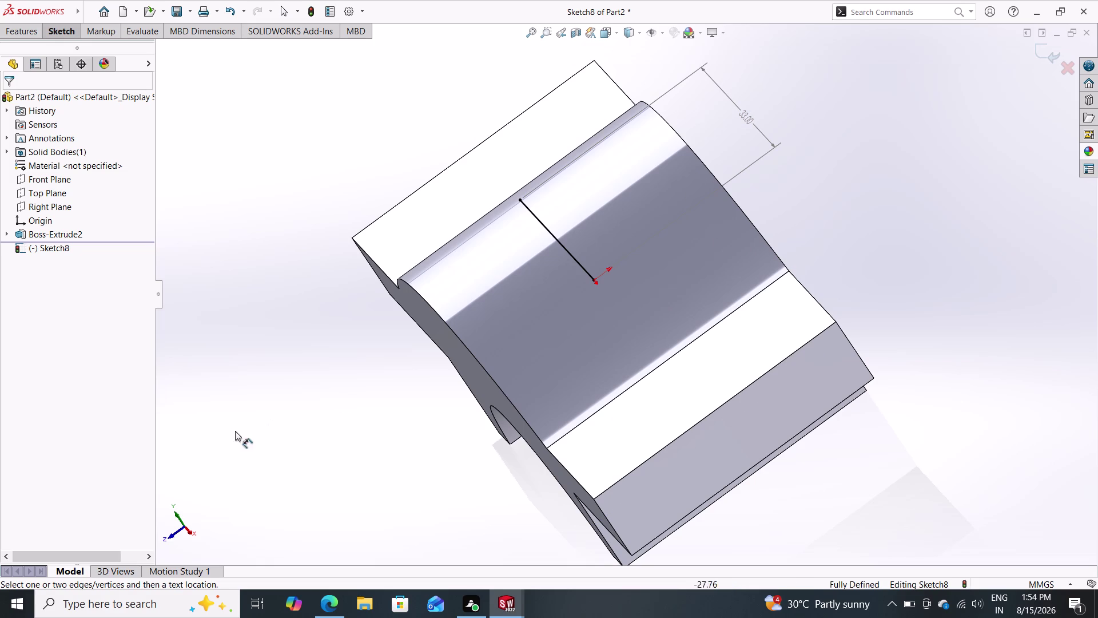
middle_drag(308, 434, 378, 362)
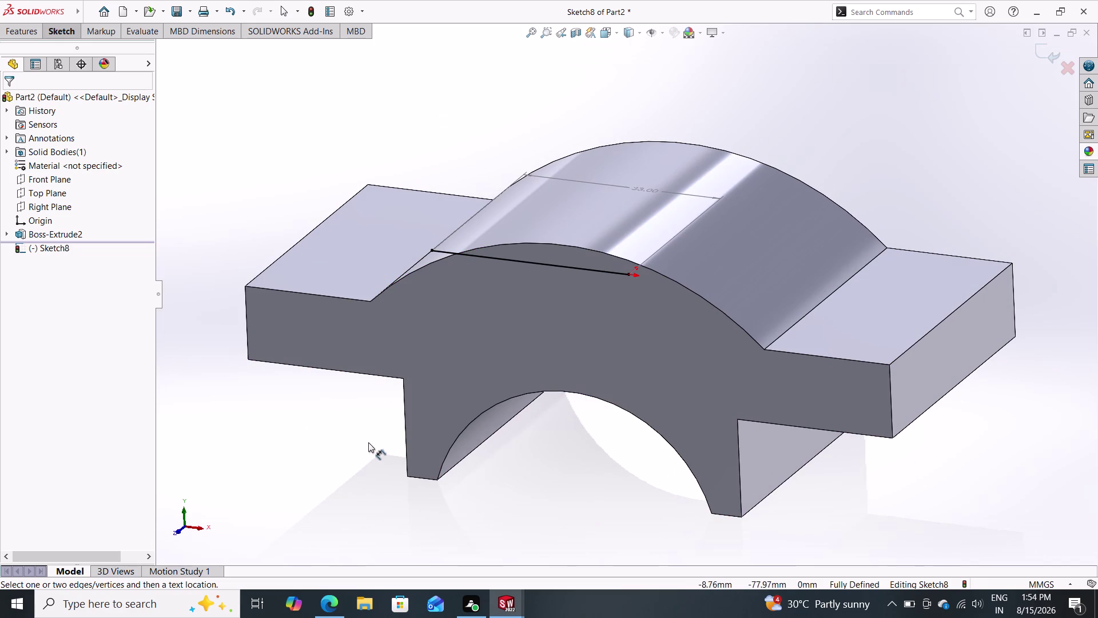
key(ctrl+z)
Undo the 33 mm line and earlier sketch edits, then redo twice.
key(ctrl+z)
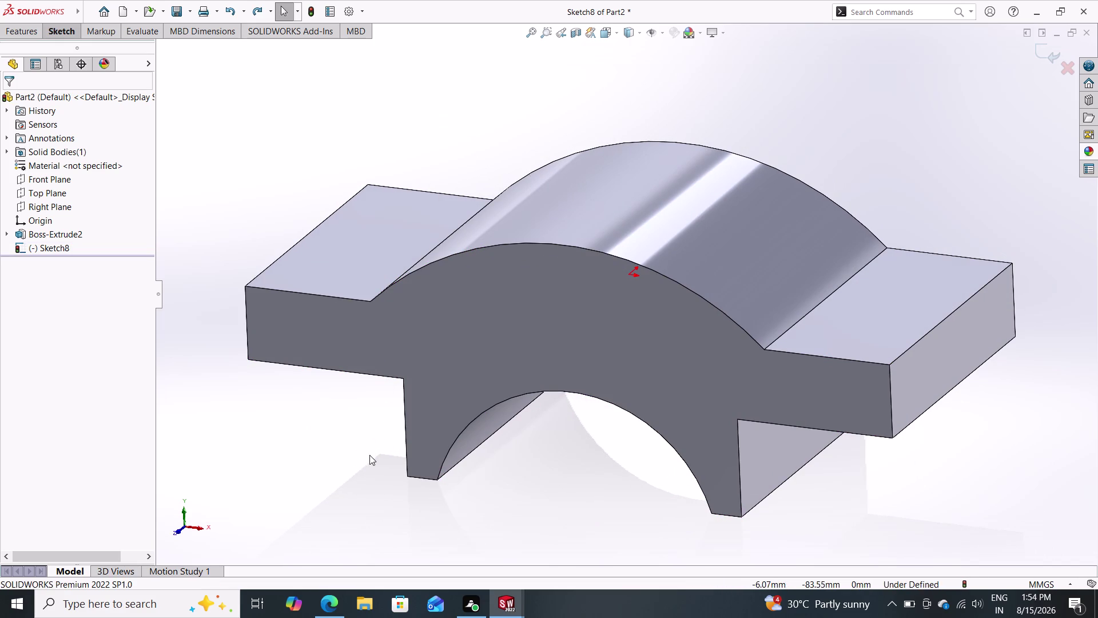
key(ctrl+z)
key(ctrl+z)
key(ctrl+z)
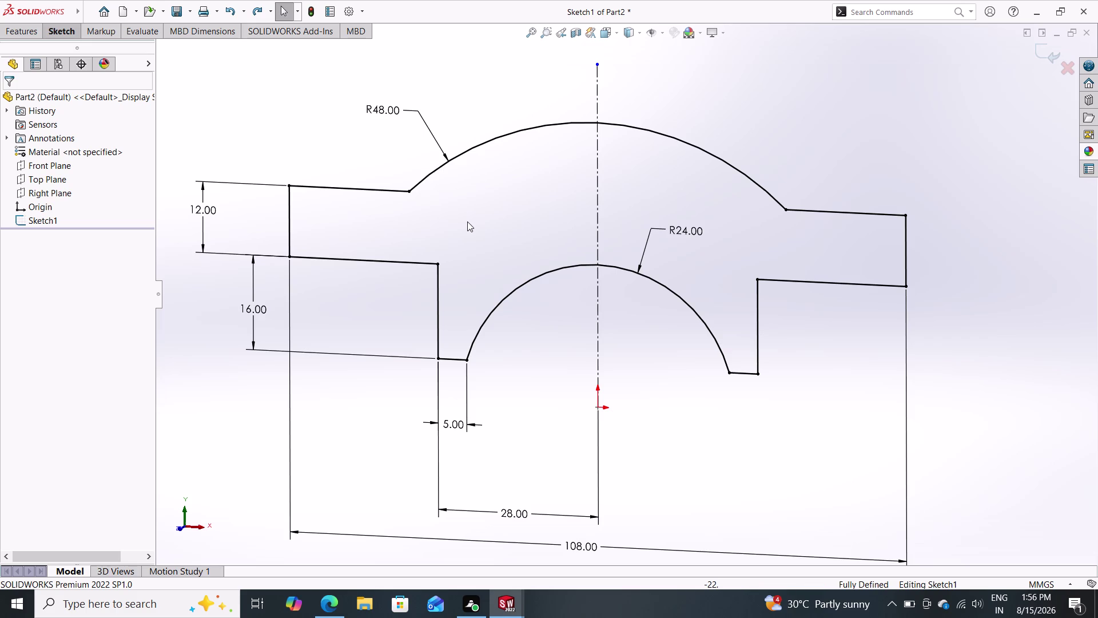
key(ctrl+y)
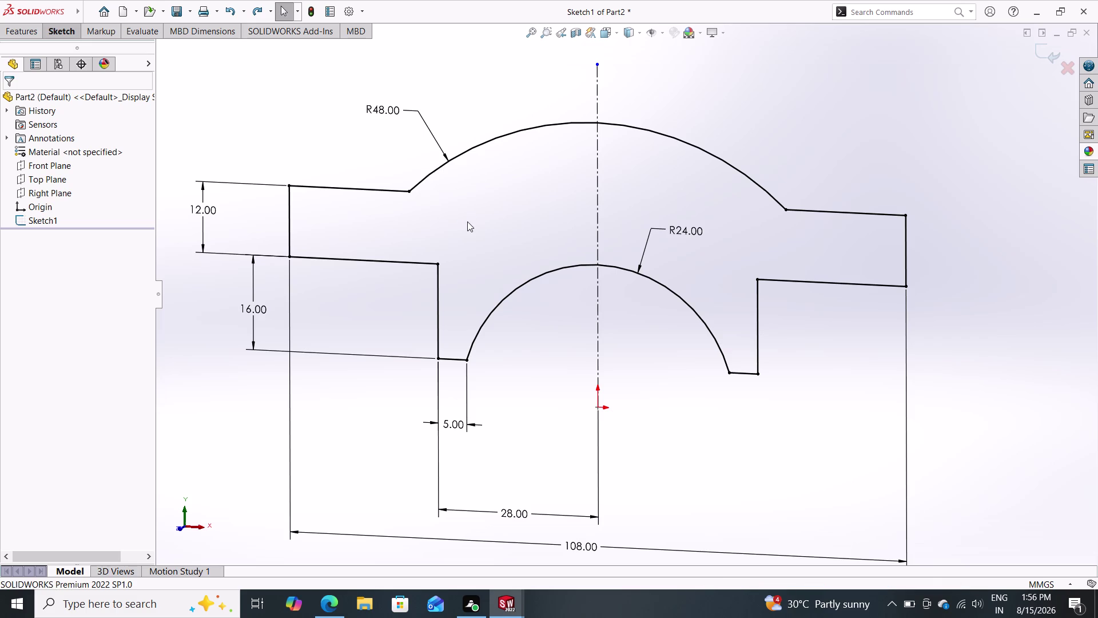
key(ctrl+y)
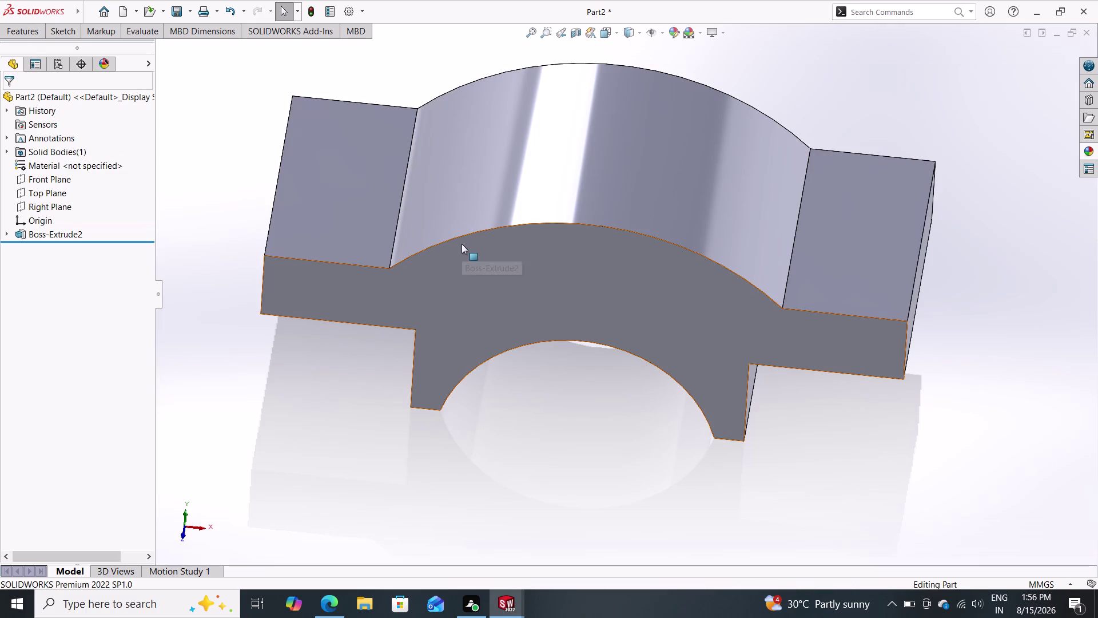
Step through the part's undo history with repeated redo (Ctrl+Y).
key(ctrl+y)
key(ctrl+y)
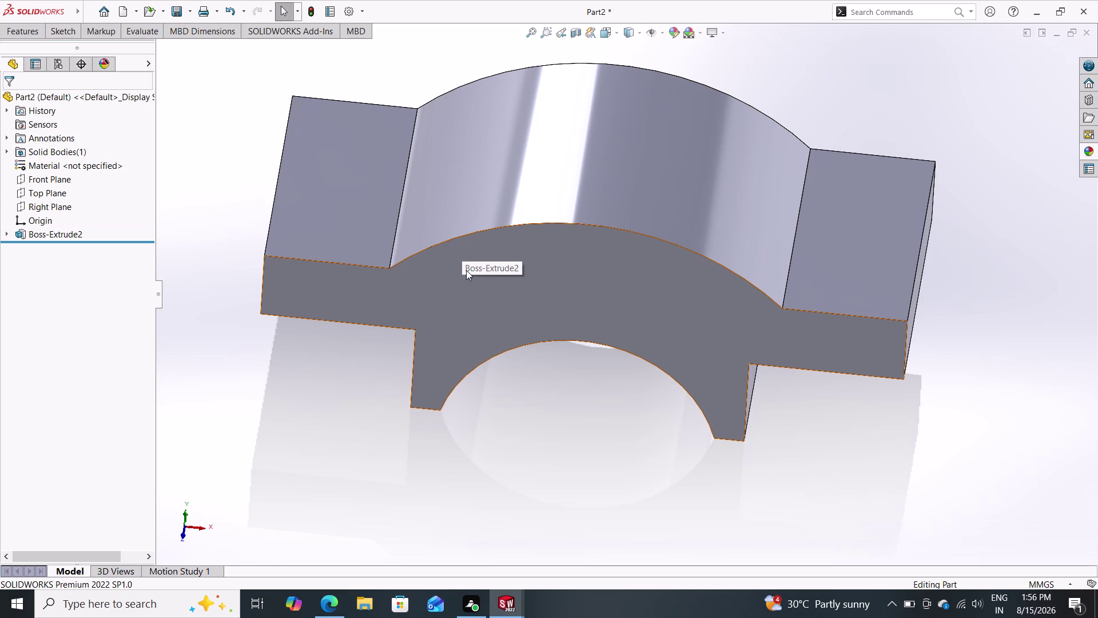
key(ctrl+y)
key(ctrl+y)
key(ctrl+y)
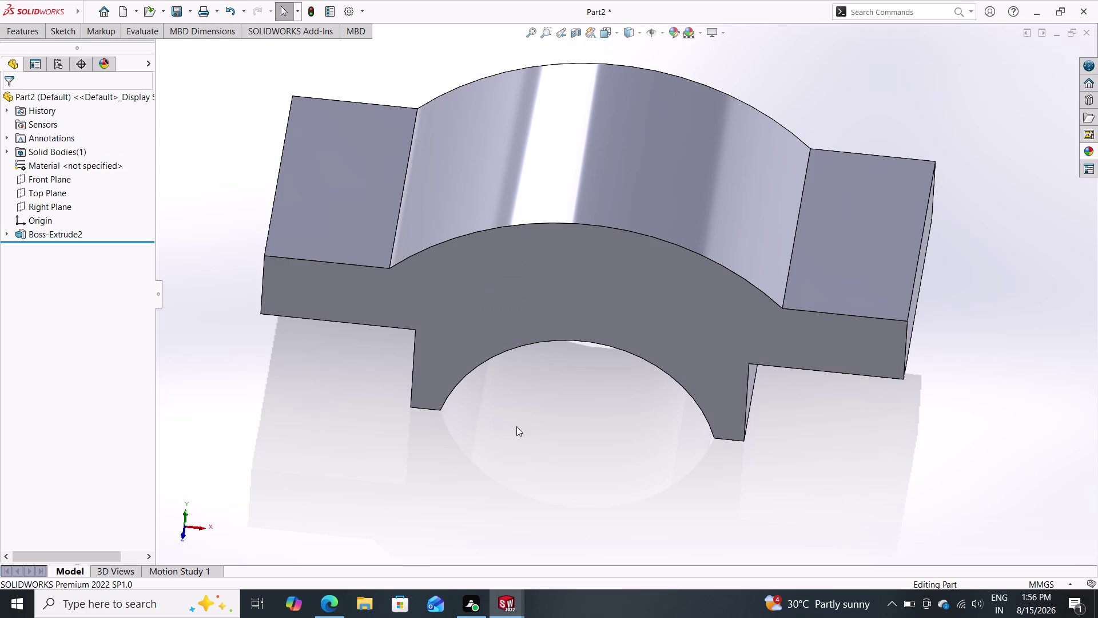
key(ctrl+y)
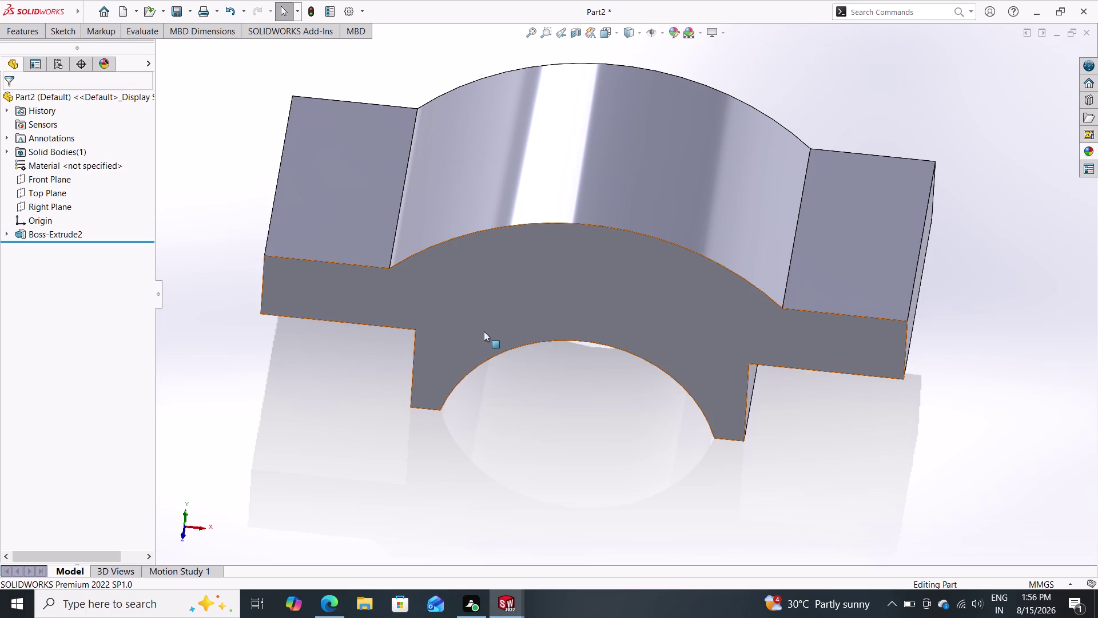
Select the left flange top face, view it normal, and start a sketch on Plane1.
click(350, 206)
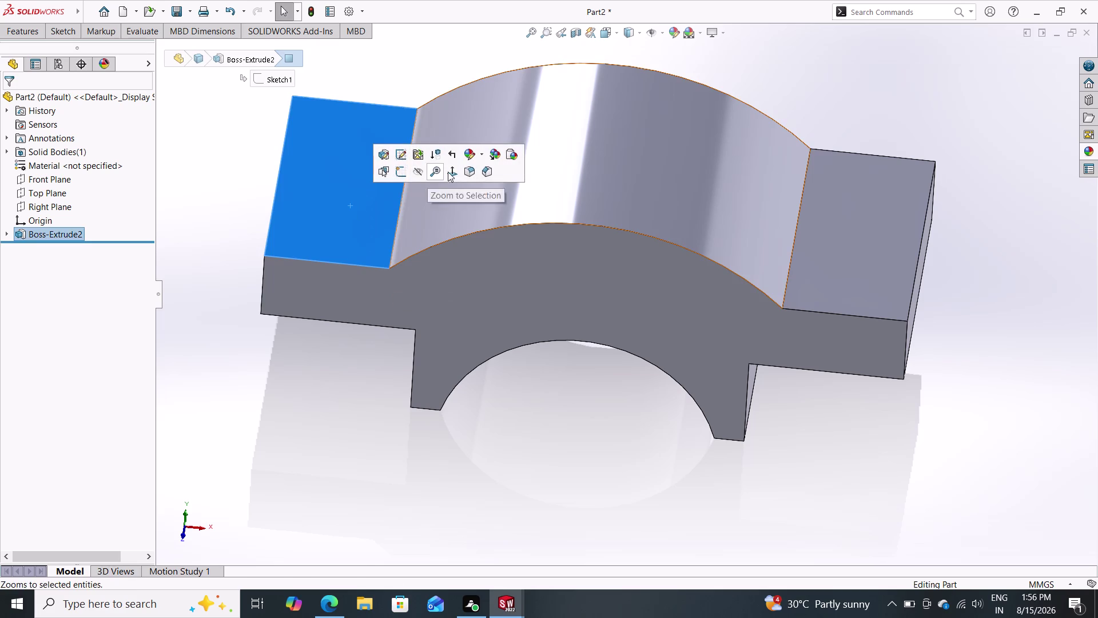
double_click(451, 170)
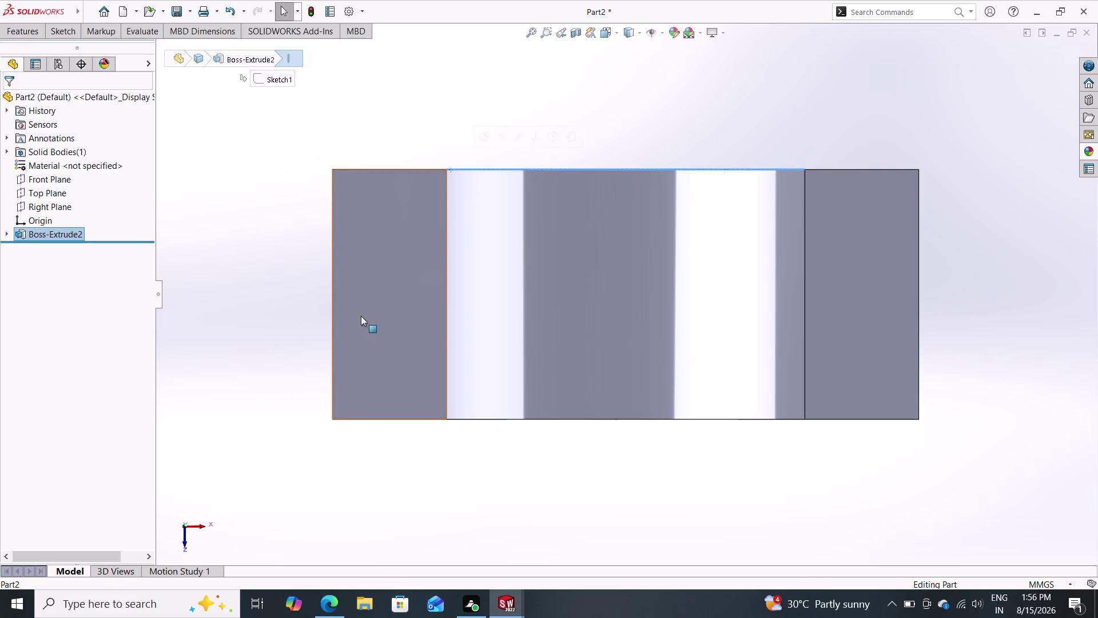
click(69, 37)
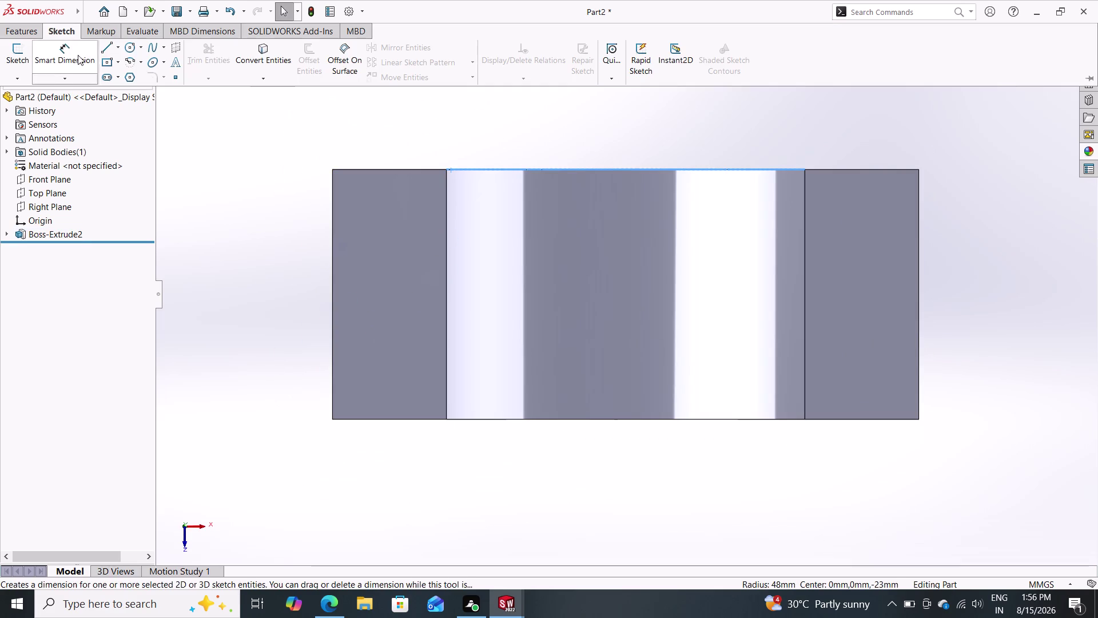
double_click(103, 44)
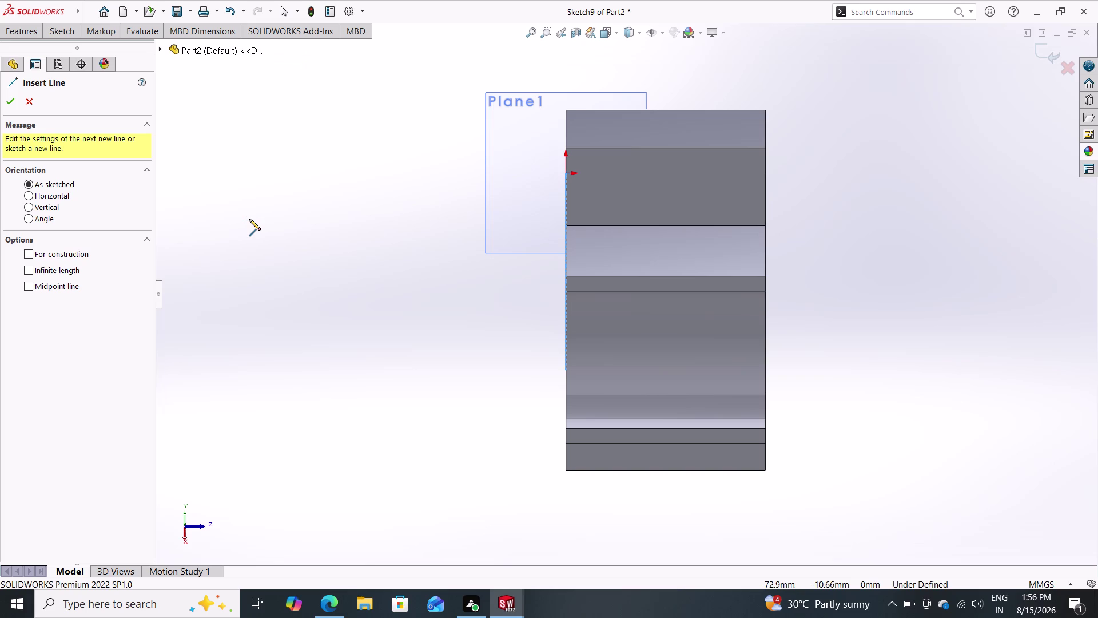
key(Escape)
key(Escape)
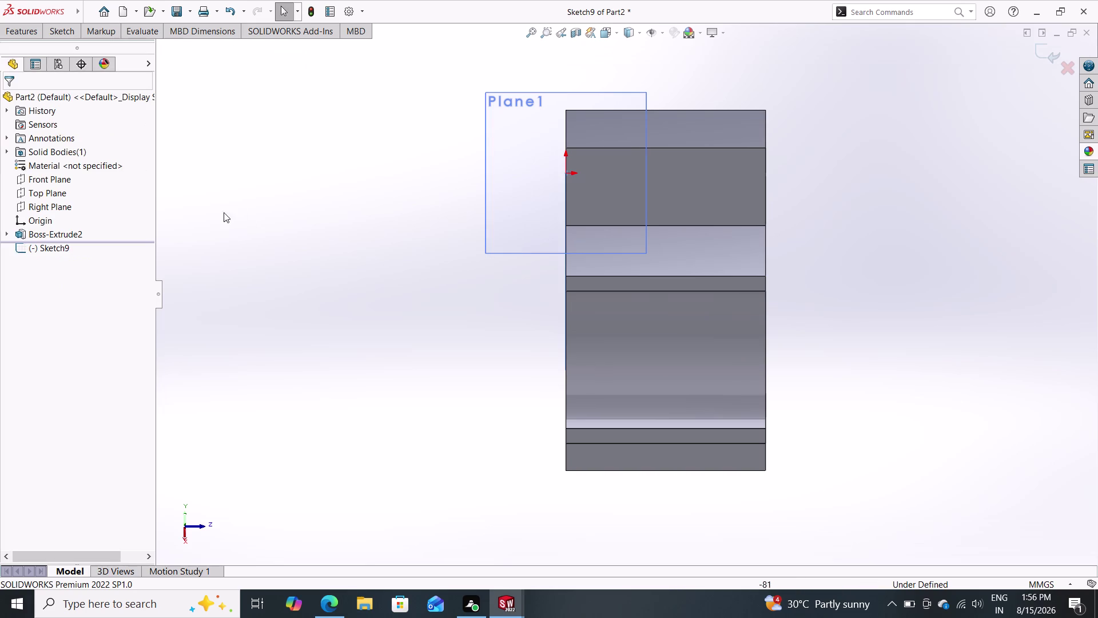
Exit the sketch without changes and orbit to view the flanges.
middle_drag(390, 218, 237, 420)
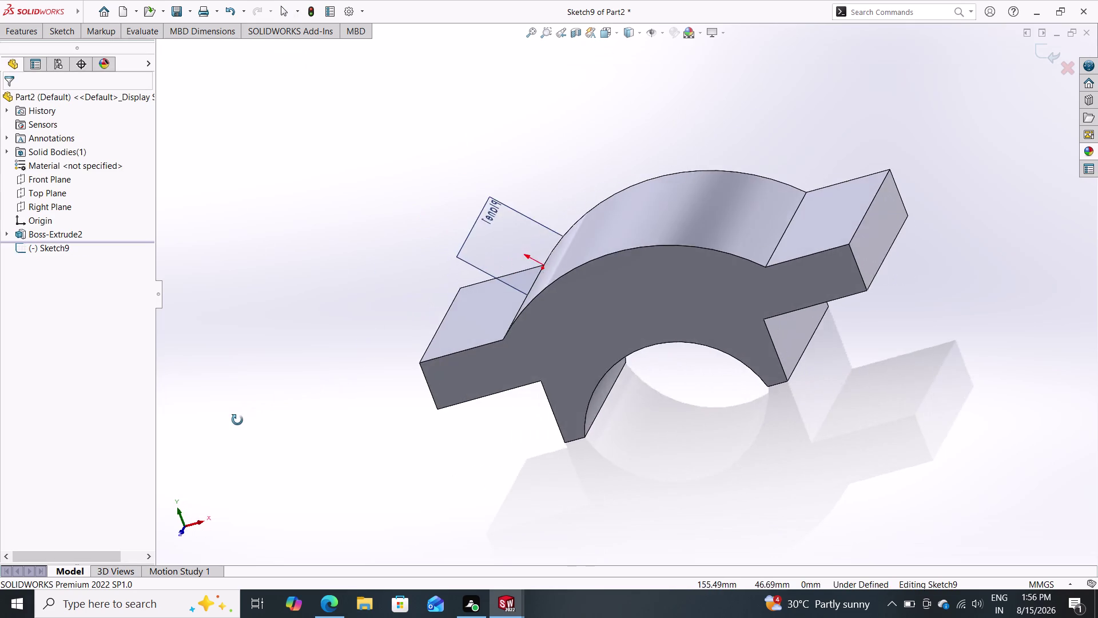
middle_drag(237, 420, 268, 345)
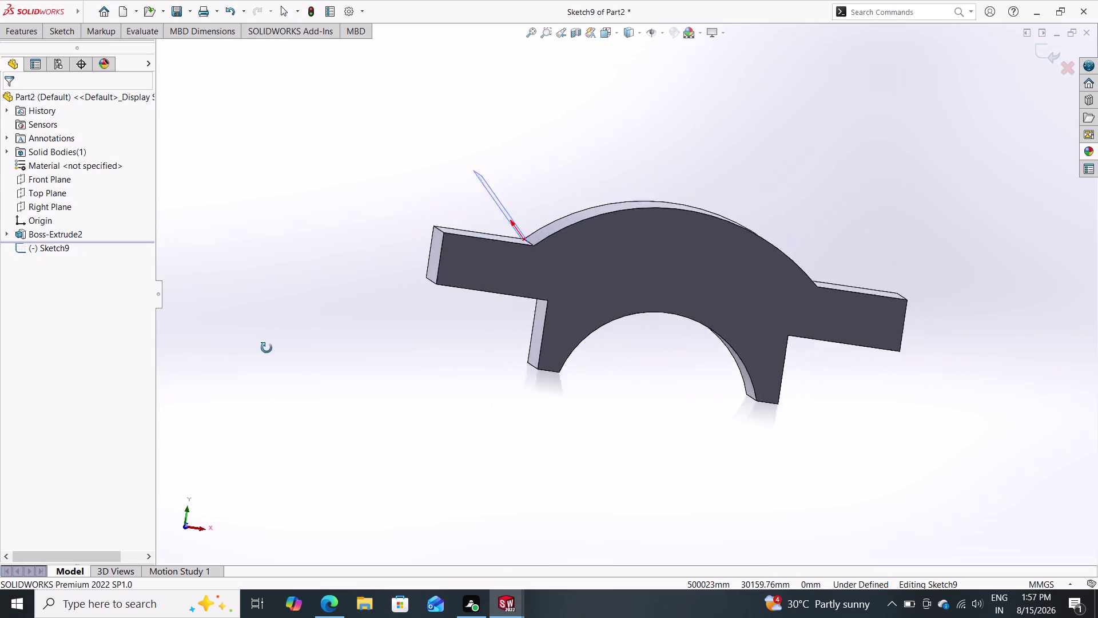
middle_drag(268, 345, 257, 381)
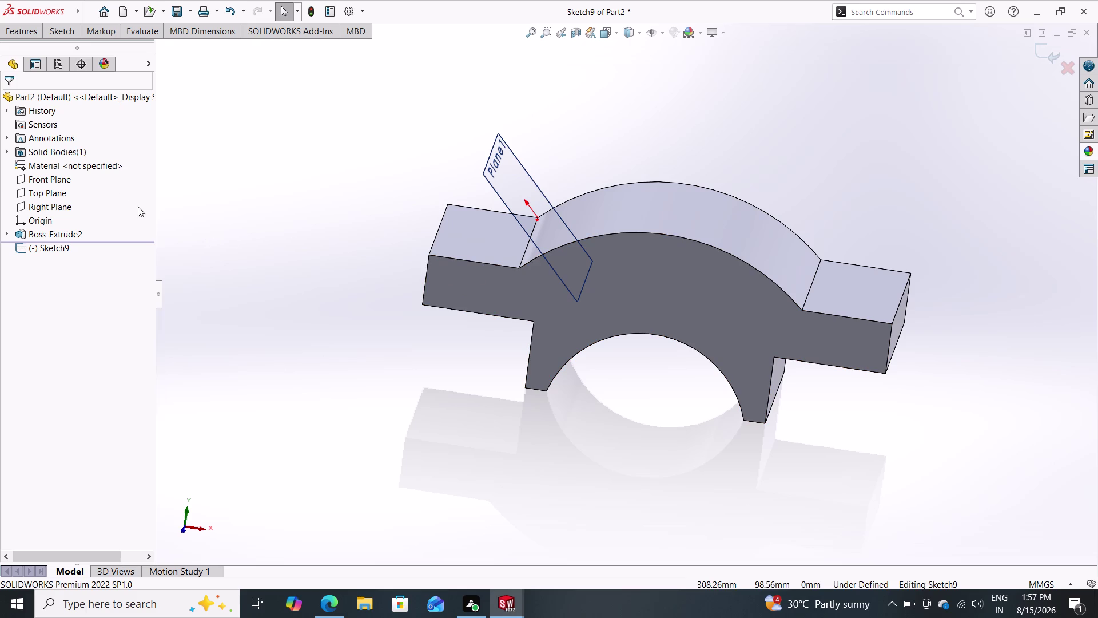
click(461, 243)
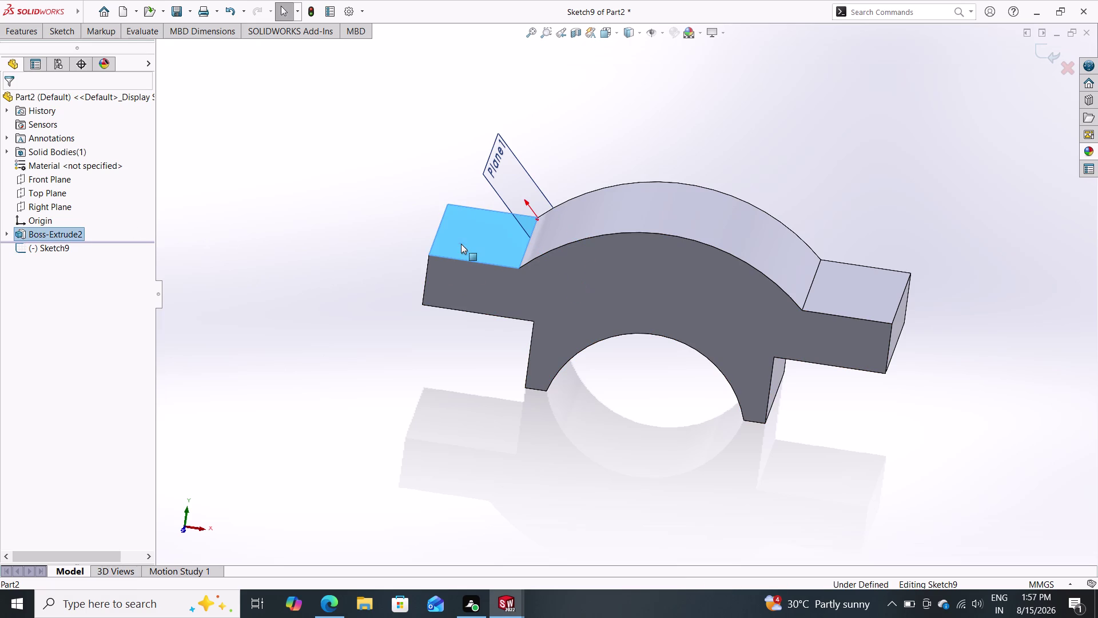
right_click(458, 237)
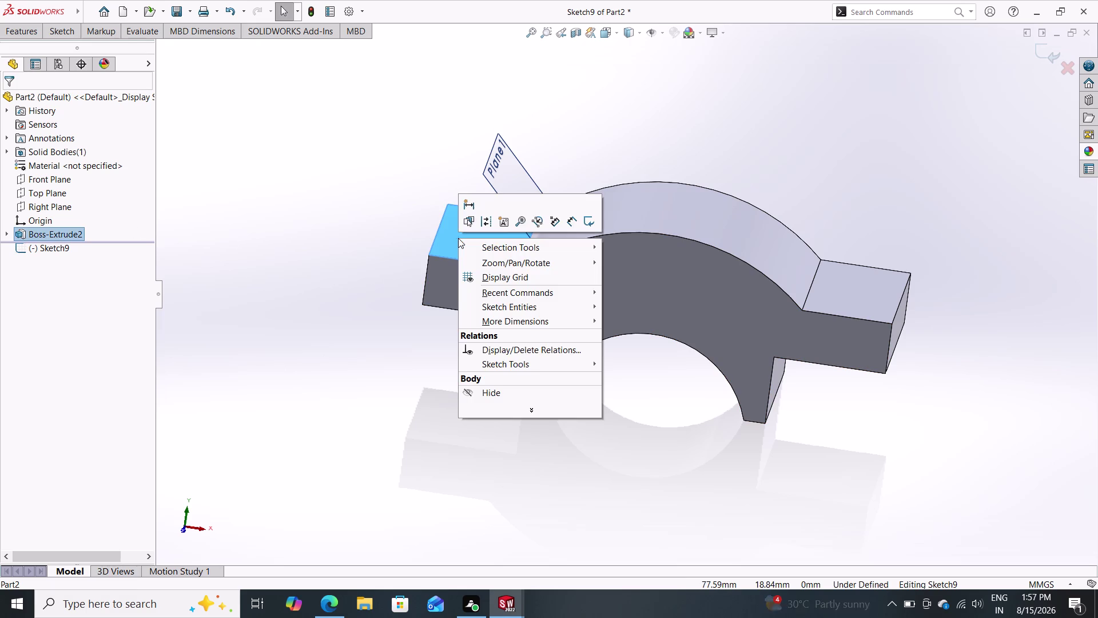
click(458, 238)
click(455, 238)
right_click(453, 239)
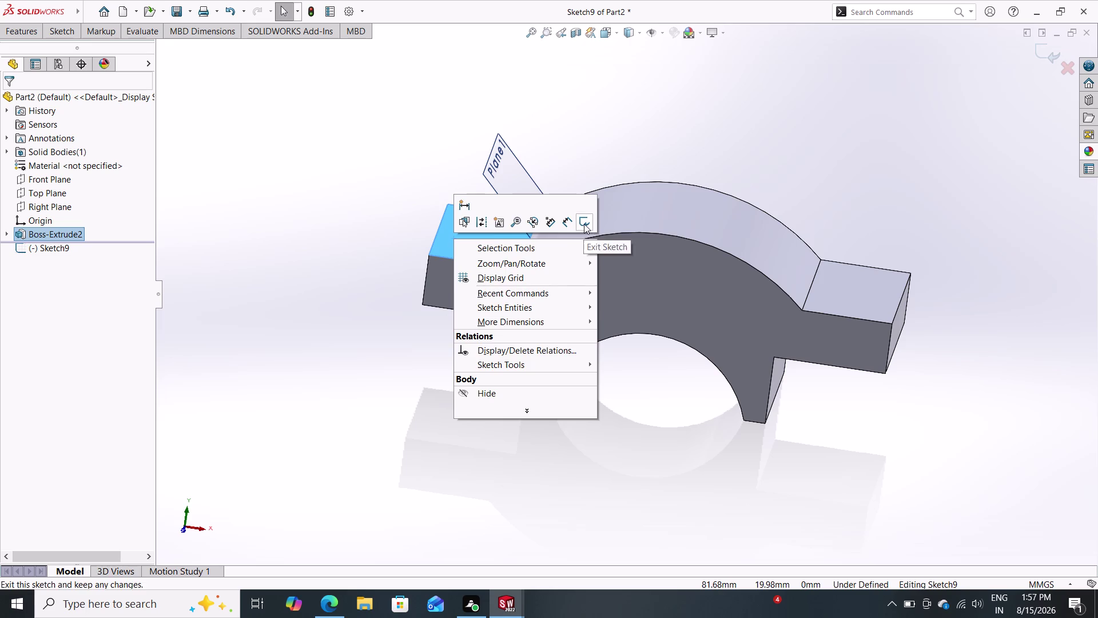
click(583, 223)
middle_drag(720, 149, 710, 207)
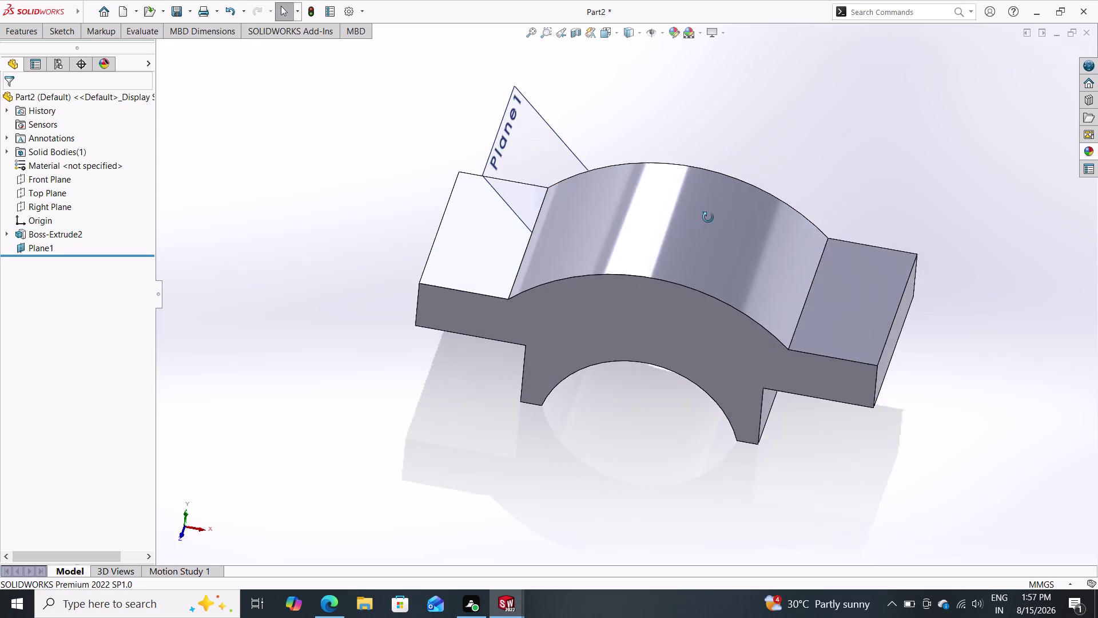
middle_drag(710, 207, 703, 252)
Select the left flange face, view it normal, and start a new sketch.
click(471, 273)
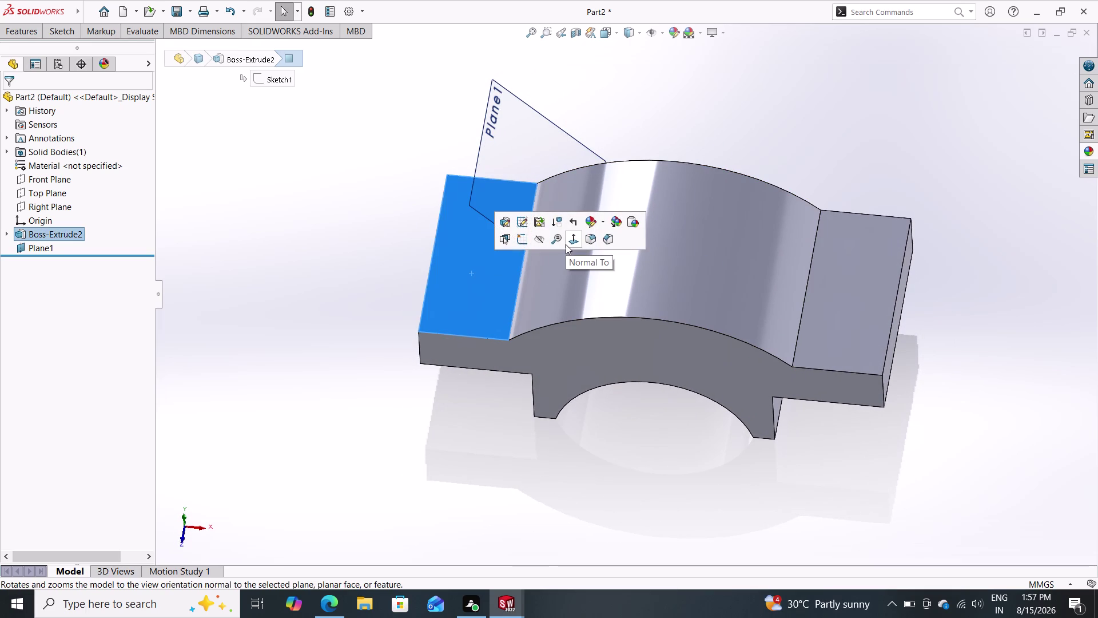
click(523, 239)
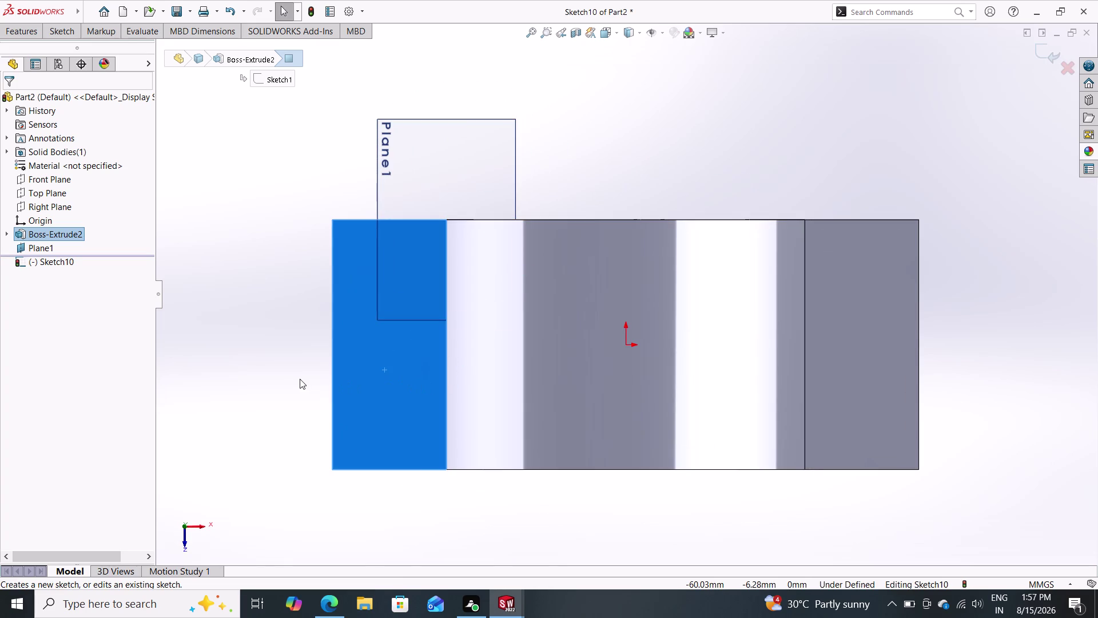
double_click(75, 32)
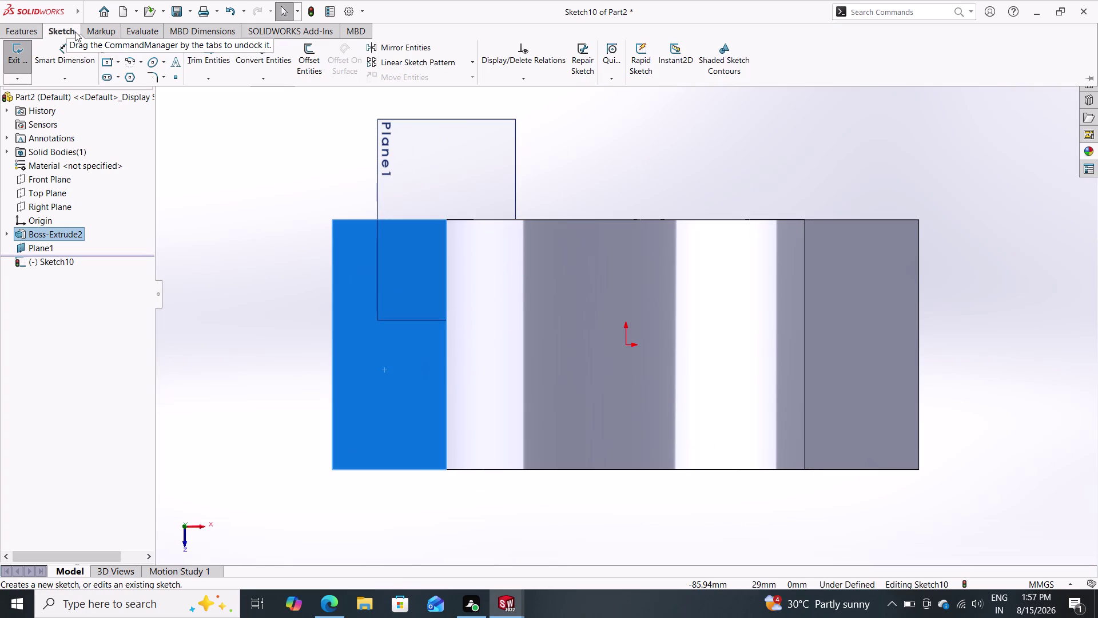
click(104, 45)
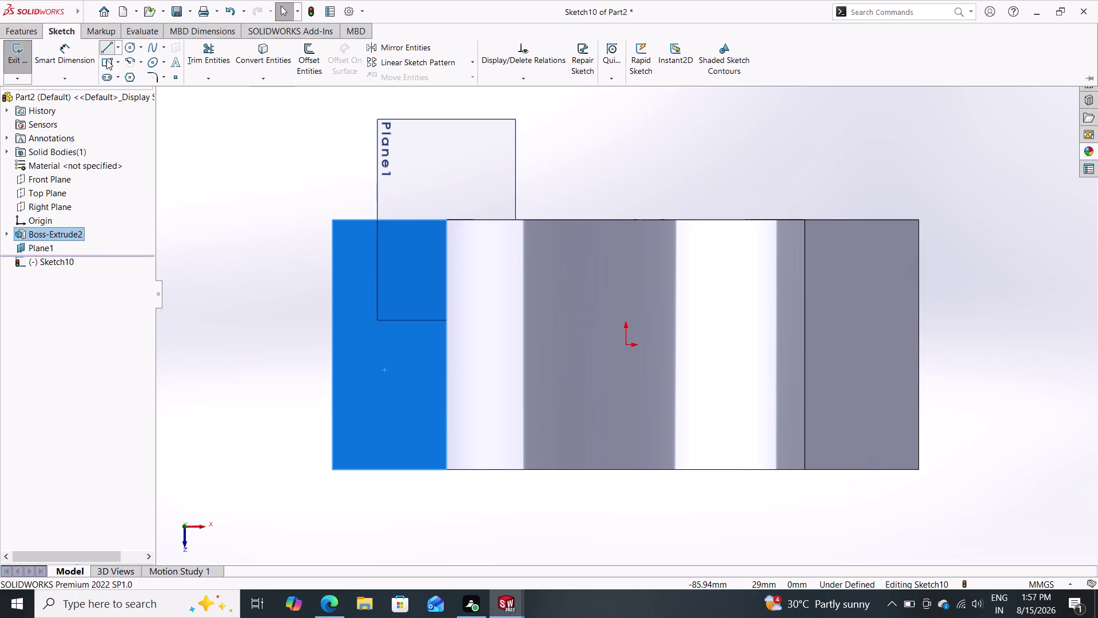
click(626, 345)
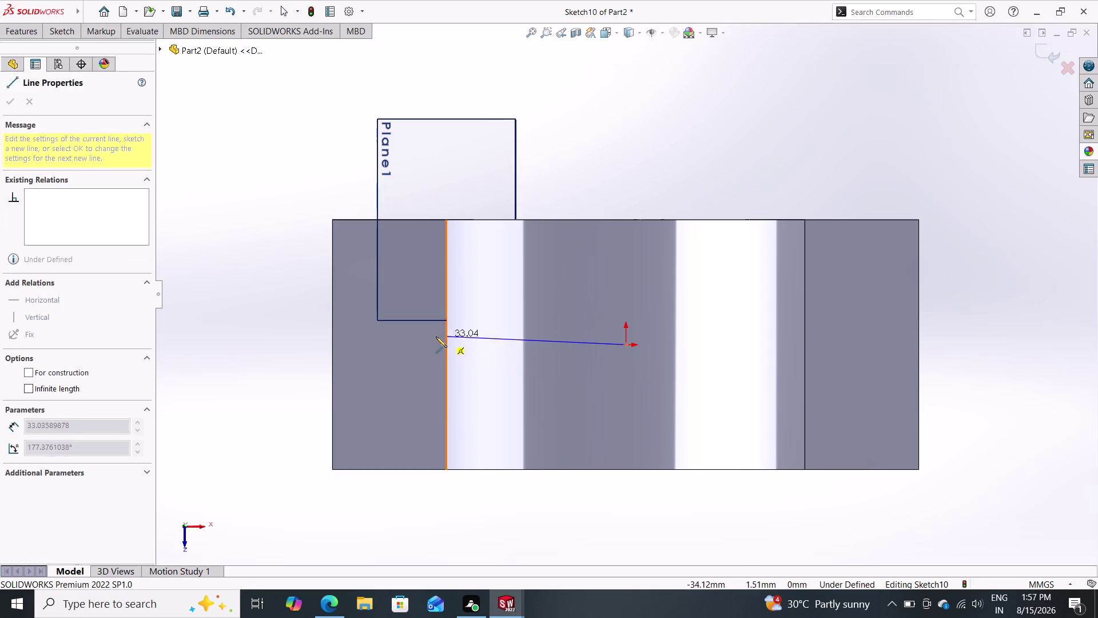
double_click(331, 345)
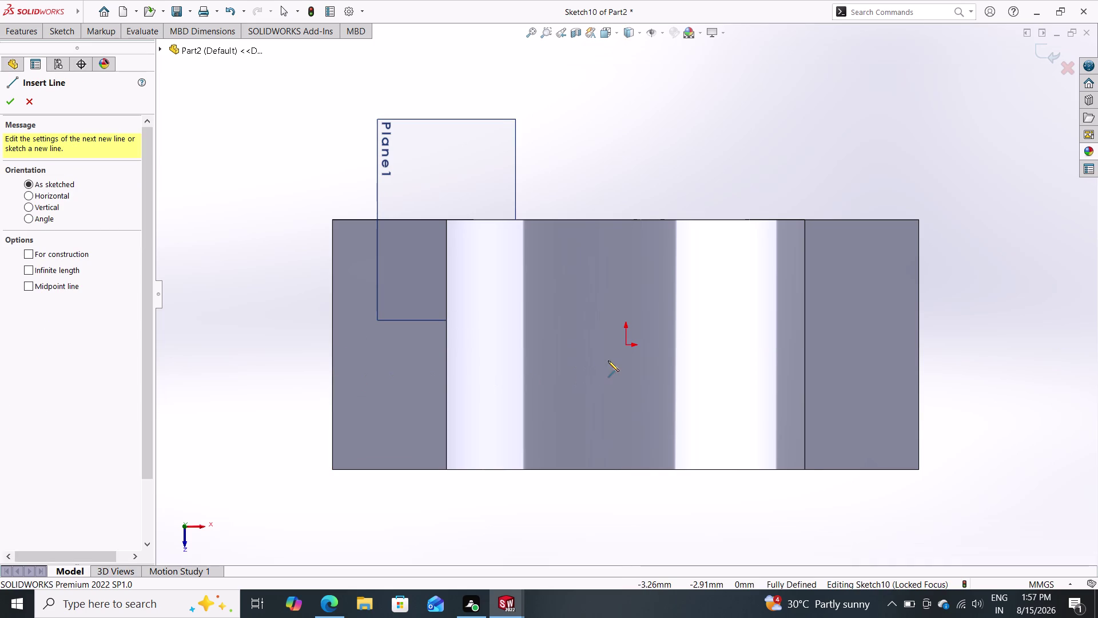
Draw a horizontal line from the origin to the left edge and dimension it 54 mm.
click(624, 345)
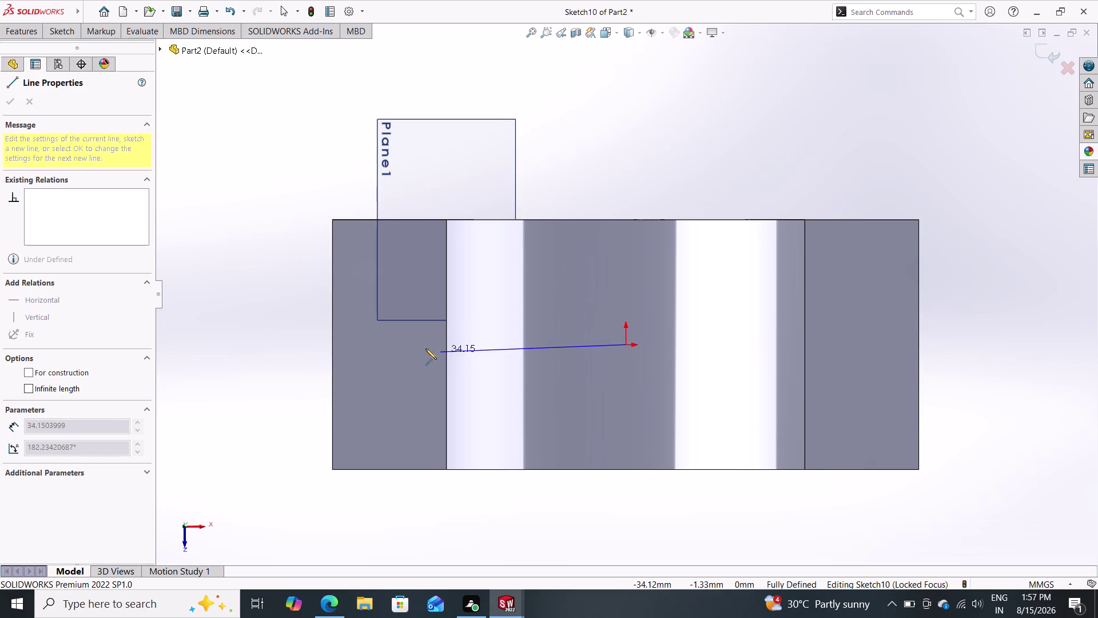
click(332, 344)
key(Escape)
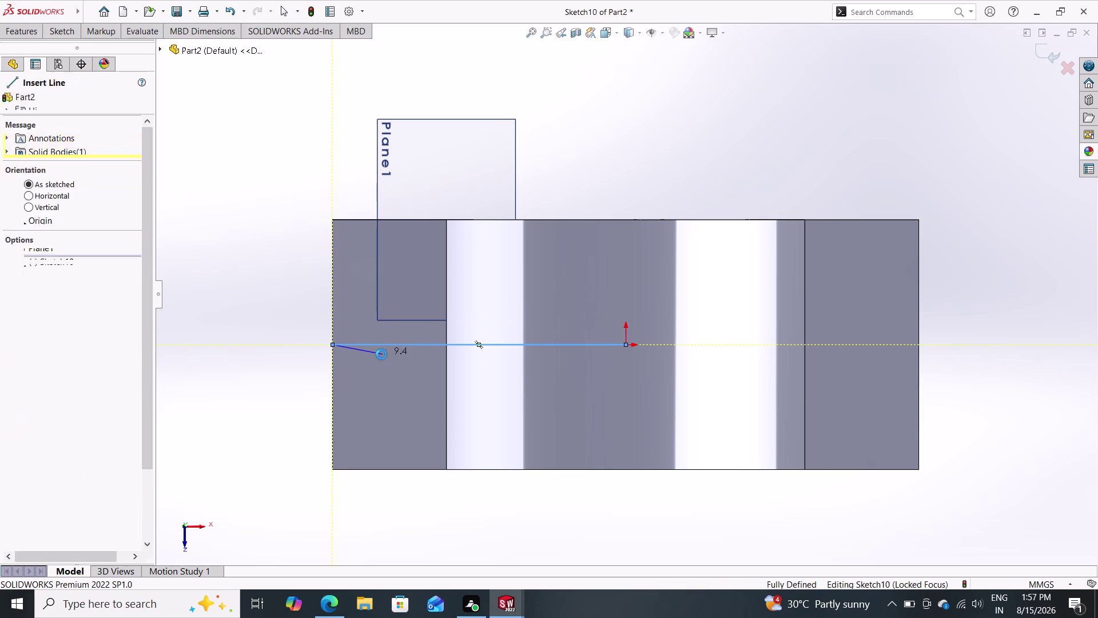
click(64, 36)
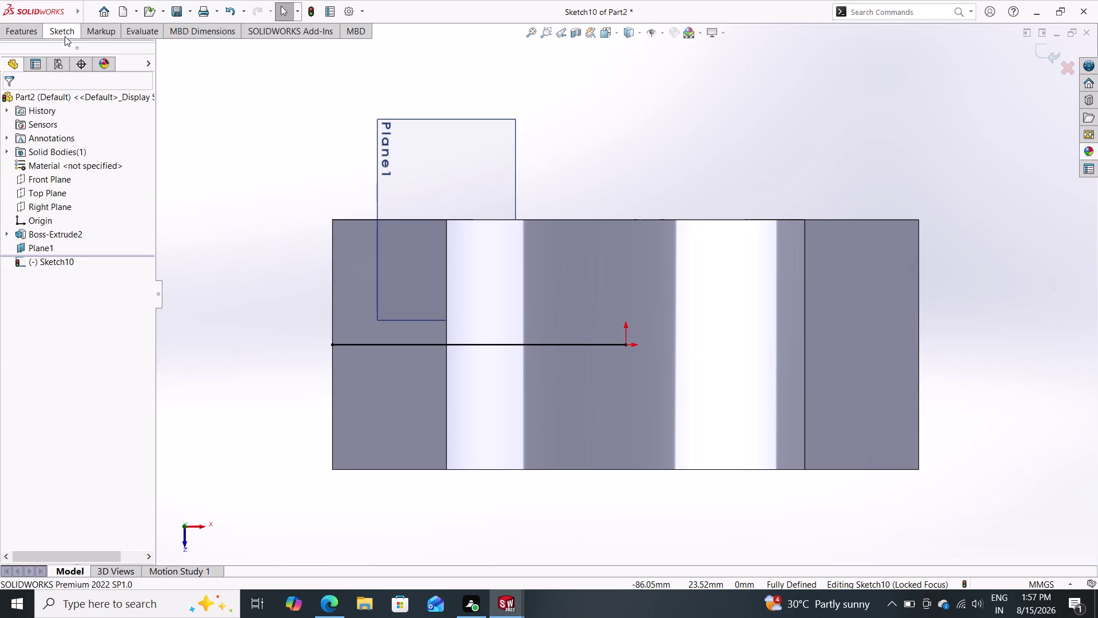
click(73, 57)
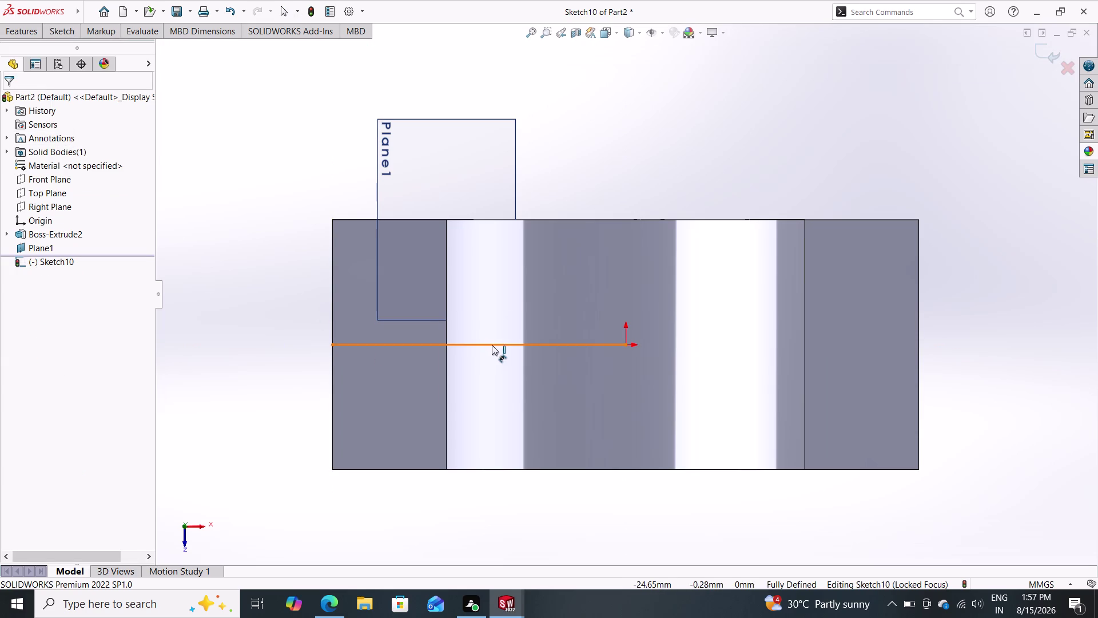
double_click(490, 338)
click(489, 345)
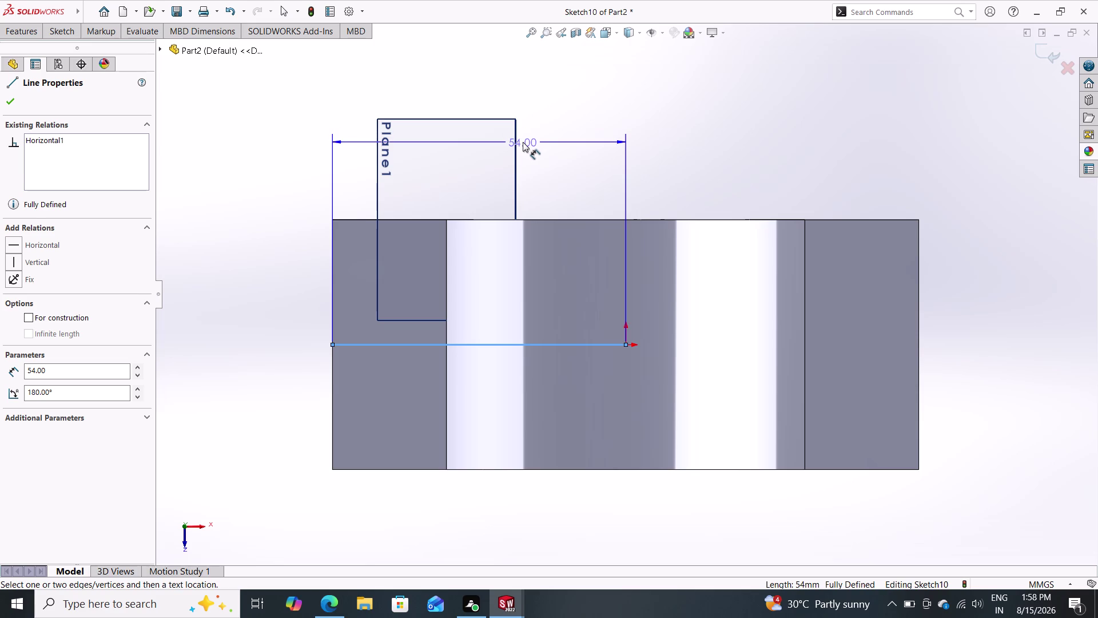
key(Escape)
key(Escape)
key(Escape)
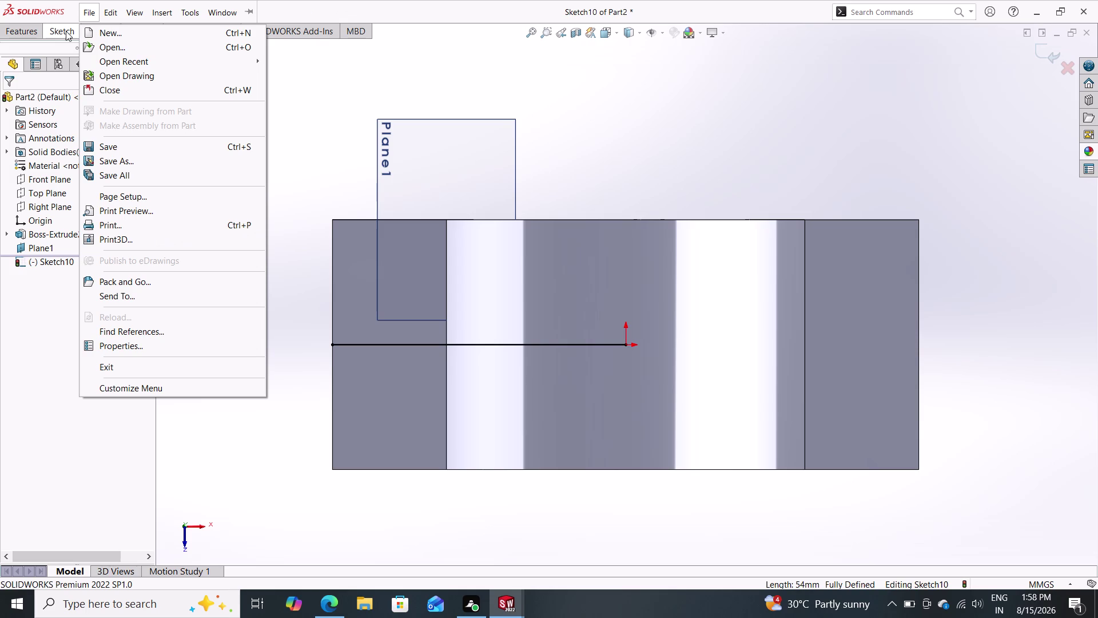
click(245, 496)
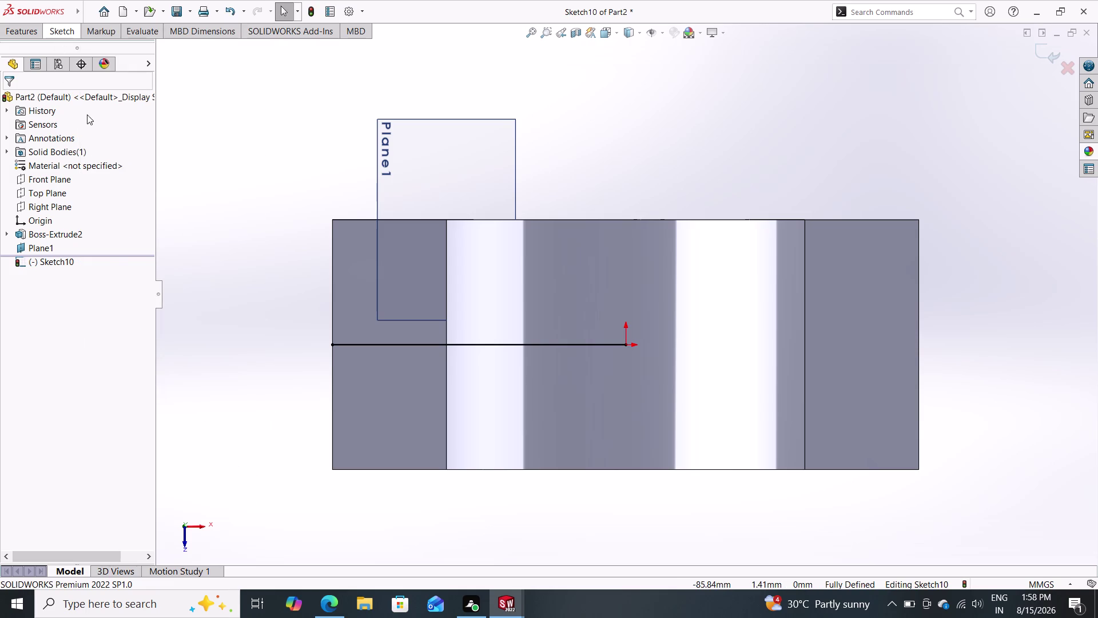
Draw a line along the left flange's top edge and dimension it 21 mm.
click(56, 31)
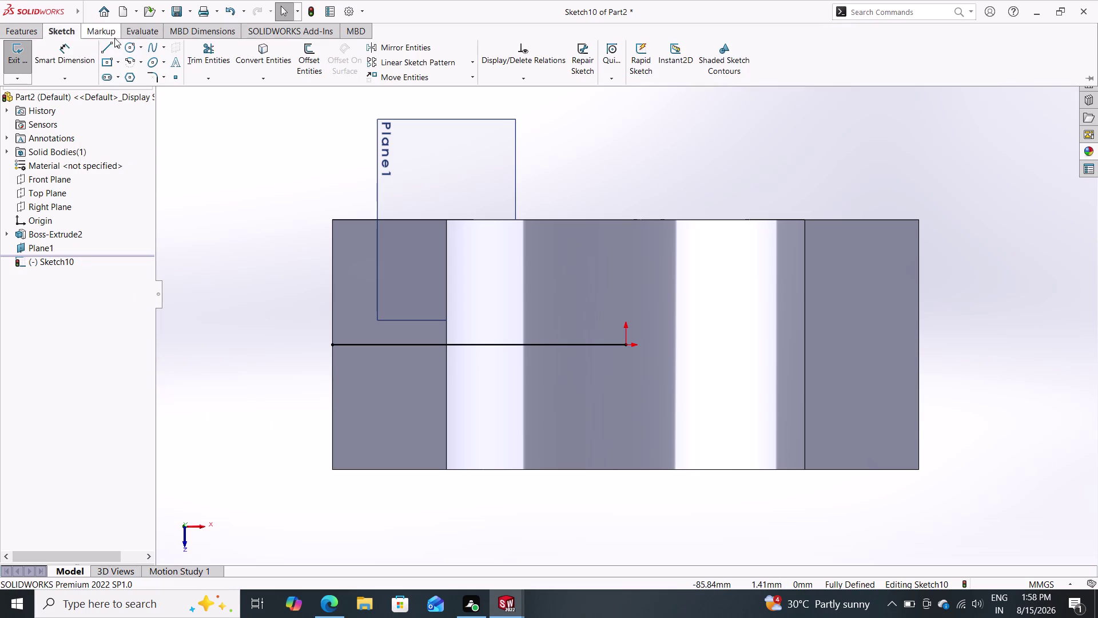
click(106, 50)
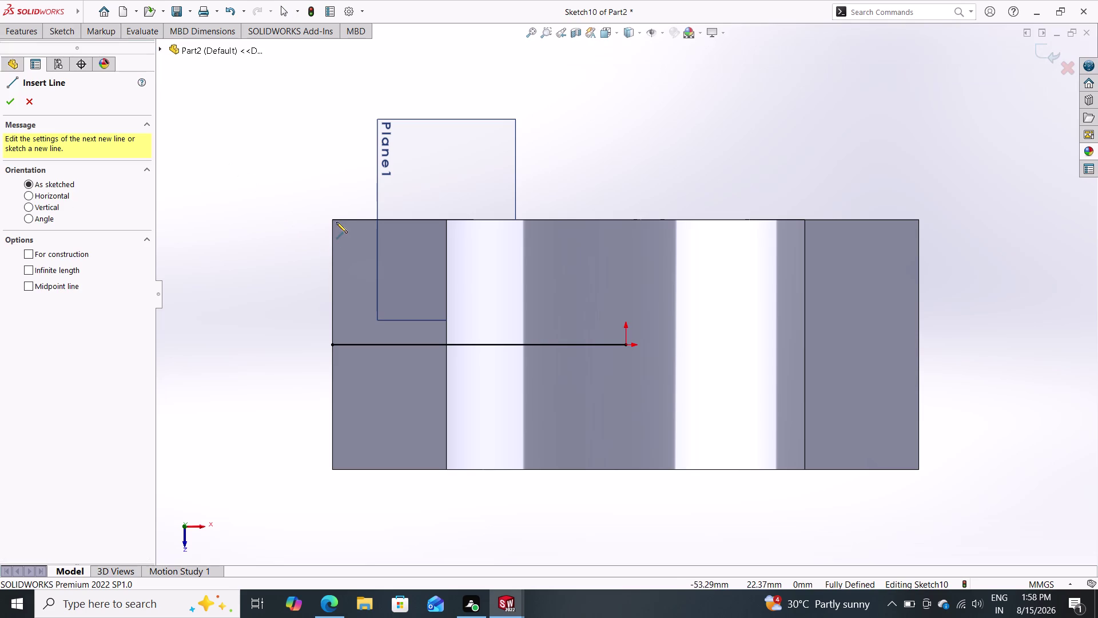
click(334, 218)
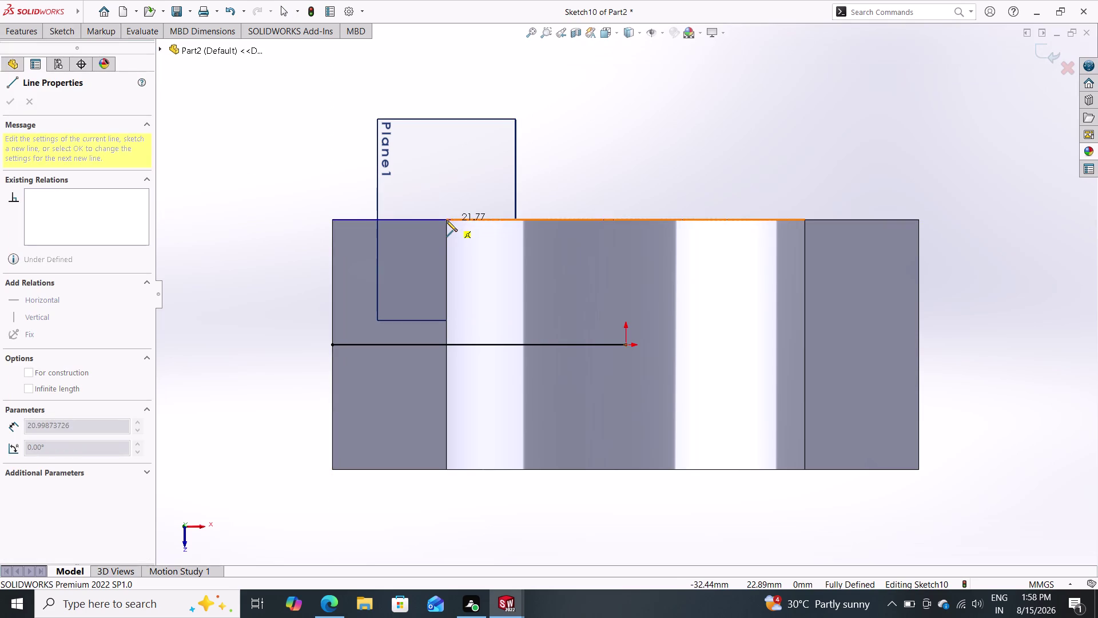
click(446, 220)
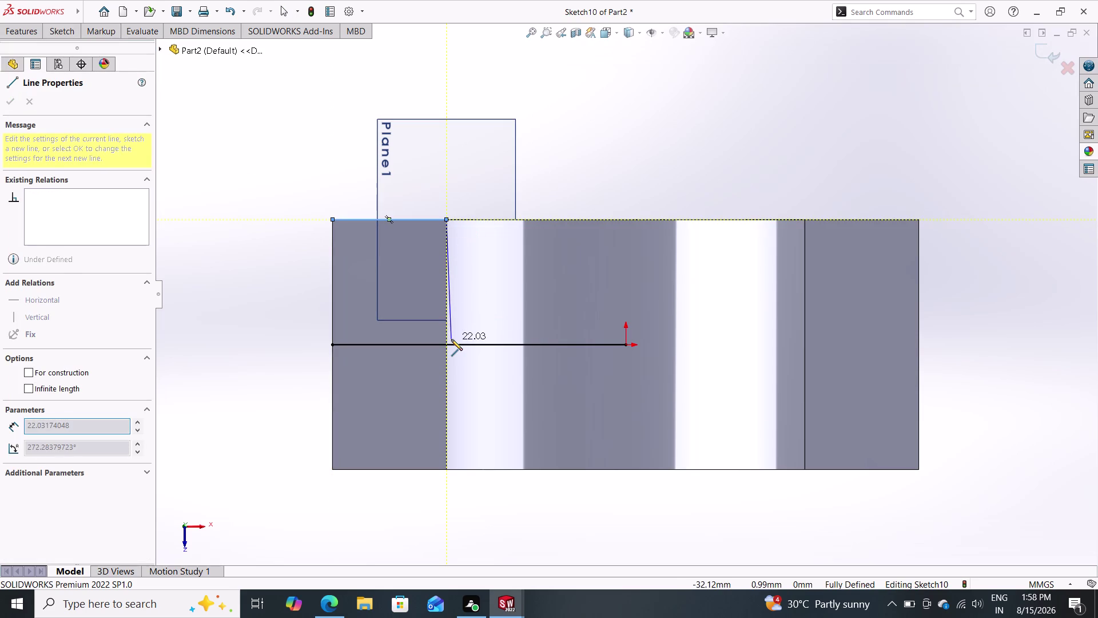
key(Escape)
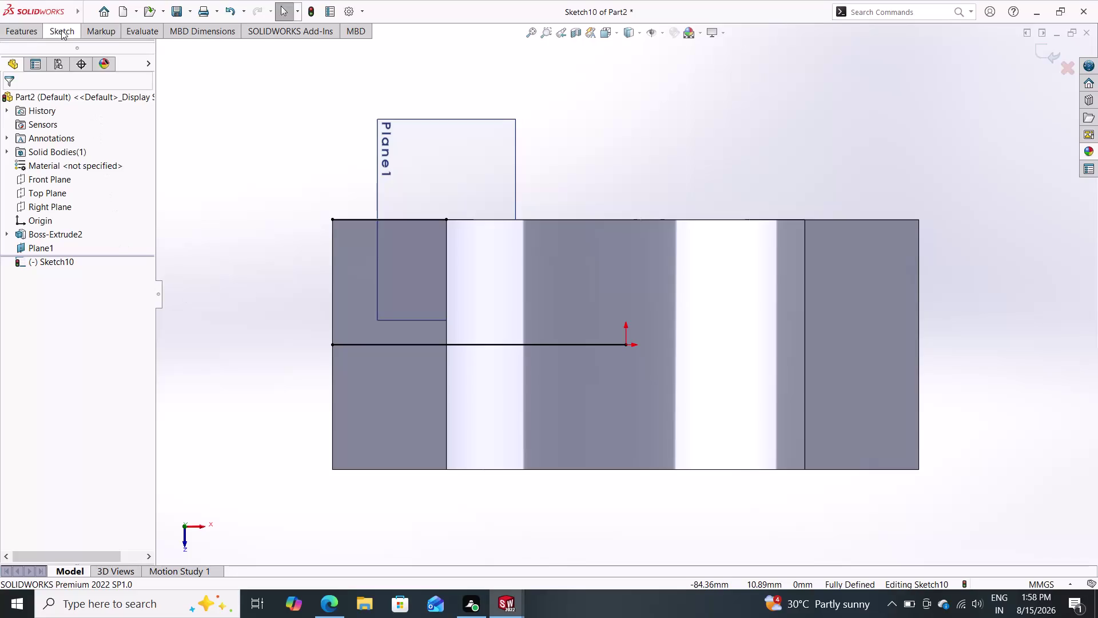
click(61, 30)
click(70, 49)
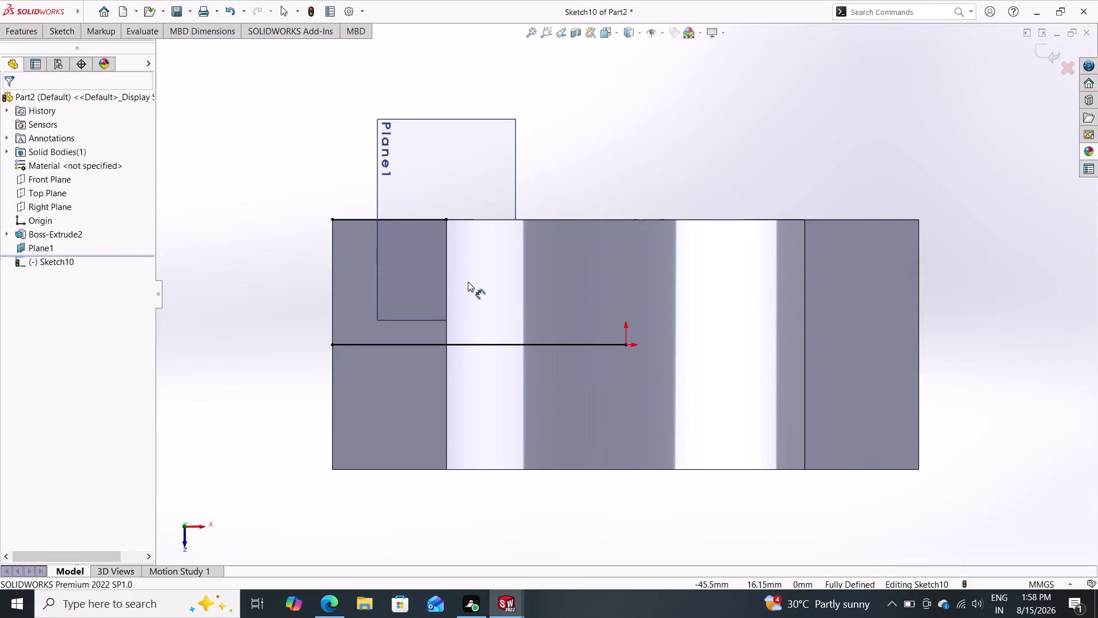
double_click(378, 216)
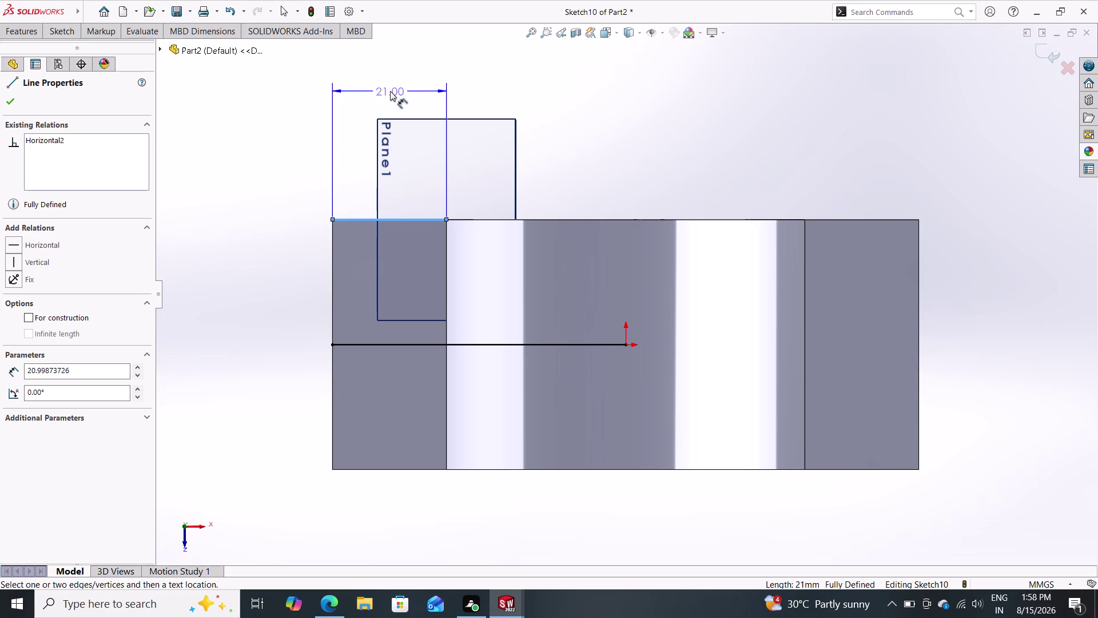
key(Escape)
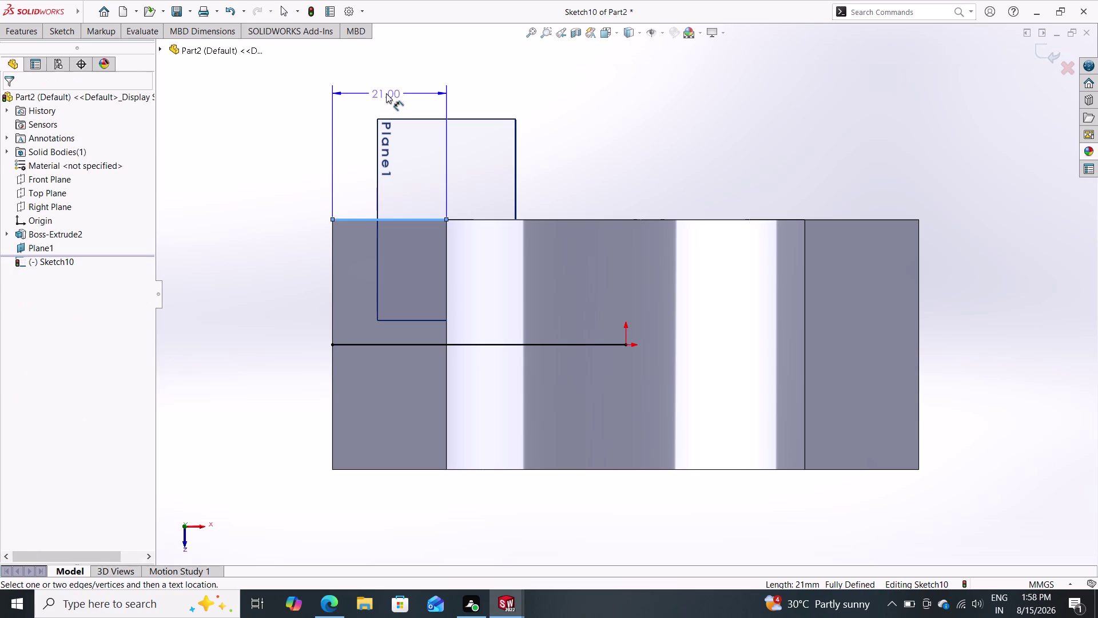
key(Escape)
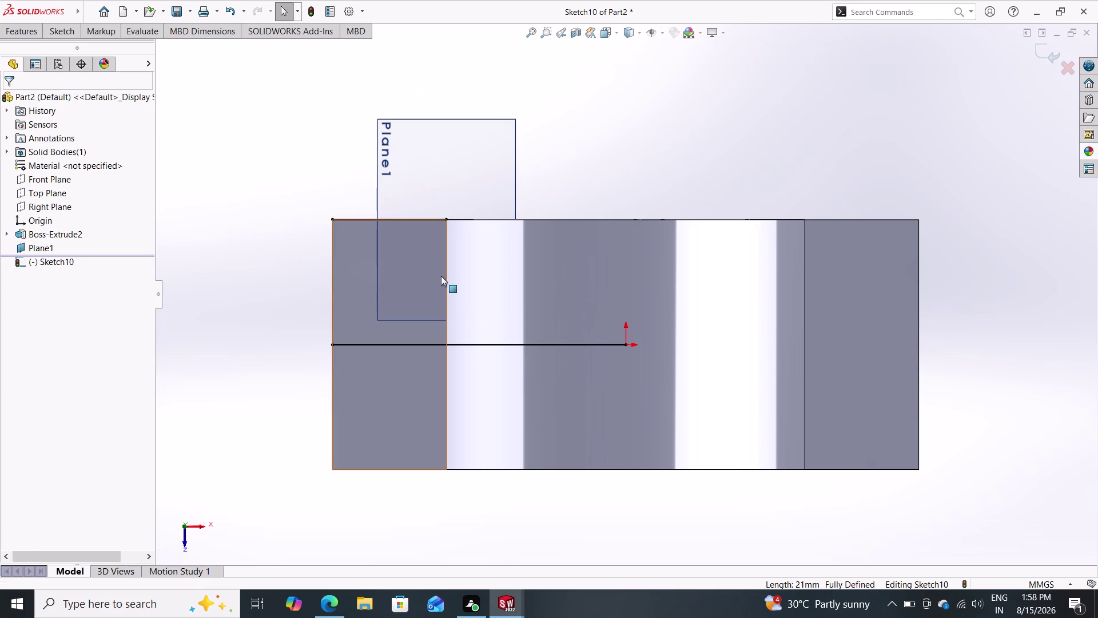
Draw a vertical line from the 21 mm line's midpoint down to the bottom edge.
click(63, 26)
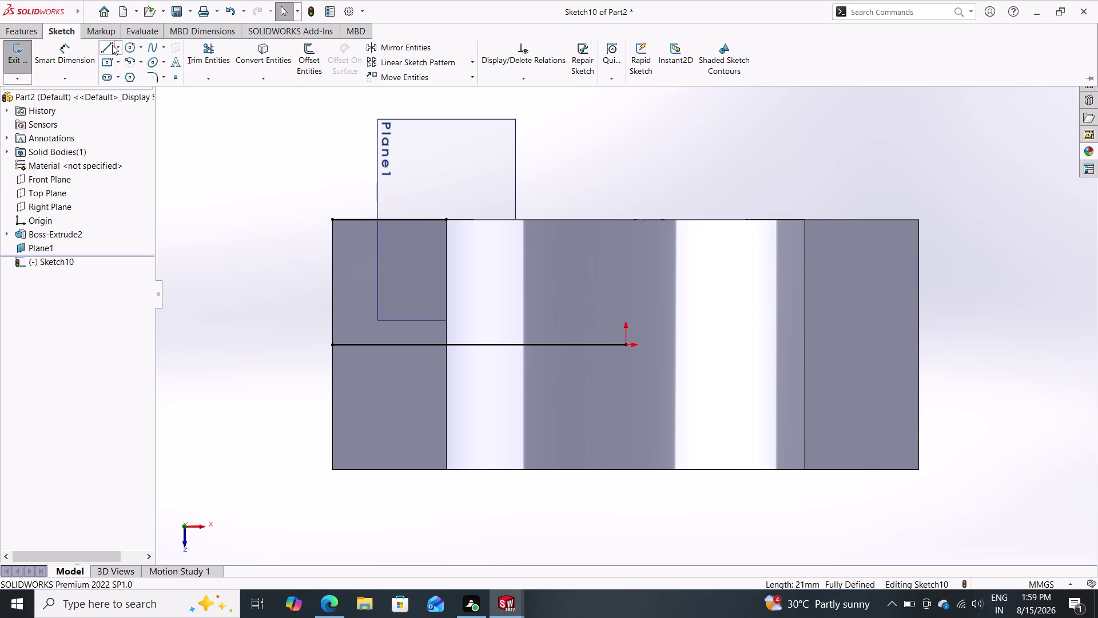
click(104, 48)
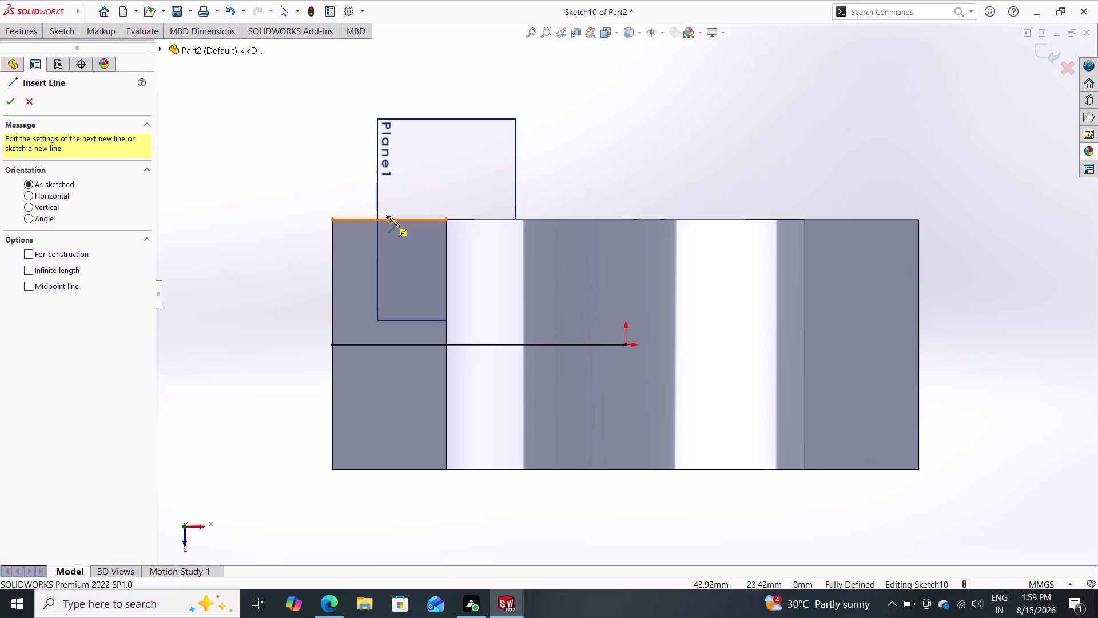
click(390, 218)
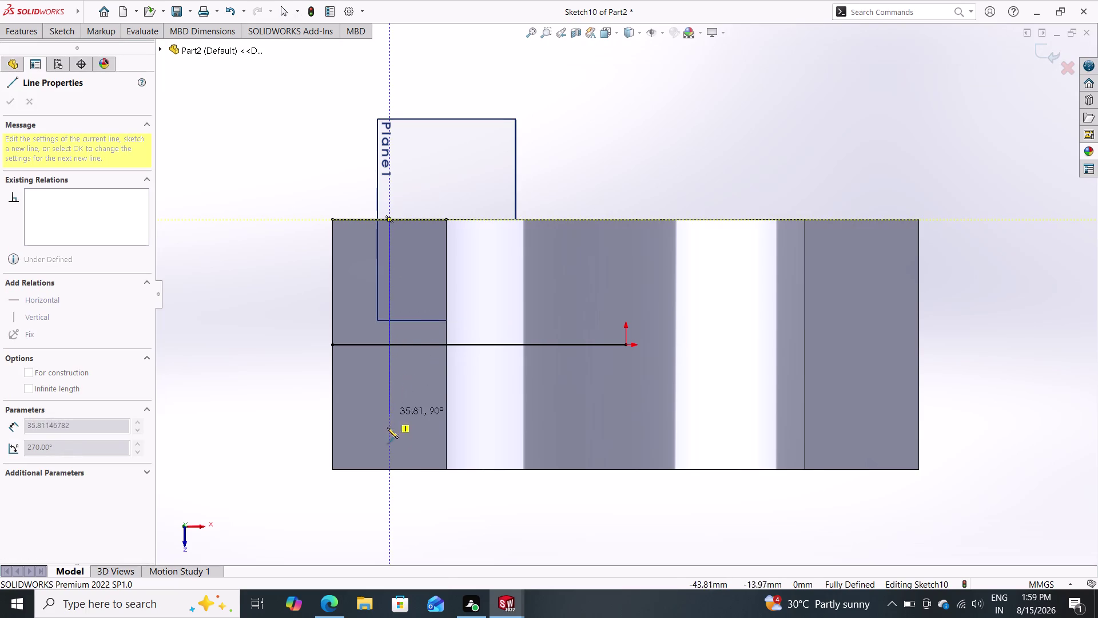
click(389, 468)
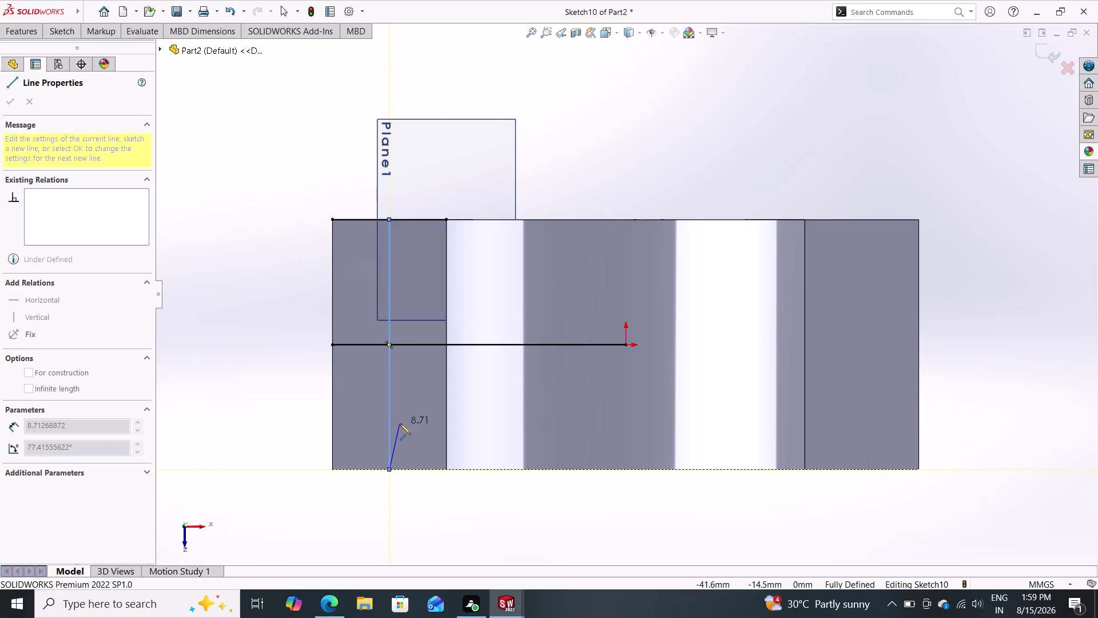
key(Escape)
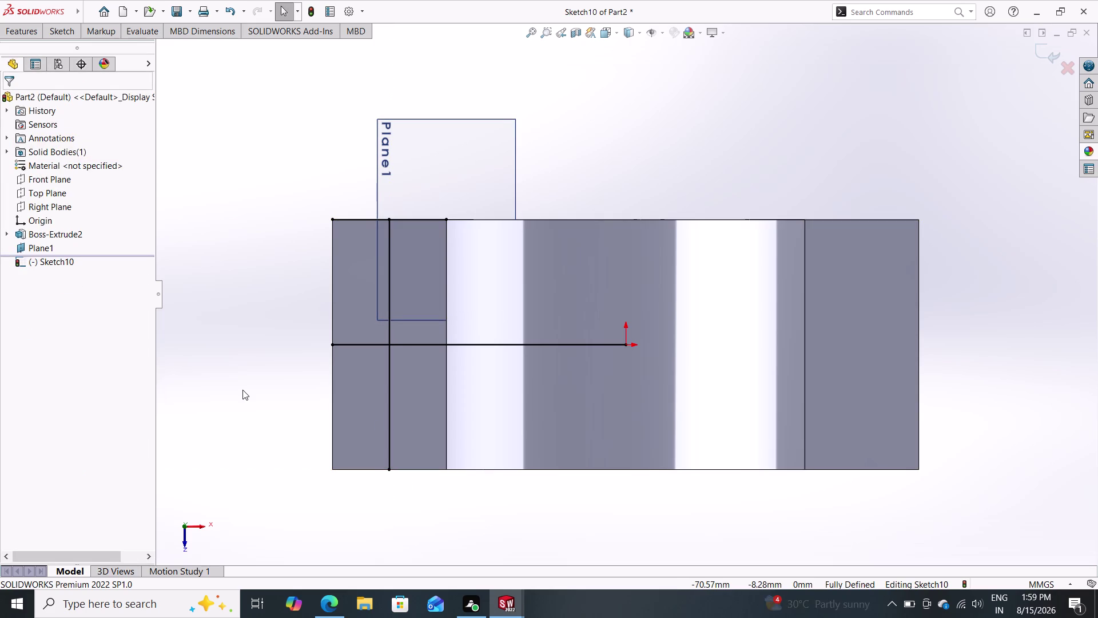
click(55, 33)
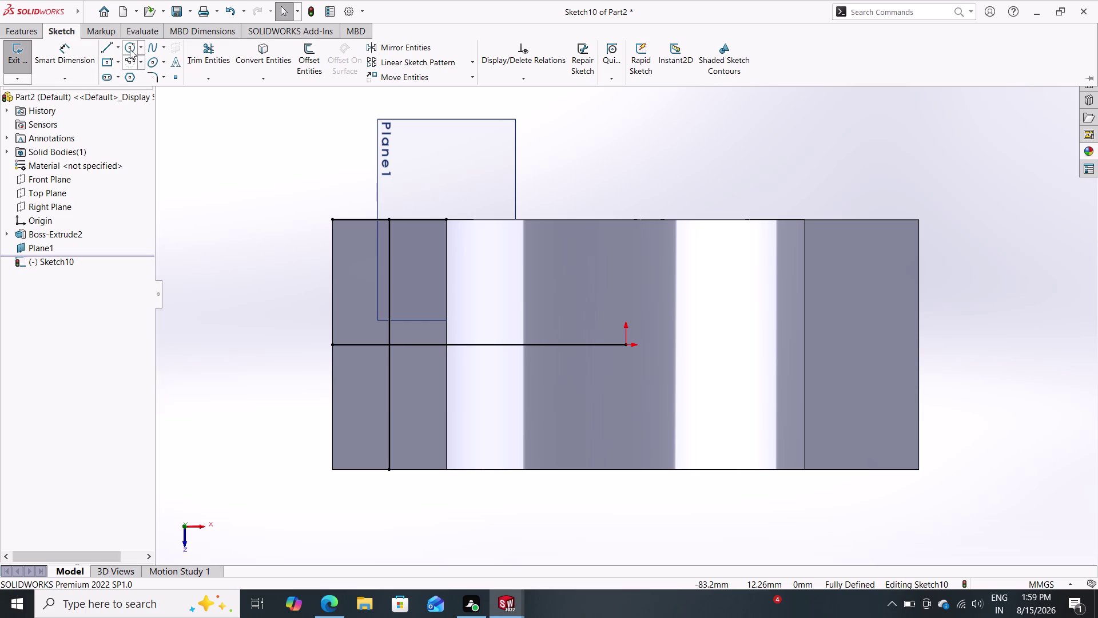
Sketch a circle where the vertical and 54 mm lines cross, dimensioned 12 mm diameter.
double_click(129, 48)
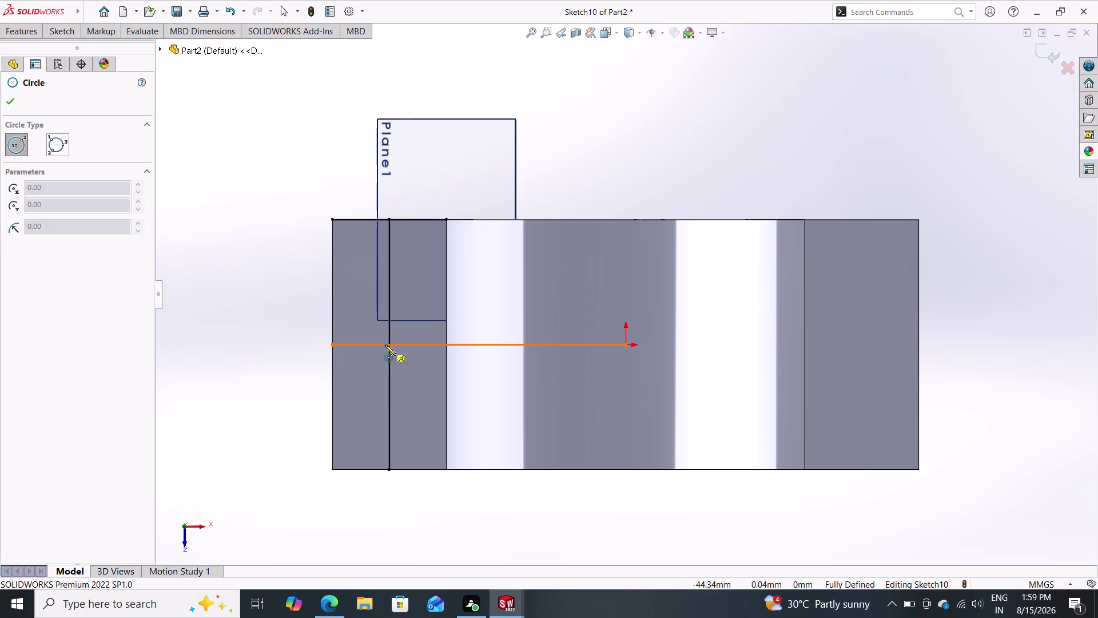
click(390, 345)
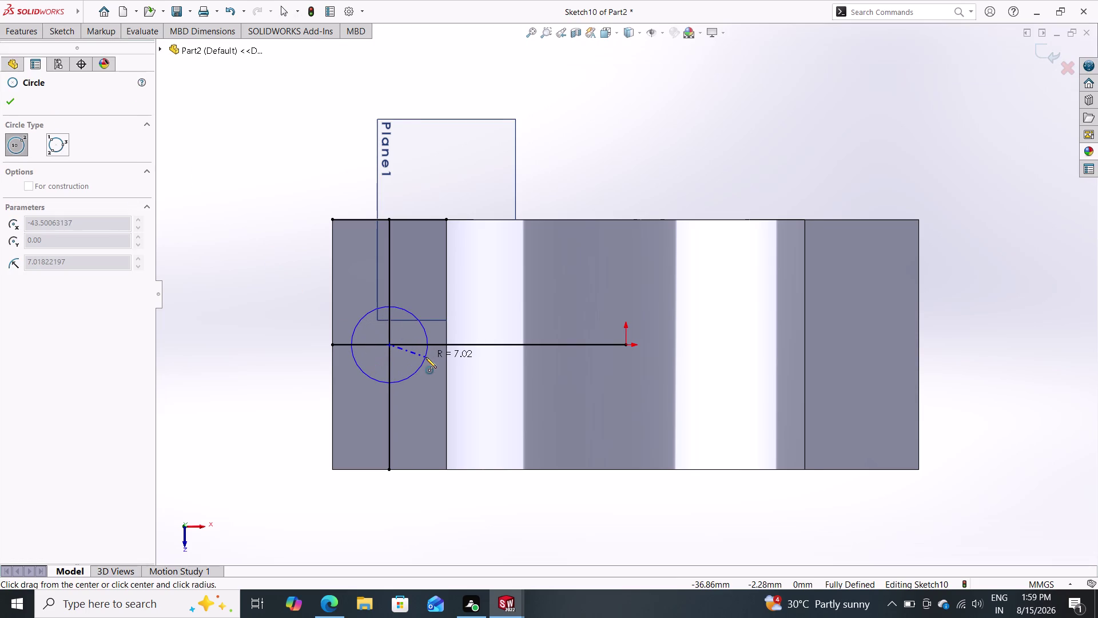
click(425, 357)
double_click(57, 34)
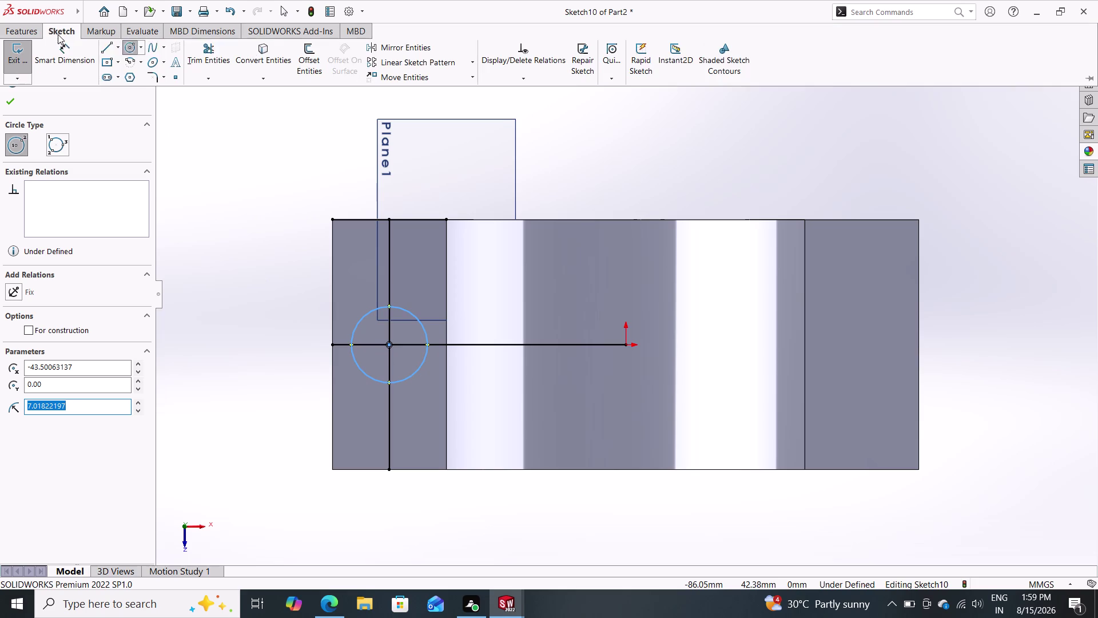
click(62, 57)
click(71, 56)
click(356, 325)
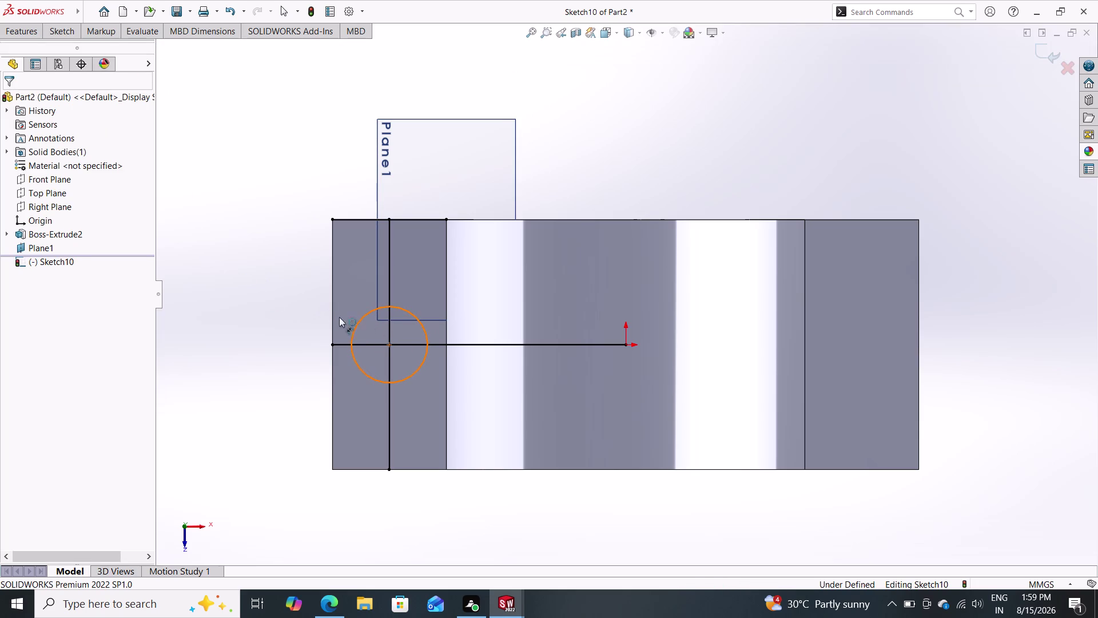
click(244, 254)
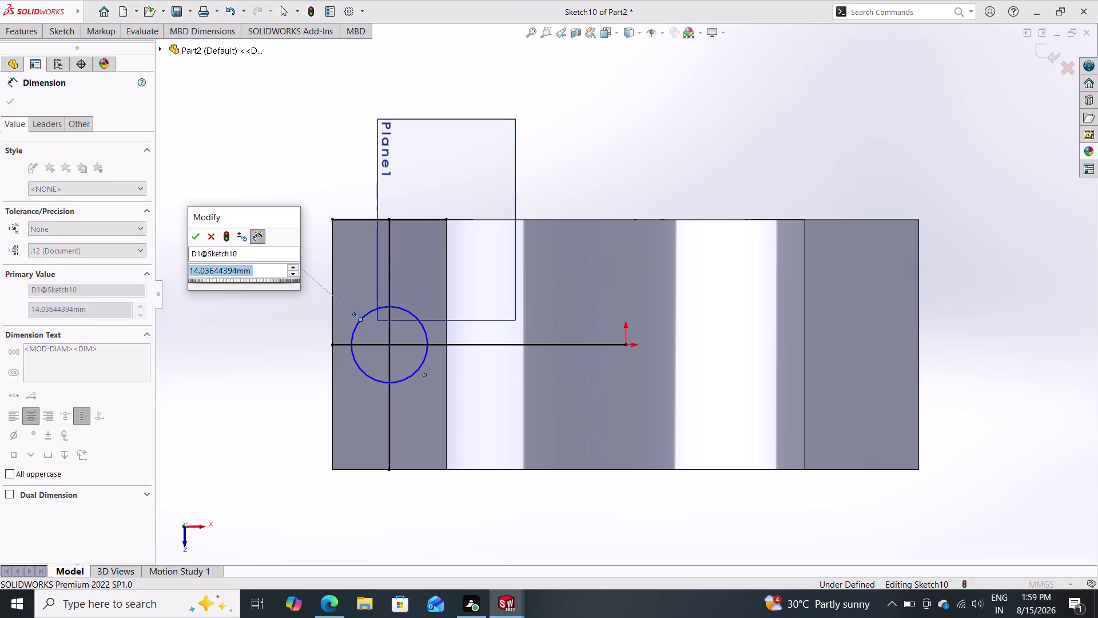
text(12)
key(Return)
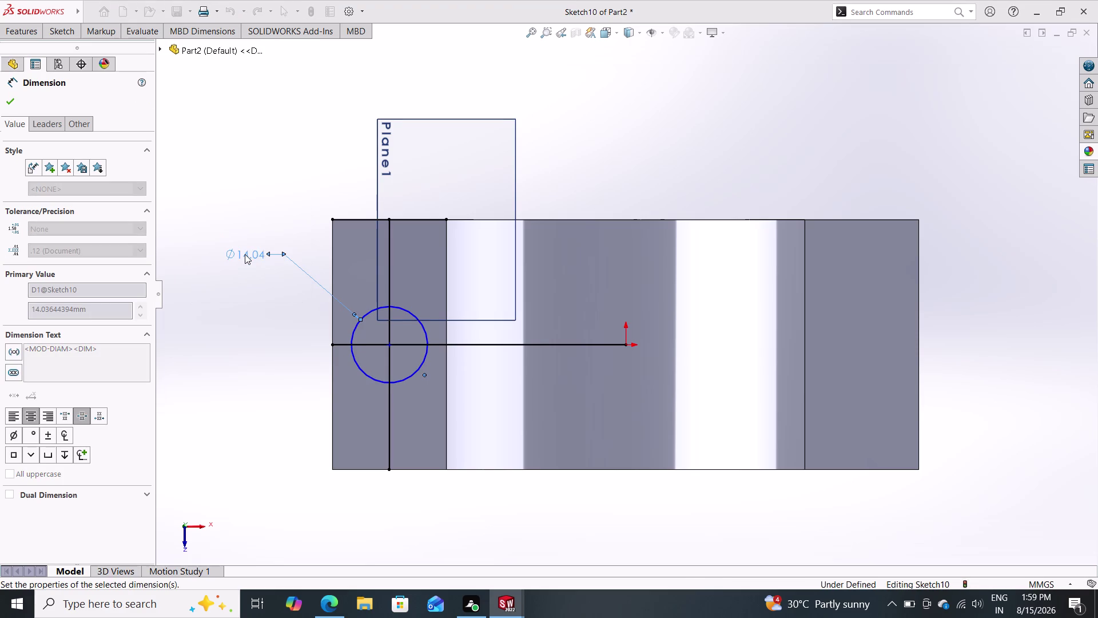
key(Escape)
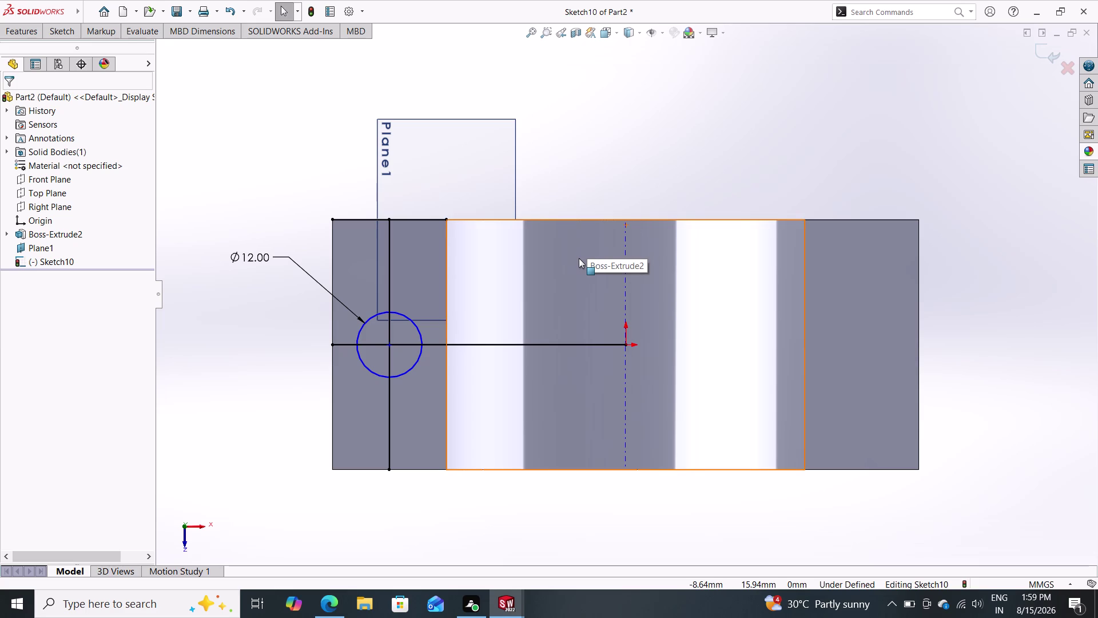
Delete the helper lines from Sketch10, leaving the 12 mm circle.
key(Escape)
key(Escape)
double_click(387, 268)
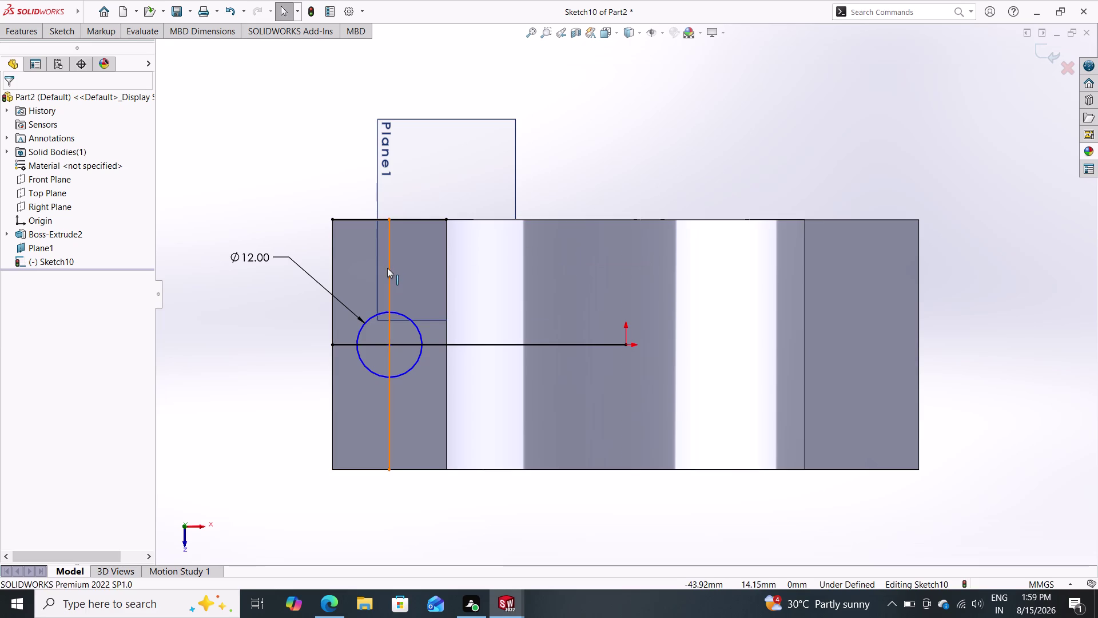
key(Delete)
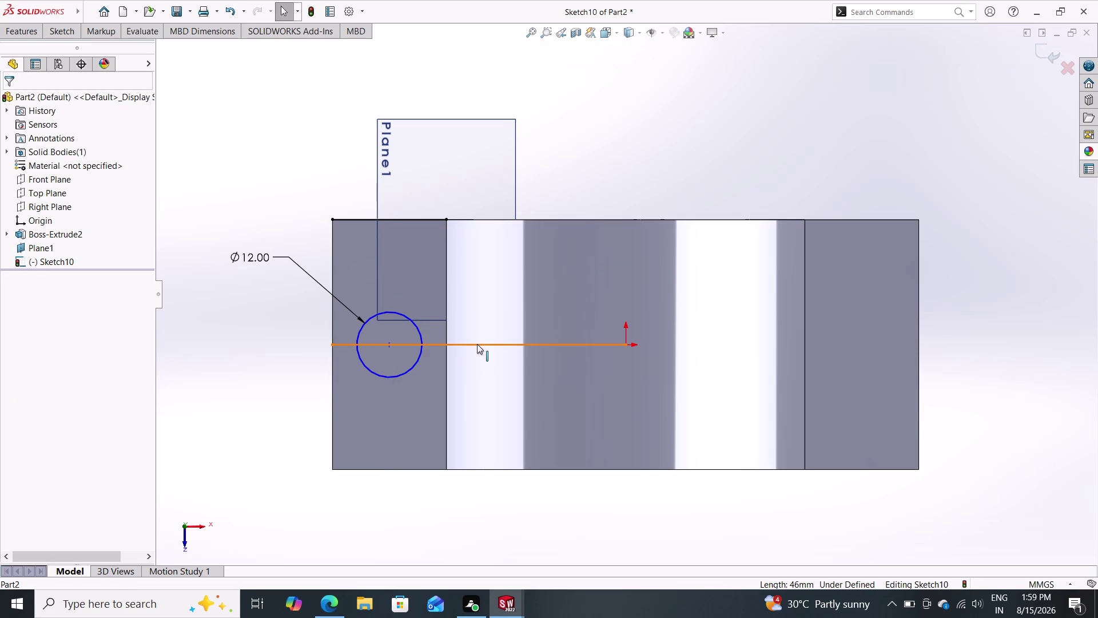
click(477, 343)
key(Delete)
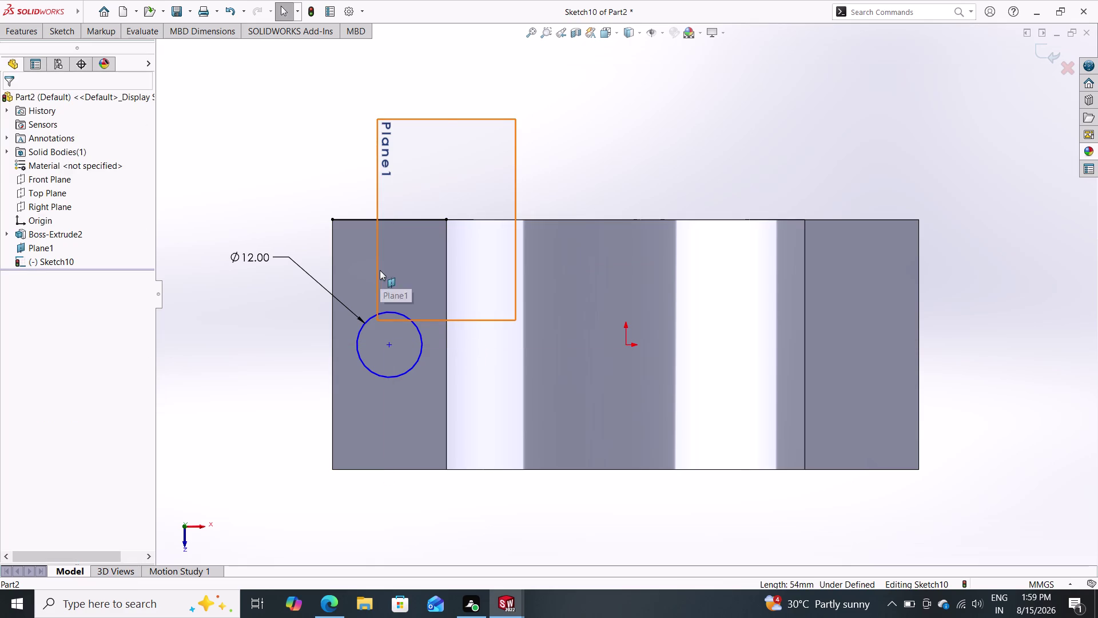
double_click(380, 270)
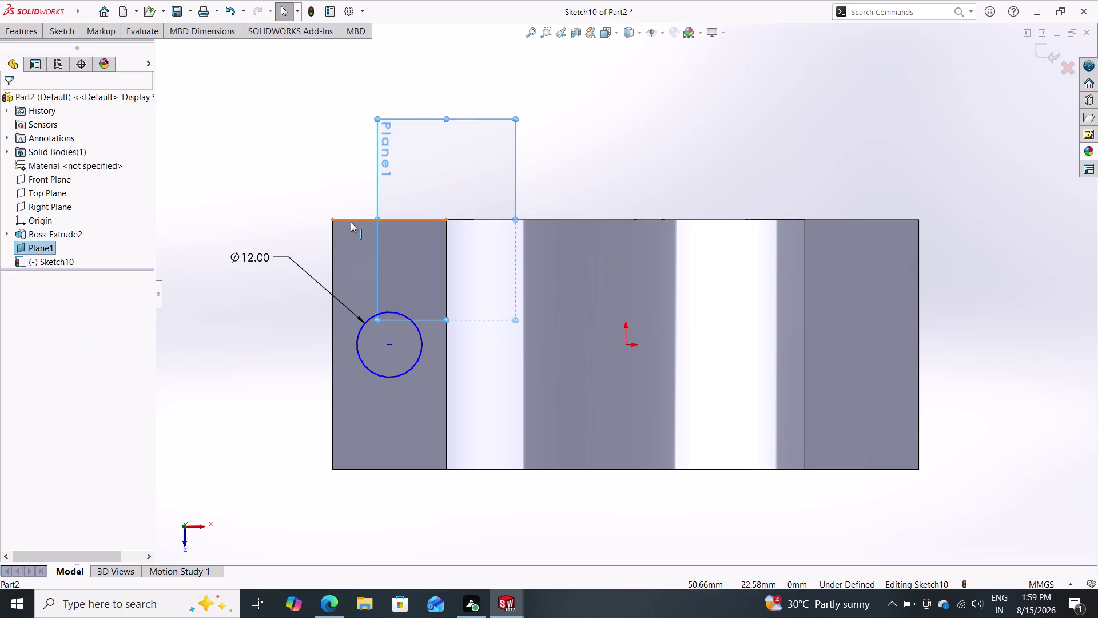
double_click(350, 221)
key(Delete)
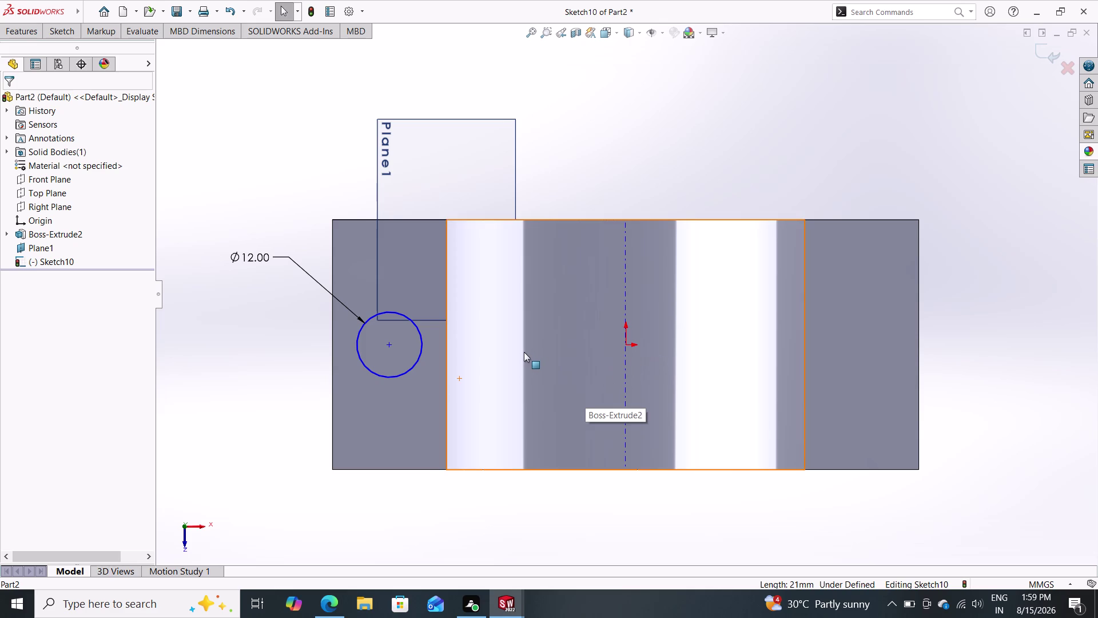
Add a Horizontal relation between the circle's centre and the origin.
double_click(390, 346)
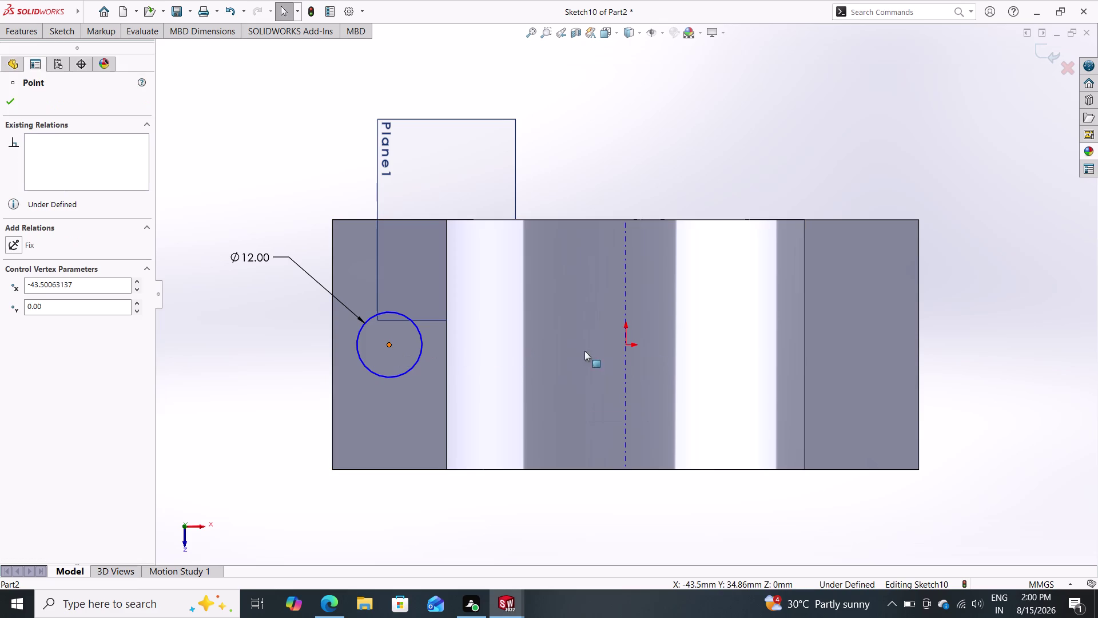
click(626, 343)
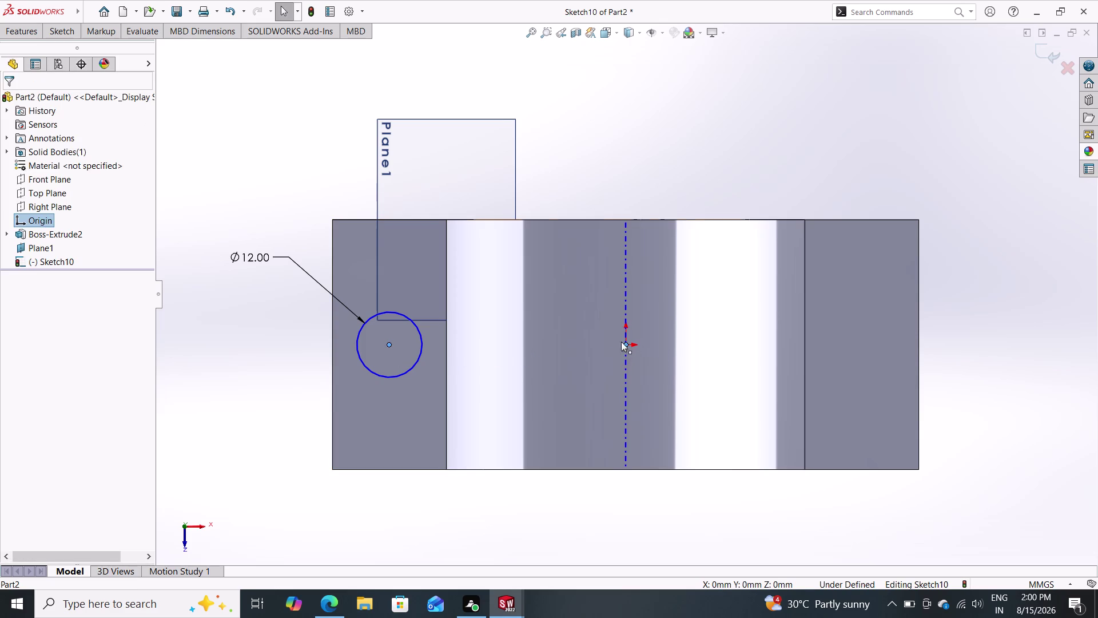
click(15, 63)
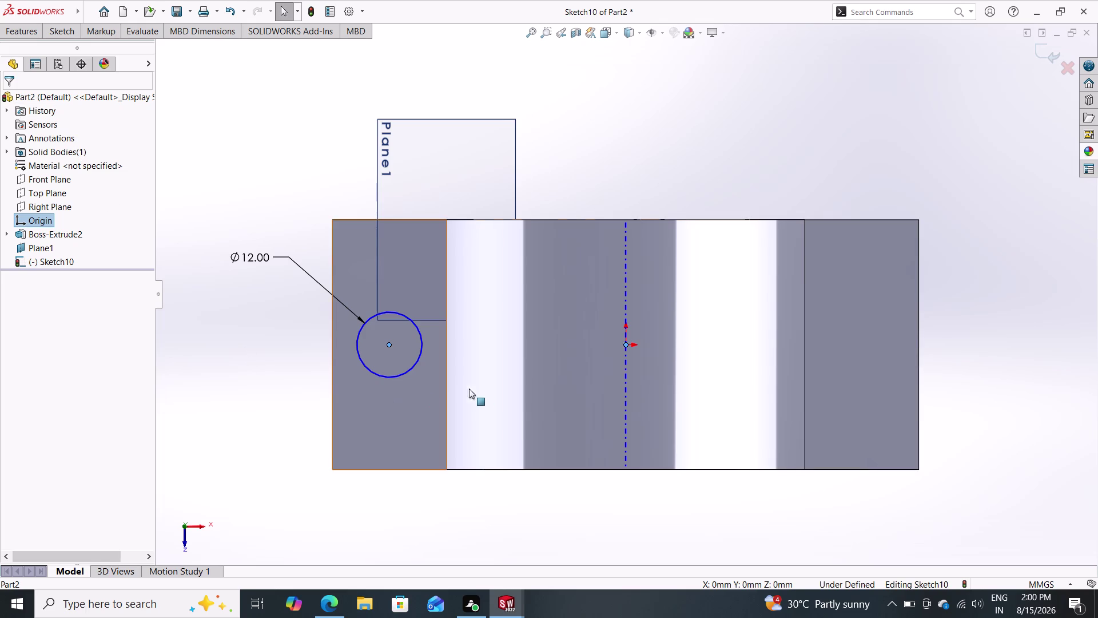
key(Escape)
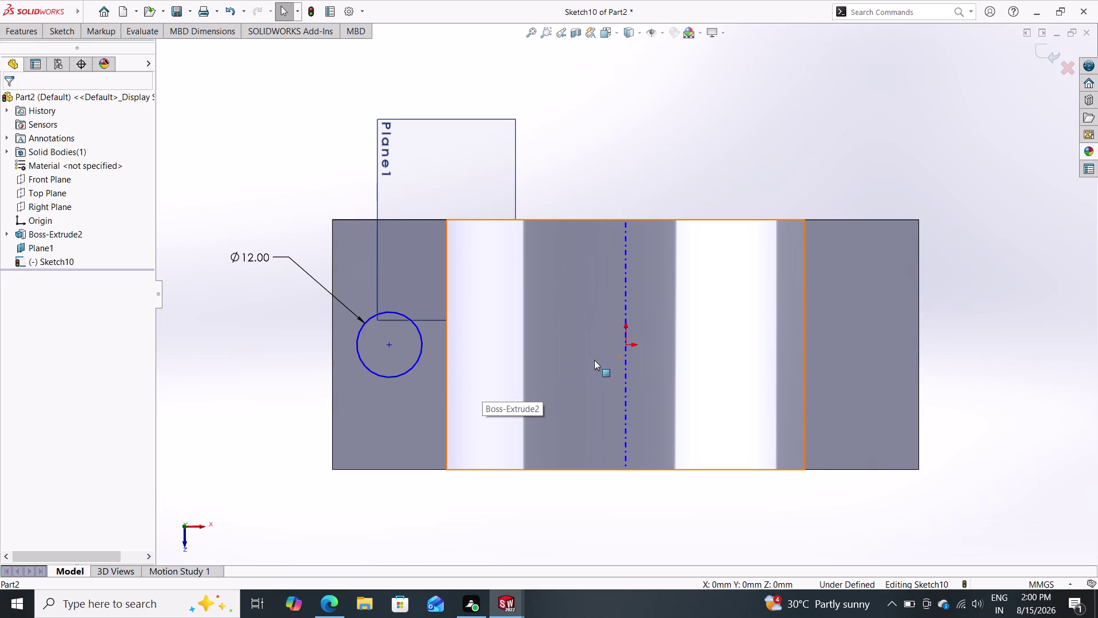
click(390, 343)
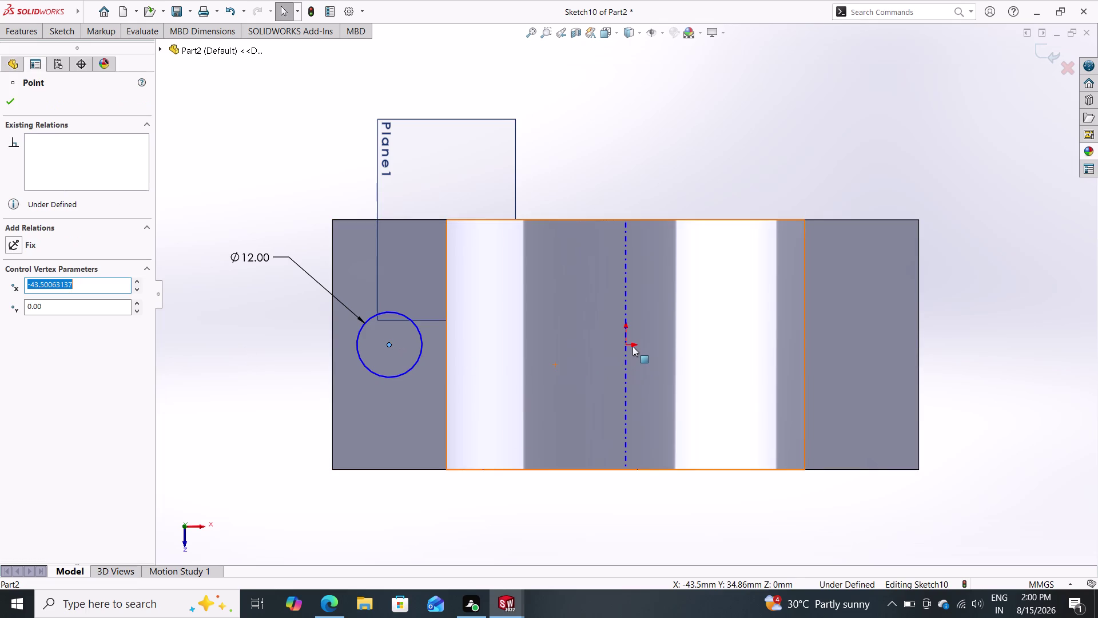
click(625, 345)
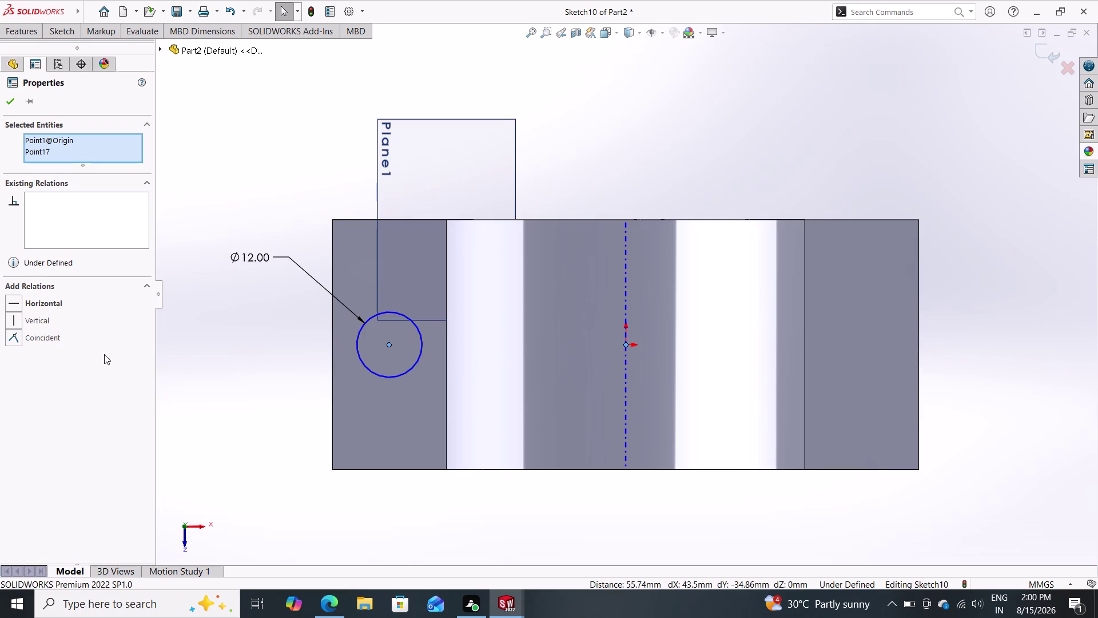
double_click(67, 301)
click(18, 305)
double_click(10, 102)
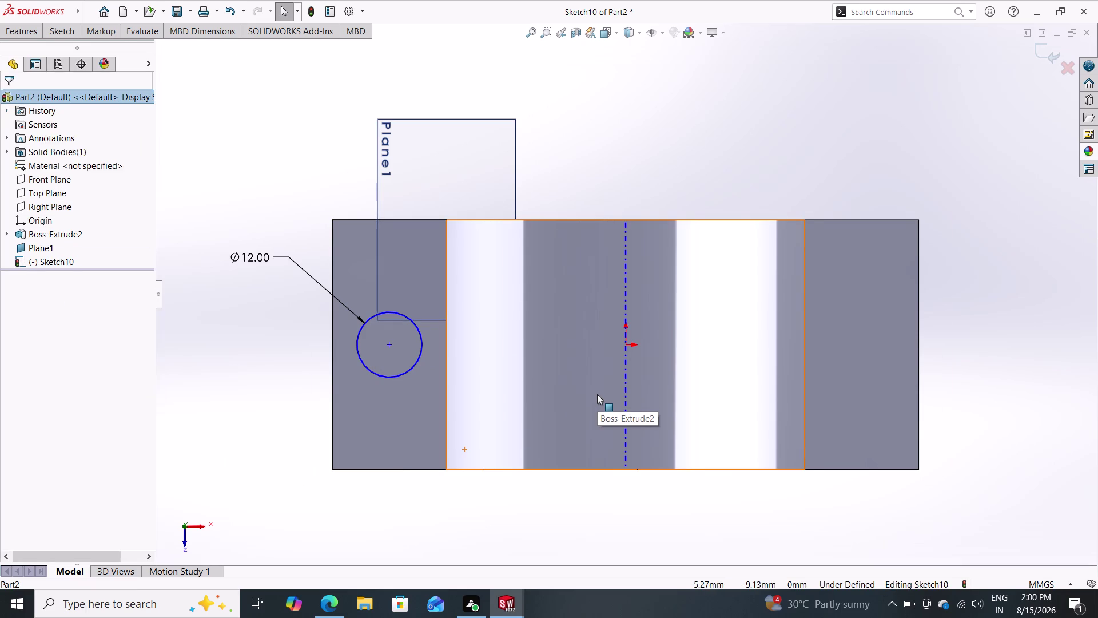
Start a dimension between the circle's centre and the origin.
click(55, 26)
click(66, 55)
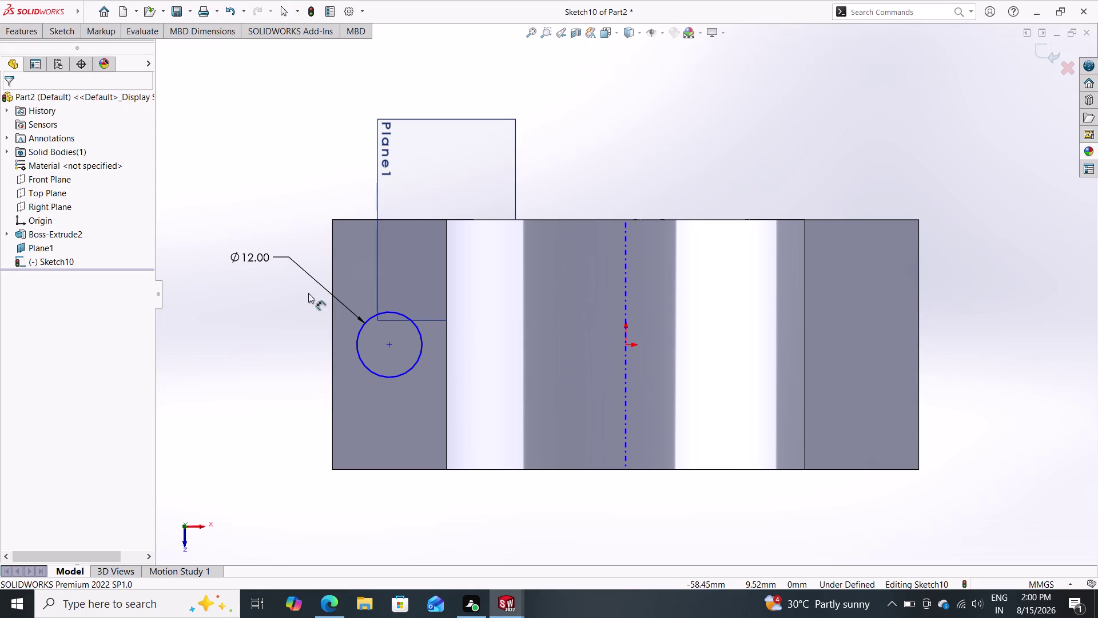
click(387, 343)
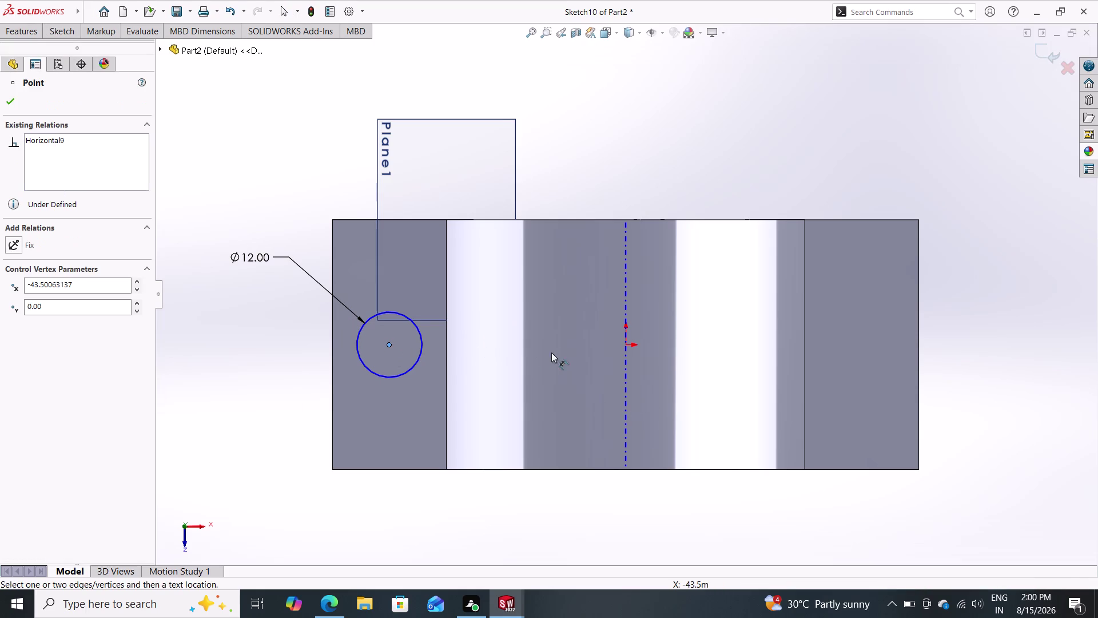
click(623, 341)
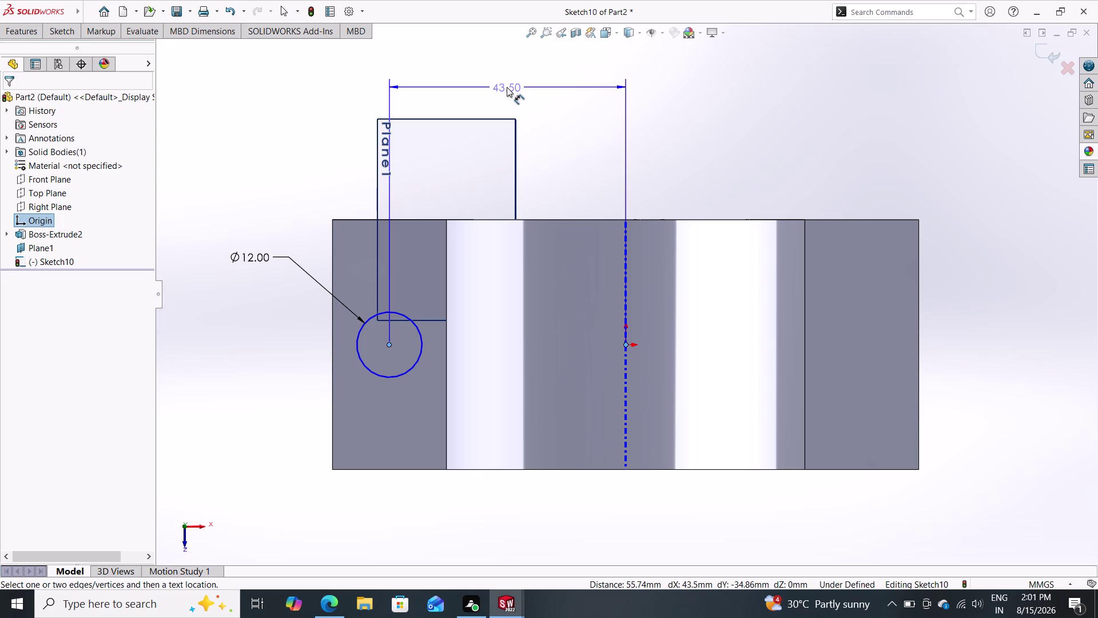
Dimension the circle centre 43.50 mm from the origin, placed above the part.
key(Escape)
key(Escape)
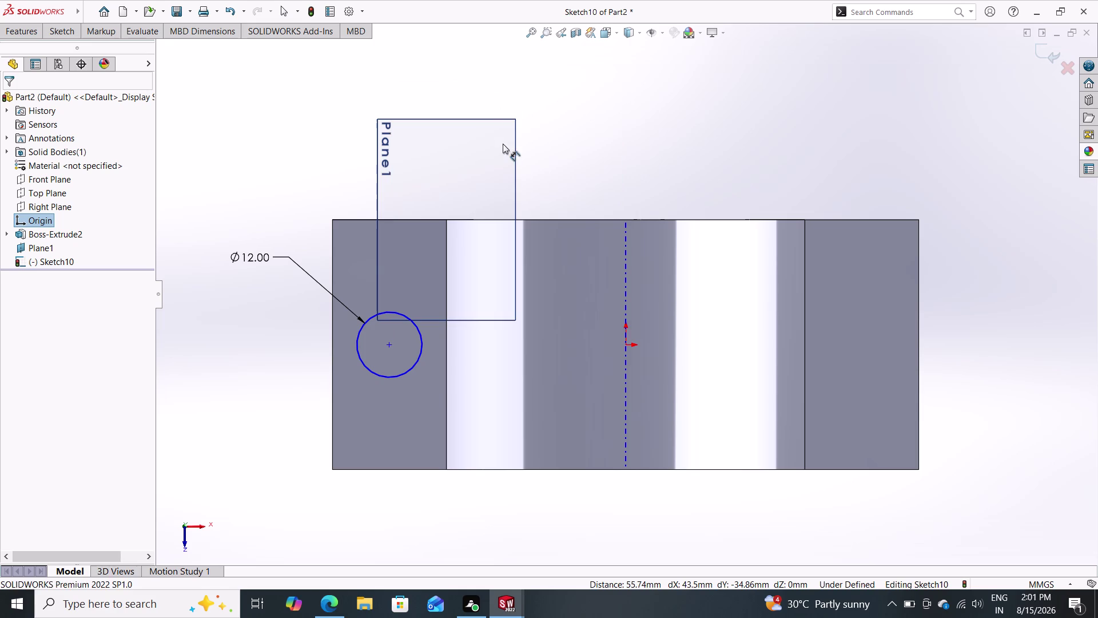
key(Escape)
key(Escape)
key(Escape)
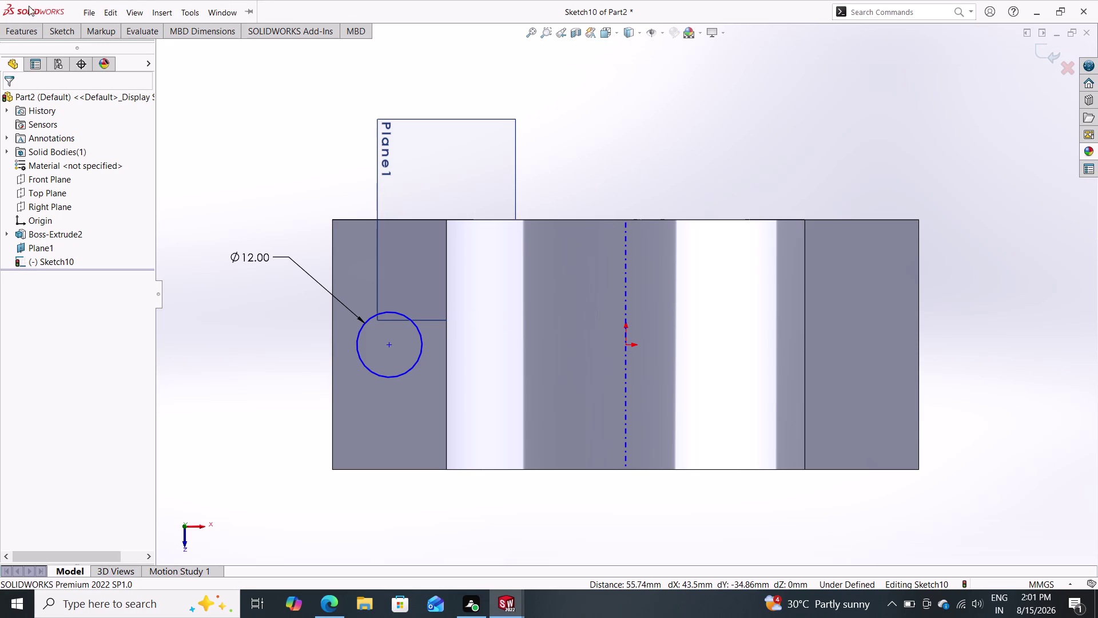
click(67, 27)
click(67, 48)
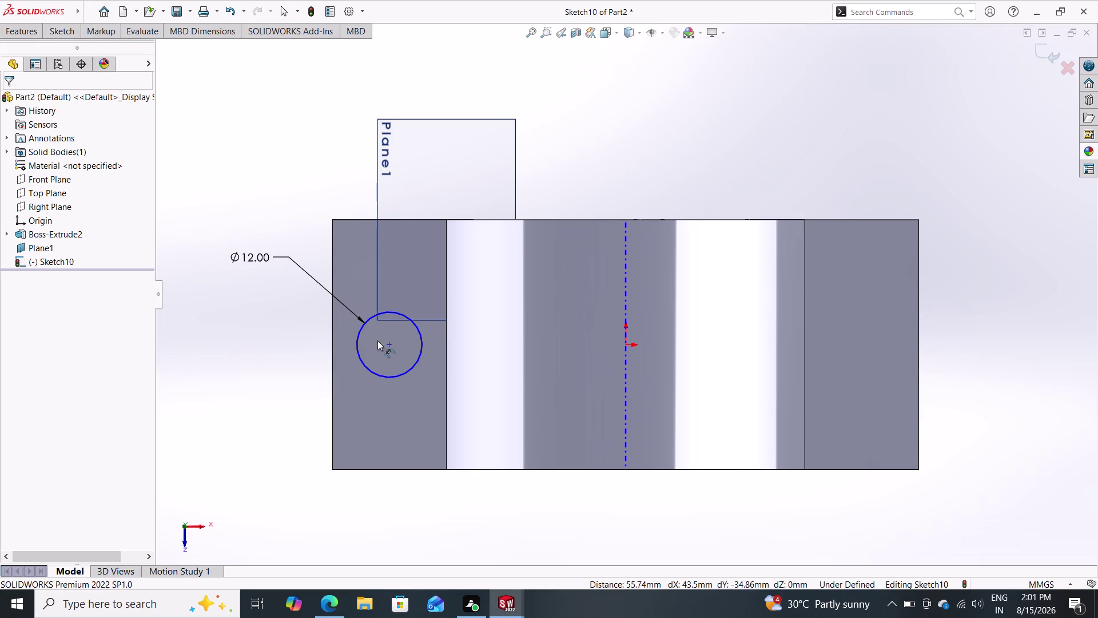
click(389, 344)
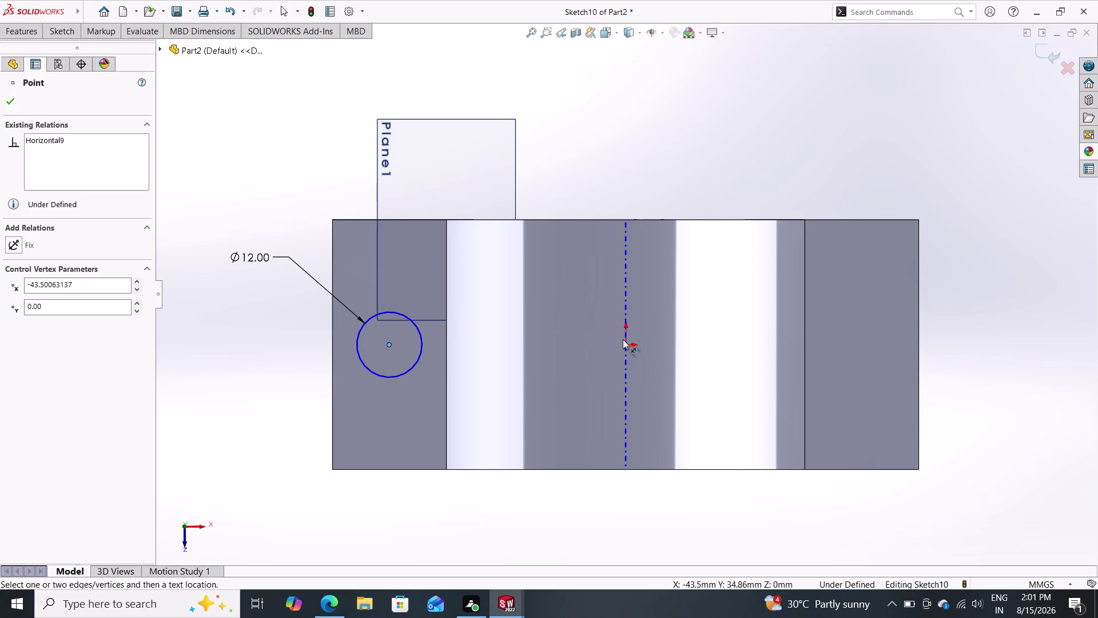
click(625, 342)
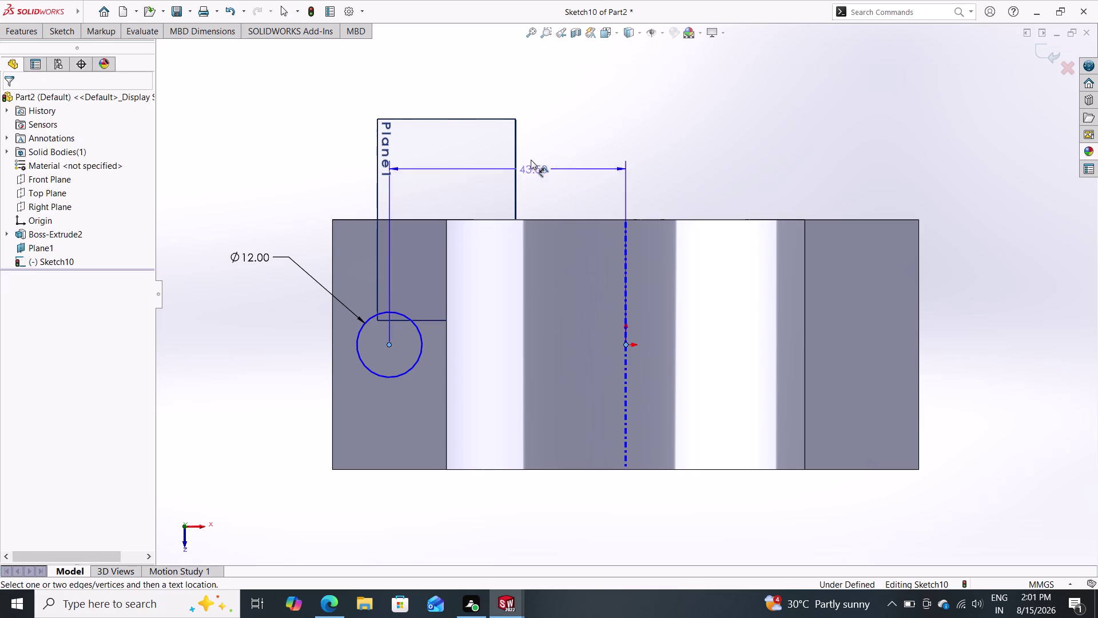
click(531, 134)
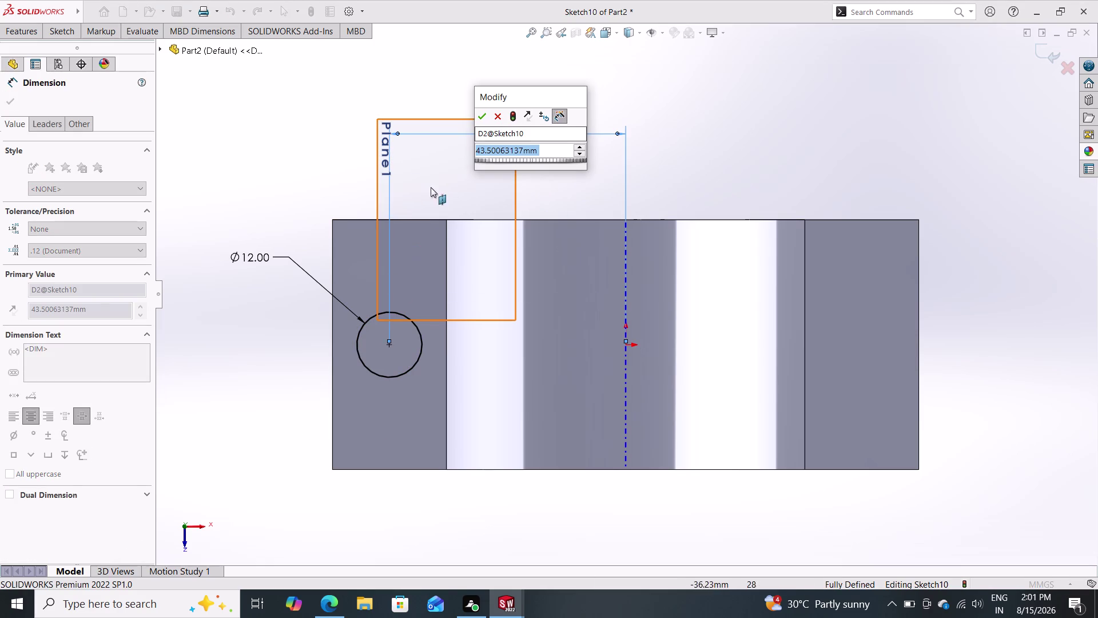
click(479, 117)
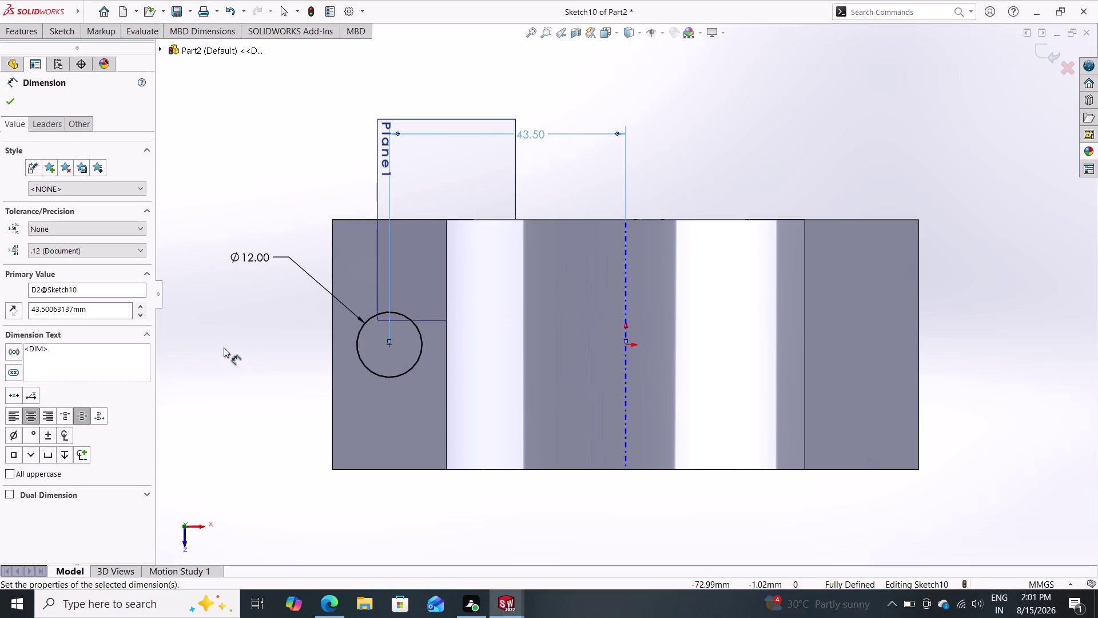
click(46, 31)
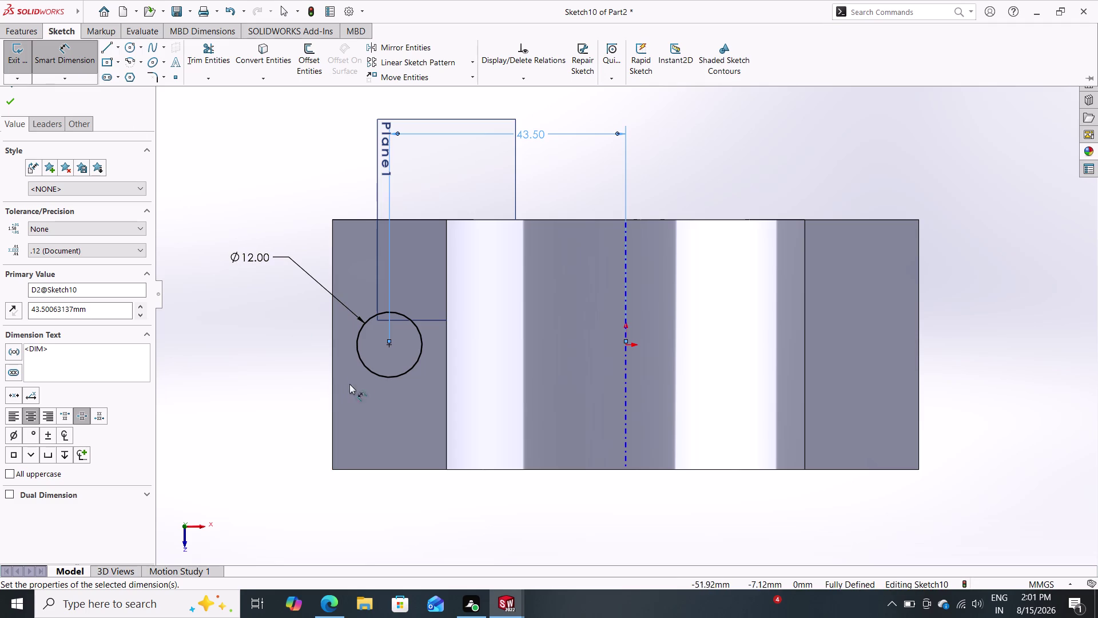
click(367, 368)
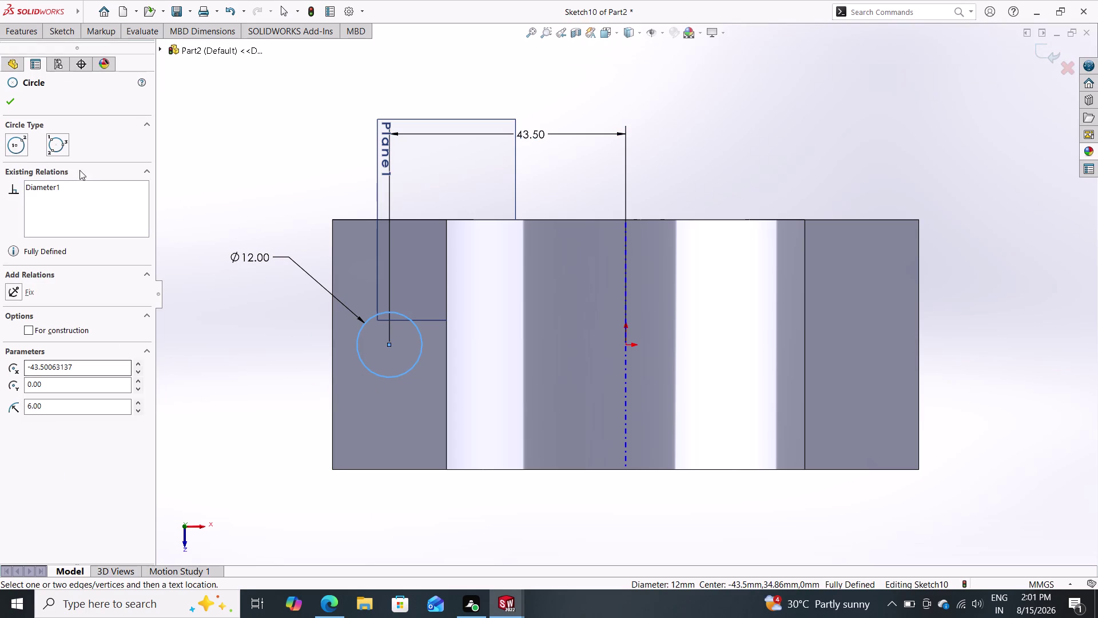
Begin mirroring the flange circle, then abandon the unfinished mirror.
double_click(61, 38)
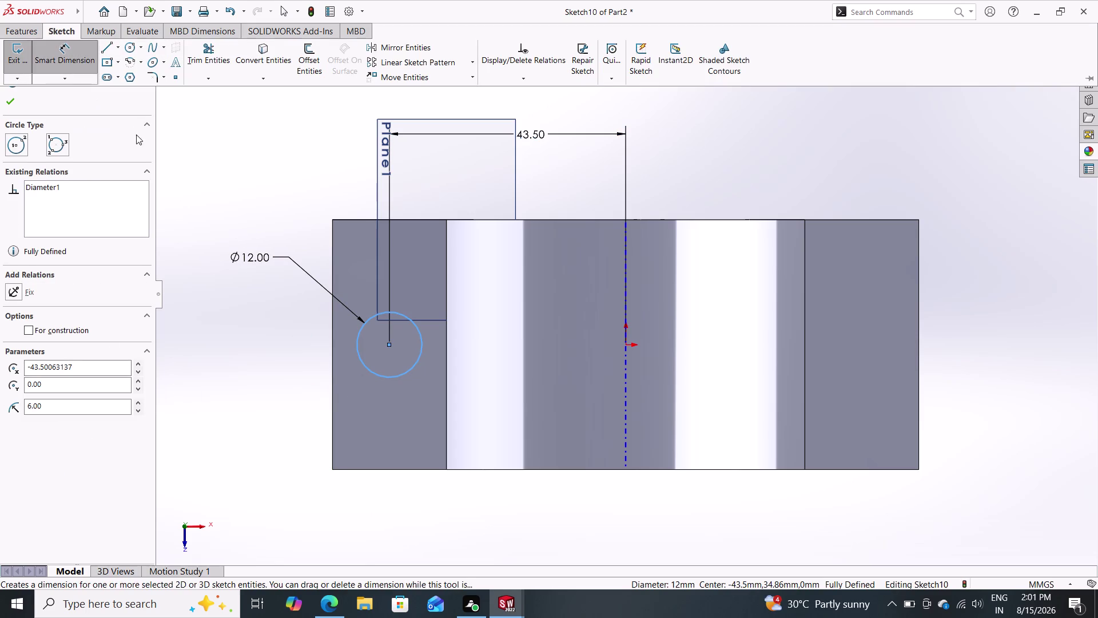
double_click(394, 45)
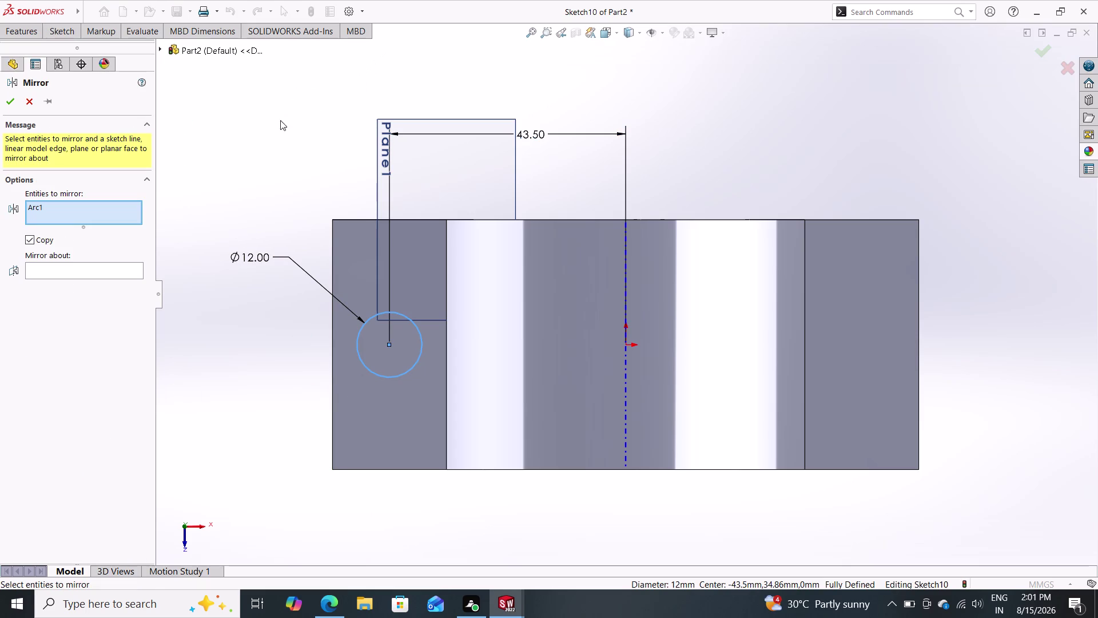
double_click(38, 264)
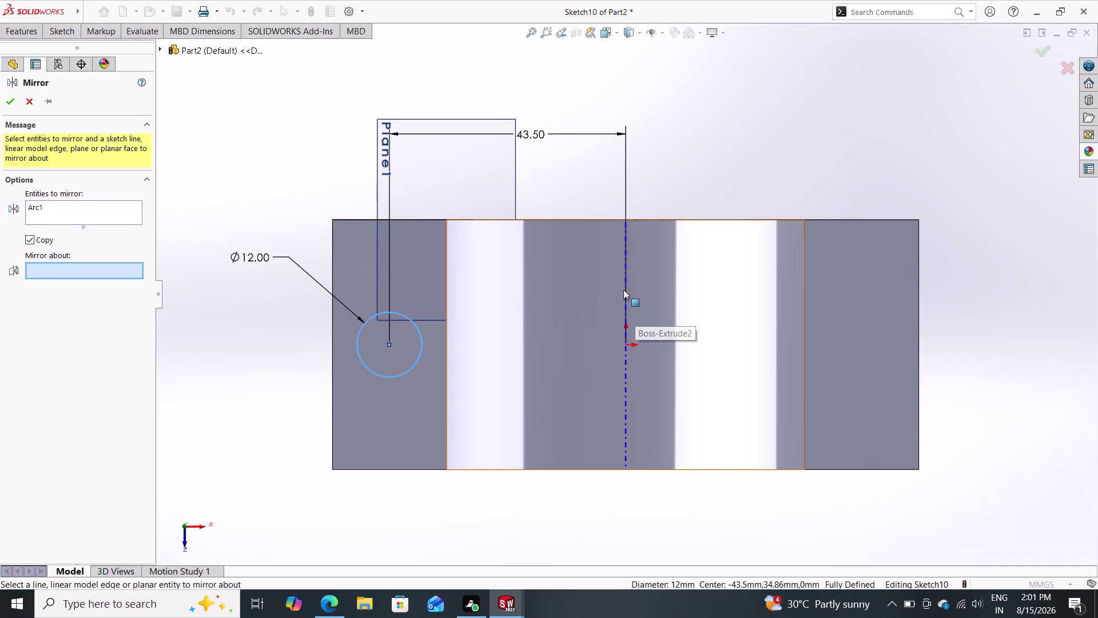
click(626, 290)
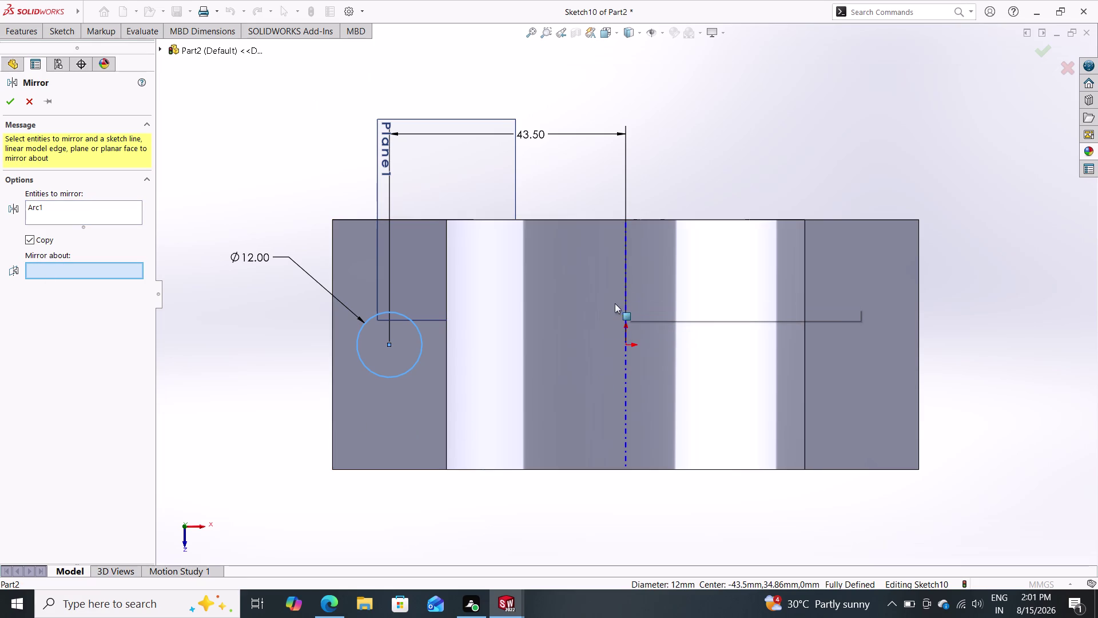
double_click(626, 403)
key(Escape)
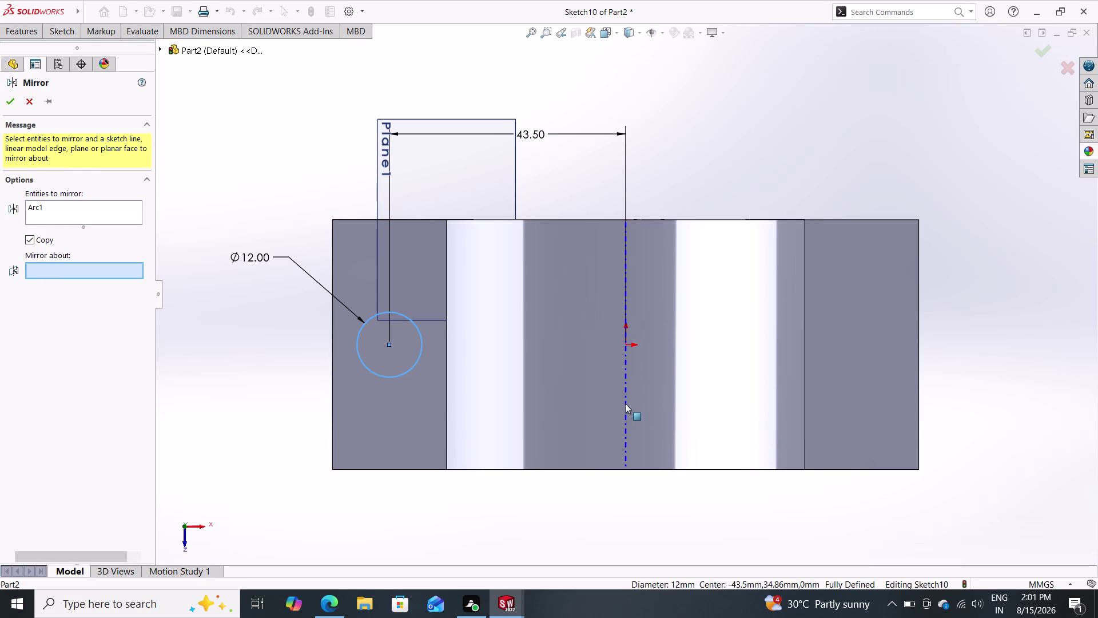
key(Escape)
key(Escape)
Draw a vertical centreline up from the origin.
click(51, 33)
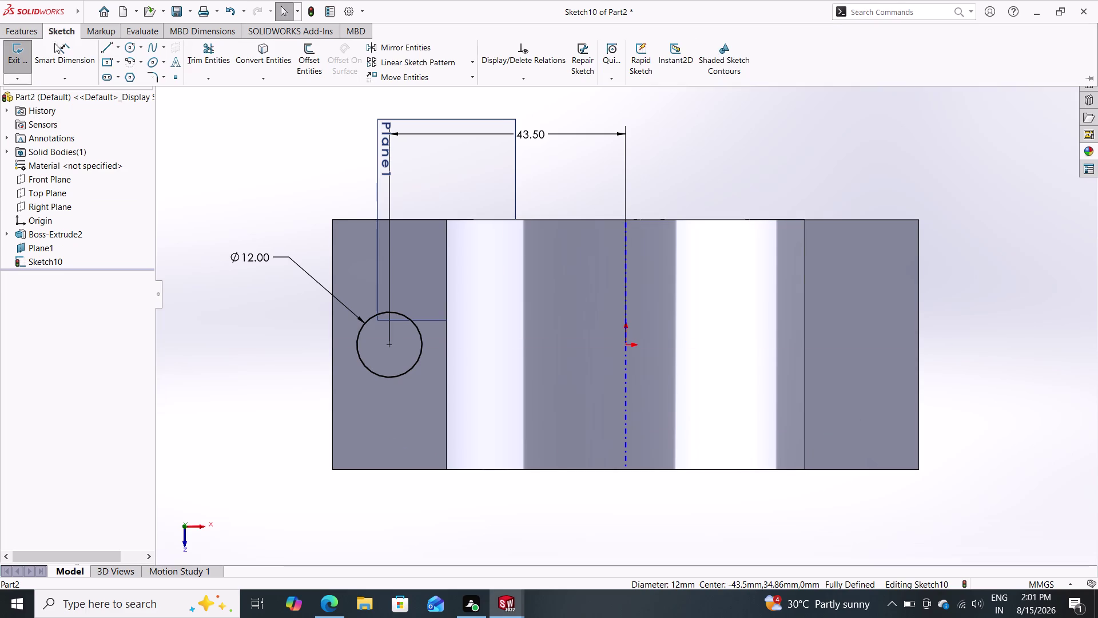
click(119, 48)
click(118, 73)
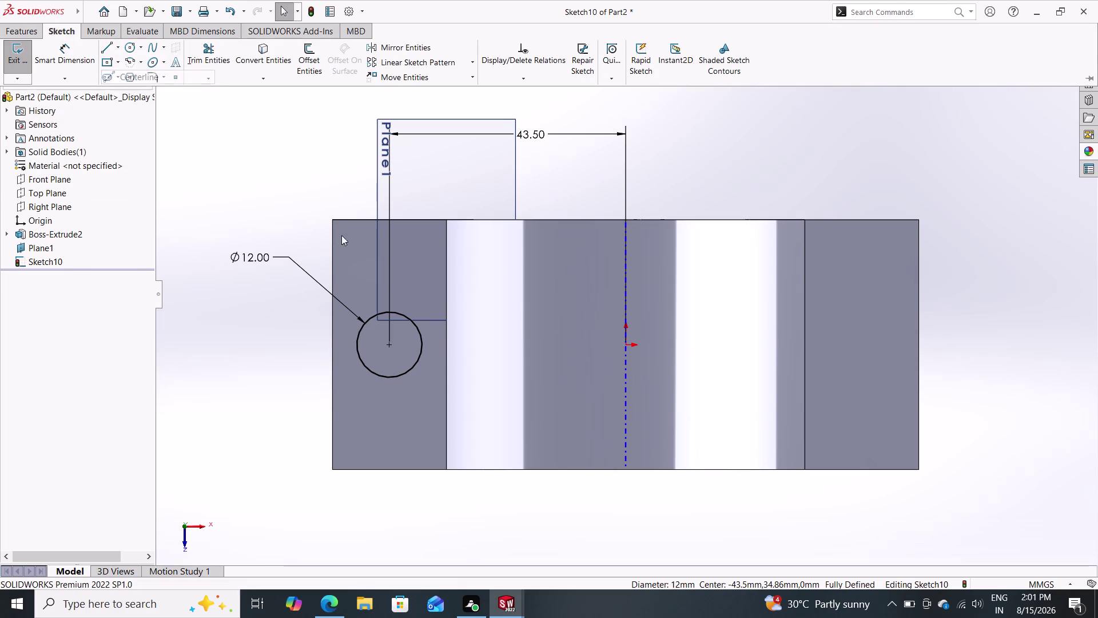
click(625, 348)
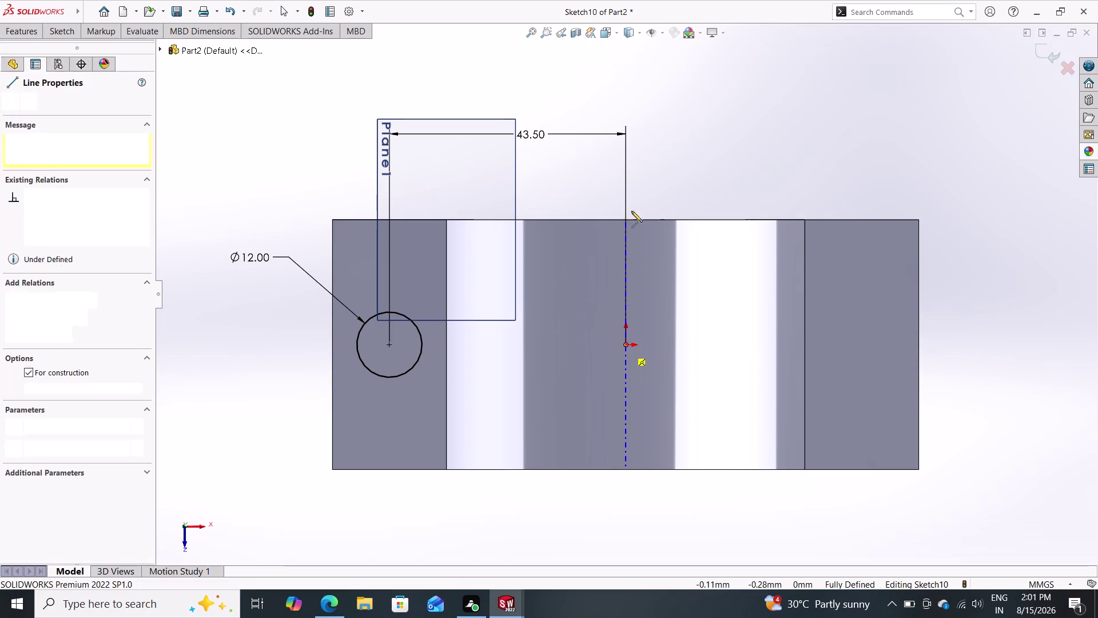
click(625, 91)
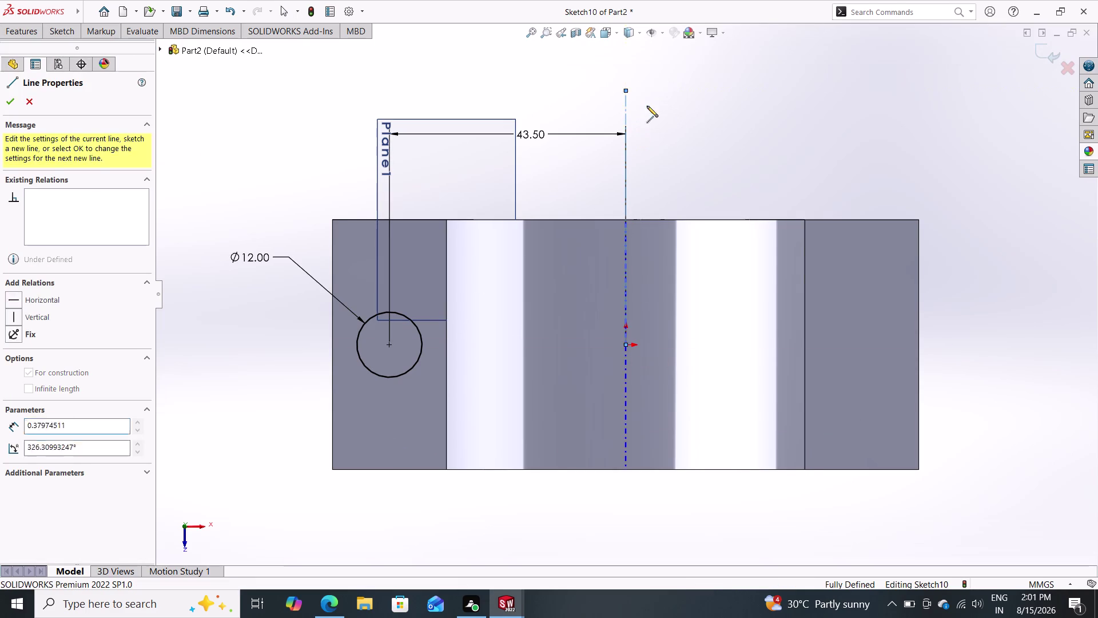
key(Escape)
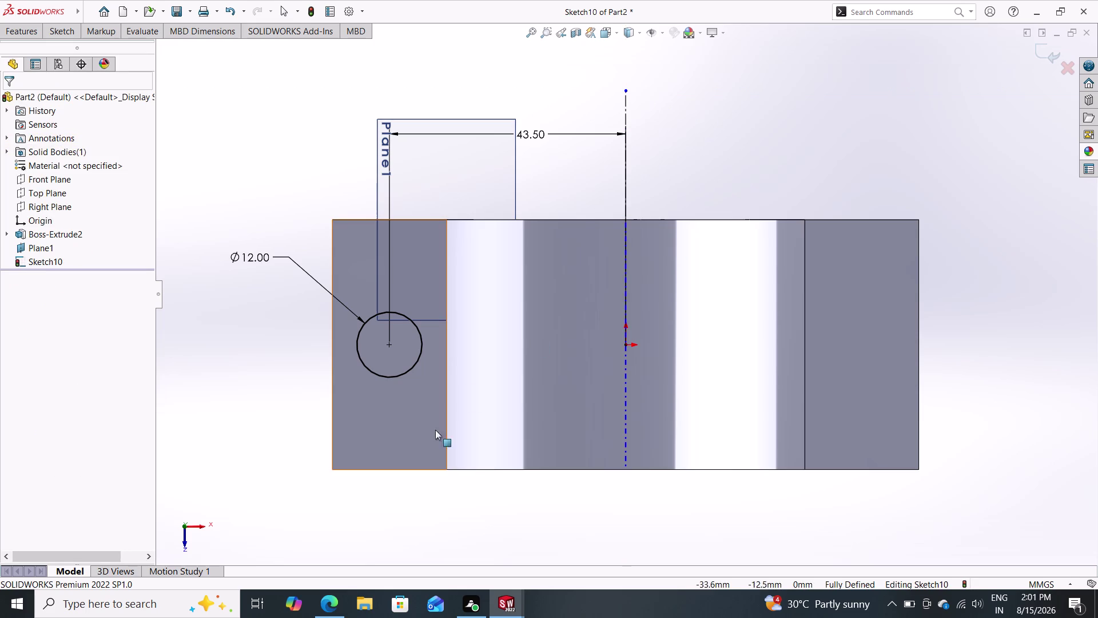
double_click(627, 116)
key(Escape)
key(Escape)
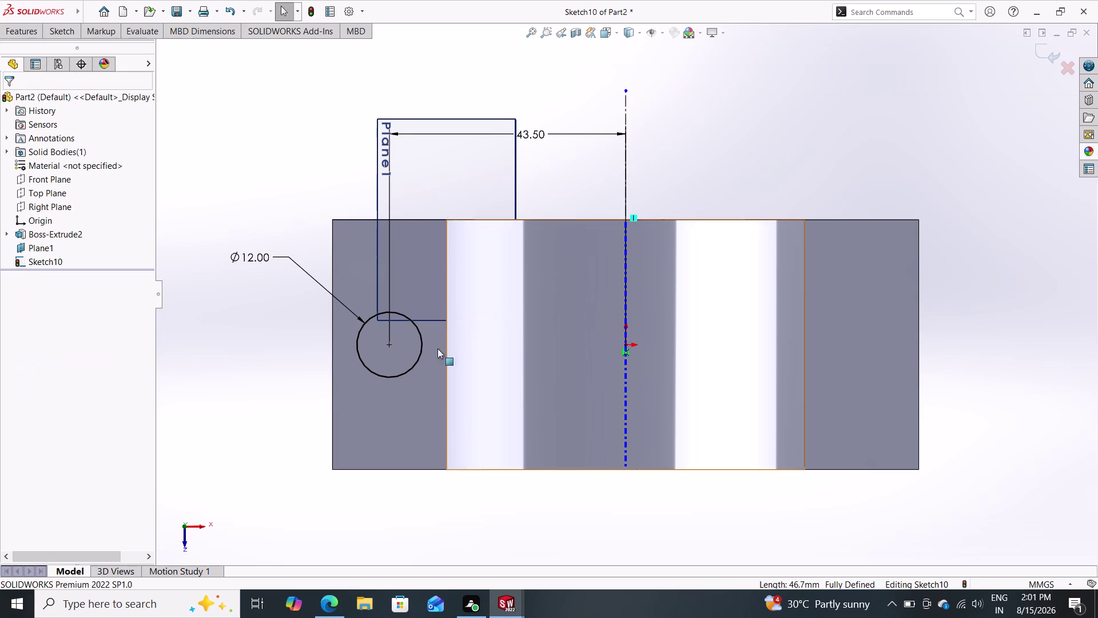
Mirror the 12 mm circle about the centreline onto the right flange.
double_click(418, 362)
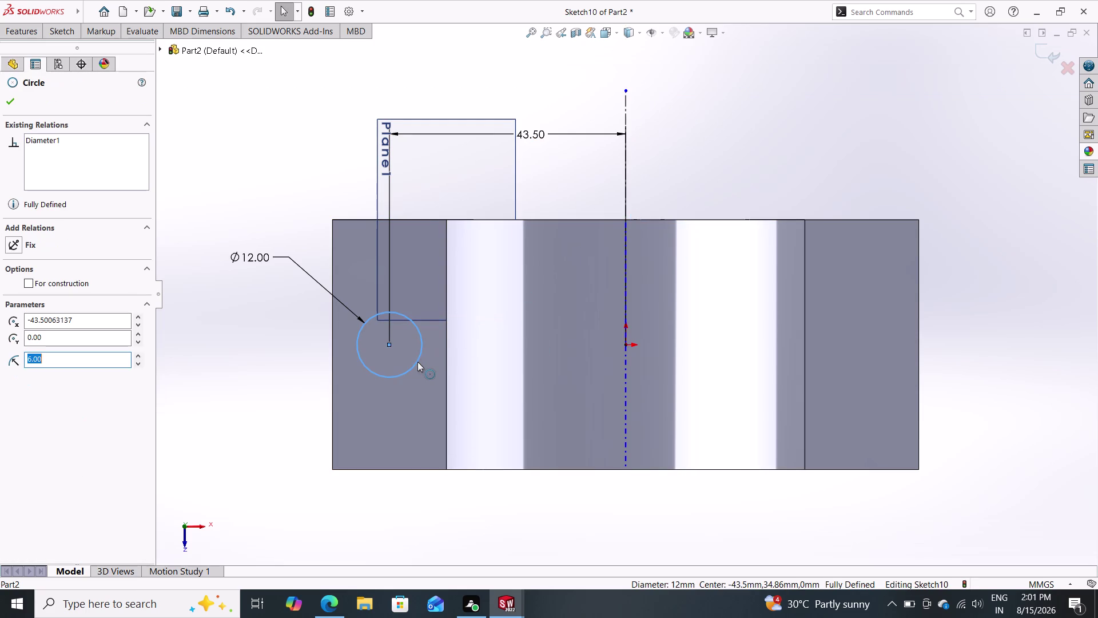
click(64, 29)
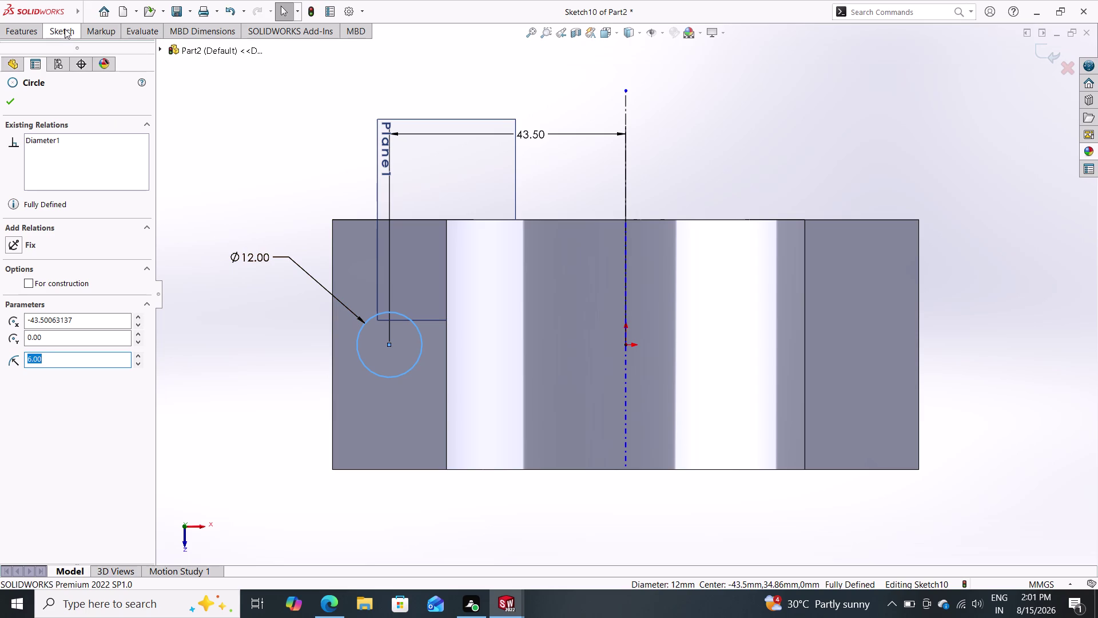
double_click(406, 48)
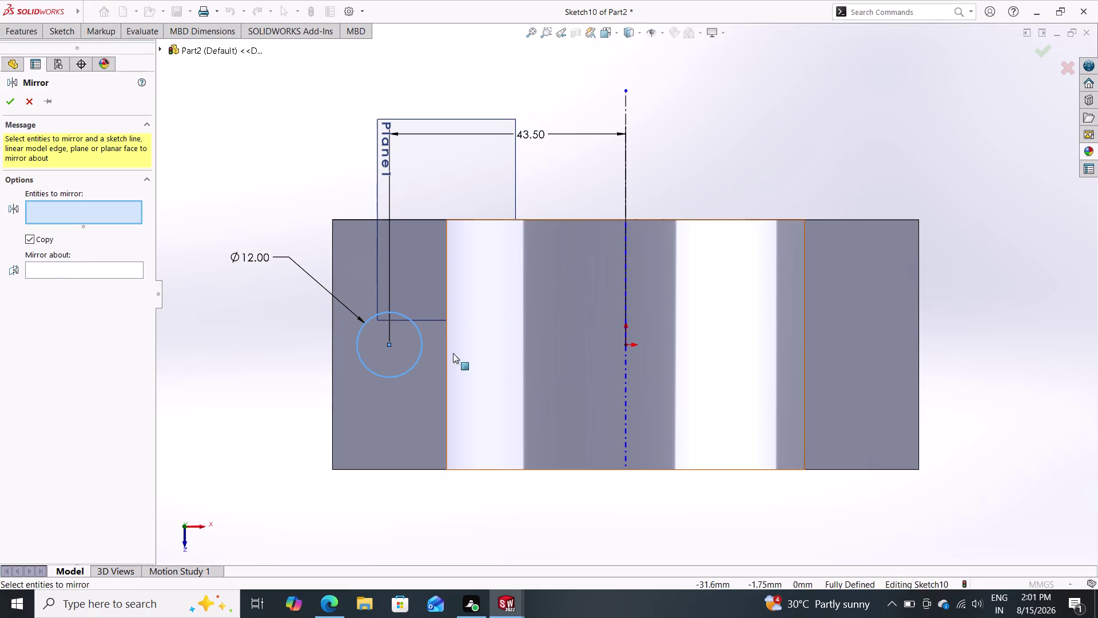
click(421, 339)
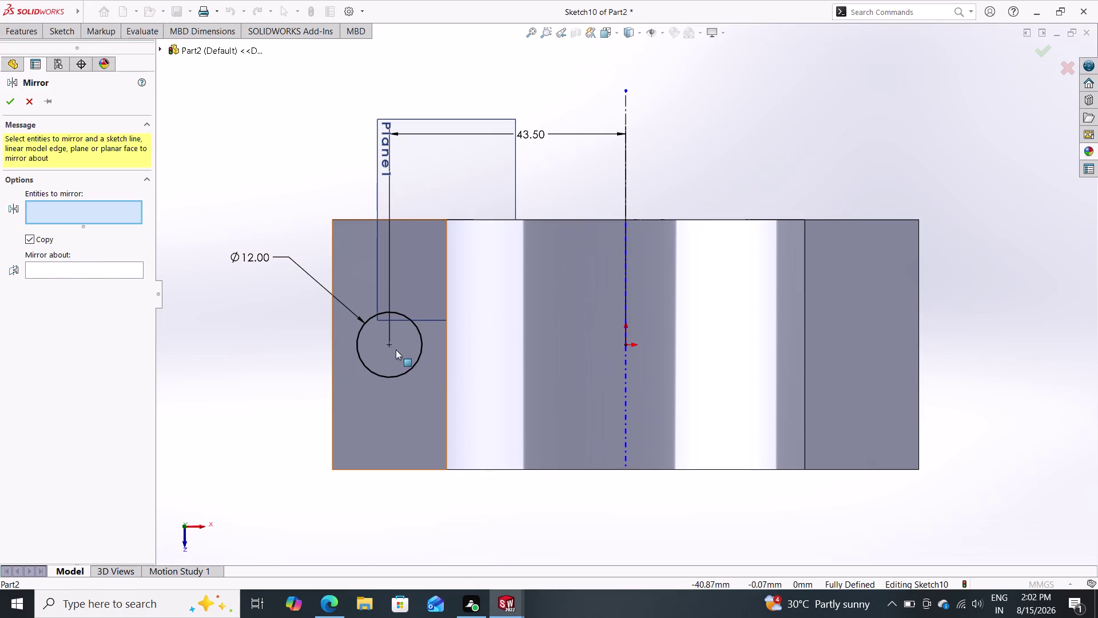
double_click(396, 370)
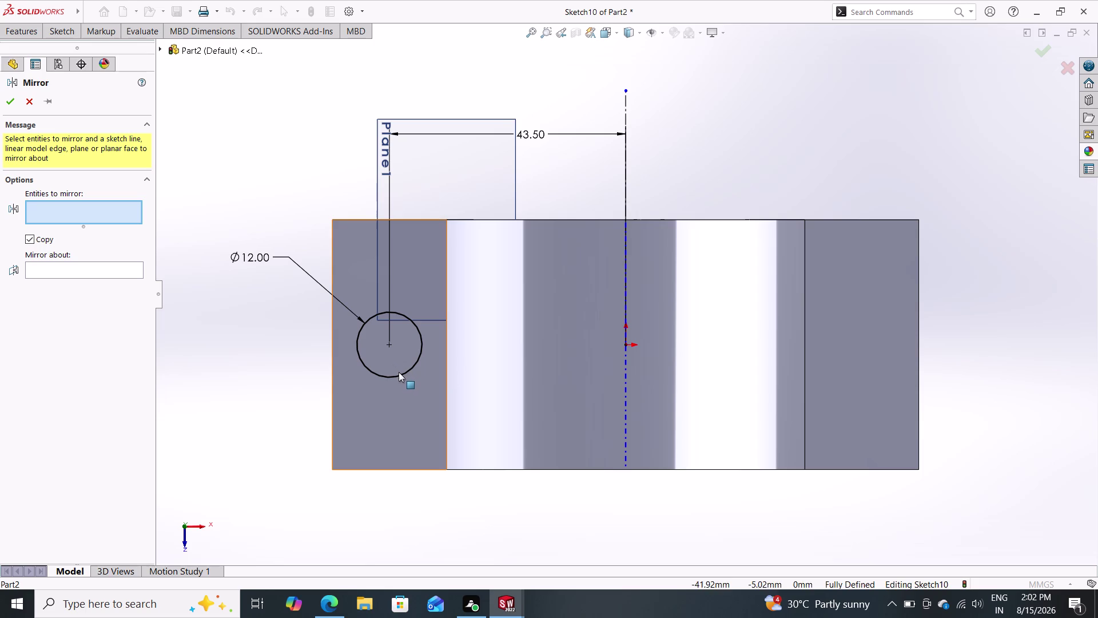
click(399, 372)
click(402, 372)
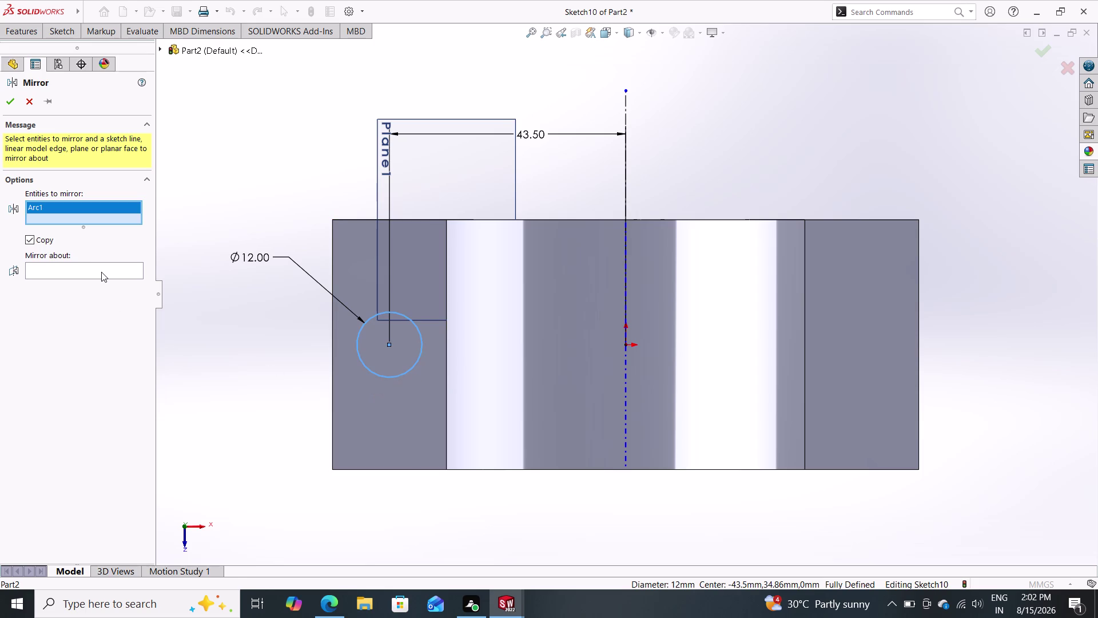
double_click(101, 272)
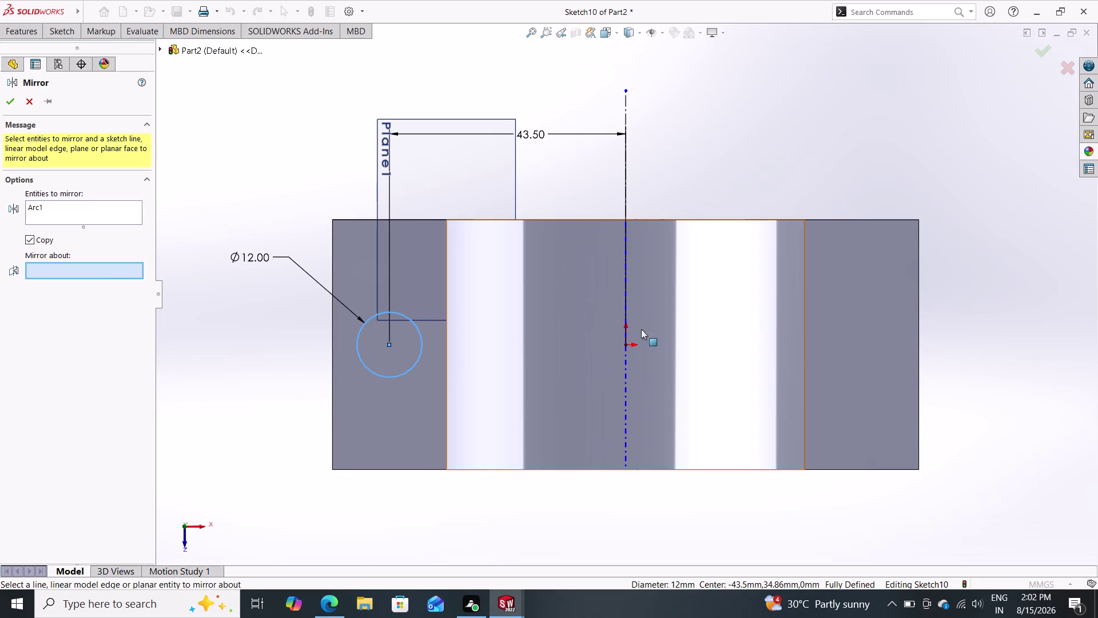
double_click(625, 115)
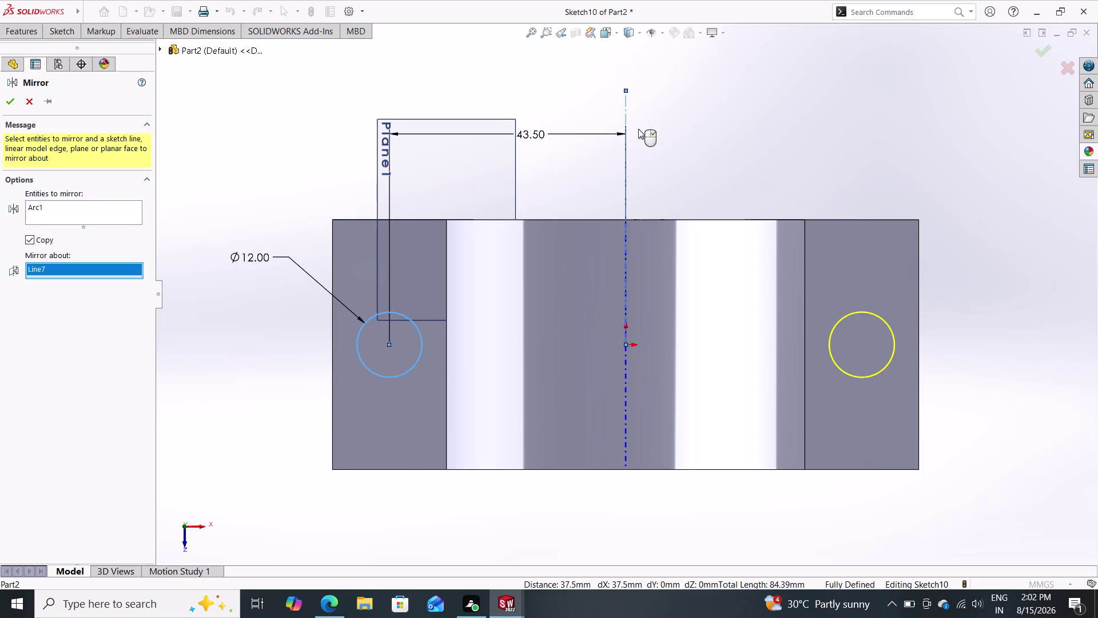
double_click(9, 102)
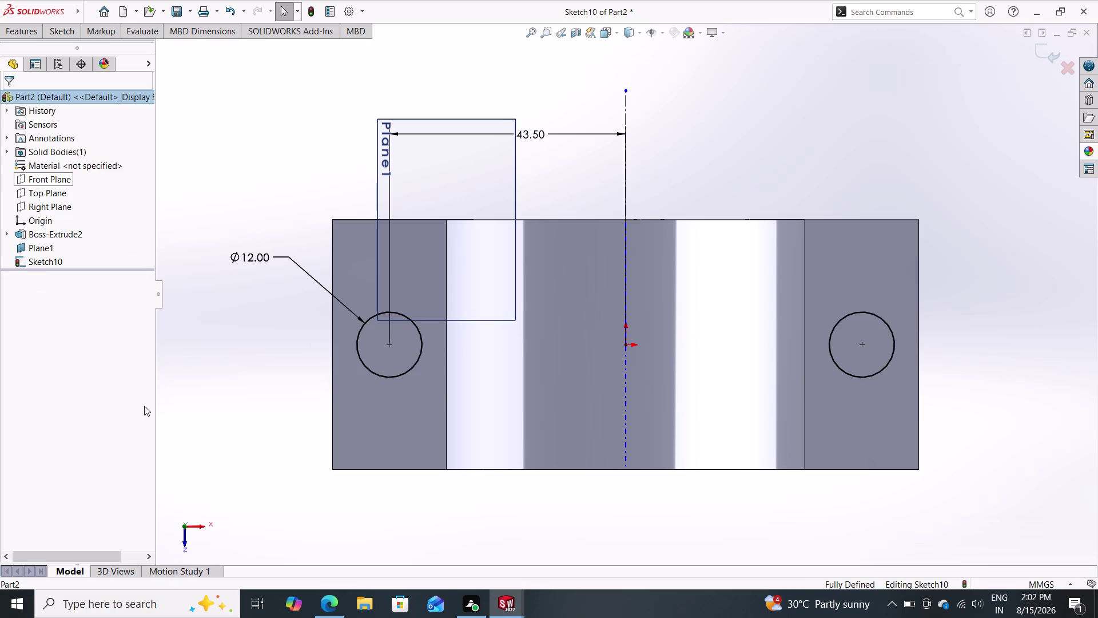
Draw a circle centred on the origin and dimension it 108 mm diameter.
click(60, 29)
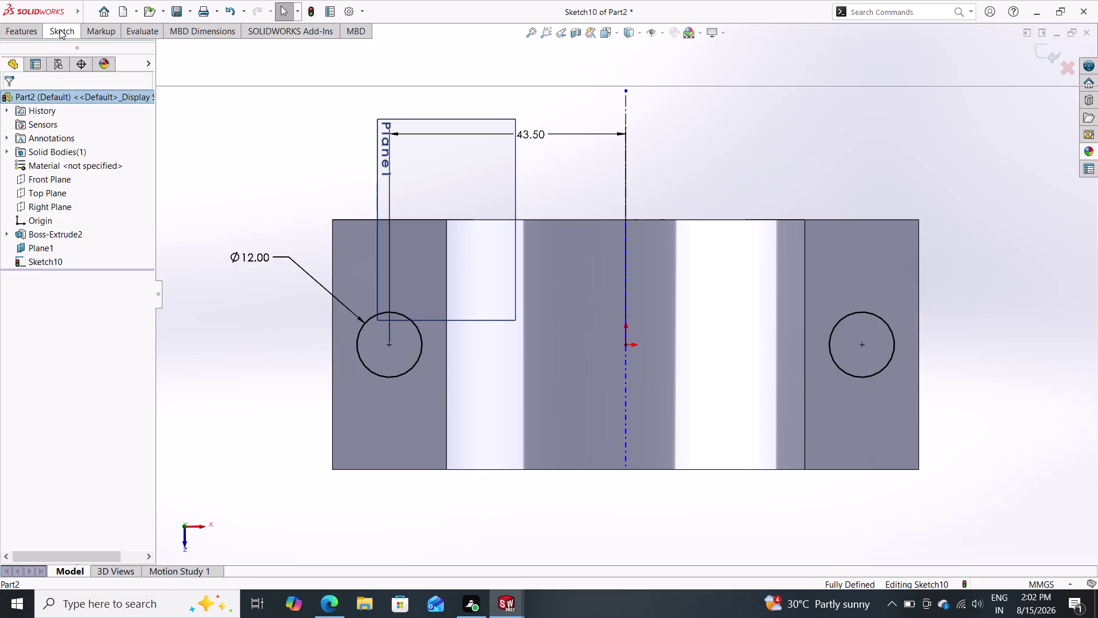
click(125, 46)
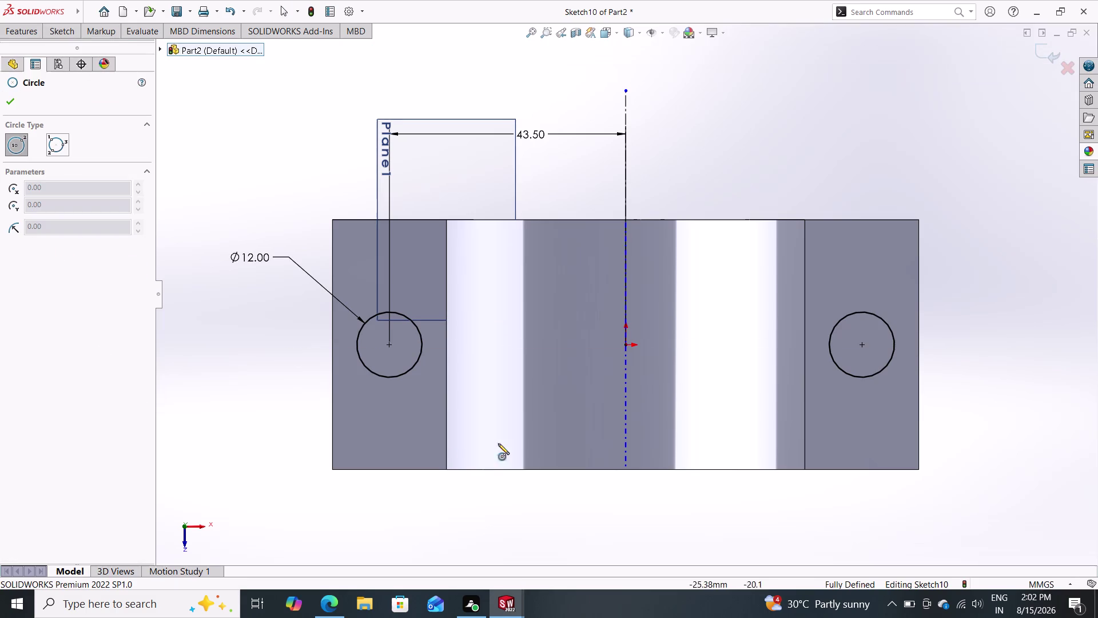
click(624, 347)
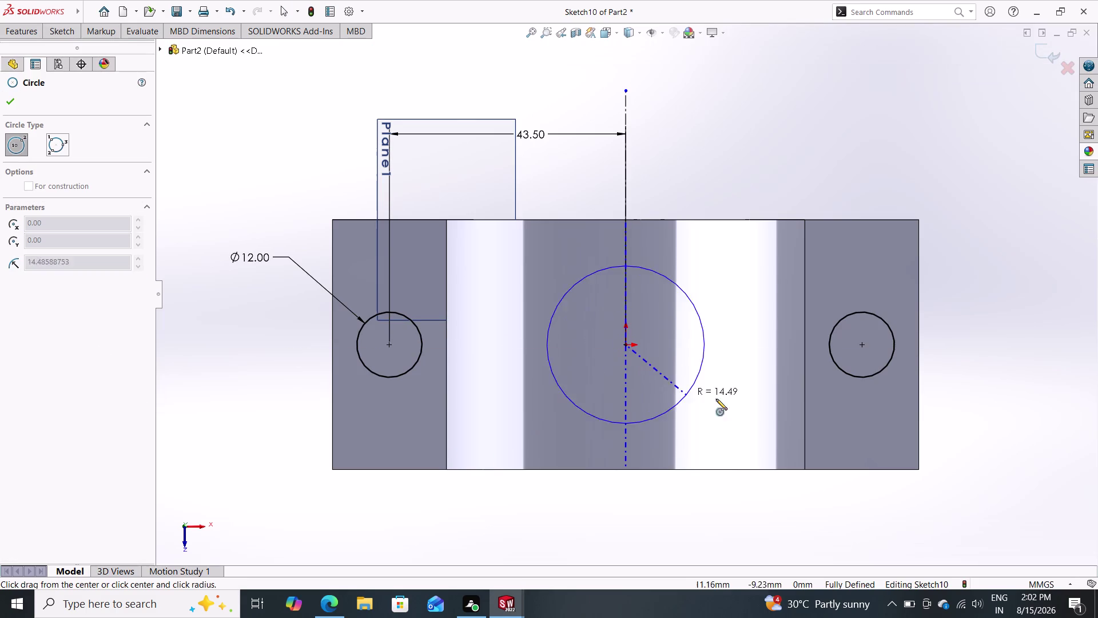
click(918, 335)
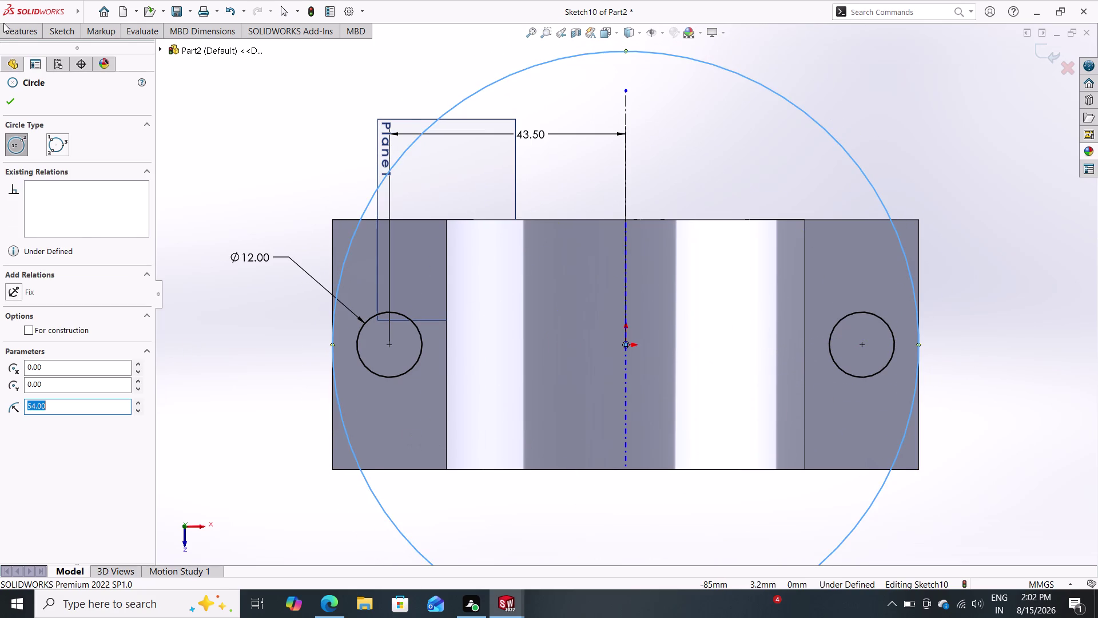
click(65, 29)
double_click(68, 50)
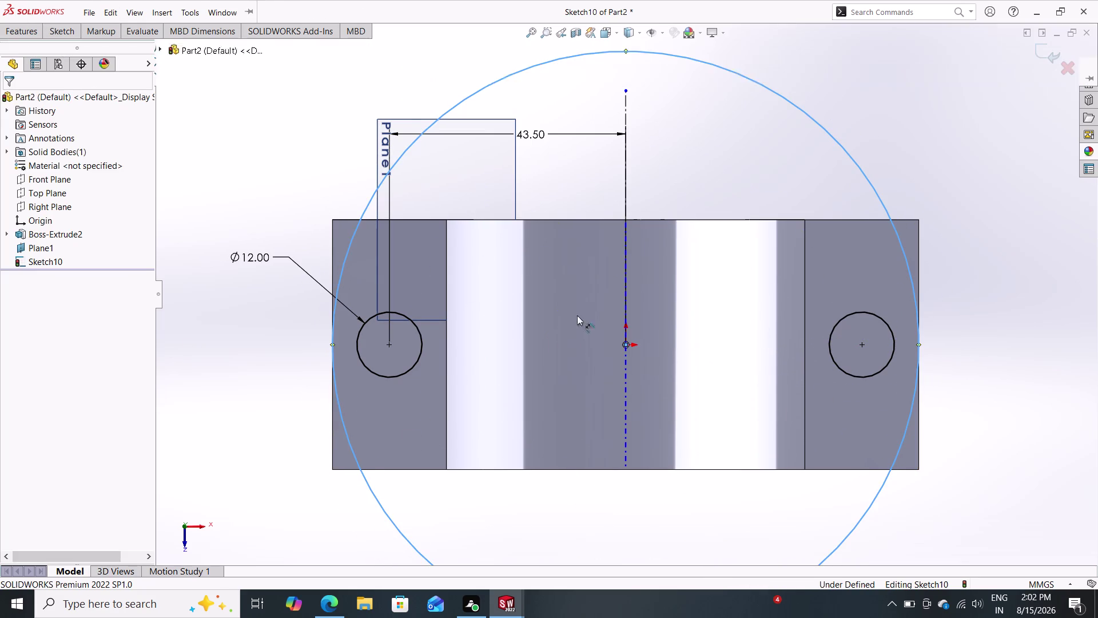
double_click(875, 192)
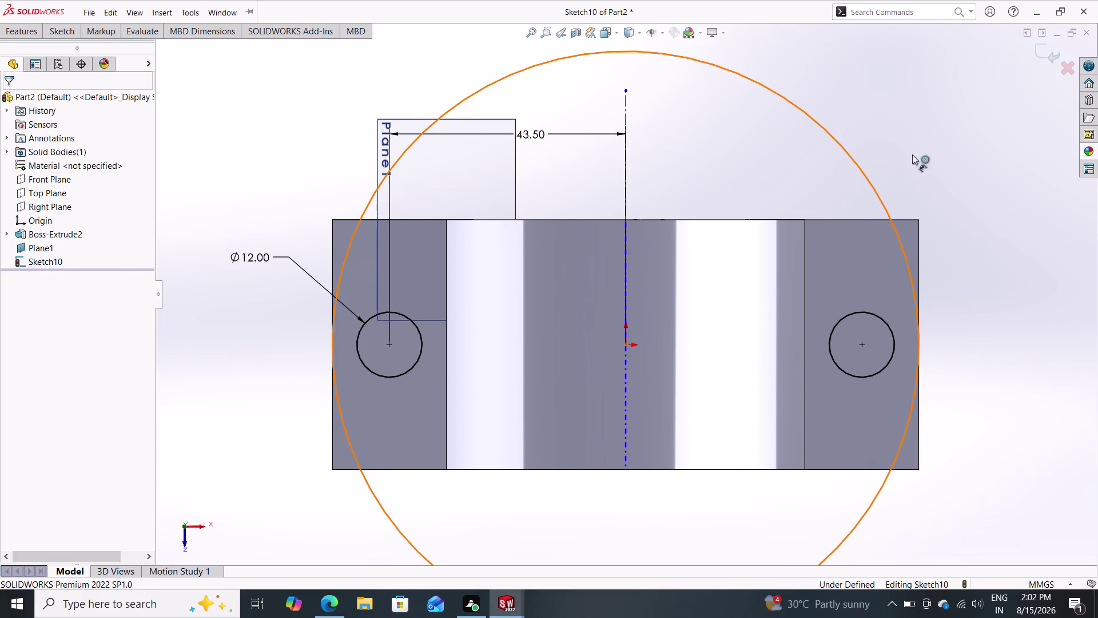
click(918, 147)
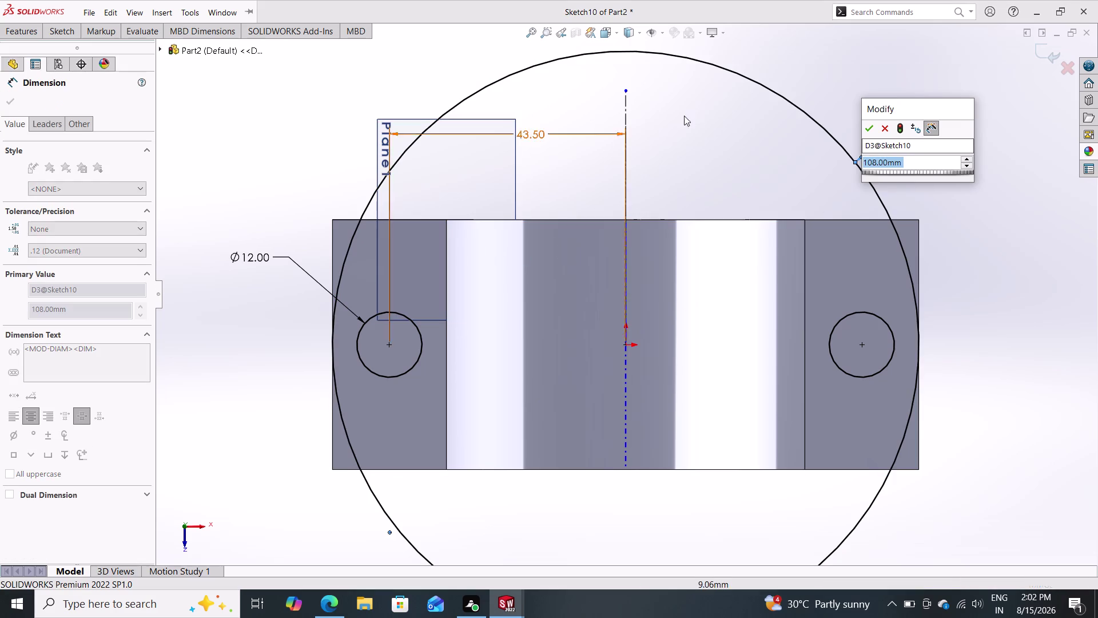
click(869, 129)
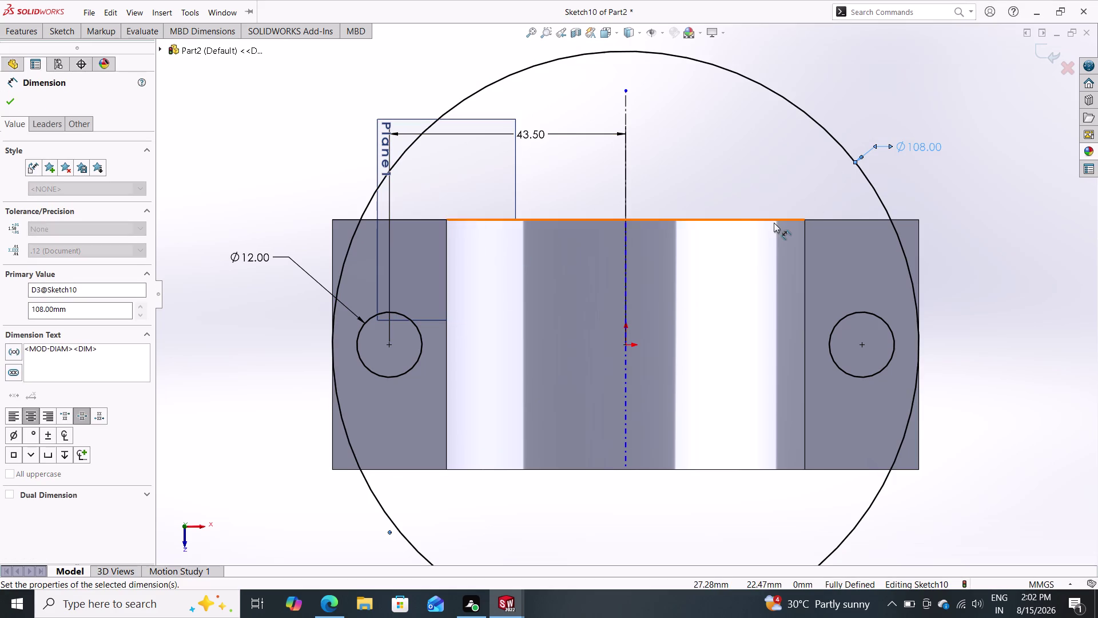
click(58, 32)
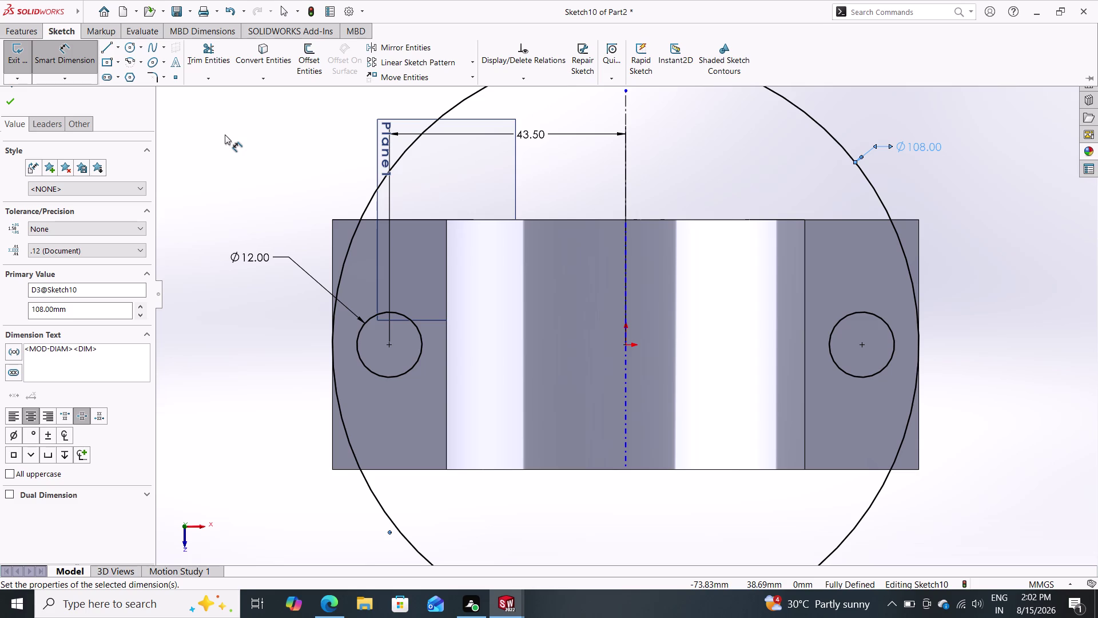
click(20, 25)
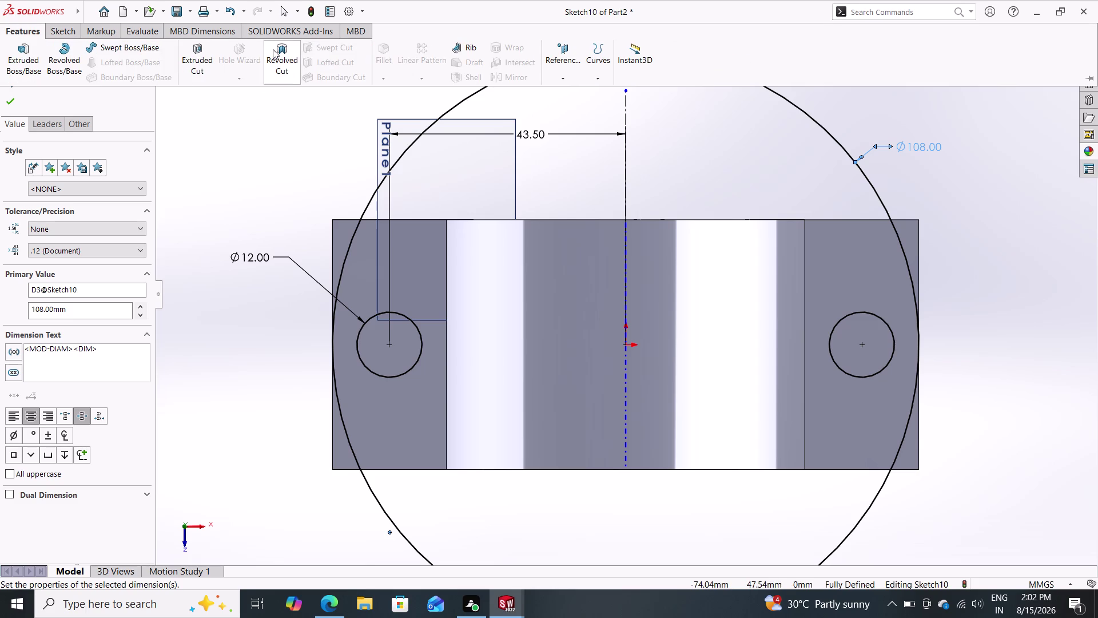
Extrude-cut the flange hole sketch with flipped side, rounding flange ends to Ø108.
click(207, 57)
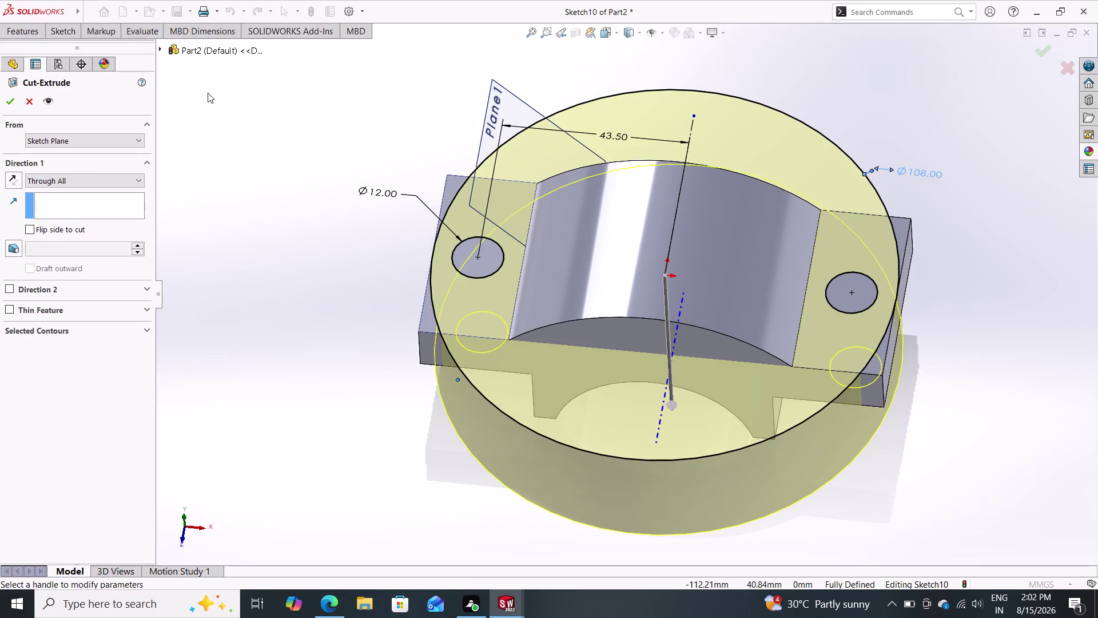
click(31, 226)
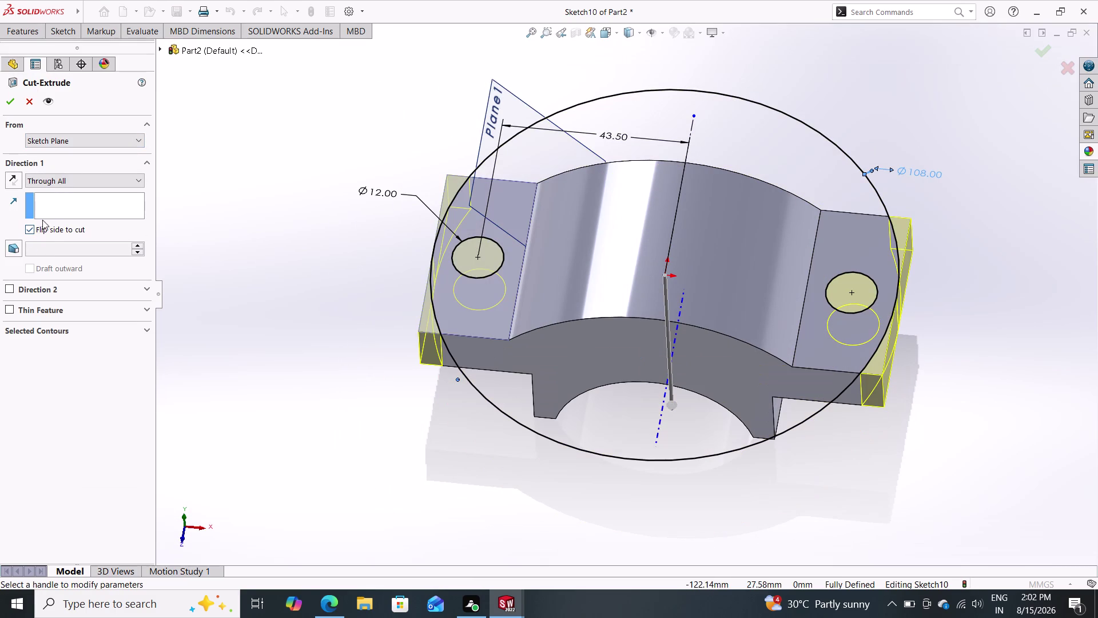
click(10, 101)
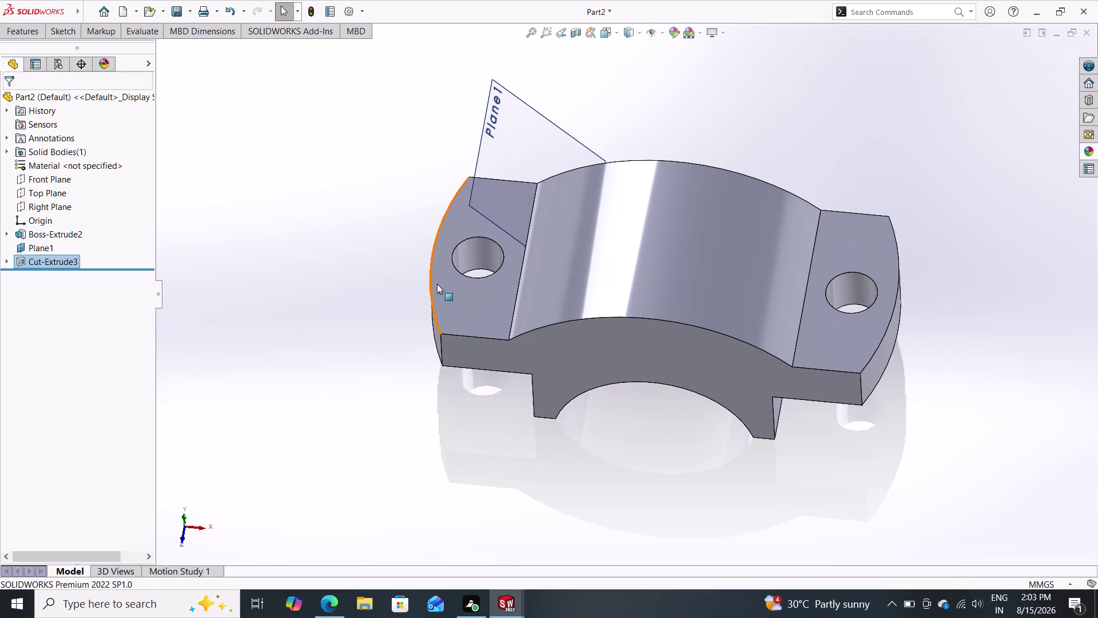
Orbit to inspect Cut-Extrude3, then undo it to reopen Sketch10 for editing.
middle_drag(801, 141, 763, 301)
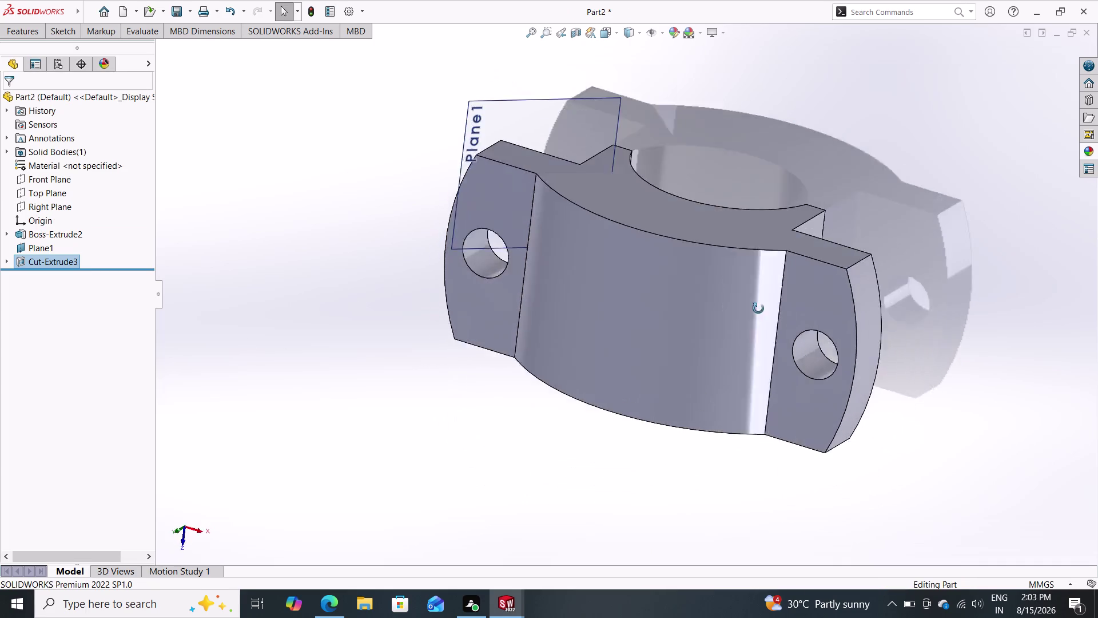
middle_drag(763, 301, 734, 66)
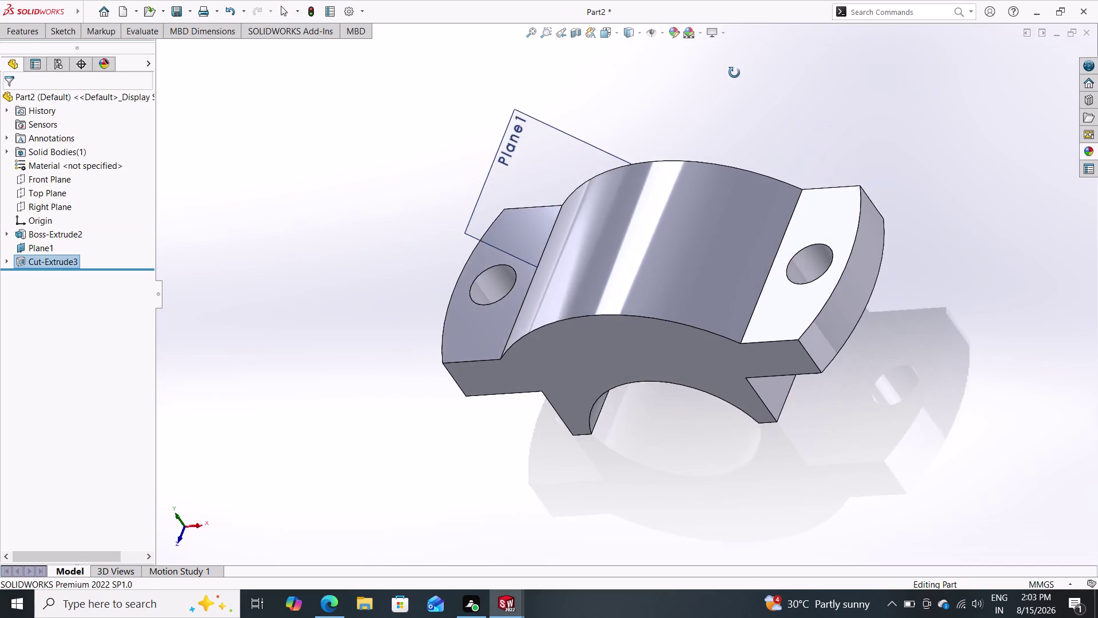
middle_drag(734, 67, 765, 87)
middle_drag(627, 437, 649, 327)
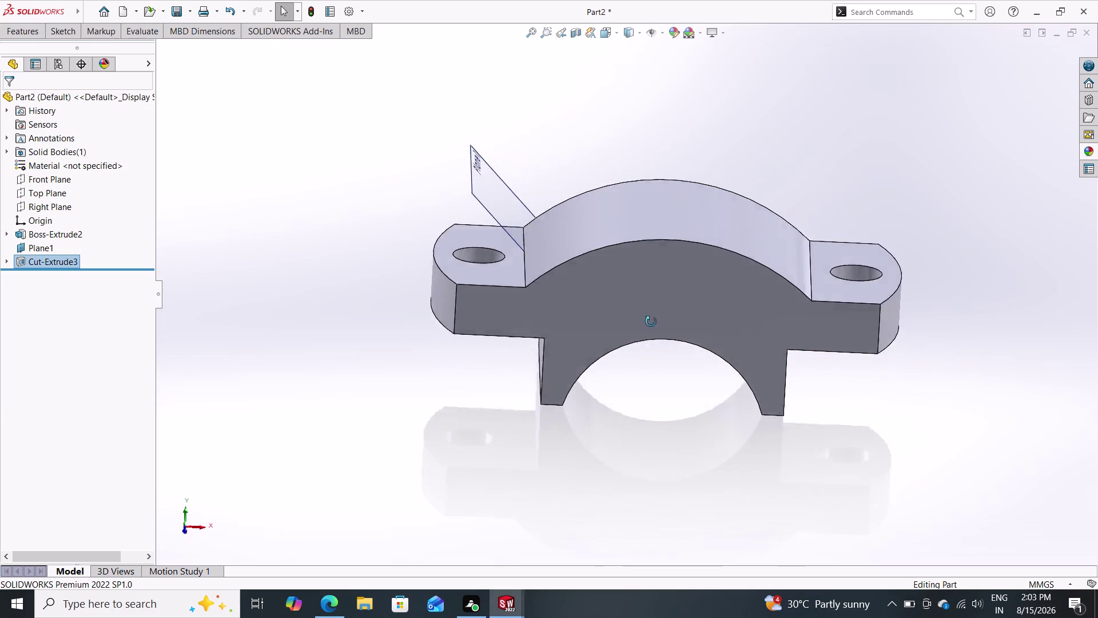
middle_drag(650, 326, 631, 370)
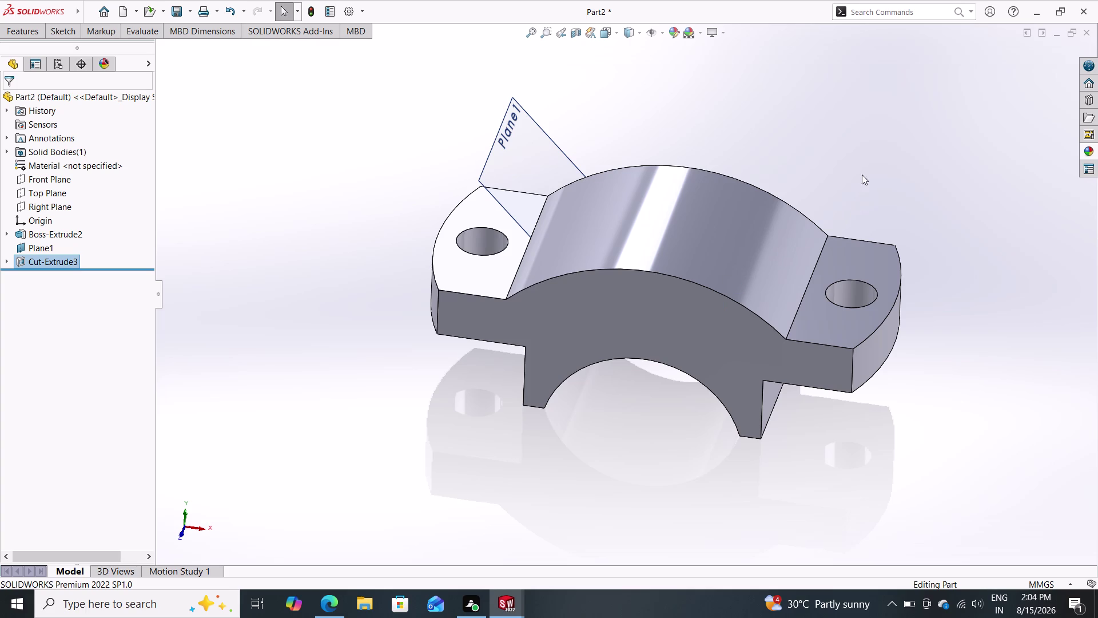
middle_drag(866, 167, 855, 191)
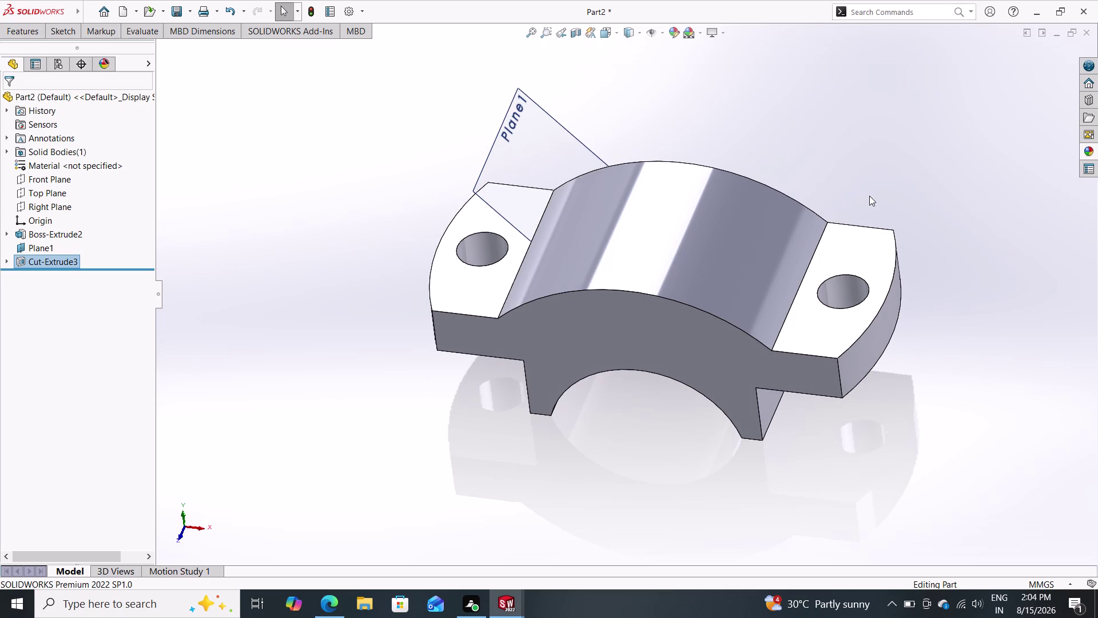
key(ctrl+z)
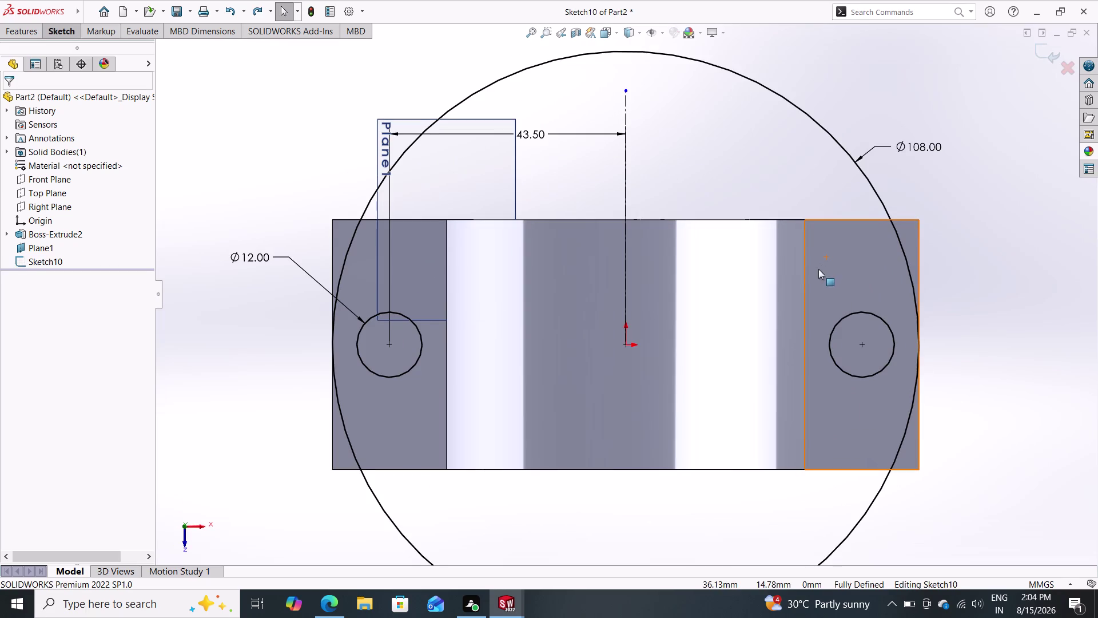
Change the 43.50 flange hole spacing dimension to 39.
triple_click(528, 133)
double_click(547, 151)
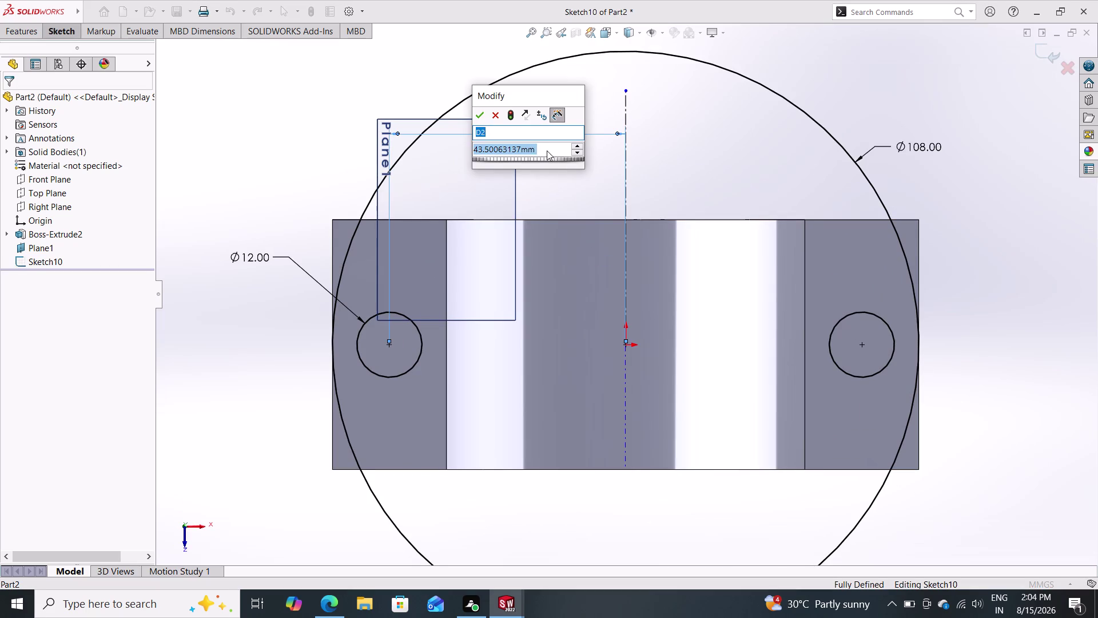
text(39)
key(Return)
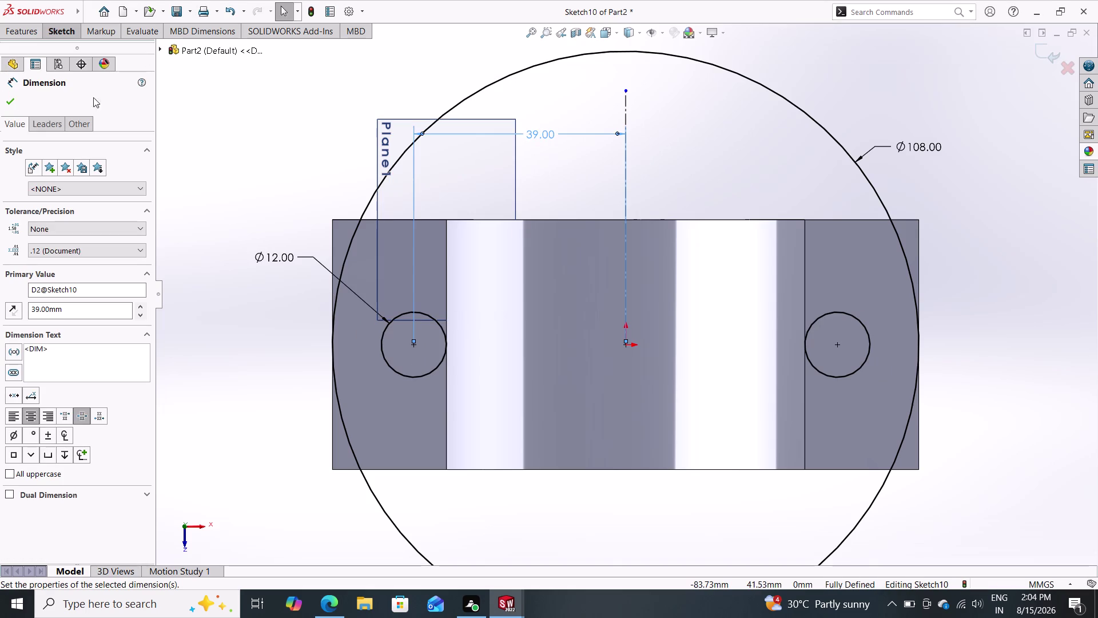
click(64, 33)
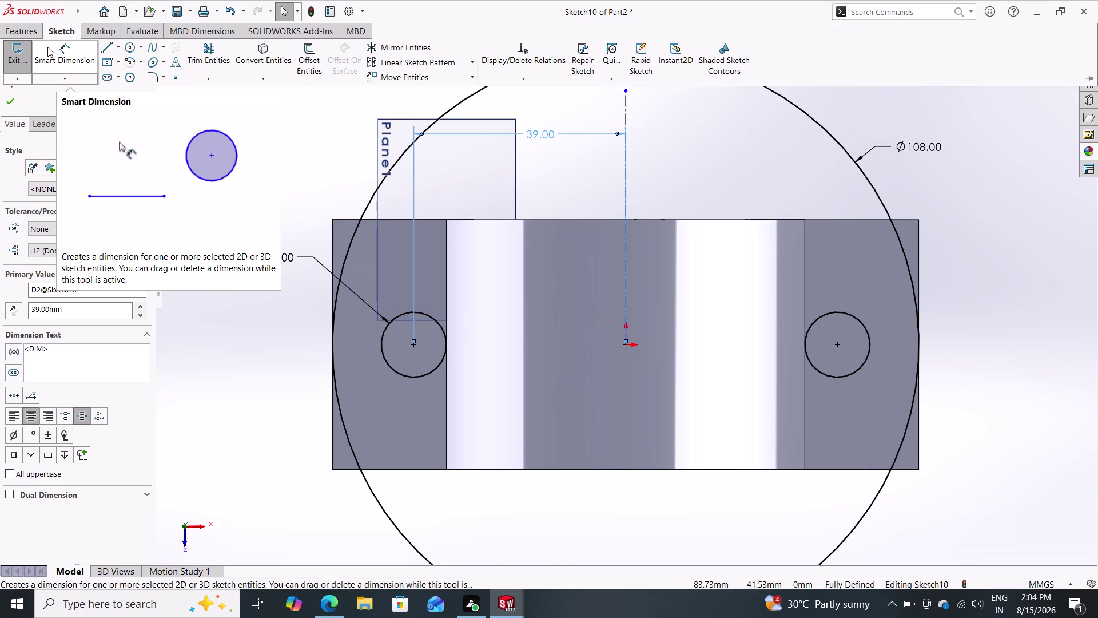
key(Escape)
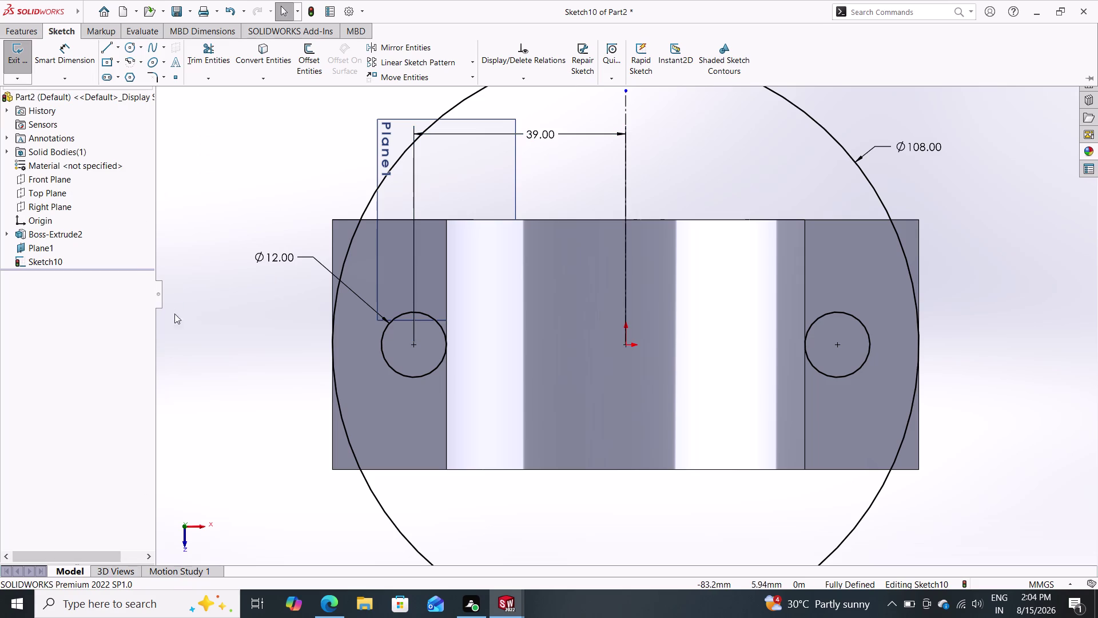
double_click(34, 32)
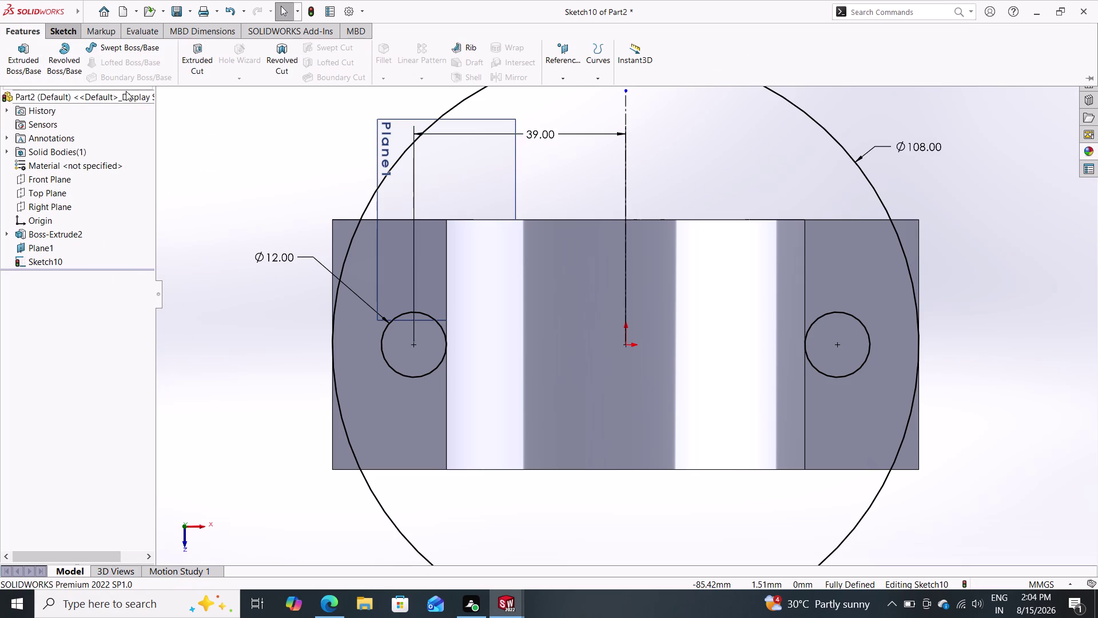
Create Cut-Extrude4 through all with Flip side to cut on the revised sketch.
click(197, 63)
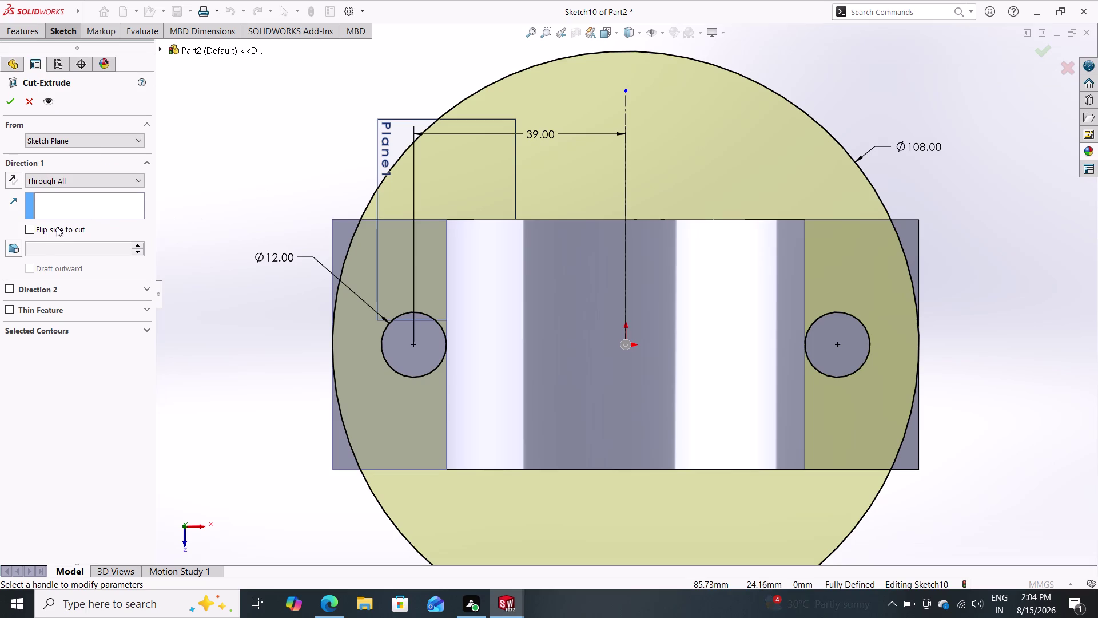
click(26, 227)
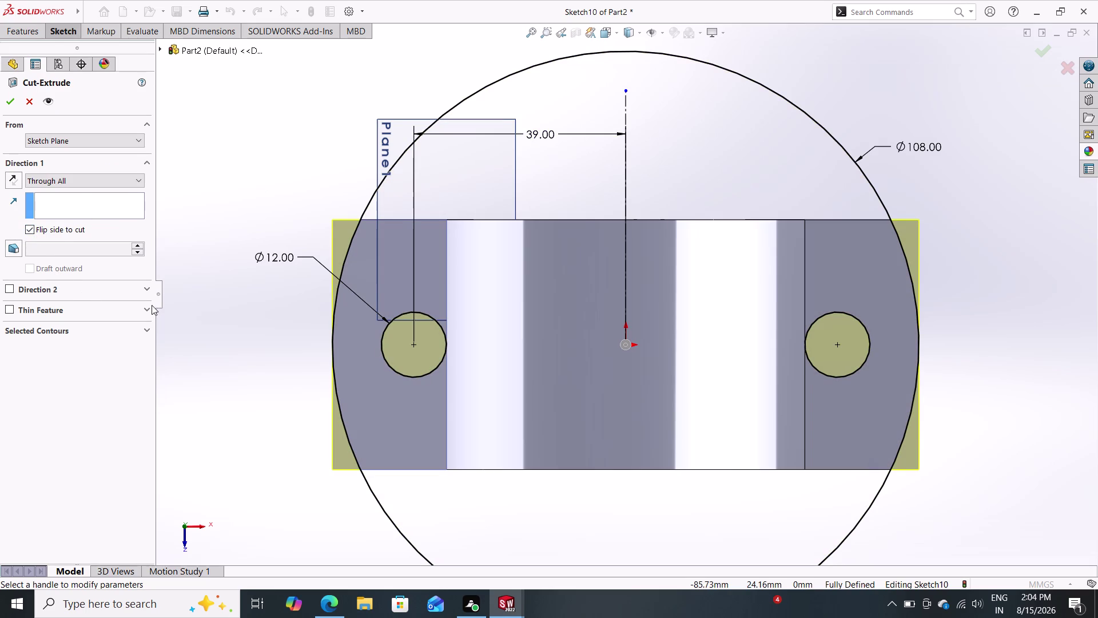
double_click(11, 101)
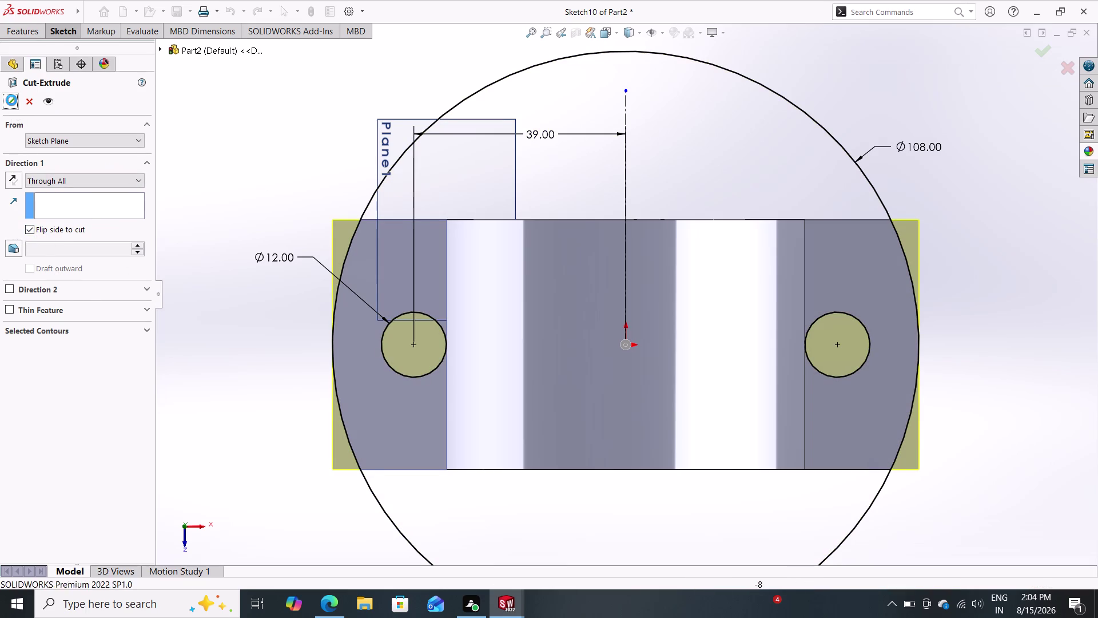
Orbit to inspect the recut flanges, then view the part normal to the top.
middle_drag(236, 375, 239, 224)
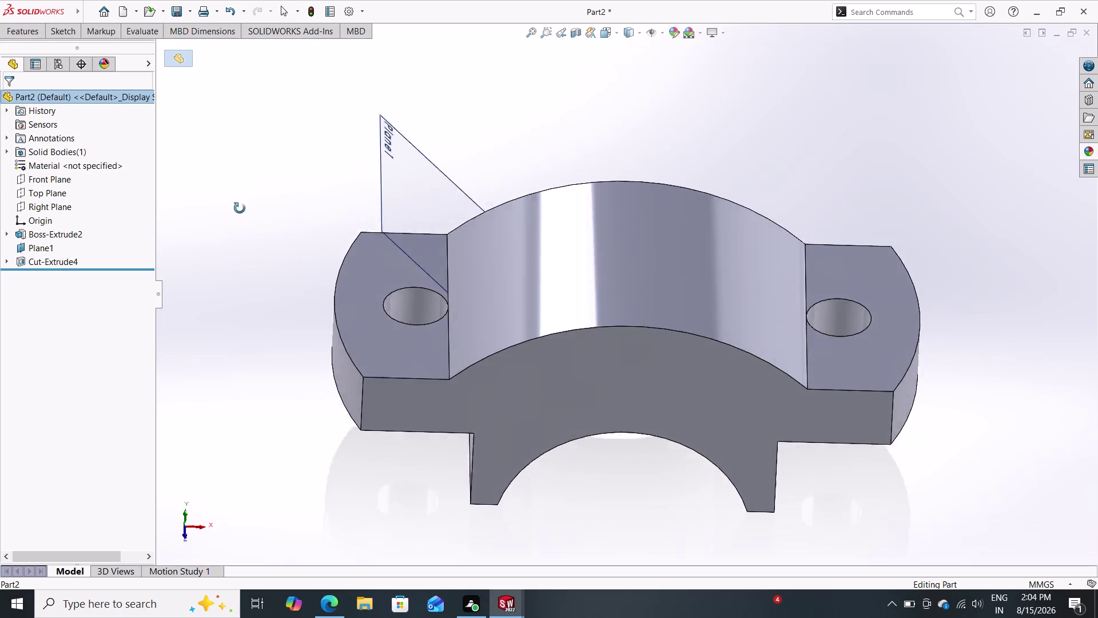
middle_drag(240, 223, 242, 352)
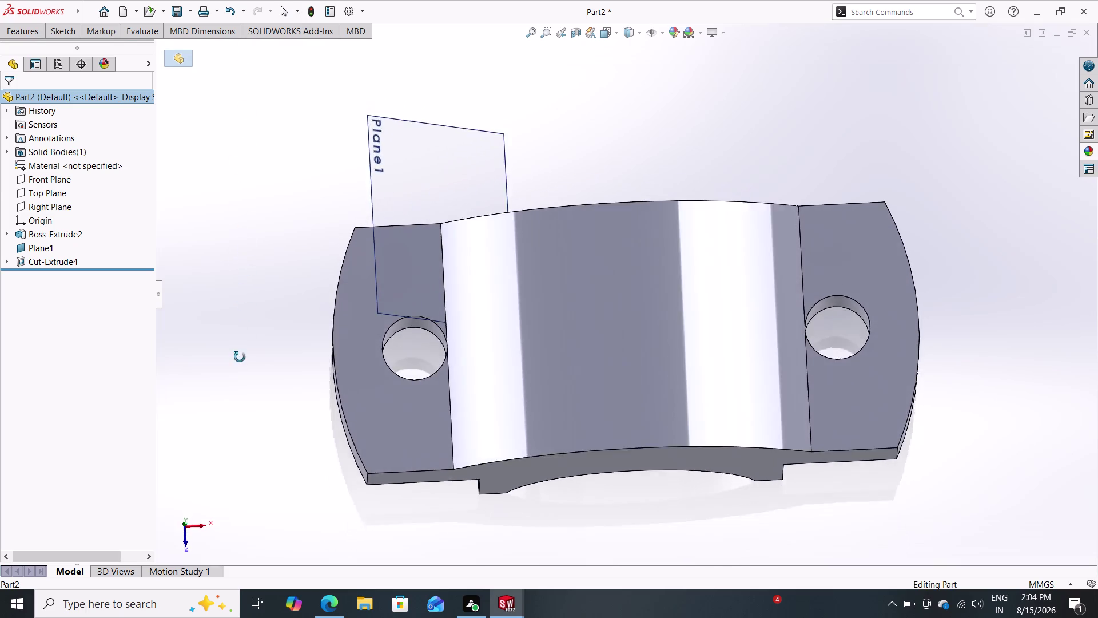
middle_drag(241, 352, 365, 410)
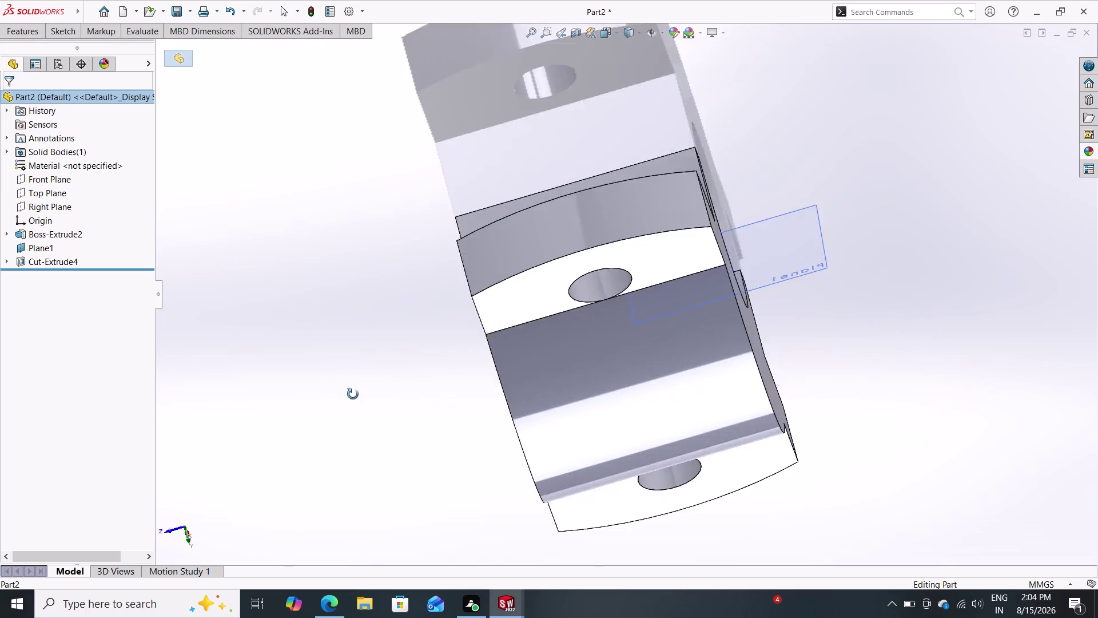
middle_drag(366, 410, 177, 513)
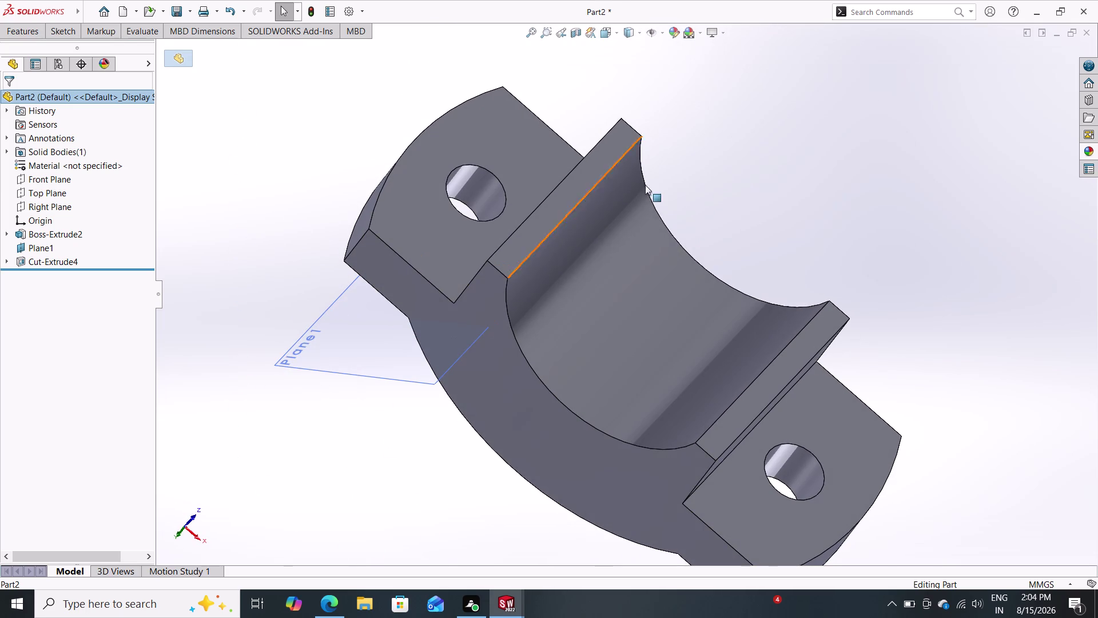
middle_drag(849, 165, 590, 326)
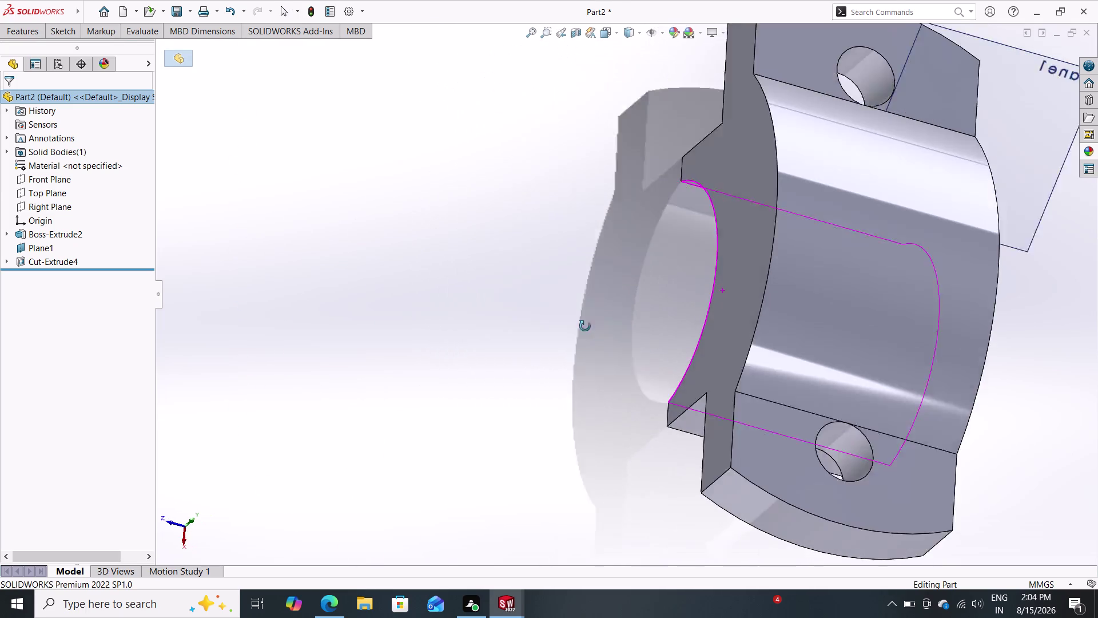
middle_drag(589, 326, 771, 326)
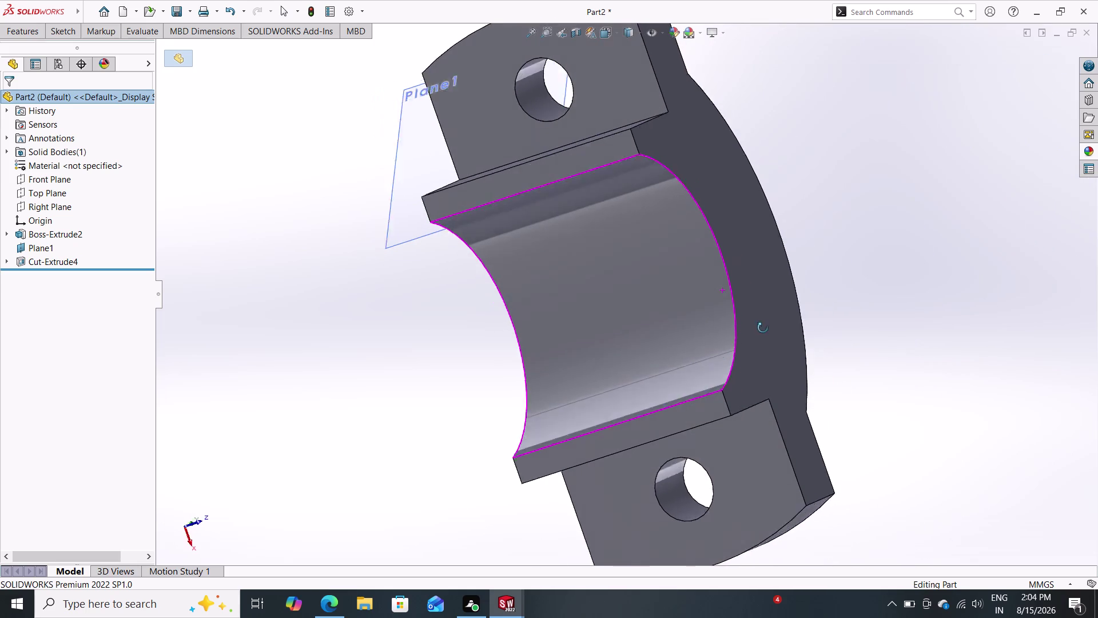
middle_drag(770, 326, 628, 347)
scroll(up, 3)
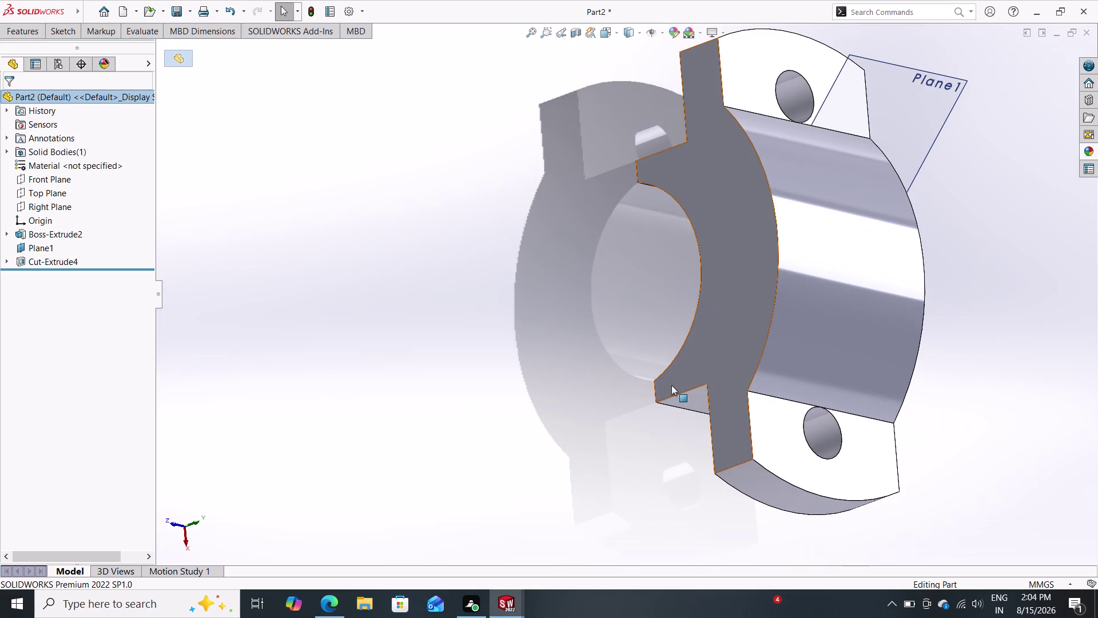
click(561, 34)
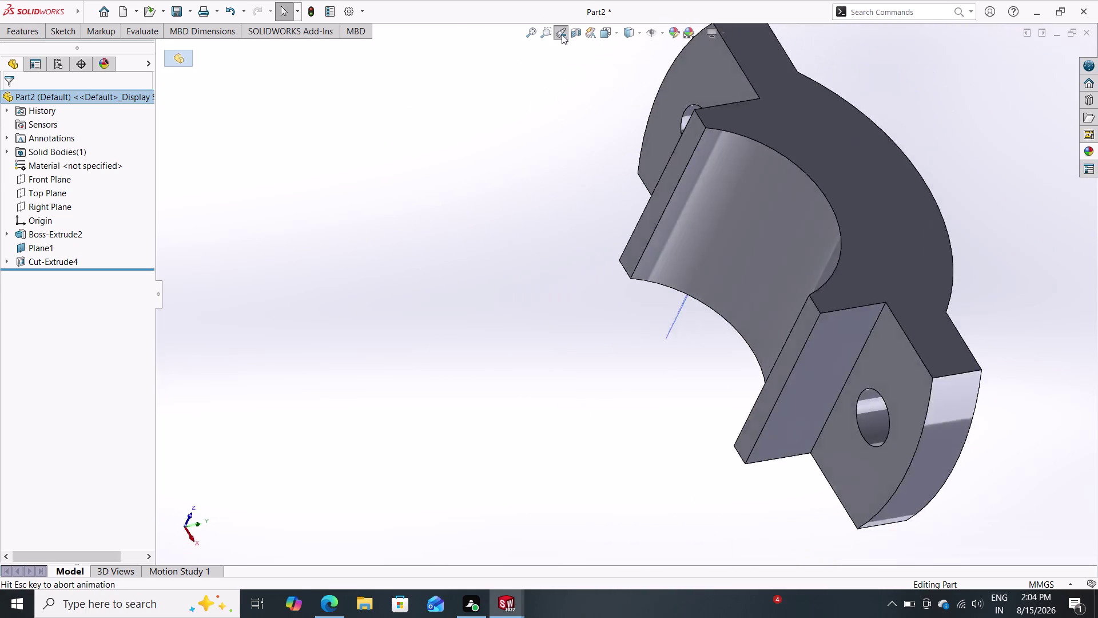
click(562, 34)
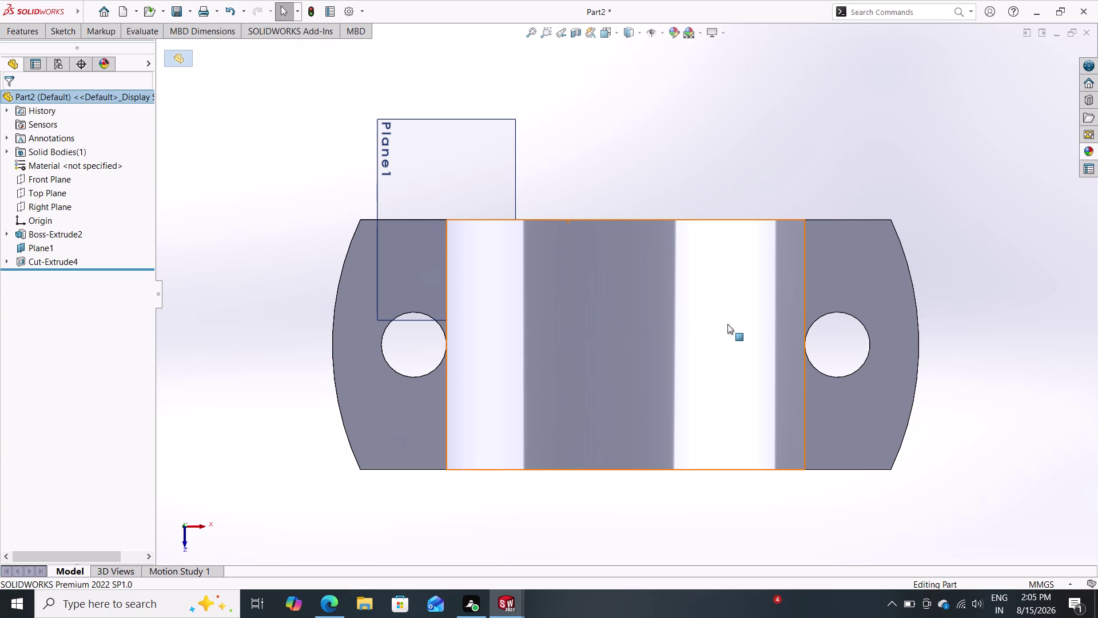
View the cap from the top and start a sketch on the left flange face.
double_click(63, 28)
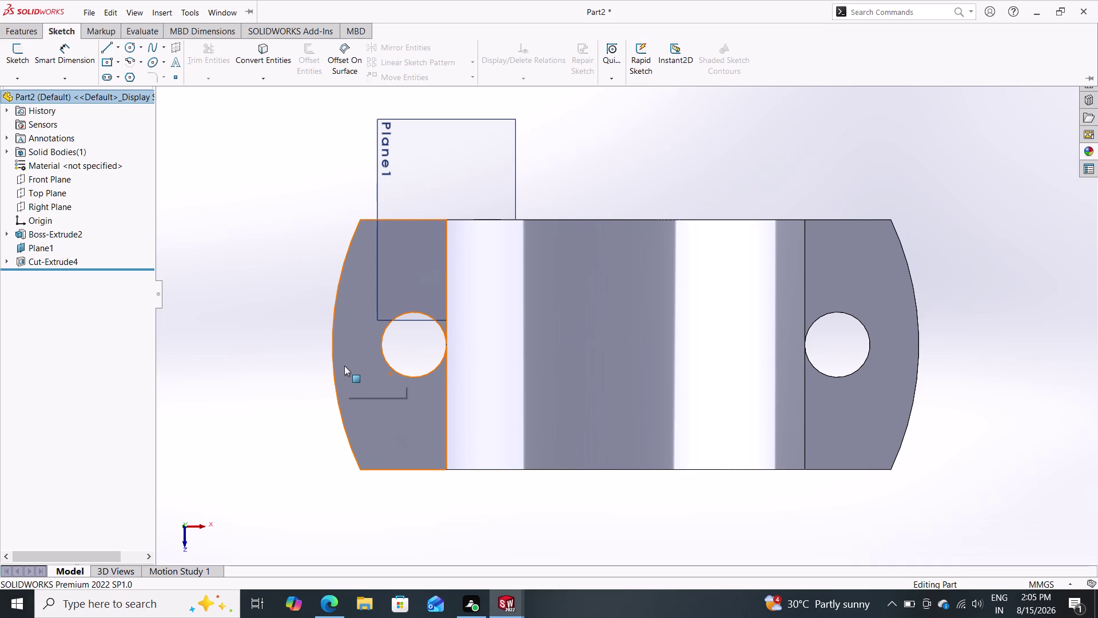
click(347, 355)
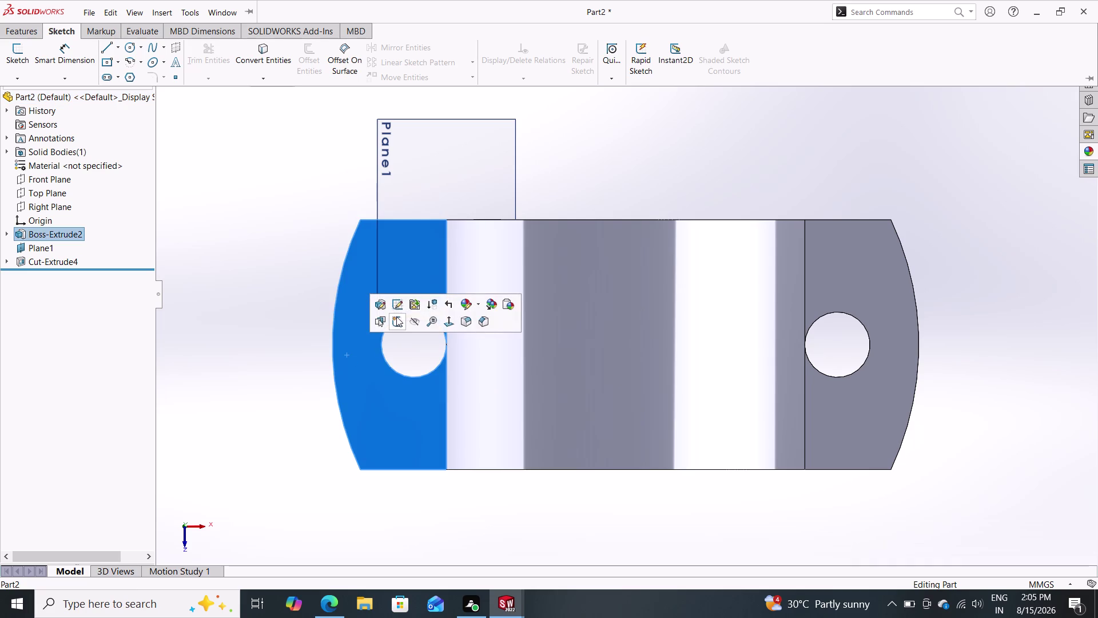
double_click(397, 316)
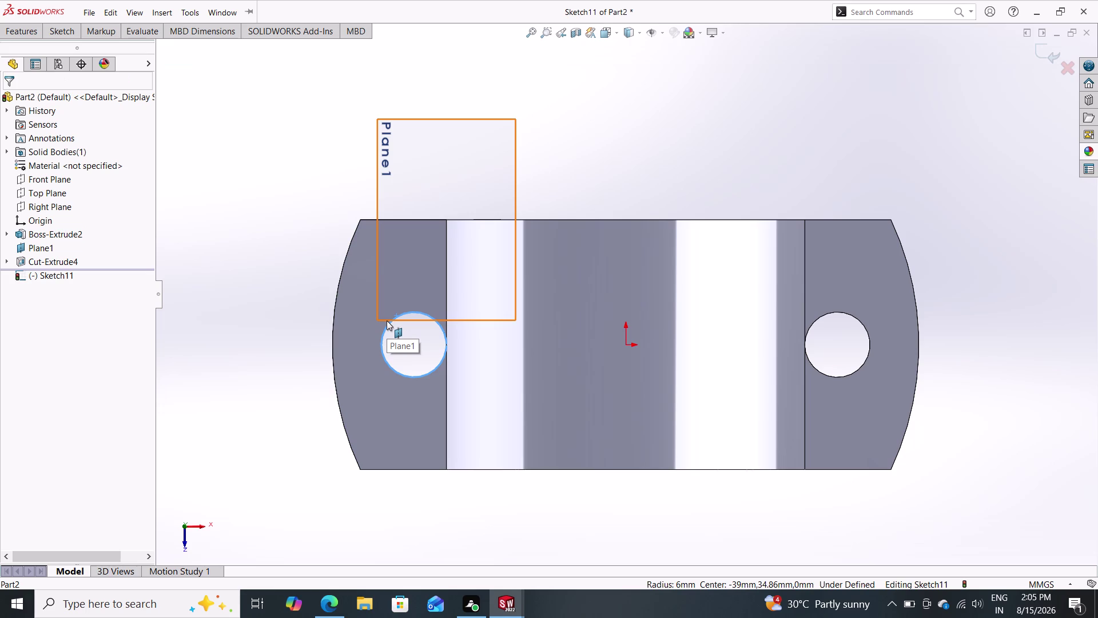
Draw two larger circles centred on the left and right flange holes.
click(70, 30)
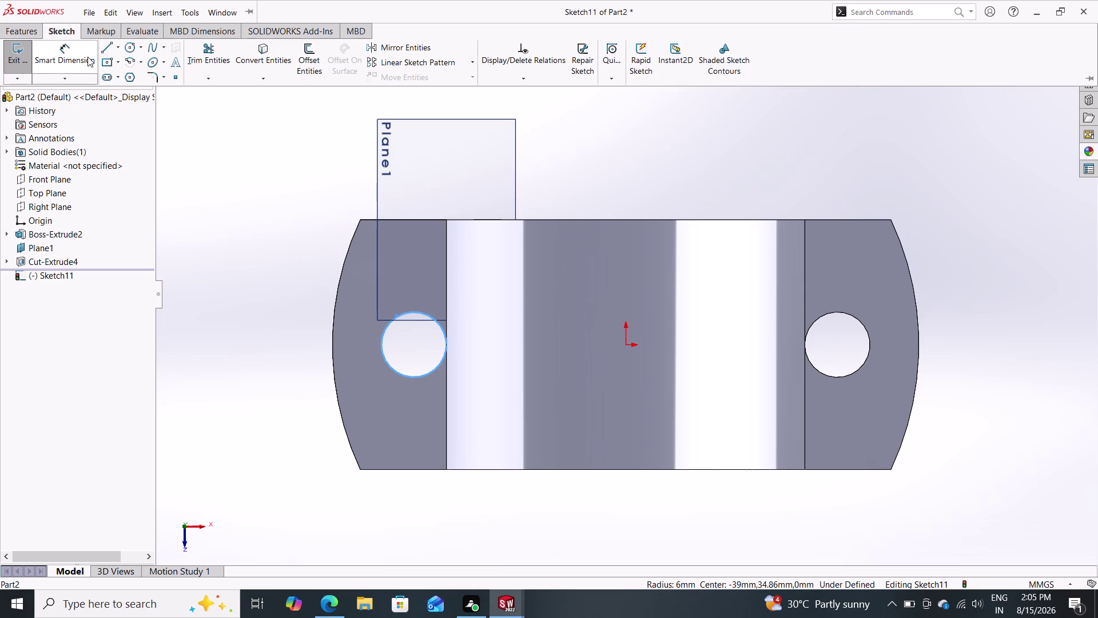
double_click(124, 44)
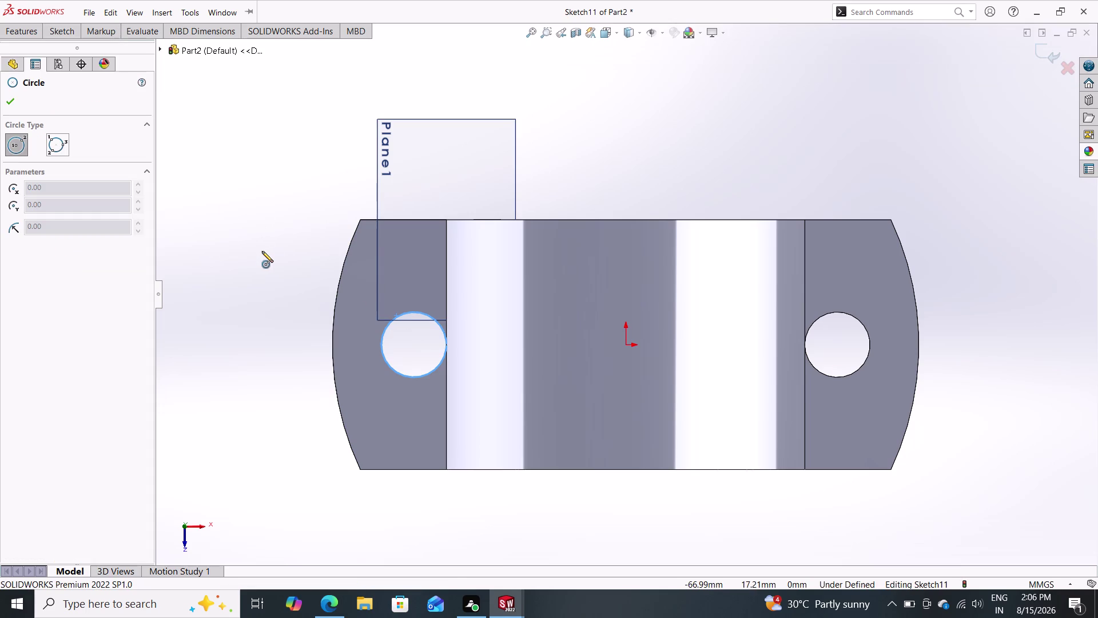
click(412, 344)
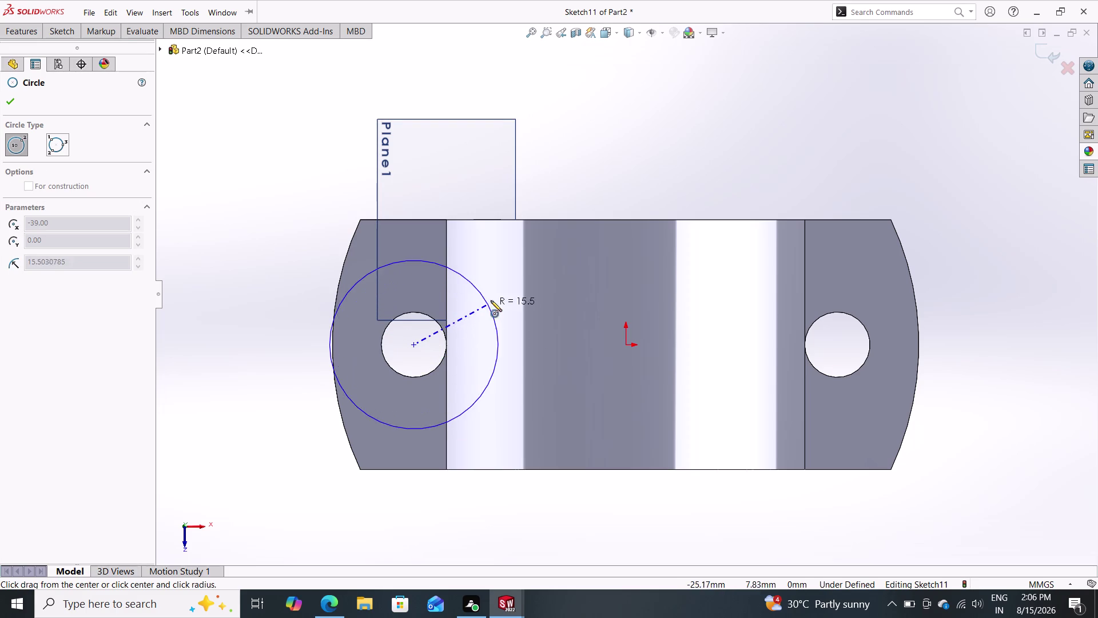
click(470, 303)
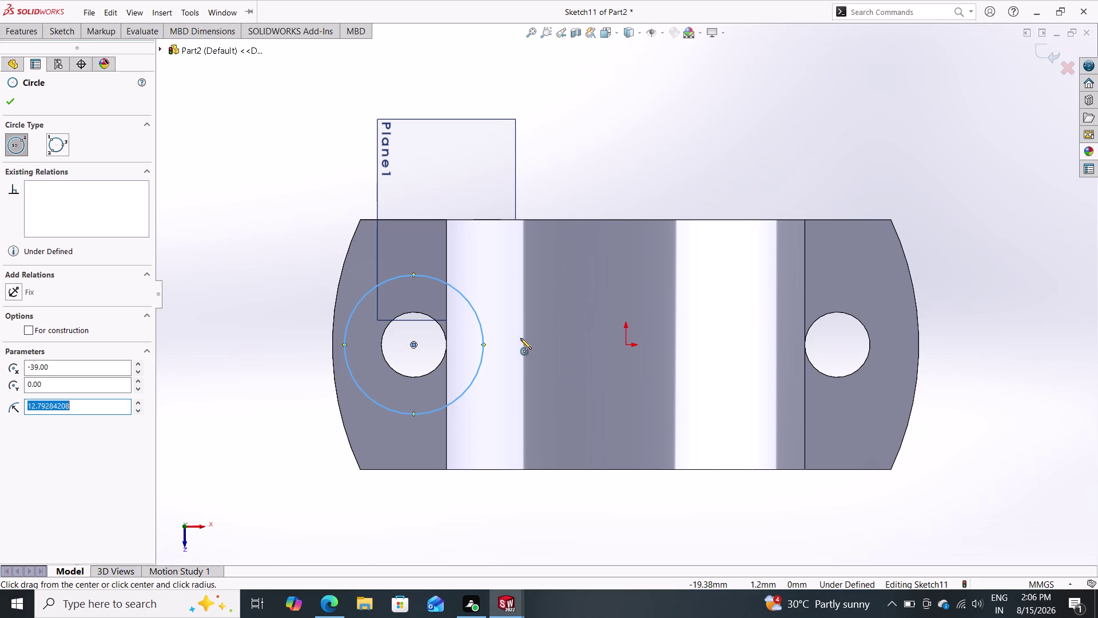
click(839, 345)
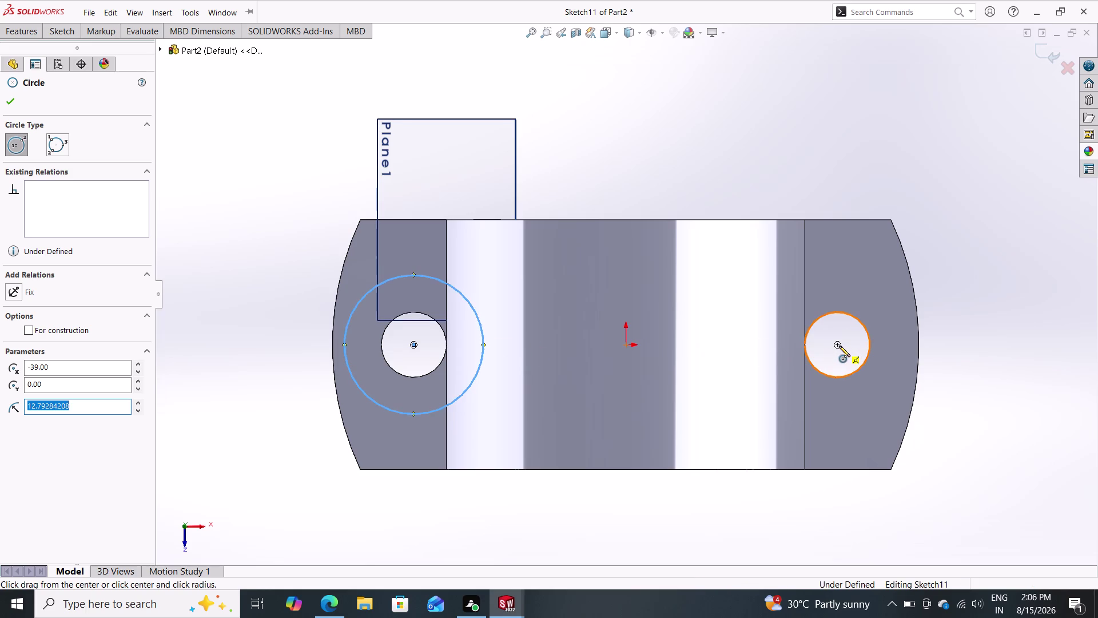
click(865, 402)
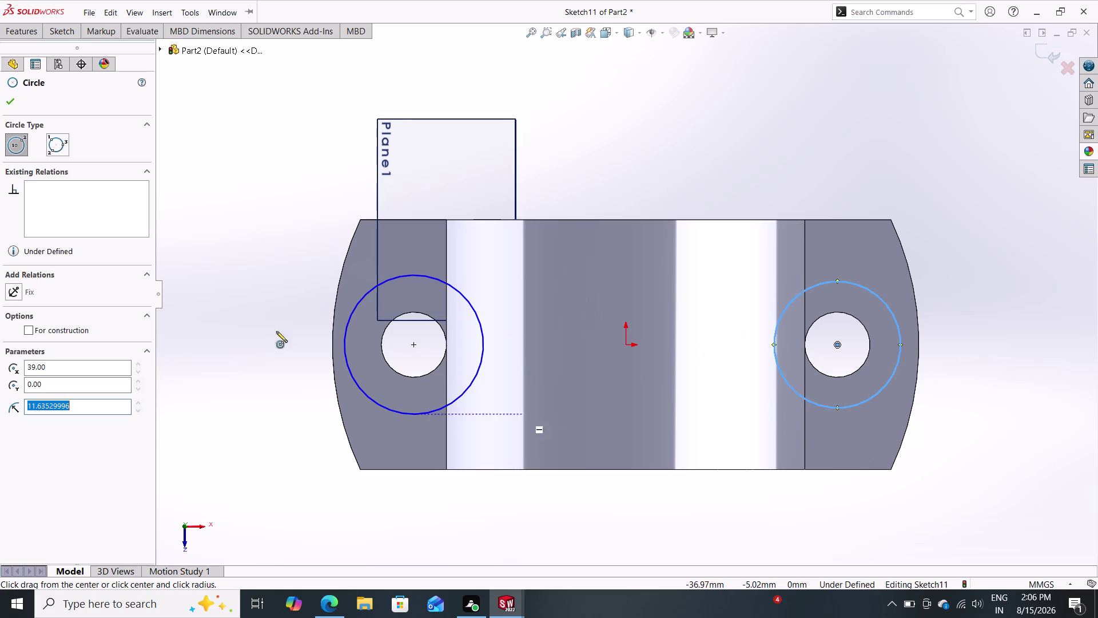
click(66, 33)
click(66, 57)
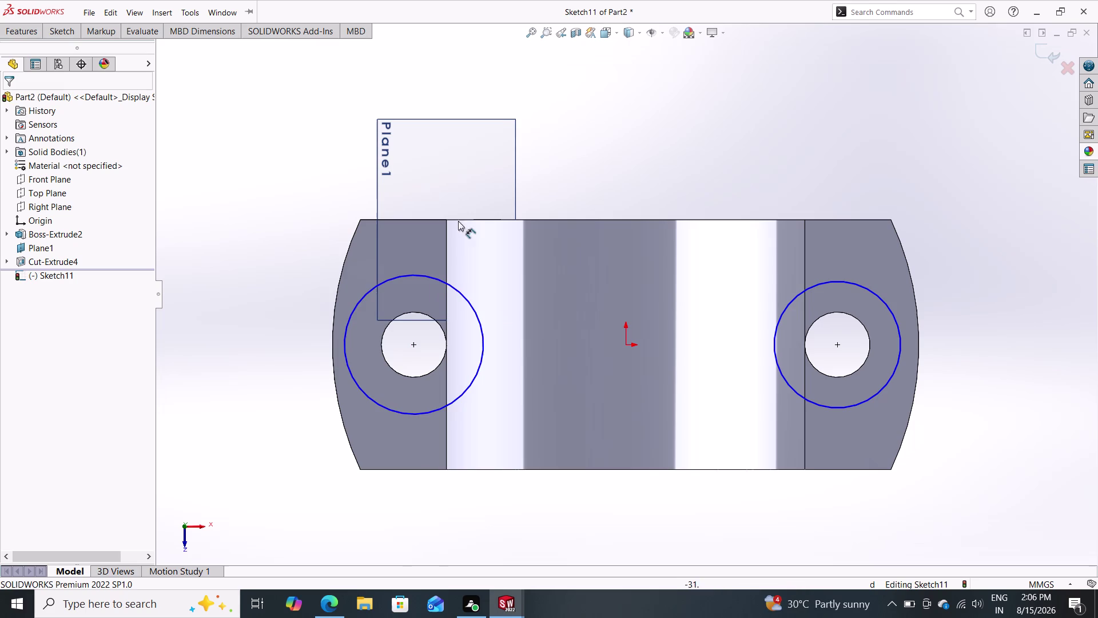
Dimension the left circle to a 34 mm diameter, entered as 17+17.
click(345, 323)
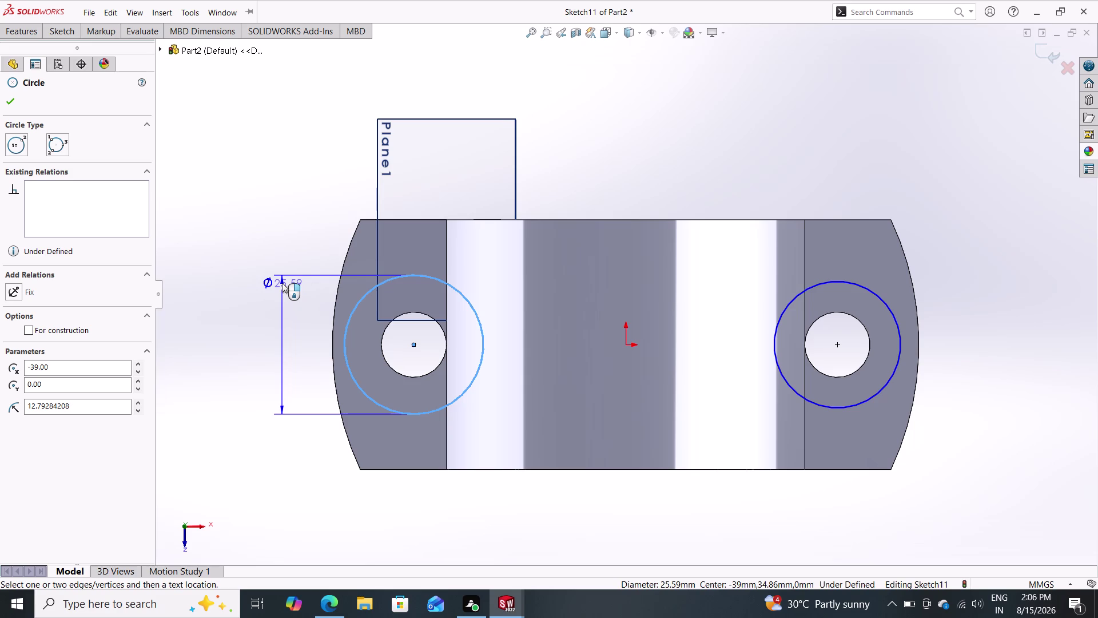
click(263, 302)
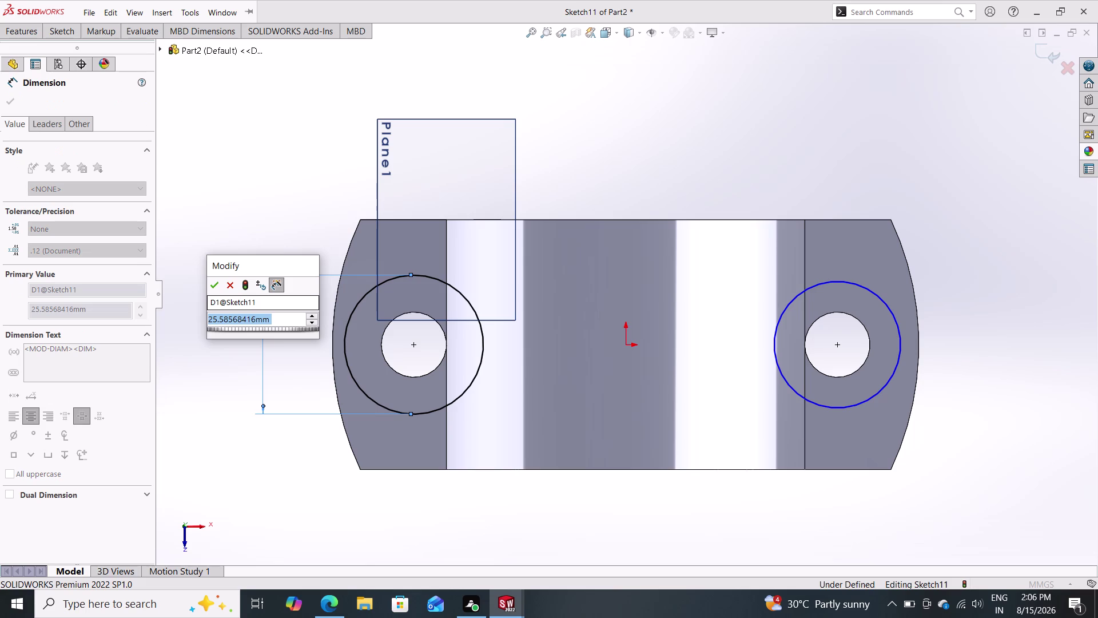
text(17)
text(+)
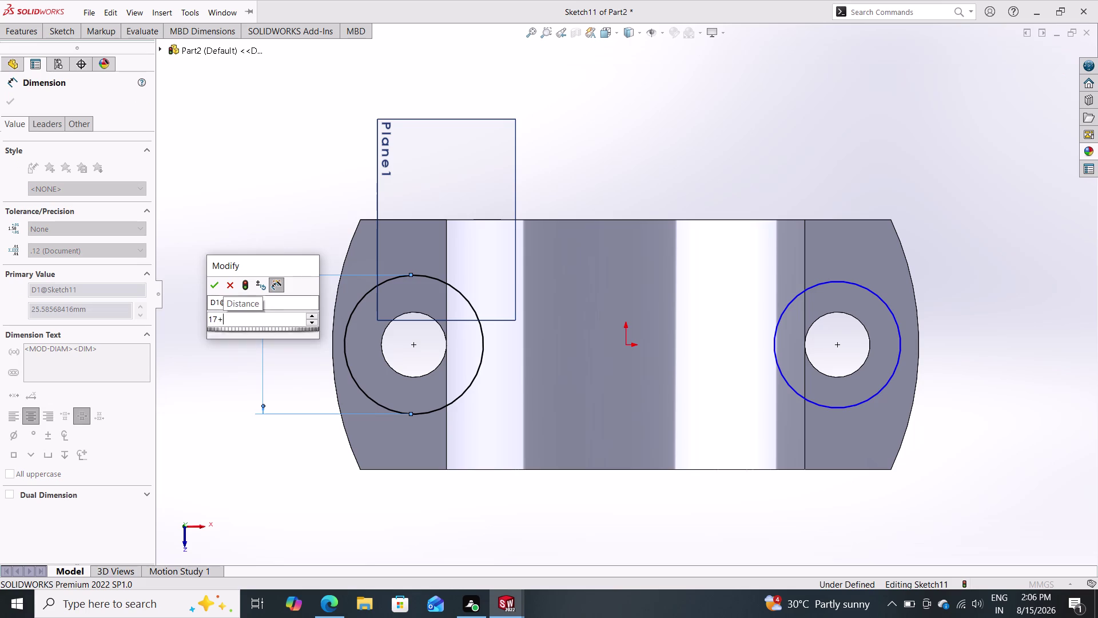
text(17)
key(Return)
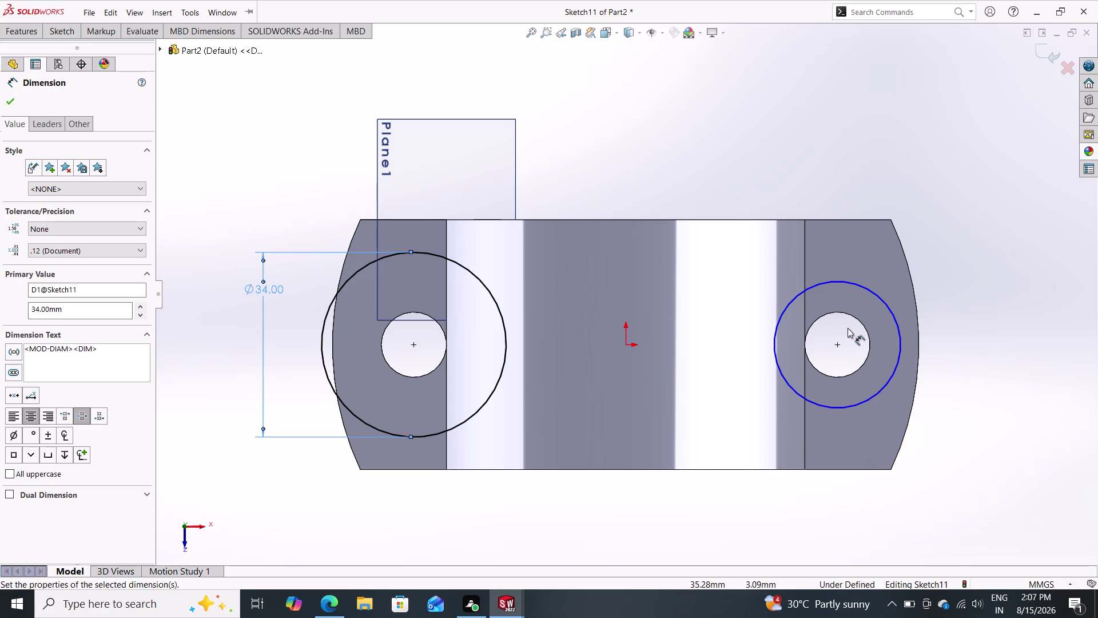
Dimension the right circle to a 34 mm diameter as well.
double_click(889, 311)
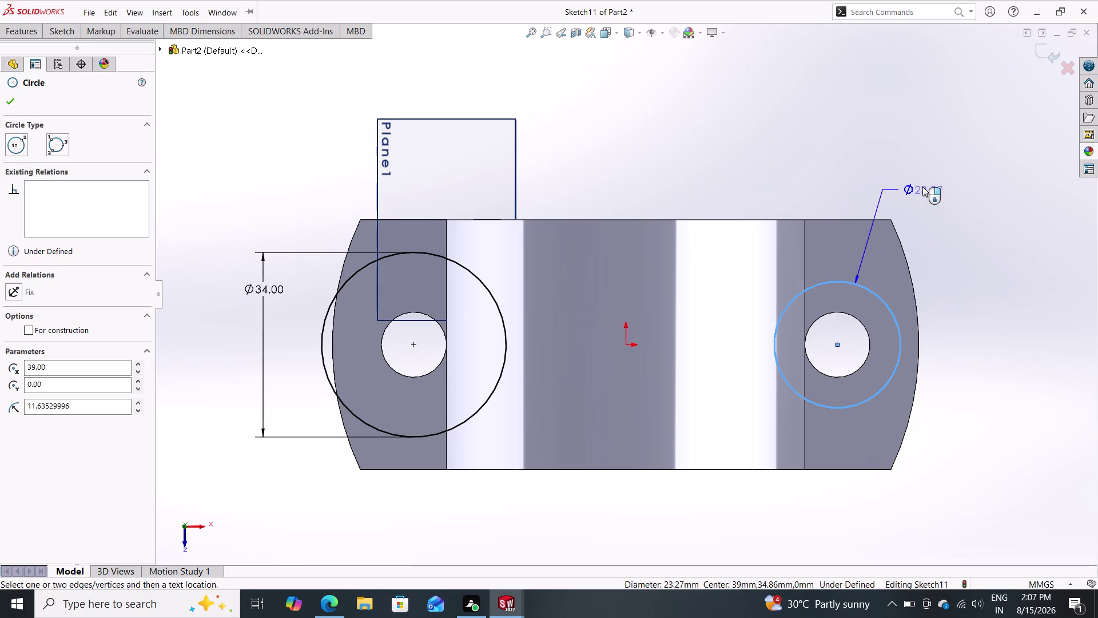
click(920, 163)
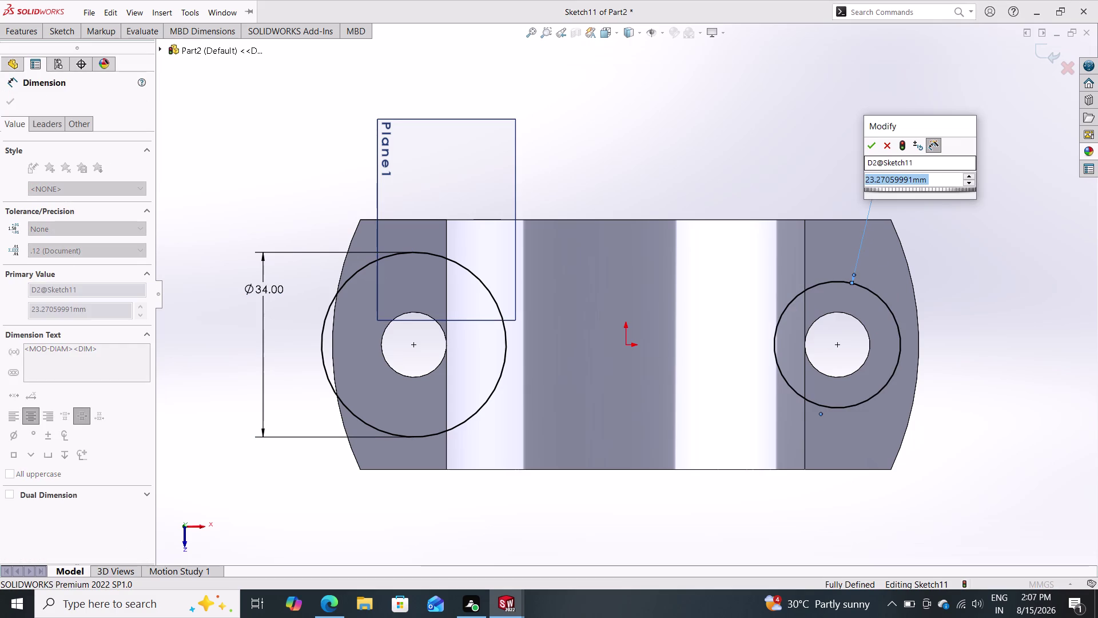
text(17+1)
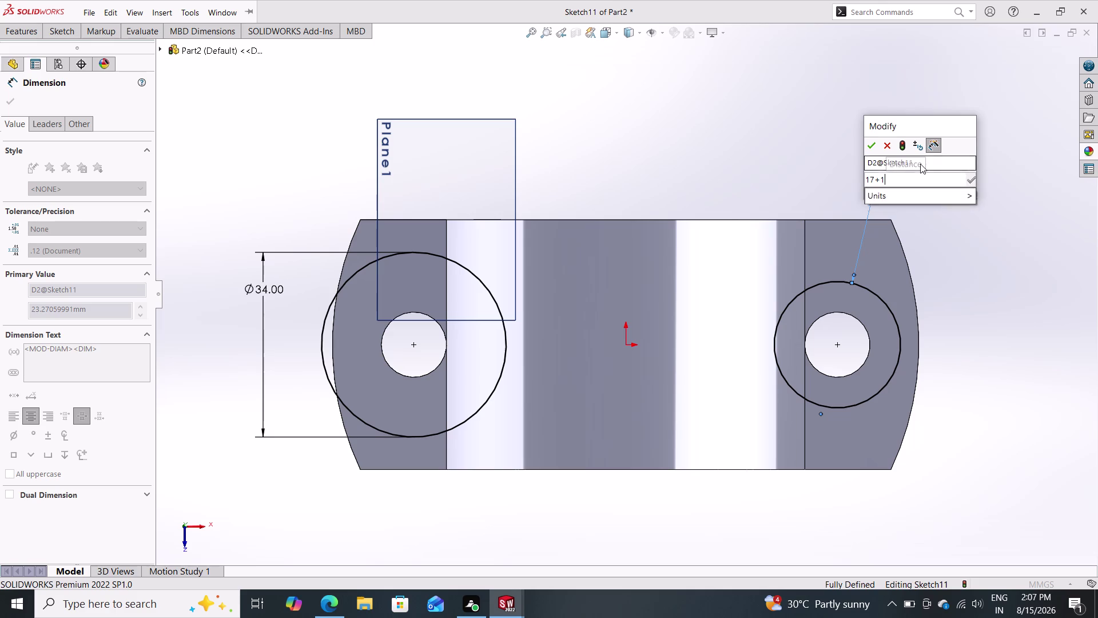
text(7)
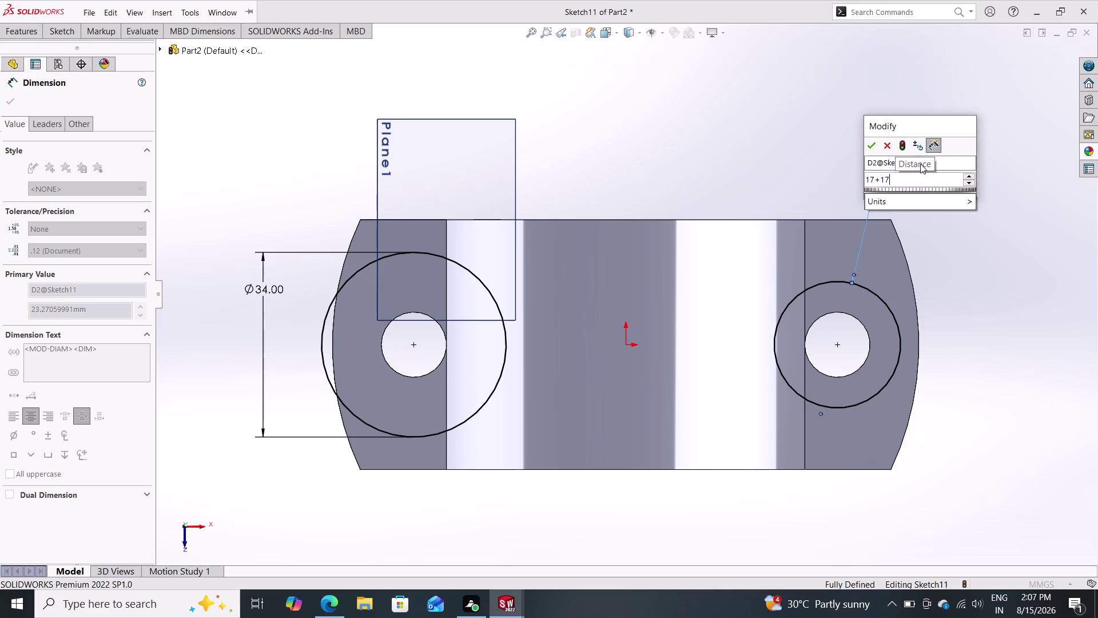
key(Return)
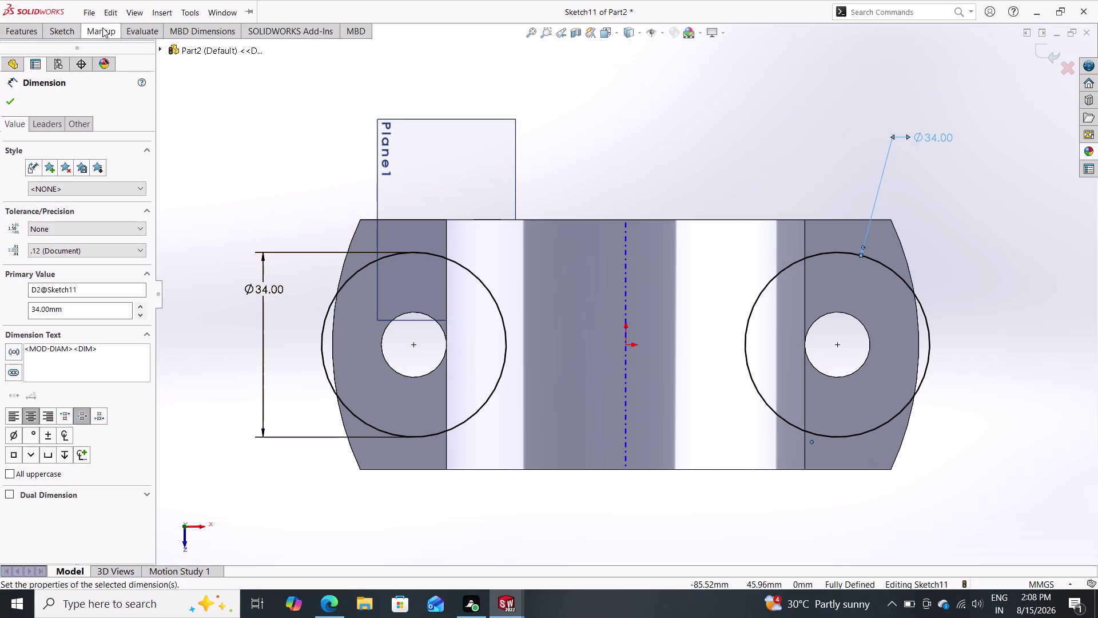
double_click(57, 34)
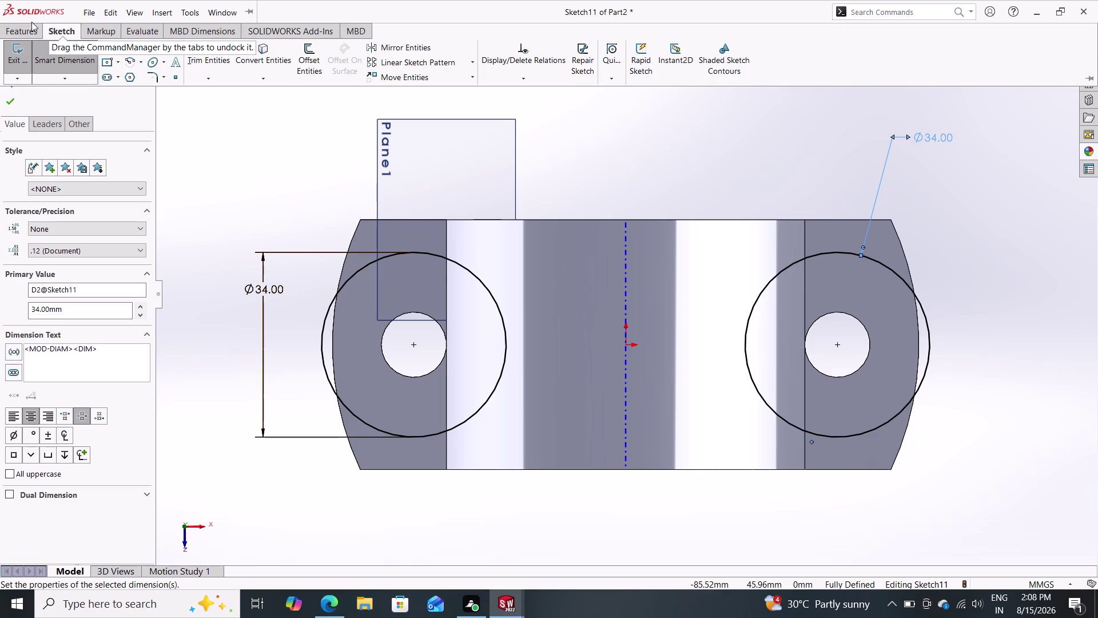
click(23, 27)
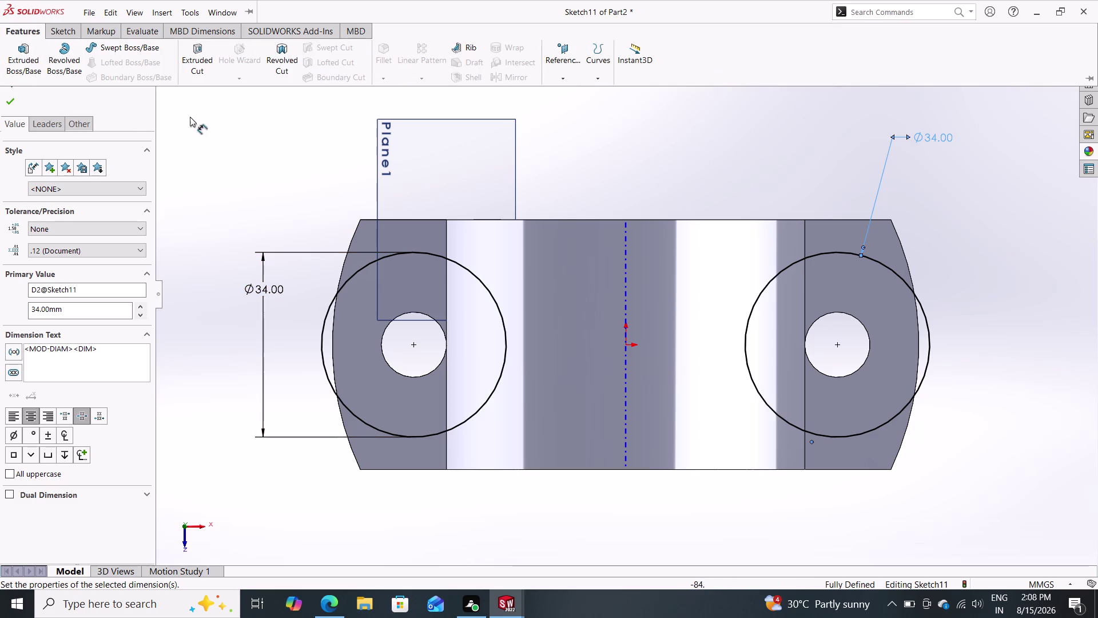
Cut the two 34 mm circle regions Through All as Cut-Extrude5.
click(201, 60)
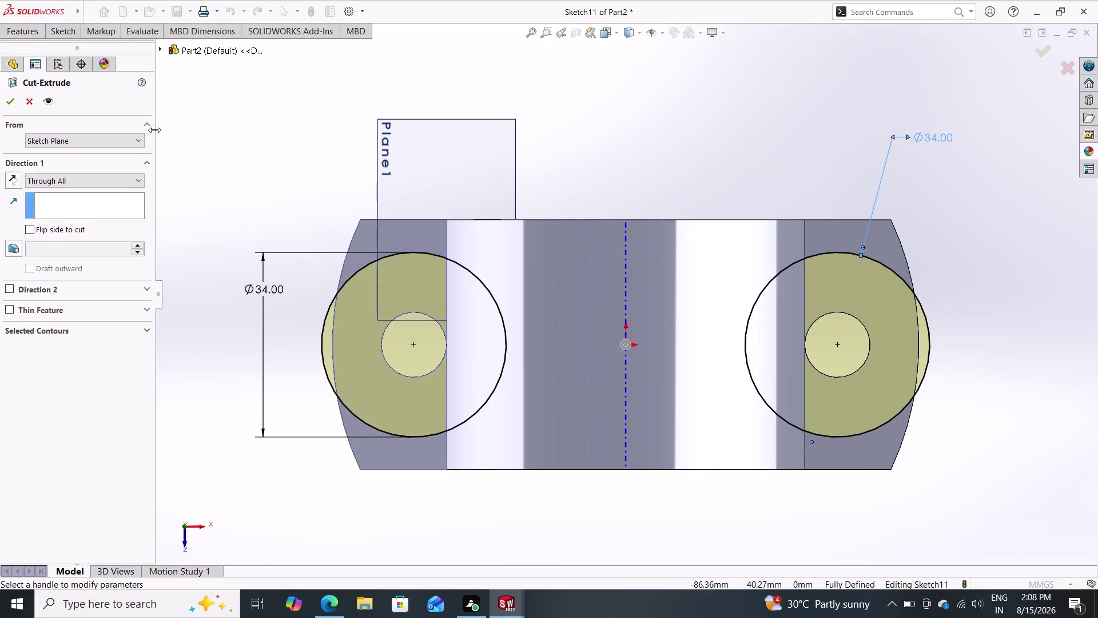
click(118, 179)
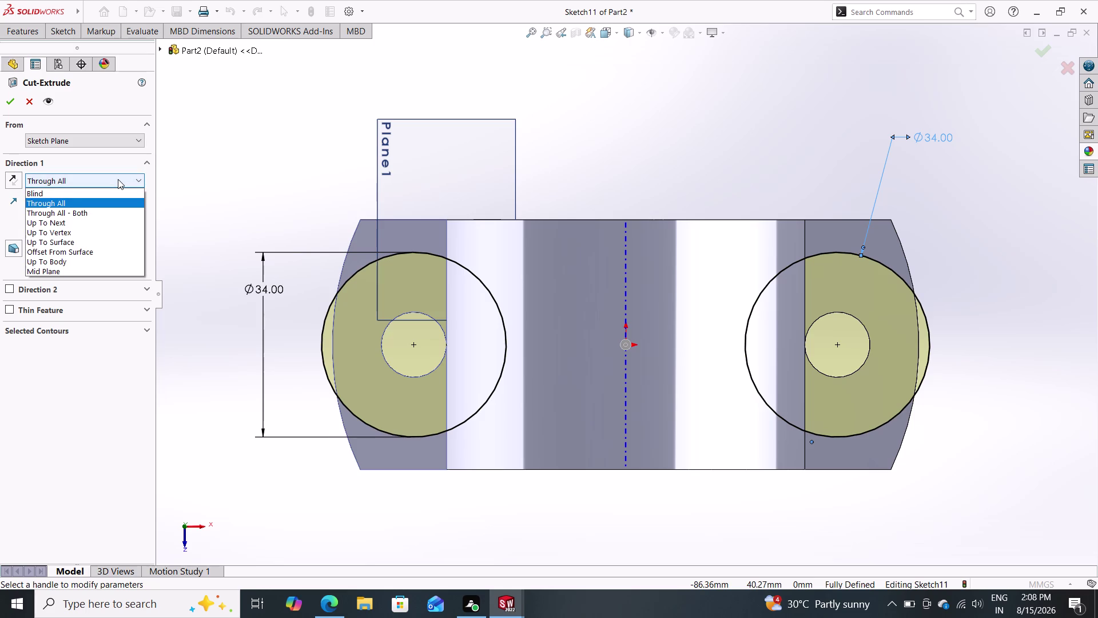
click(118, 179)
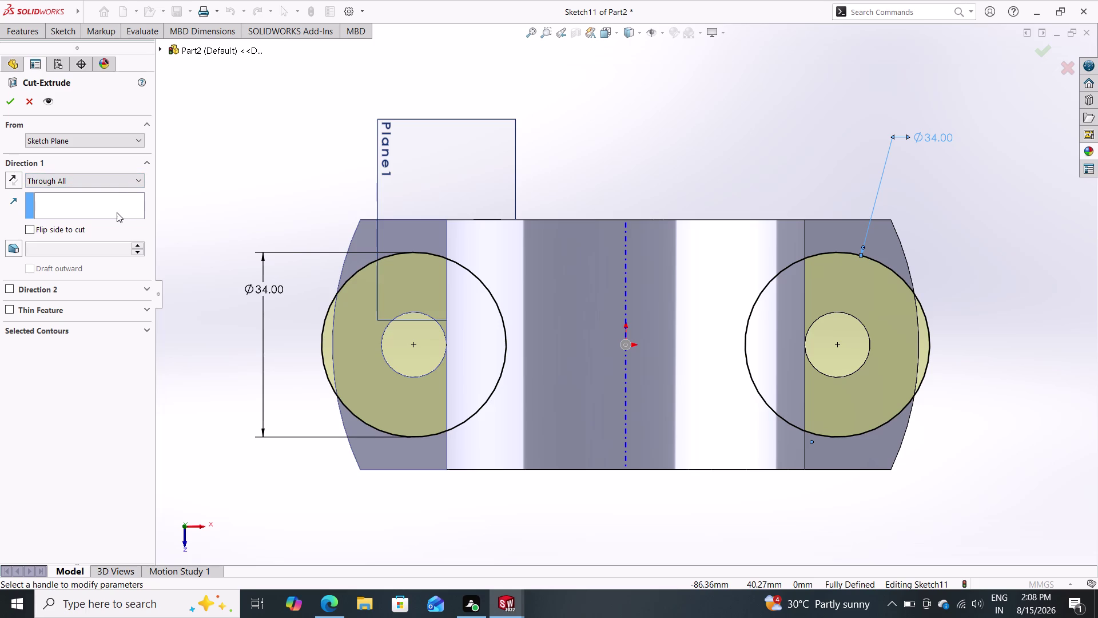
click(15, 179)
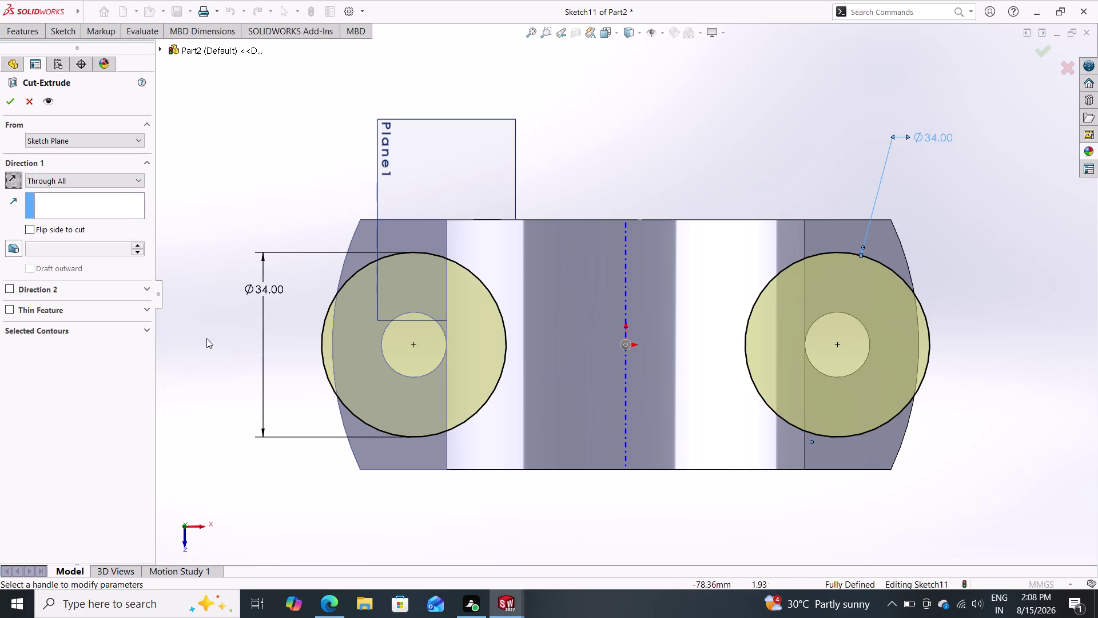
middle_drag(229, 364, 242, 187)
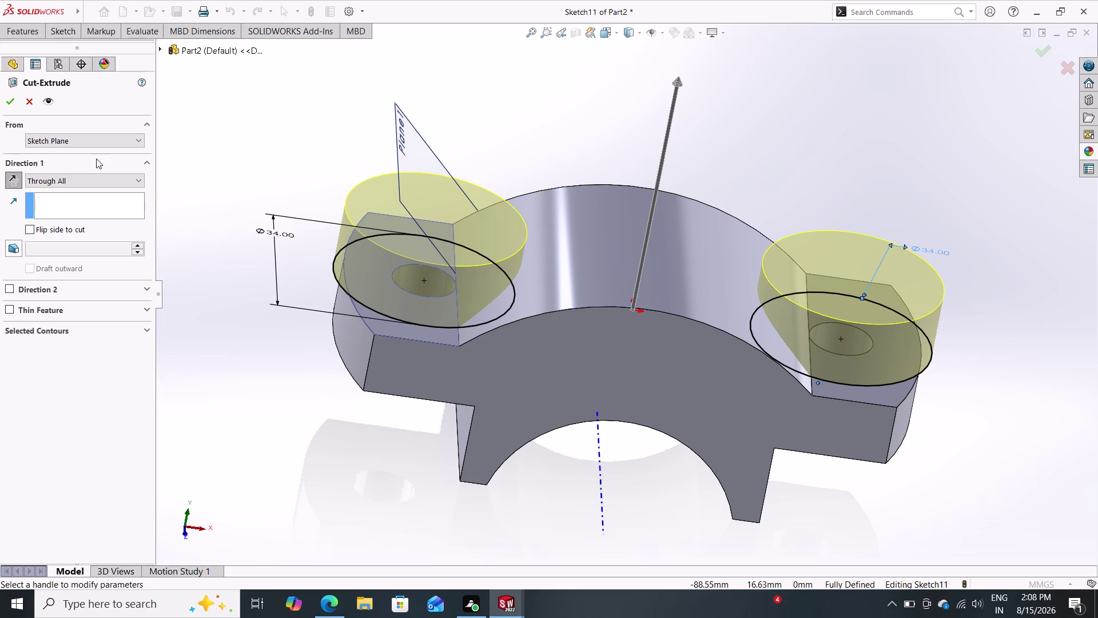
click(14, 103)
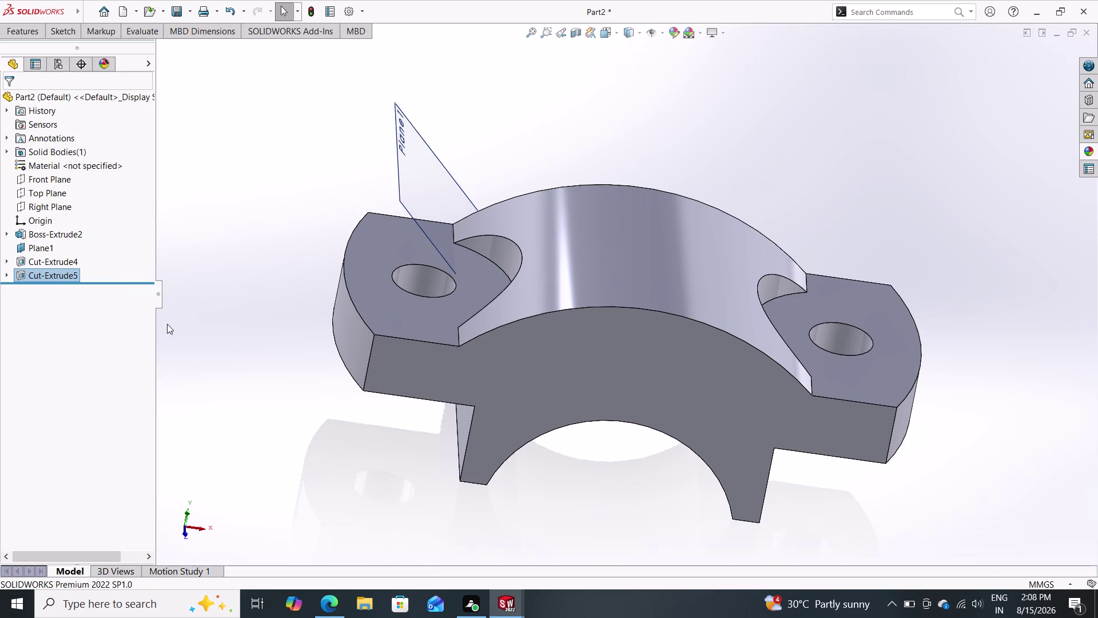
Orbit to inspect the reliefs, then view the Boss-Extrude2 face normal to the screen.
middle_drag(649, 123, 643, 194)
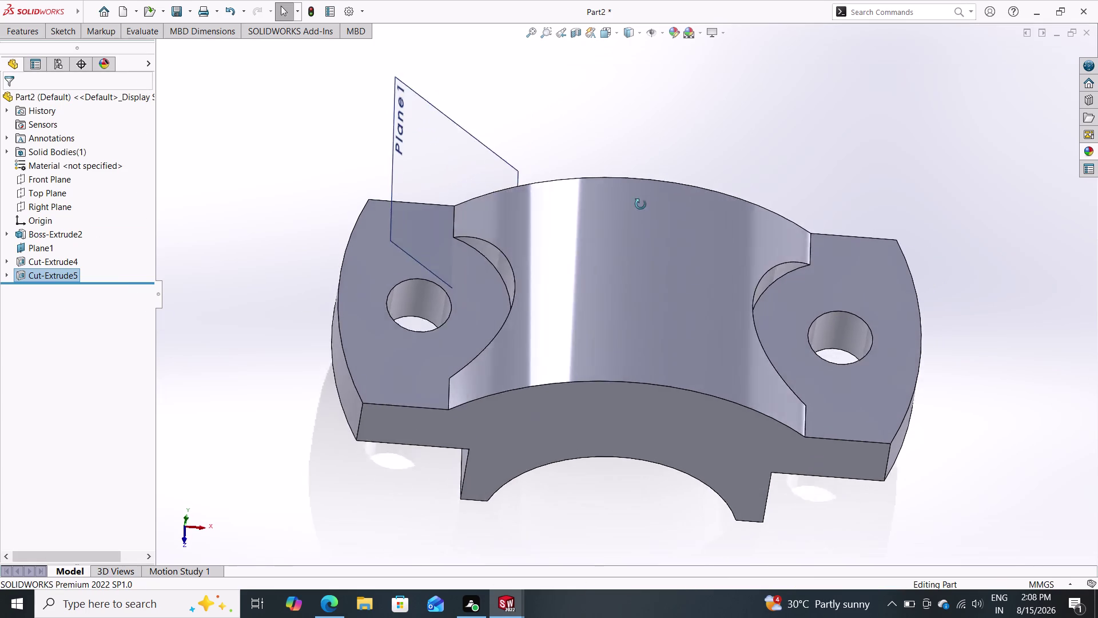
middle_drag(642, 193, 644, 310)
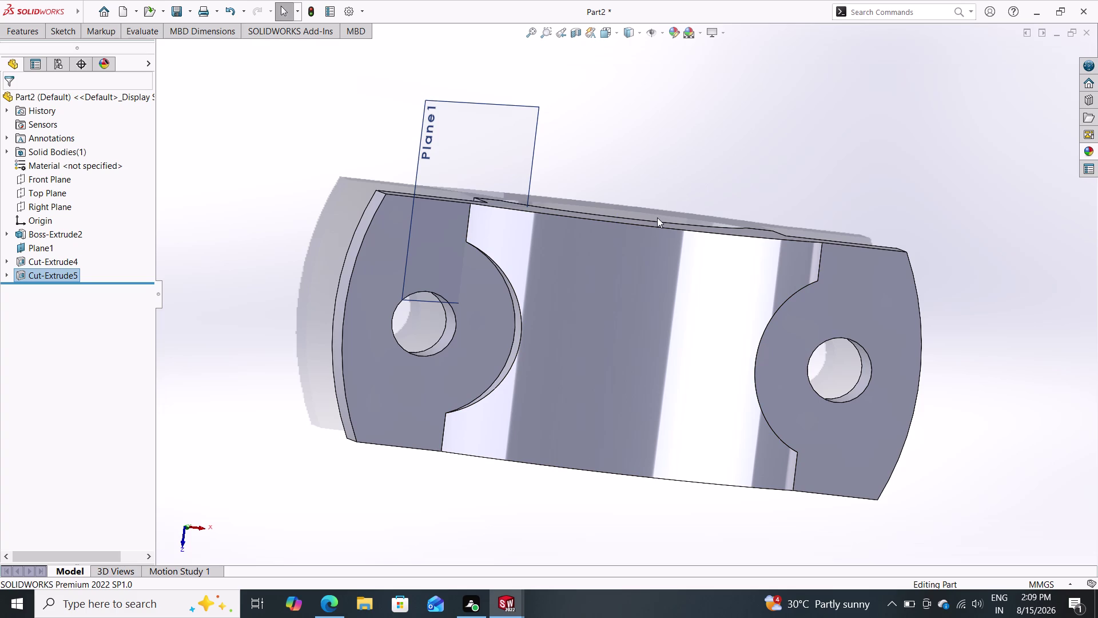
middle_drag(666, 197, 640, 86)
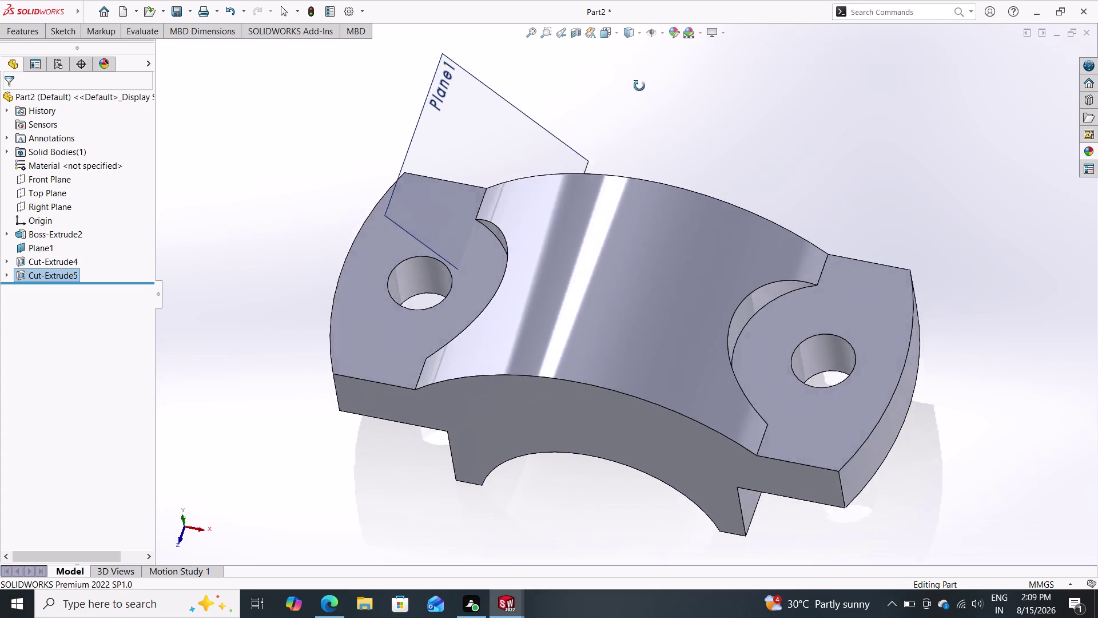
middle_drag(640, 85, 616, 162)
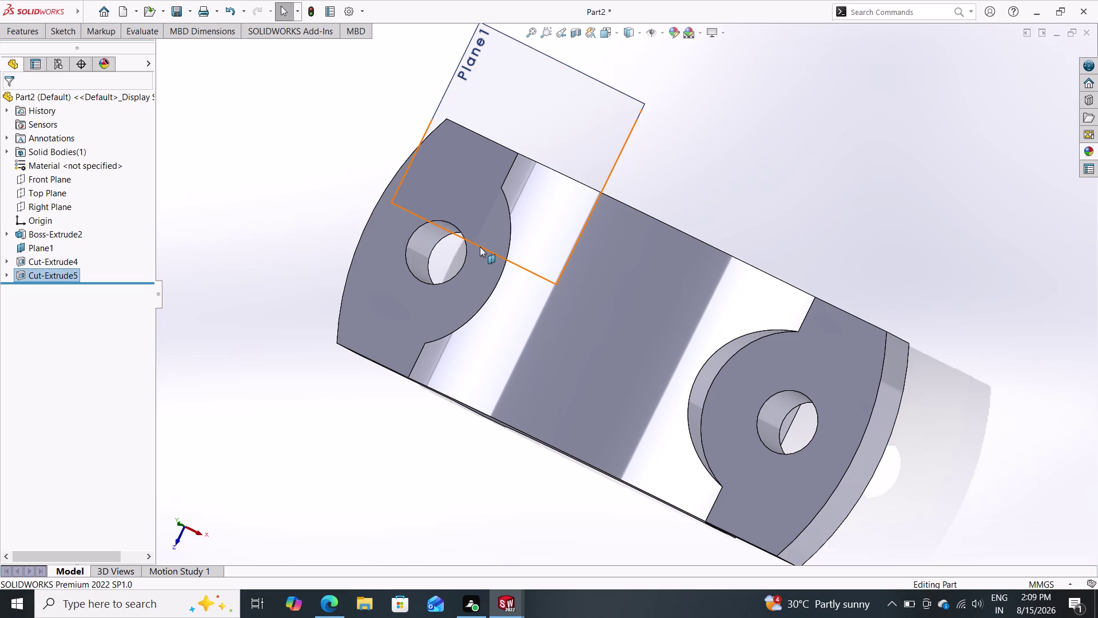
click(559, 31)
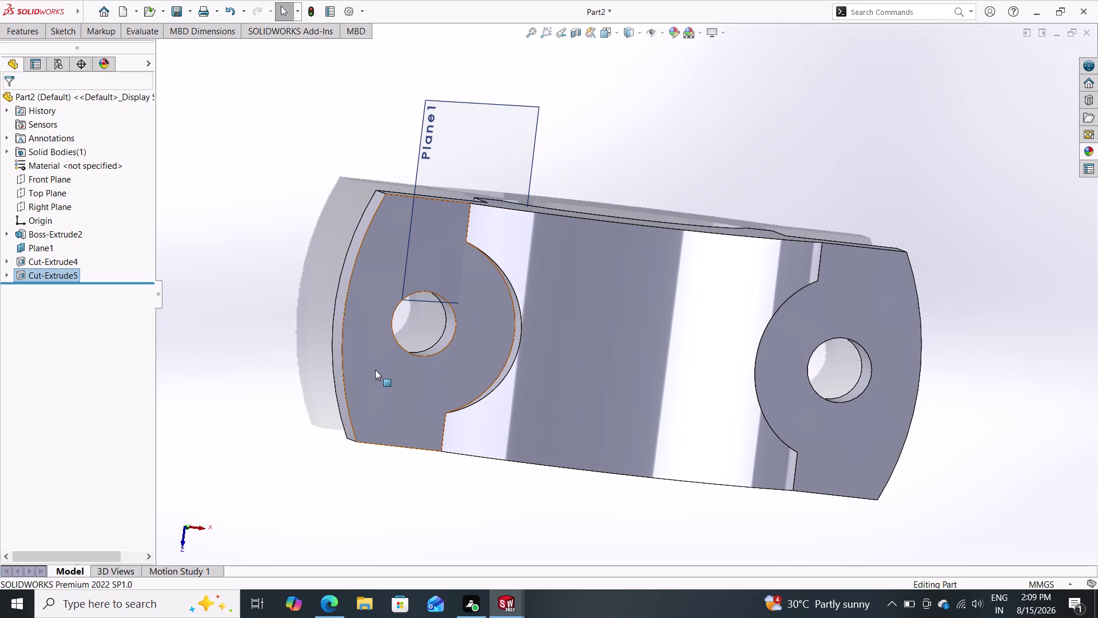
click(580, 363)
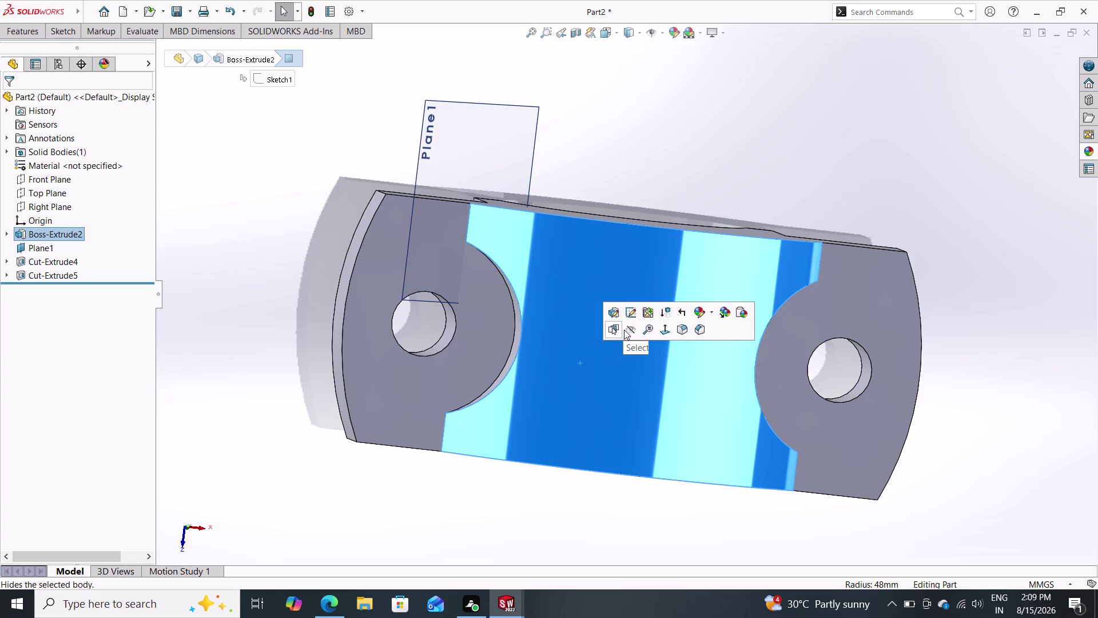
click(663, 331)
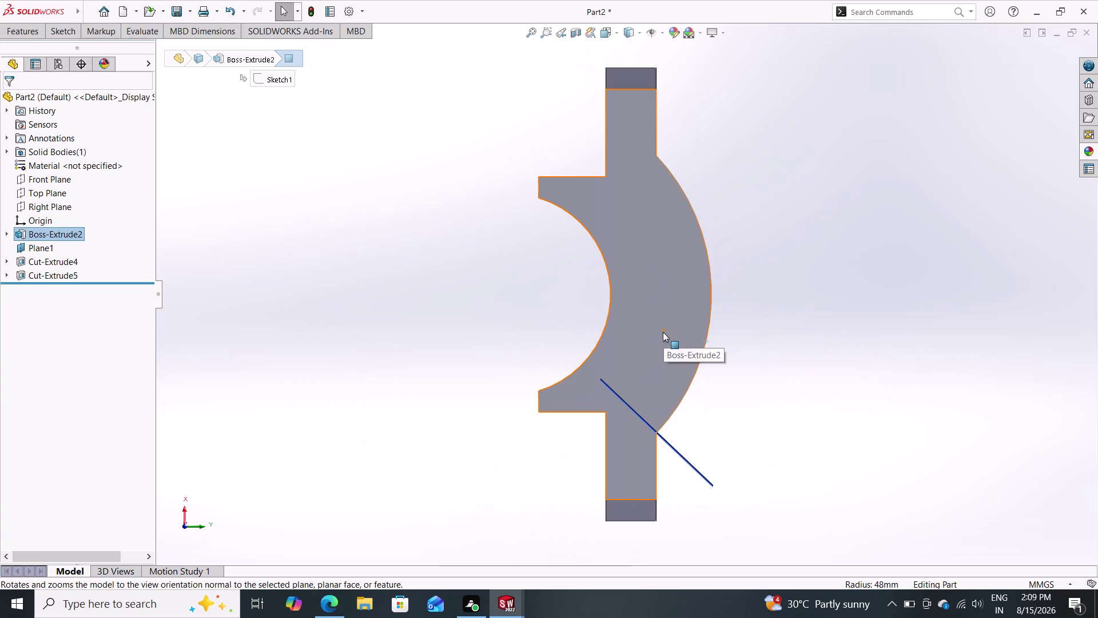
Undo Cut-Extrude5 to reopen Sketch11, then start a new extruded cut from it.
key(ctrl+z)
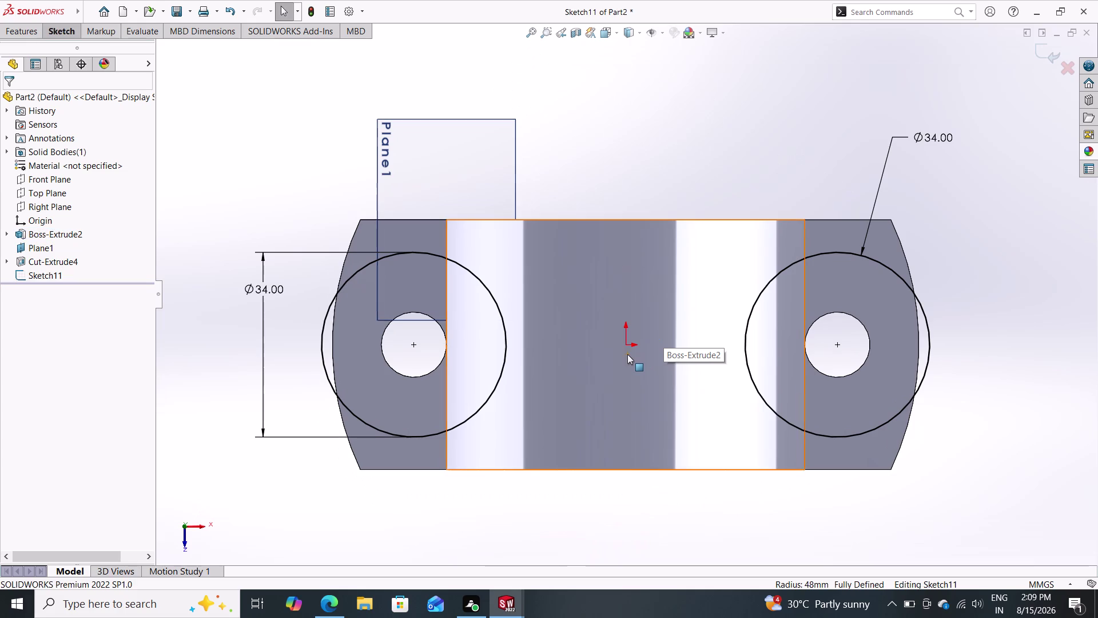
double_click(627, 353)
key(Escape)
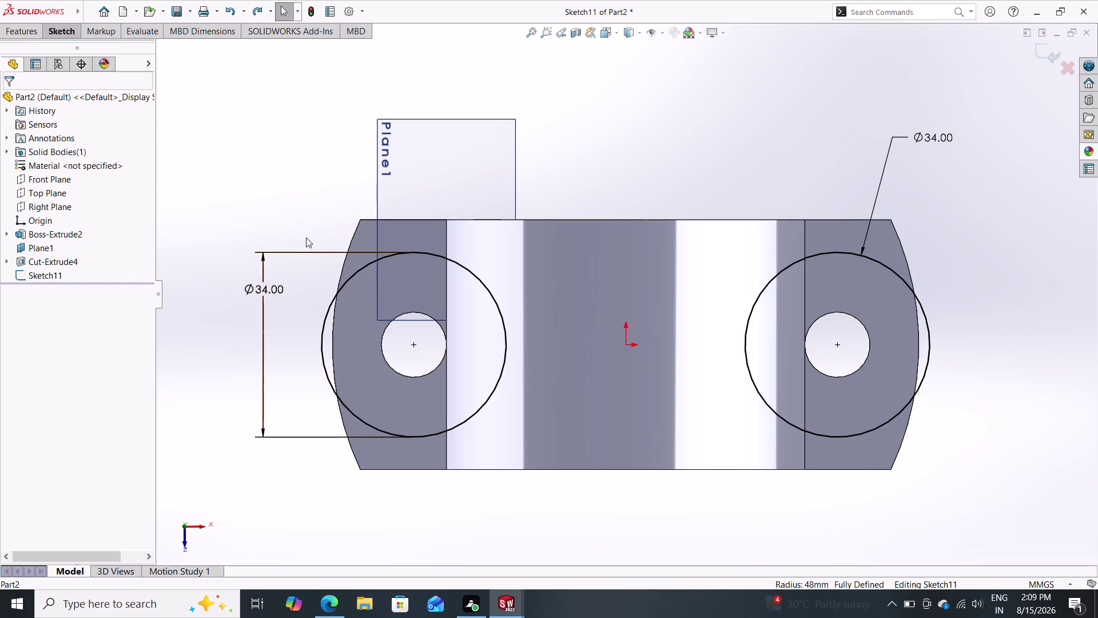
middle_drag(660, 171, 664, 105)
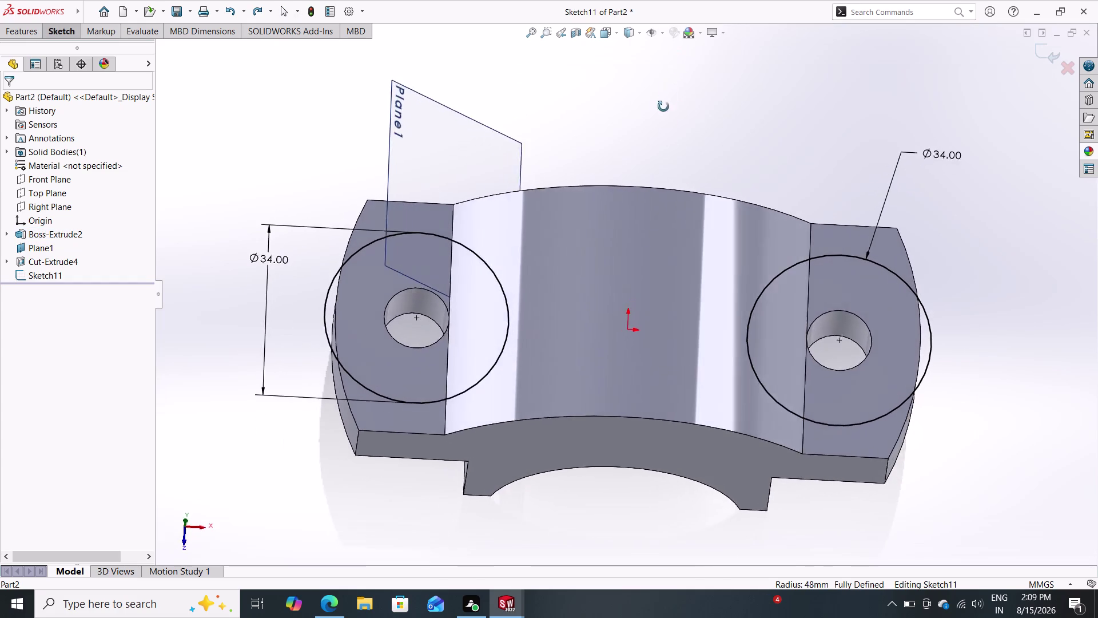
middle_drag(664, 105, 657, 120)
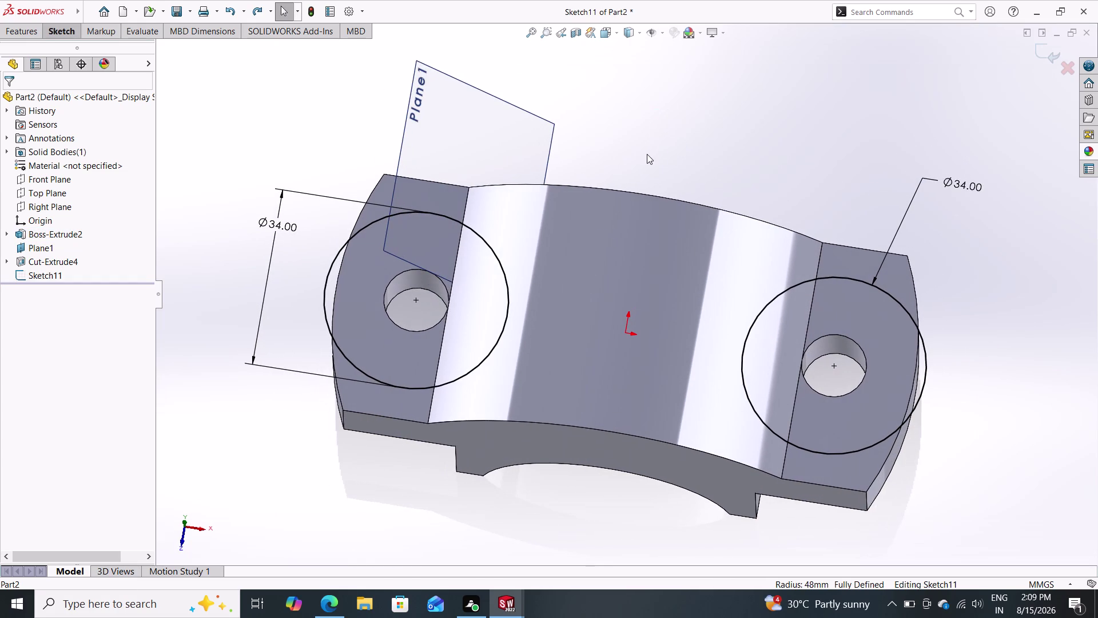
click(560, 32)
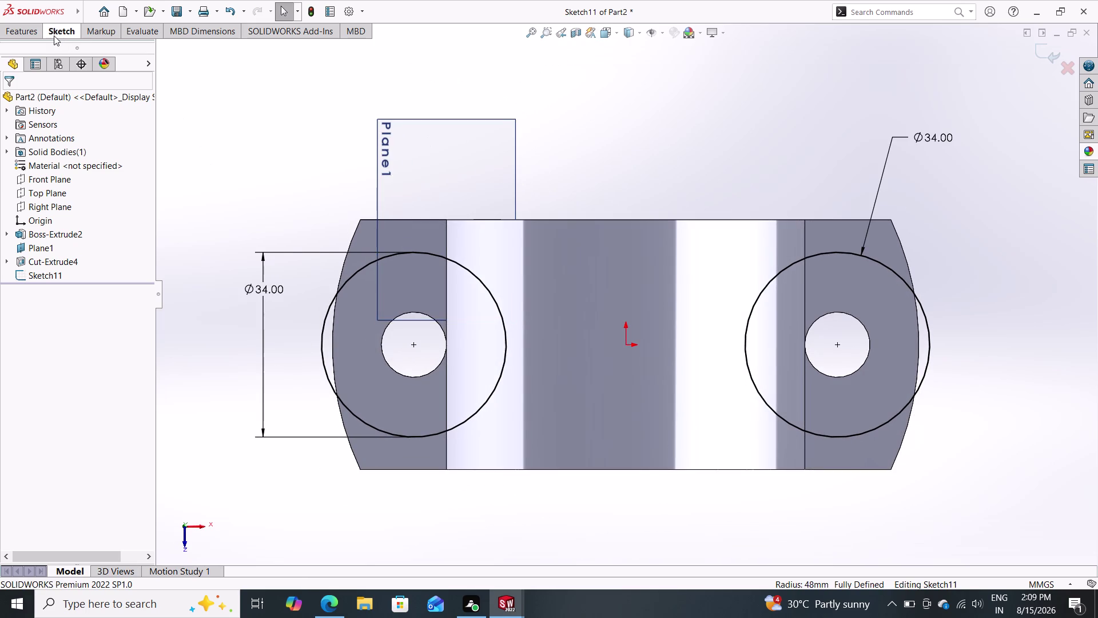
click(26, 26)
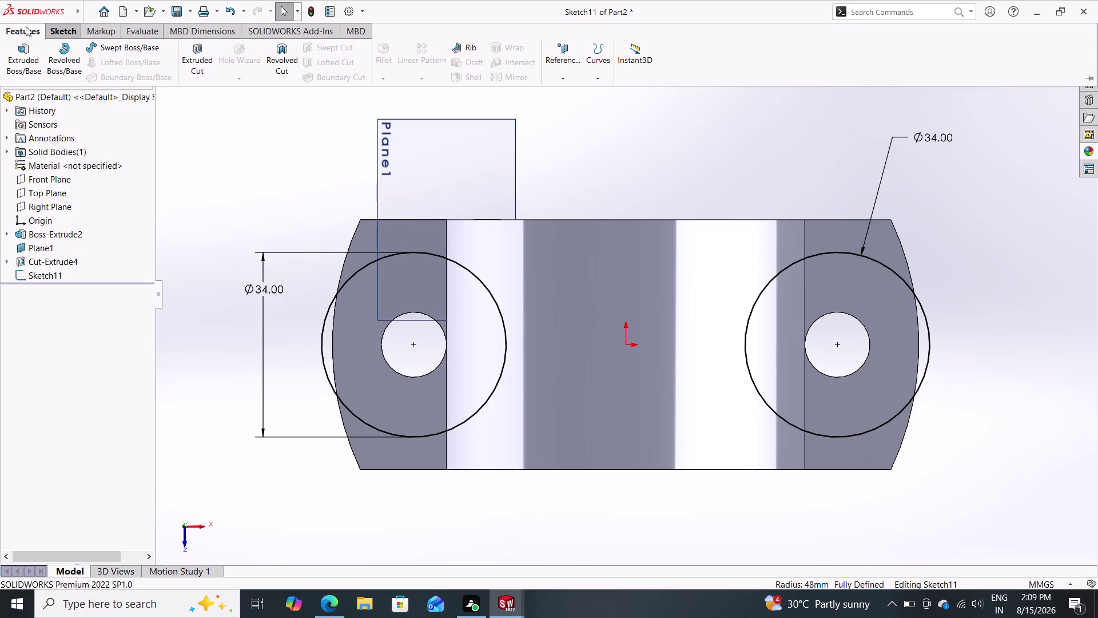
double_click(190, 48)
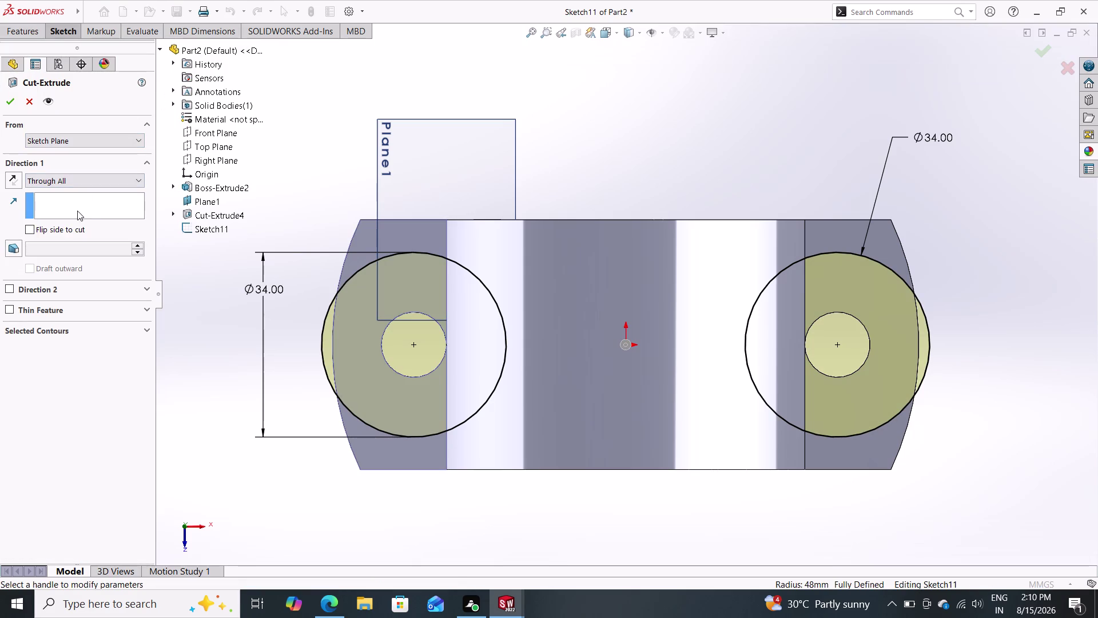
Set Cut-Extrude6 to Through All so the 34 mm relief circles cut through both flanges.
click(10, 175)
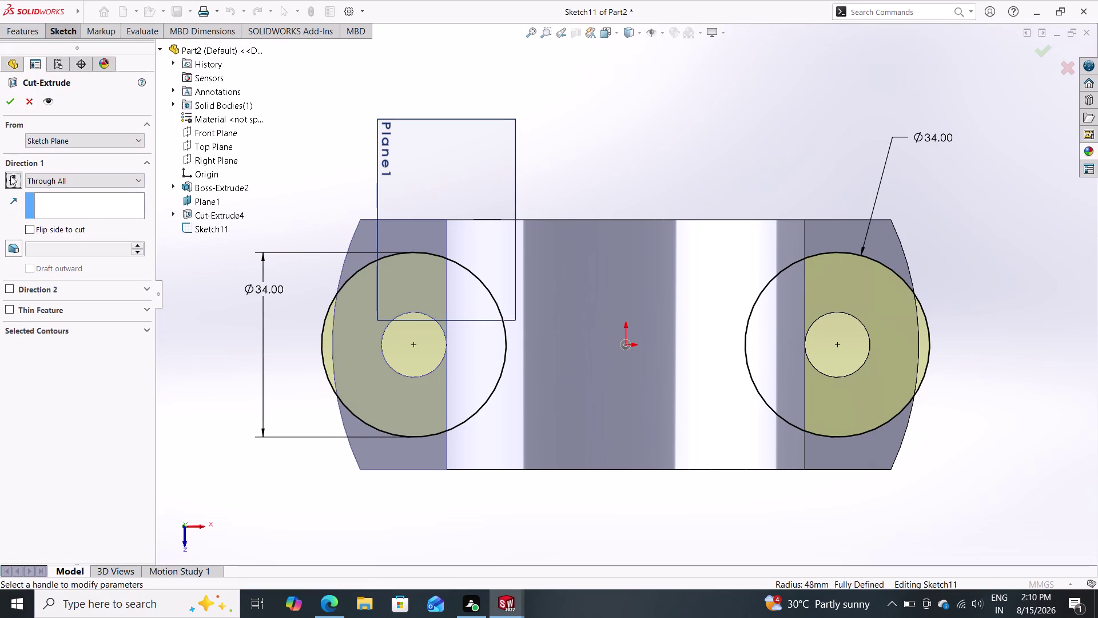
double_click(9, 97)
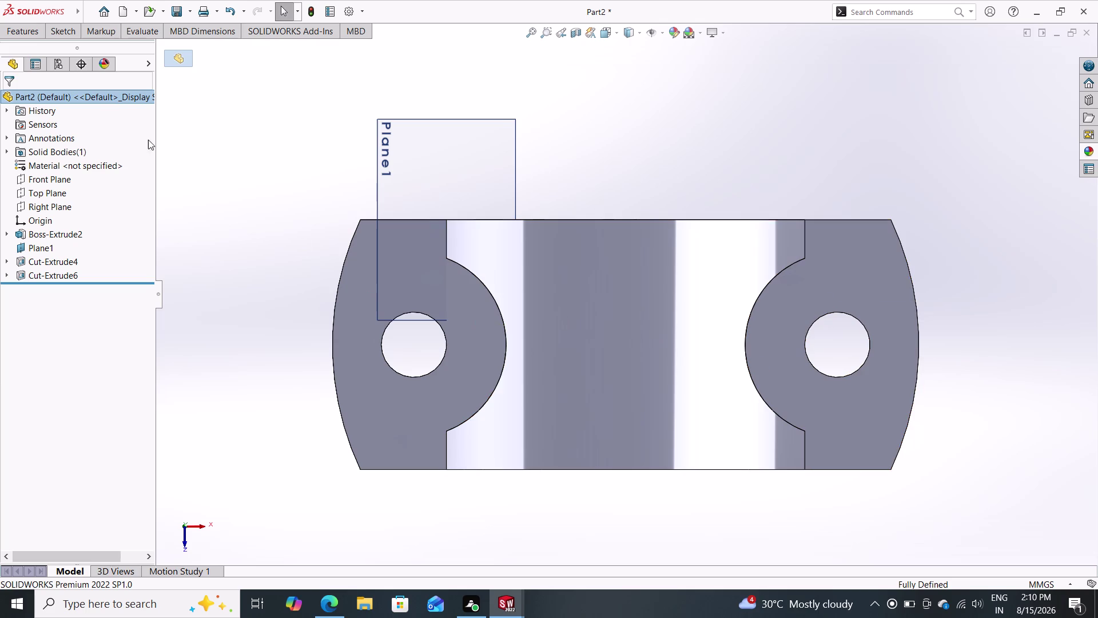
Start a sketch on the cap's middle face, then cancel it with Esc.
click(69, 32)
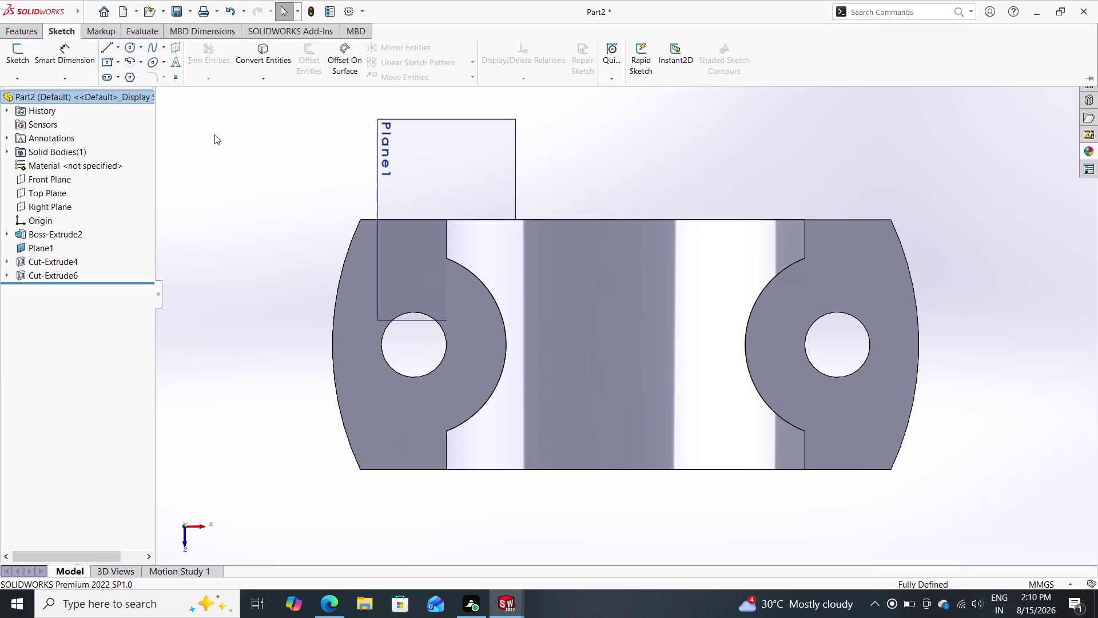
click(130, 44)
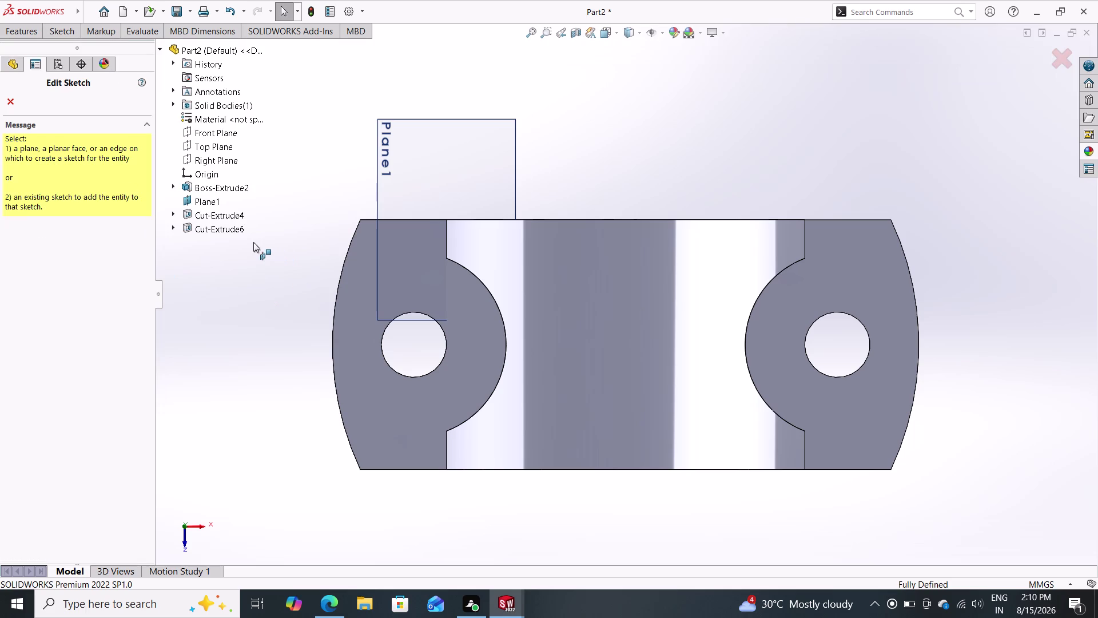
double_click(595, 332)
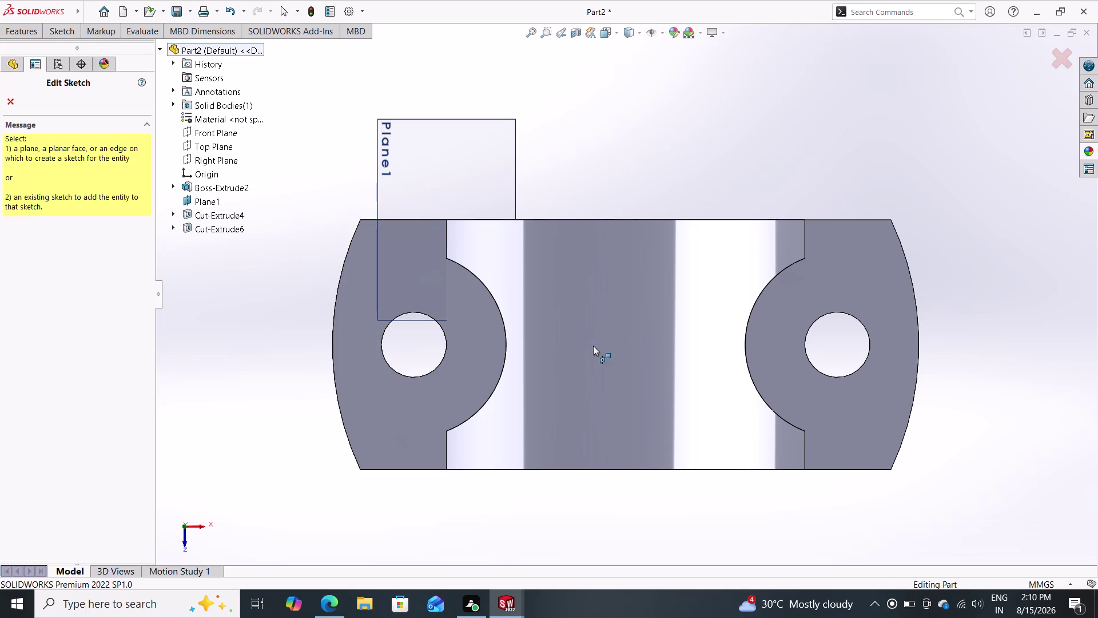
double_click(590, 347)
click(596, 381)
key(Escape)
key(Escape)
key(Escape)
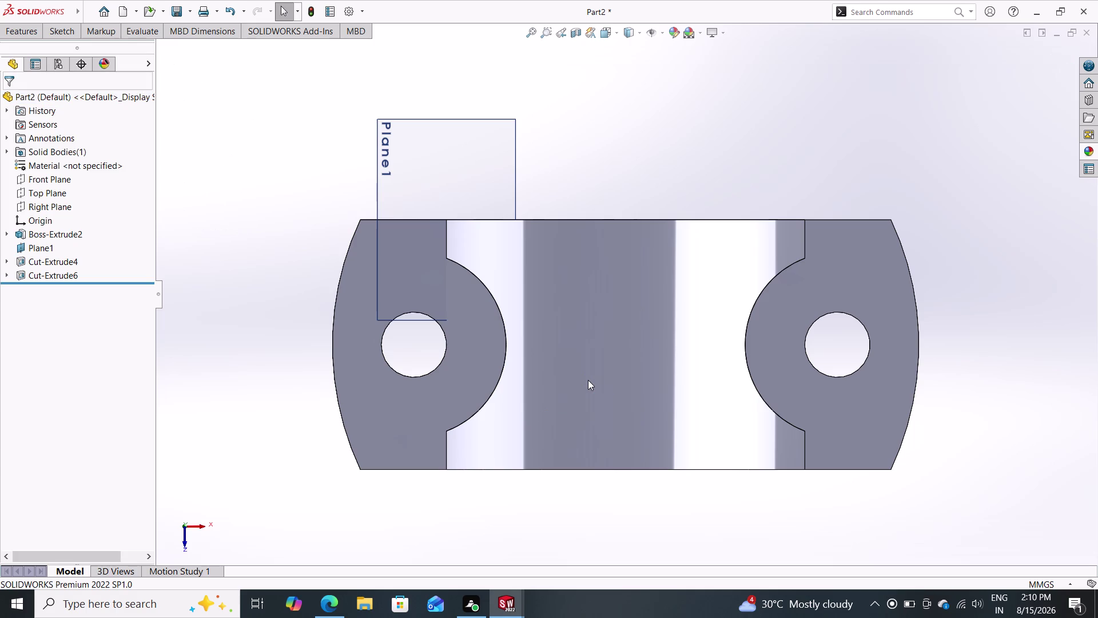
Clear the selection and orbit the cap into an isometric 3D view.
click(606, 361)
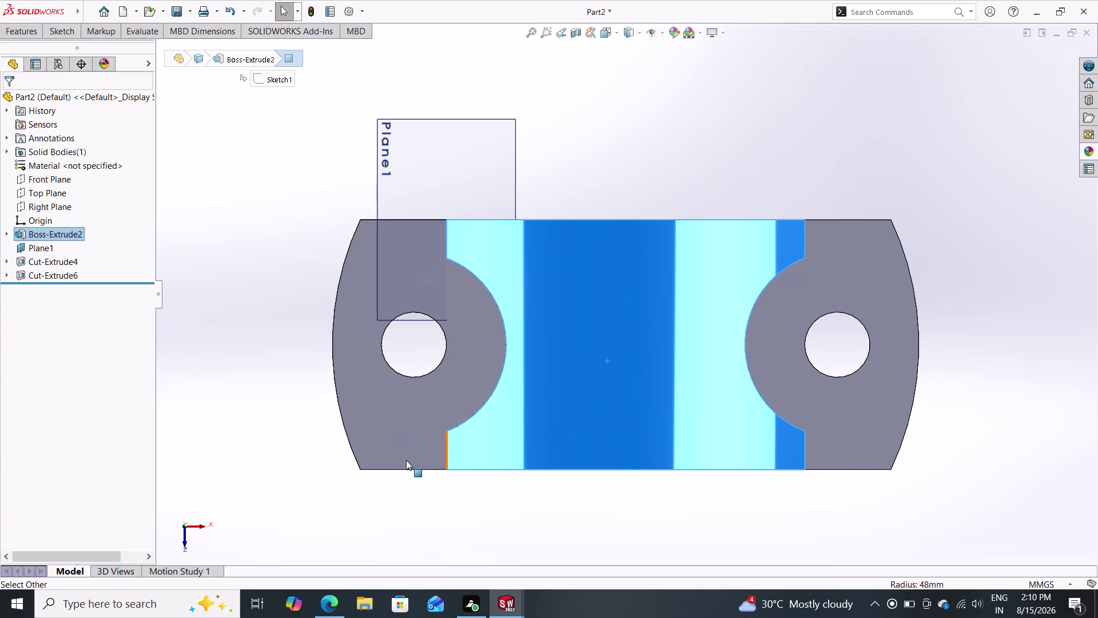
key(Escape)
key(Escape)
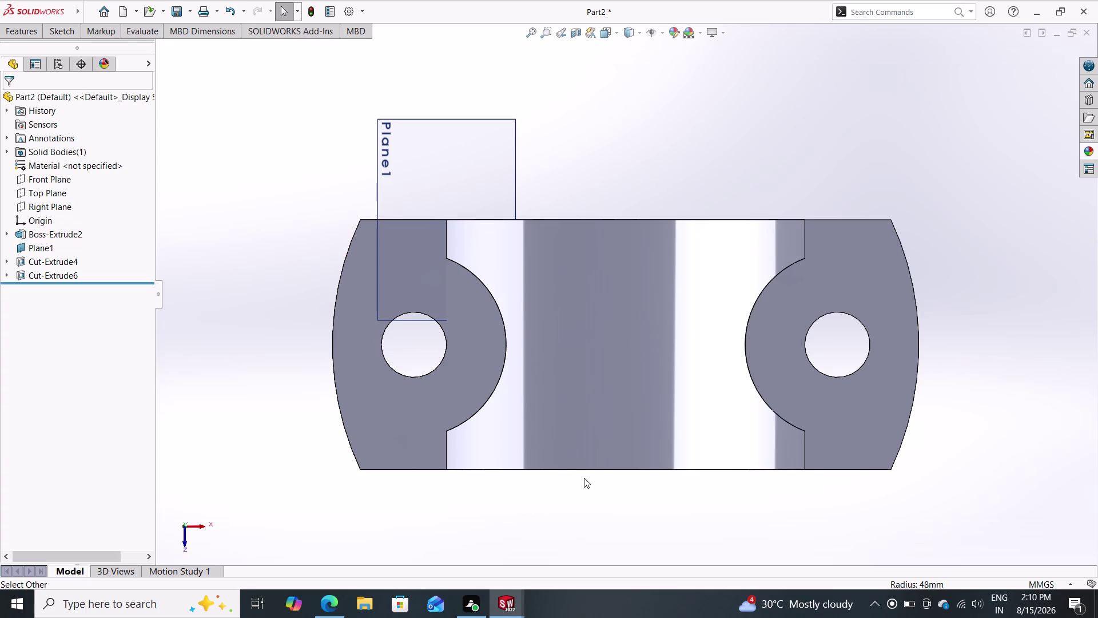
middle_drag(618, 502, 615, 404)
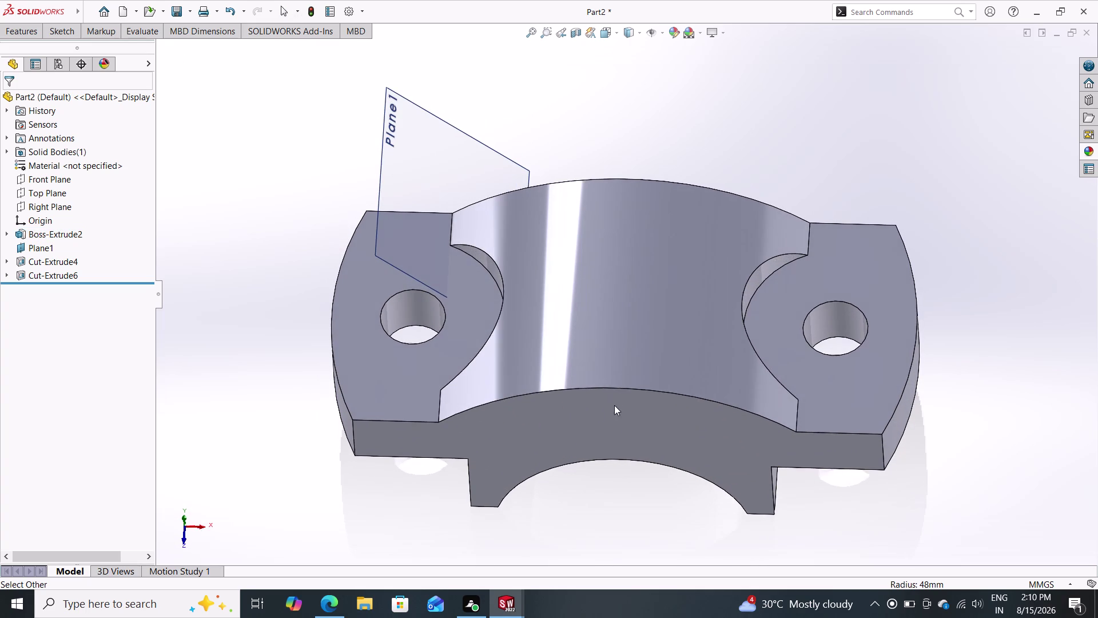
double_click(582, 292)
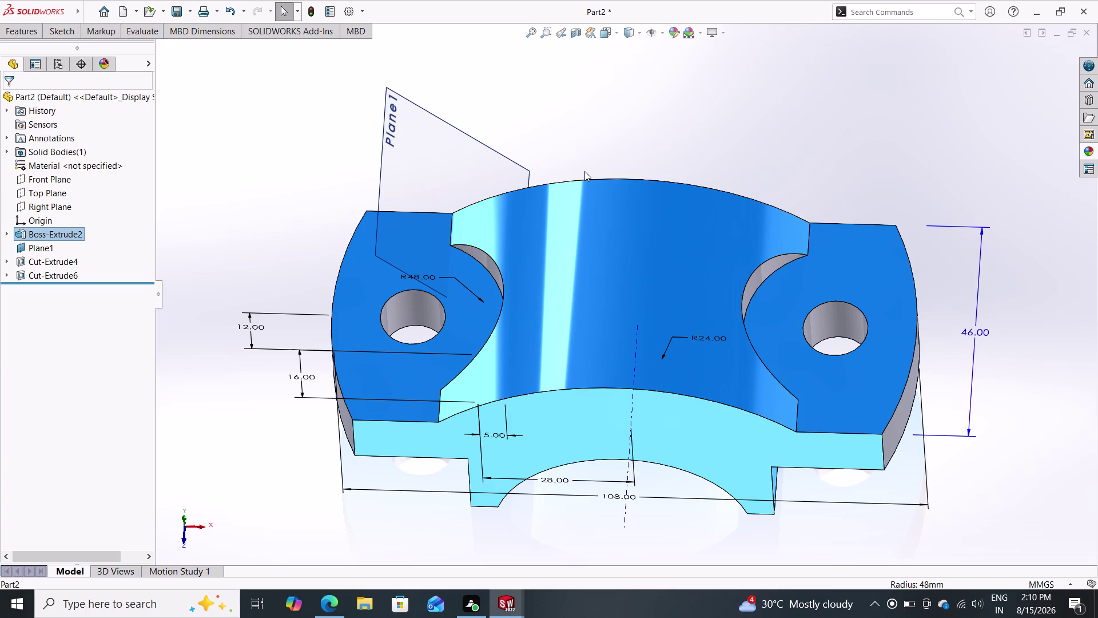
View the cap's arched side profile face-on with Normal To.
right_click(582, 209)
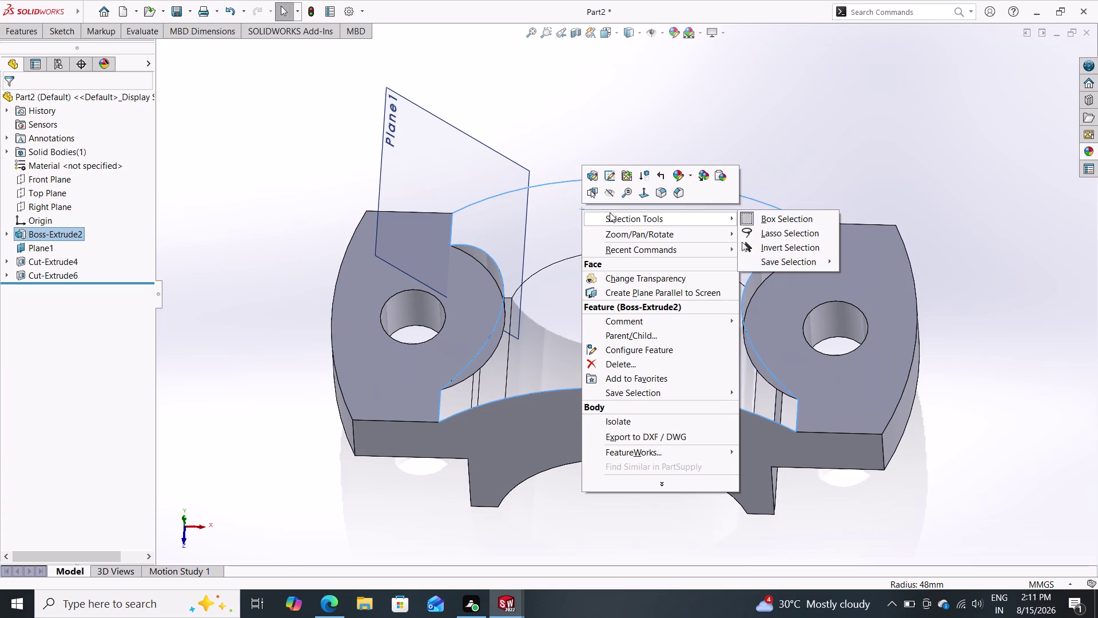
click(641, 191)
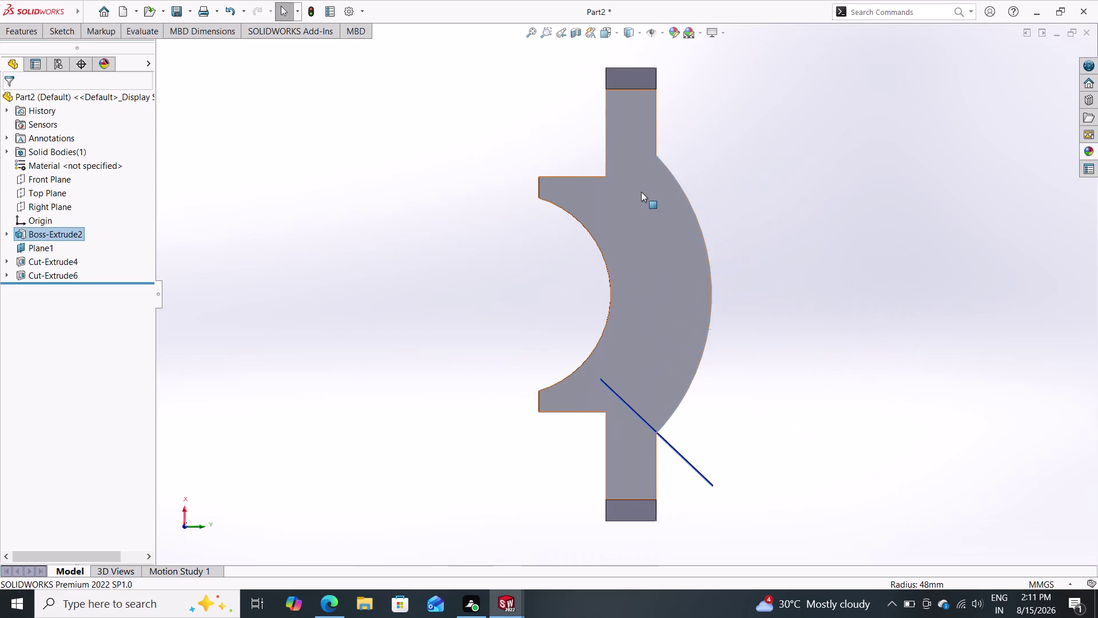
key(ctrl+z)
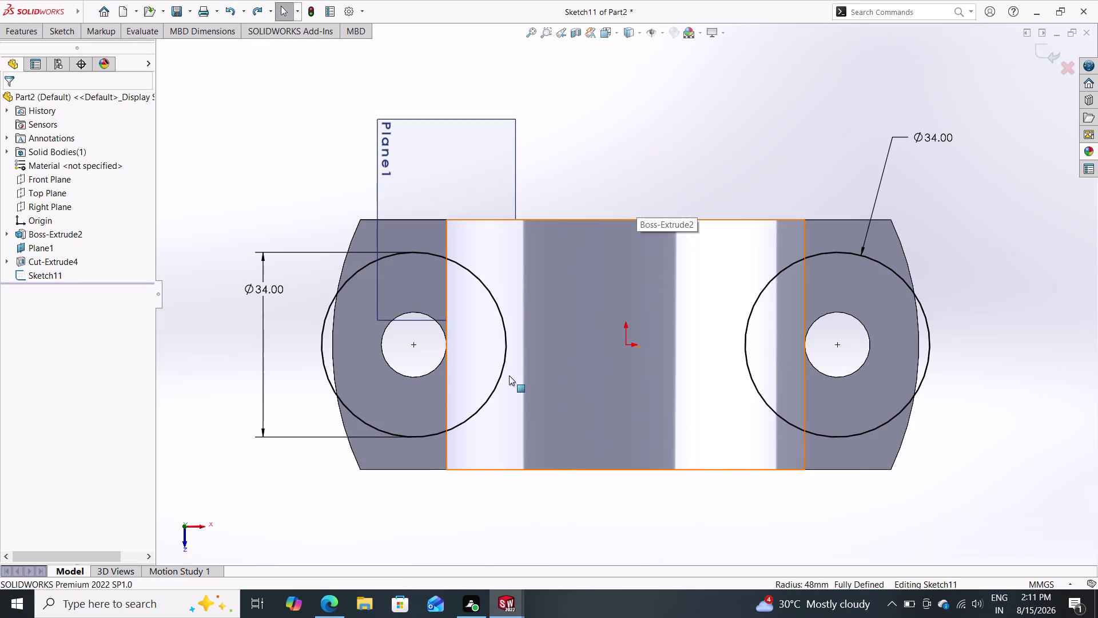
key(ctrl+y)
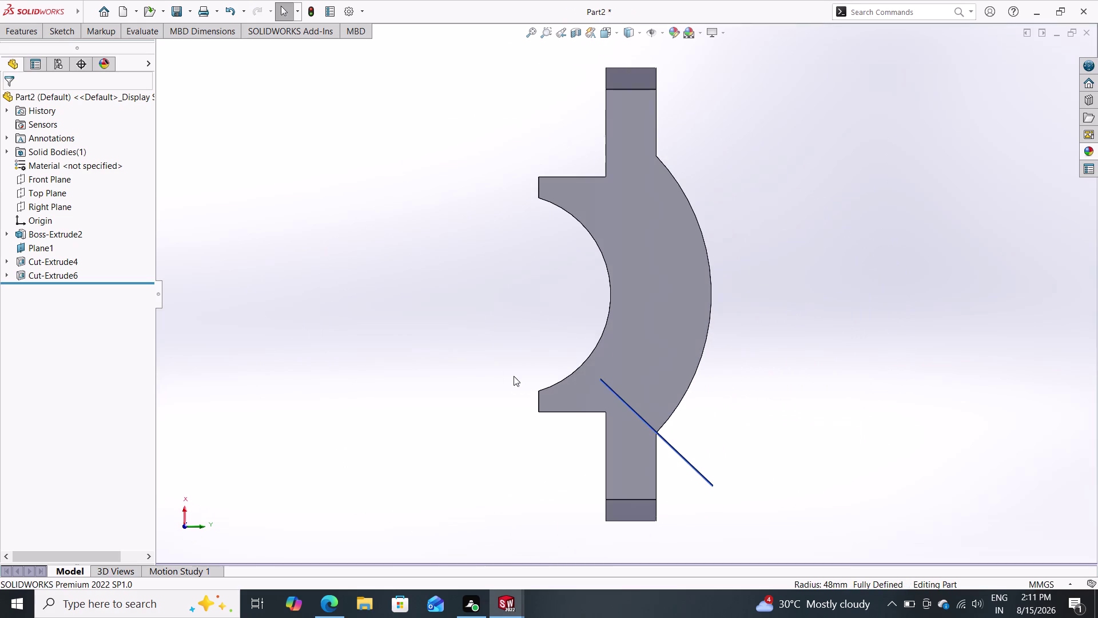
Orbit the cap to inspect its underside and flange reliefs from another angle.
middle_drag(795, 340, 652, 275)
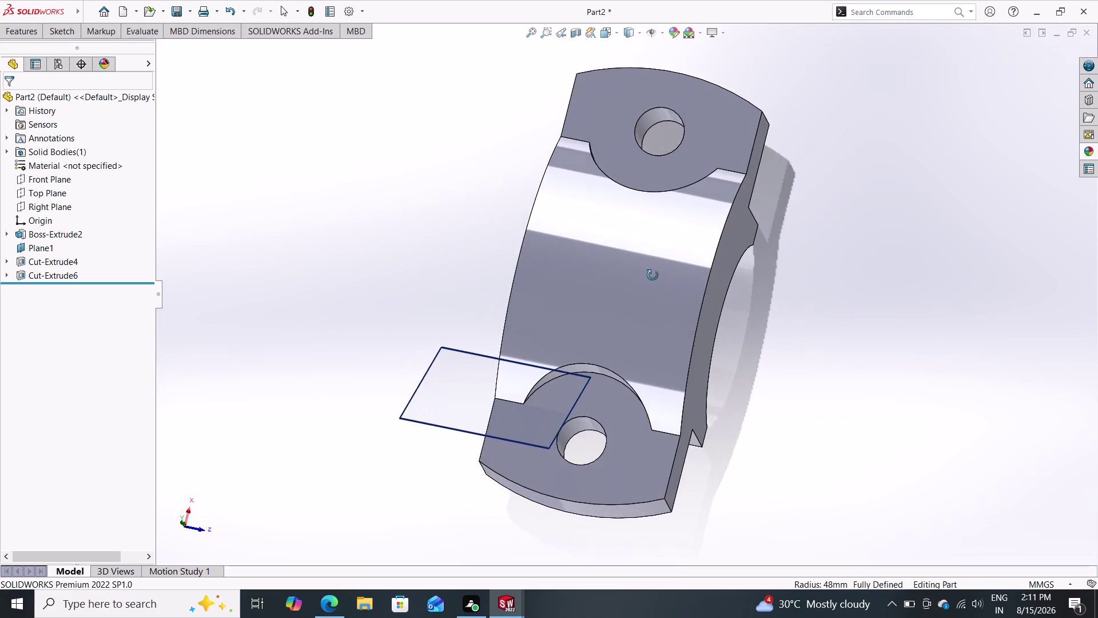
middle_drag(652, 275, 635, 299)
key(Escape)
key(Escape)
key(Escape)
key(Escape)
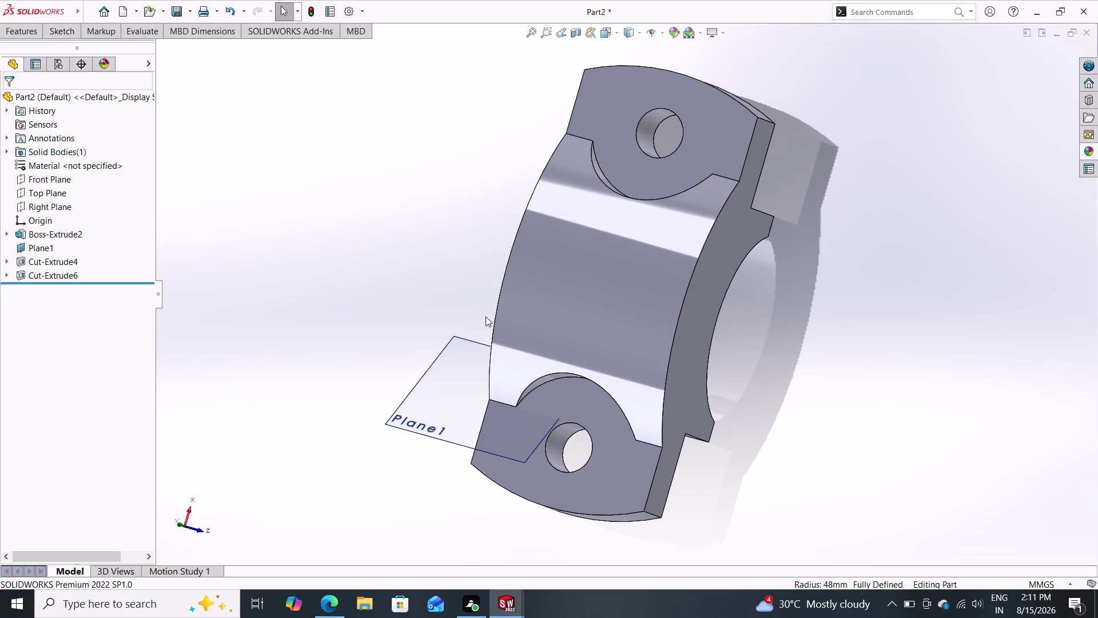
click(20, 24)
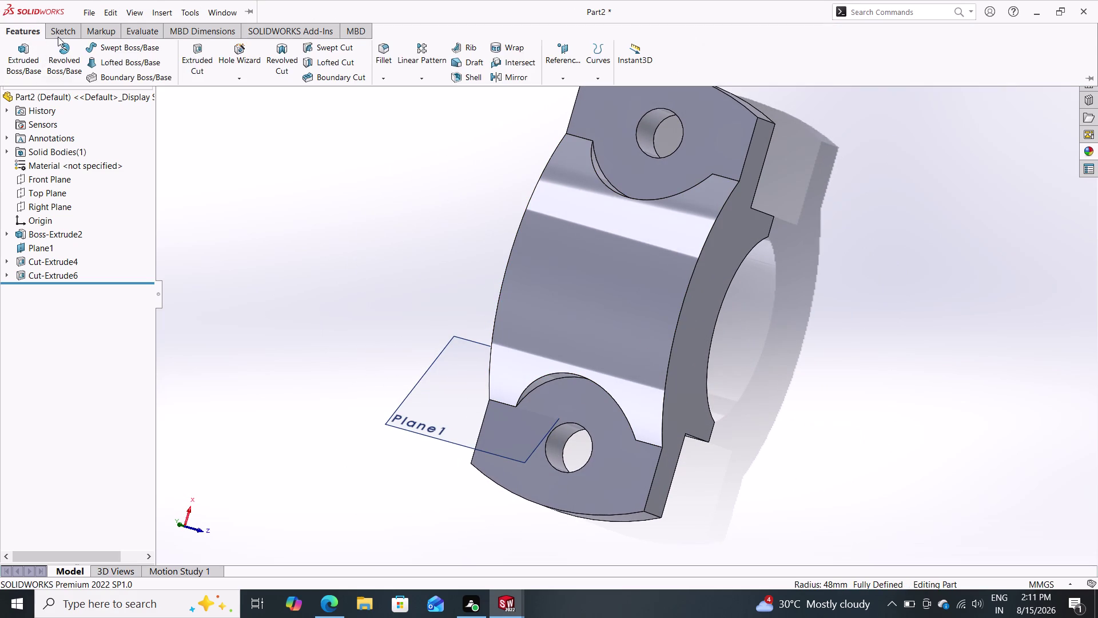
click(58, 37)
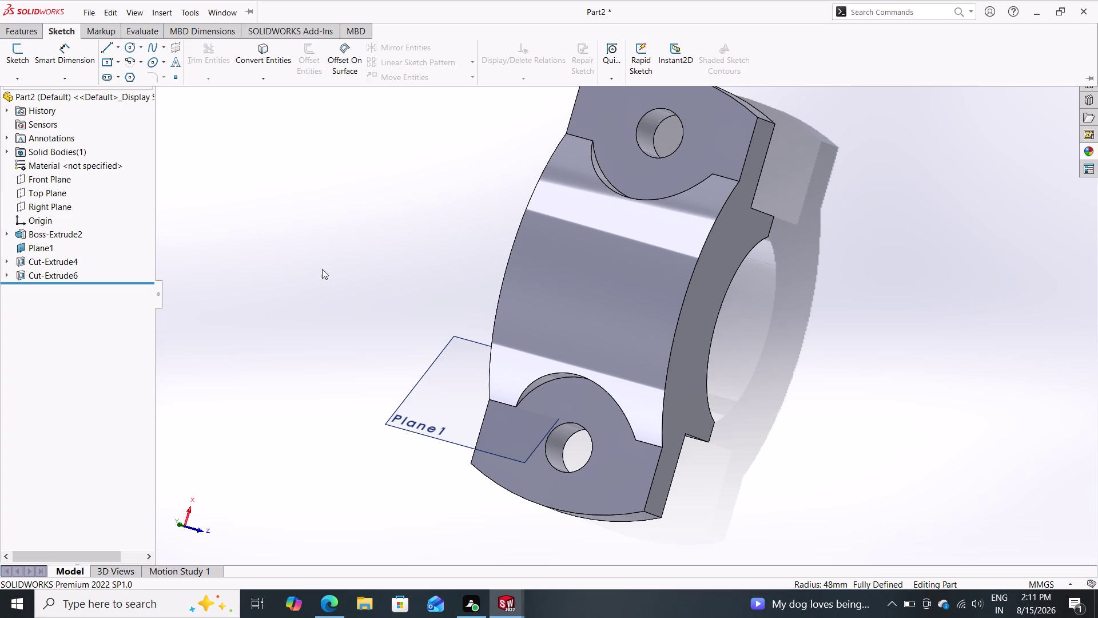
click(581, 277)
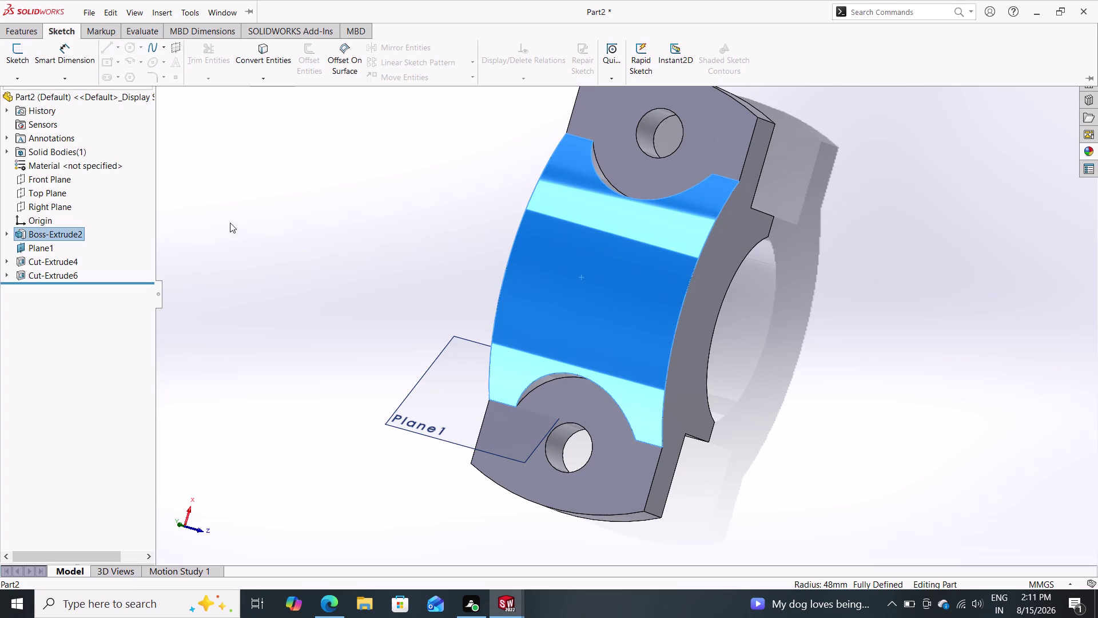
click(12, 54)
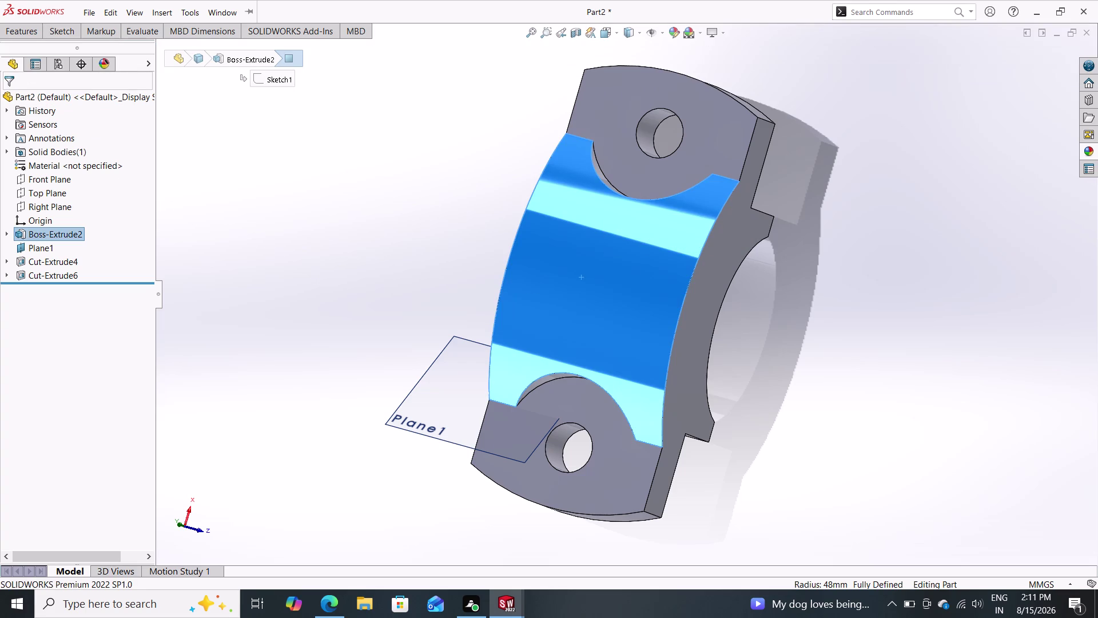
double_click(56, 27)
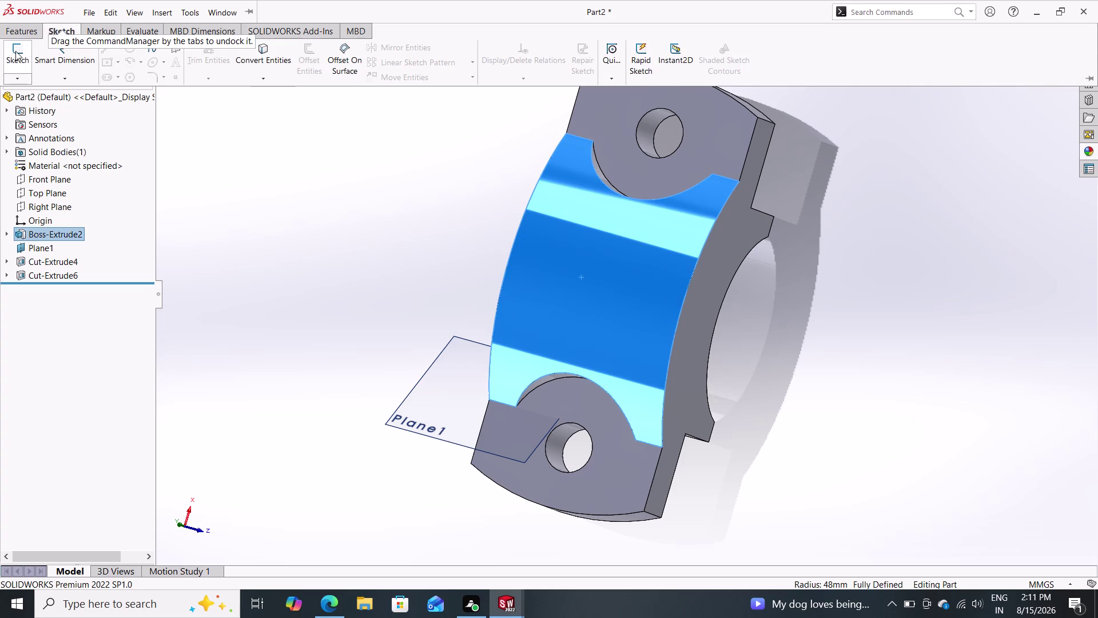
double_click(15, 51)
click(560, 292)
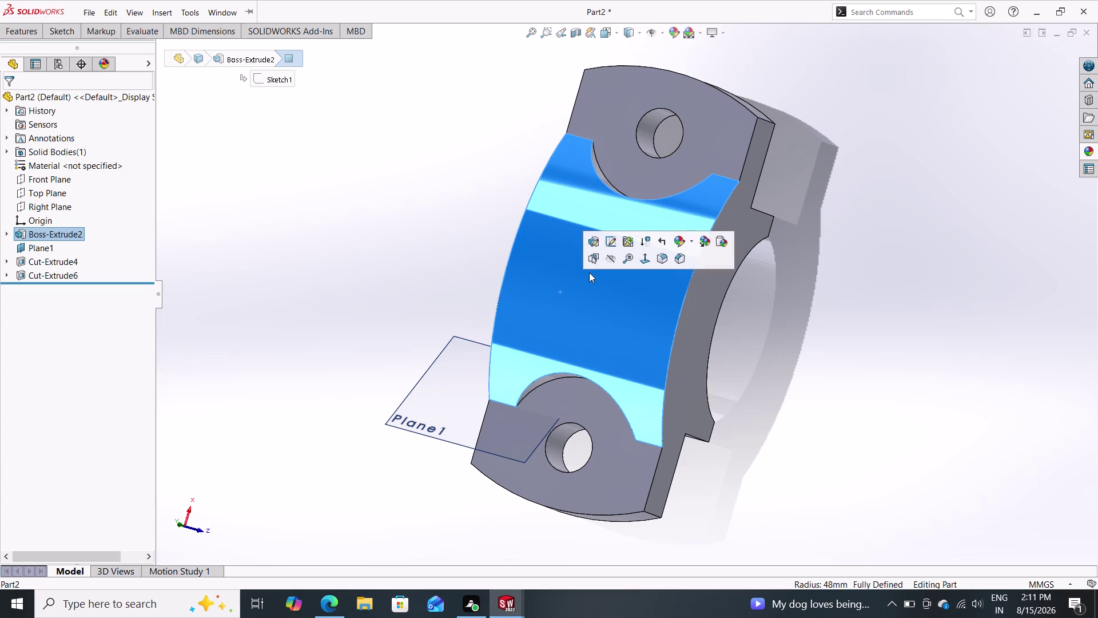
double_click(279, 76)
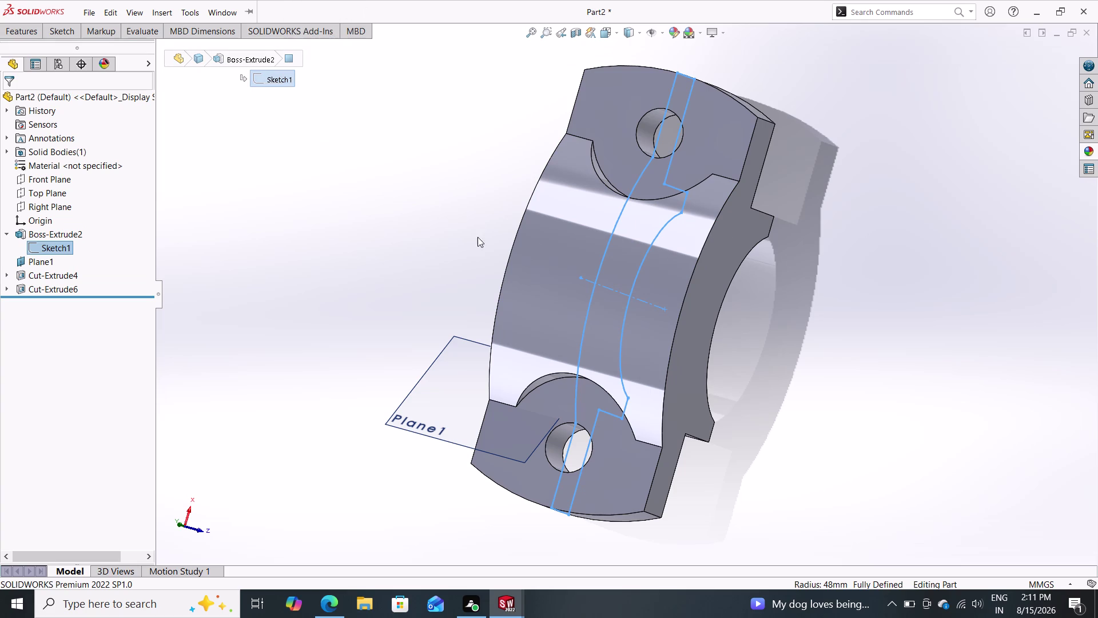
double_click(600, 281)
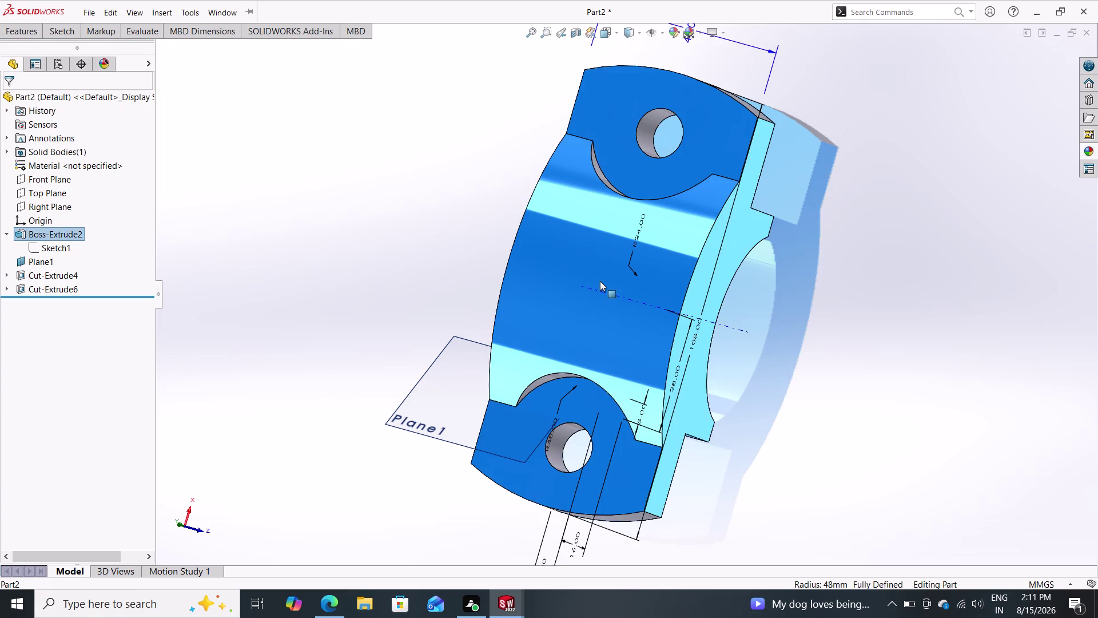
click(599, 280)
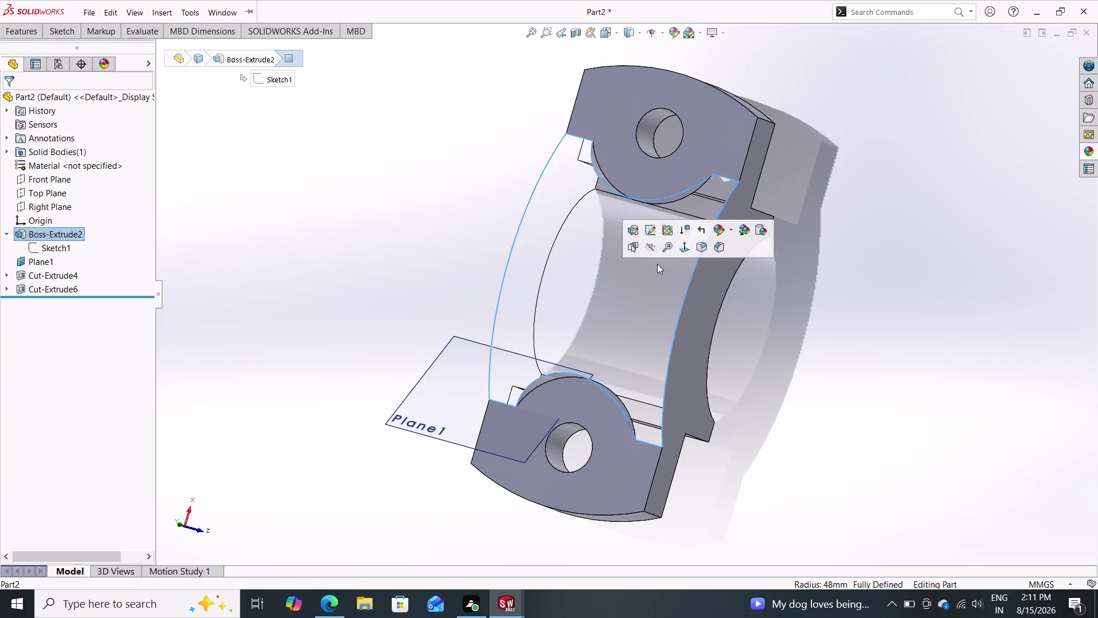
click(686, 246)
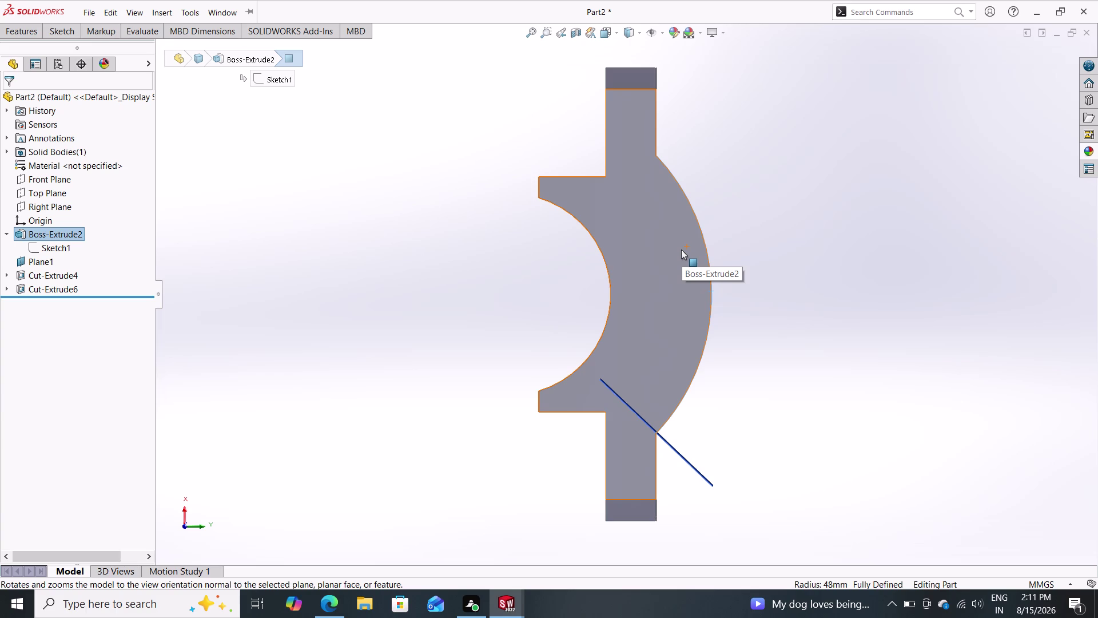
key(Escape)
key(Escape)
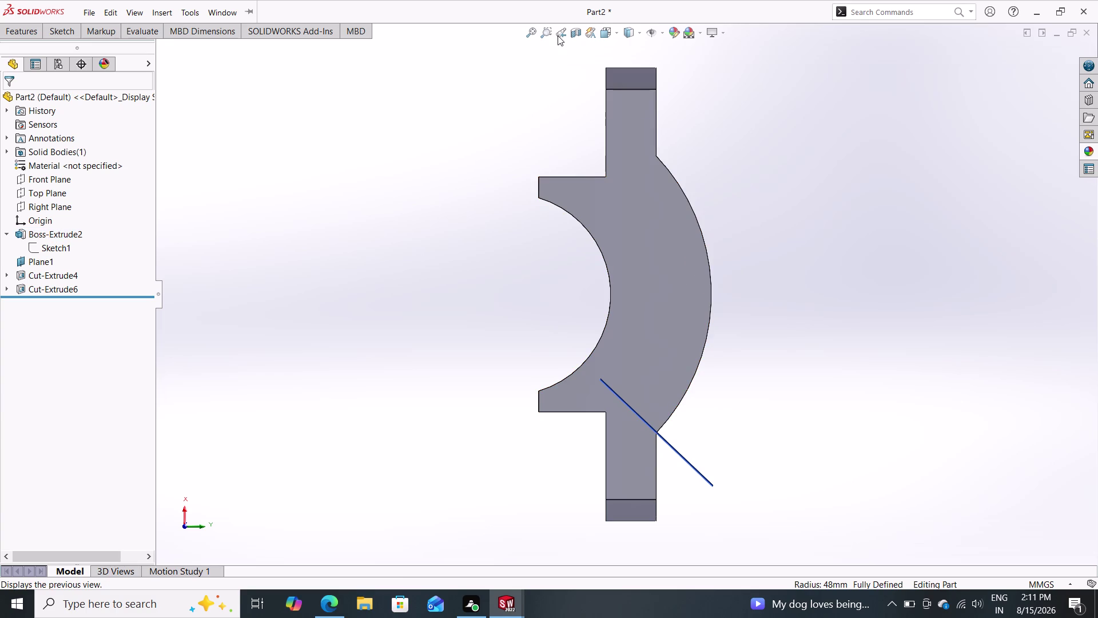
click(558, 35)
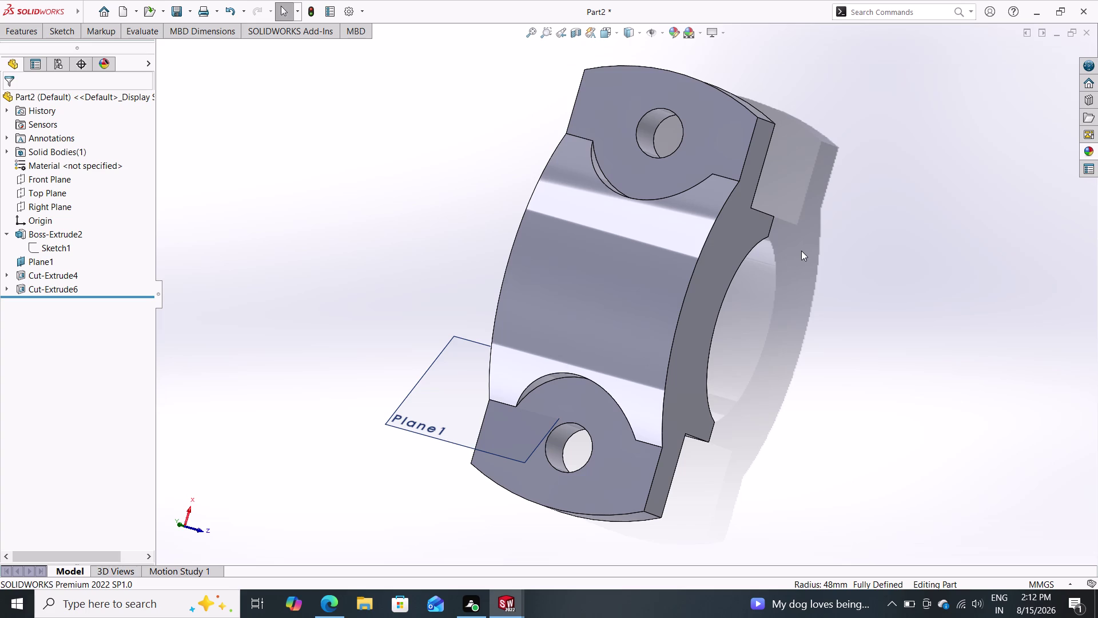
click(637, 160)
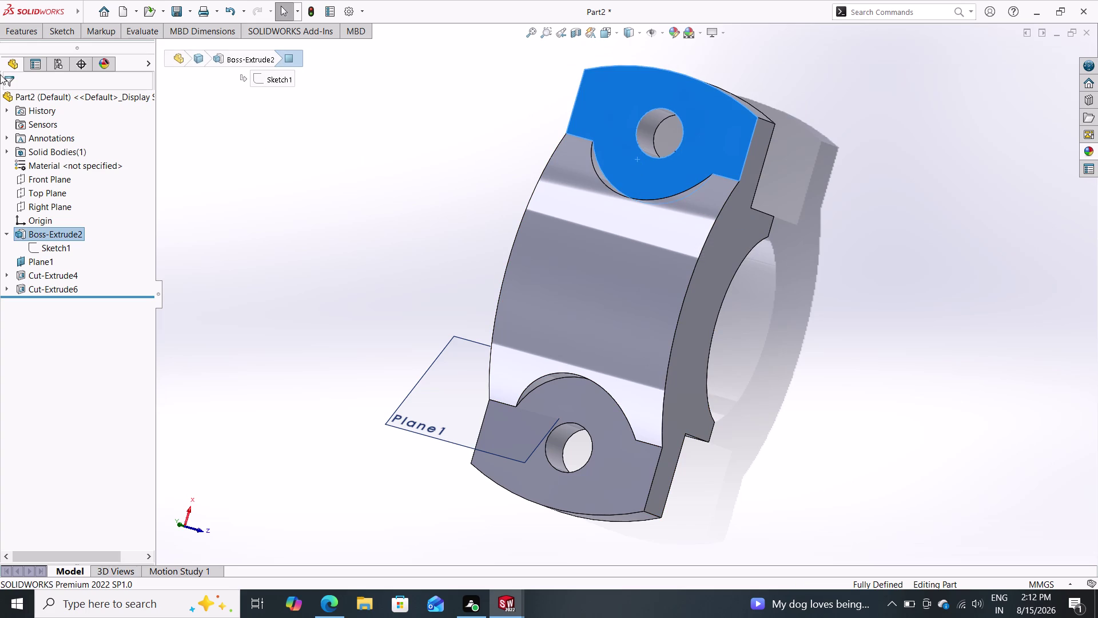
double_click(20, 37)
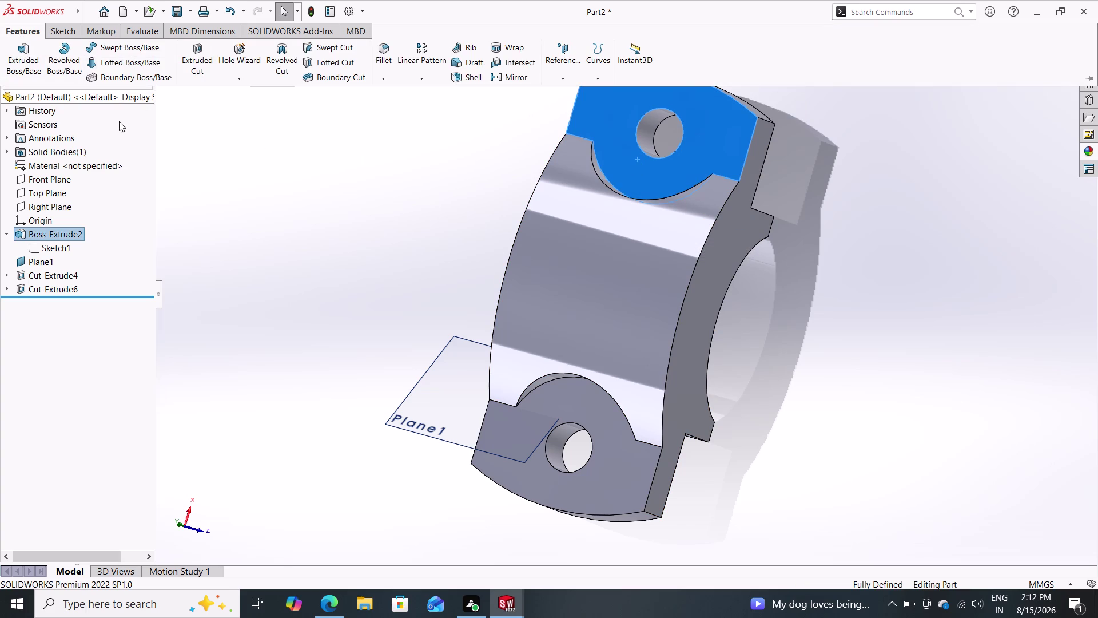
double_click(558, 82)
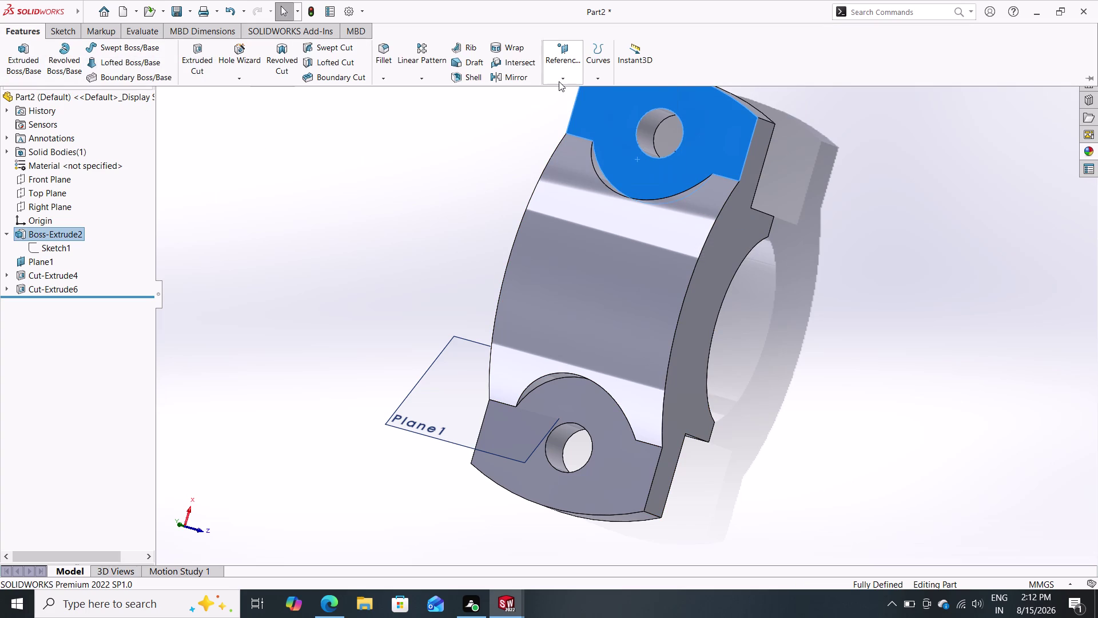
click(559, 81)
click(562, 93)
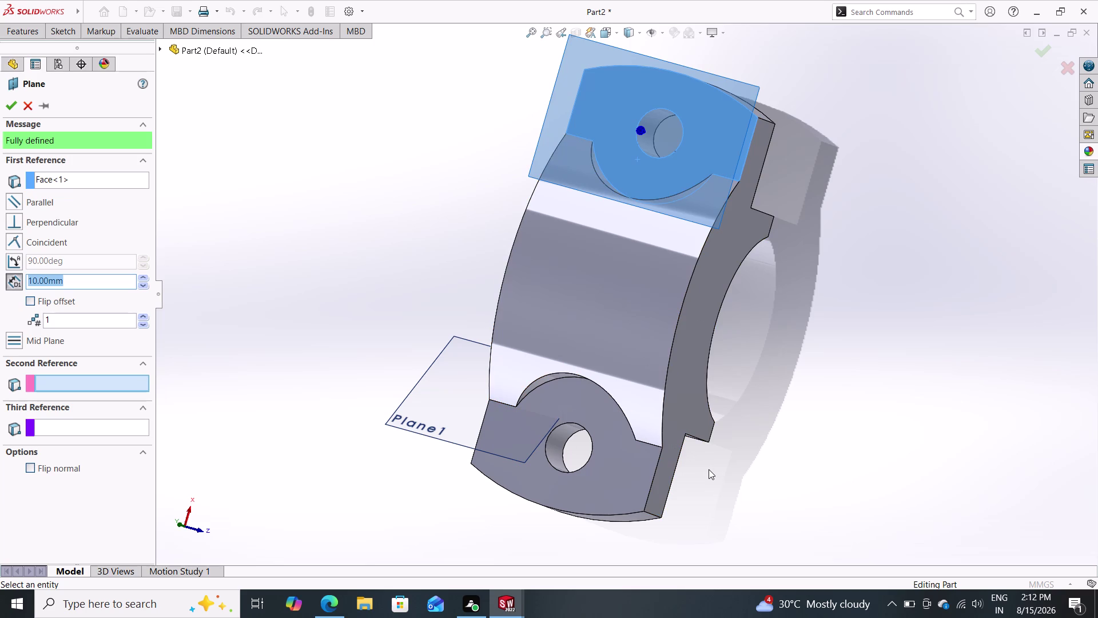
double_click(643, 396)
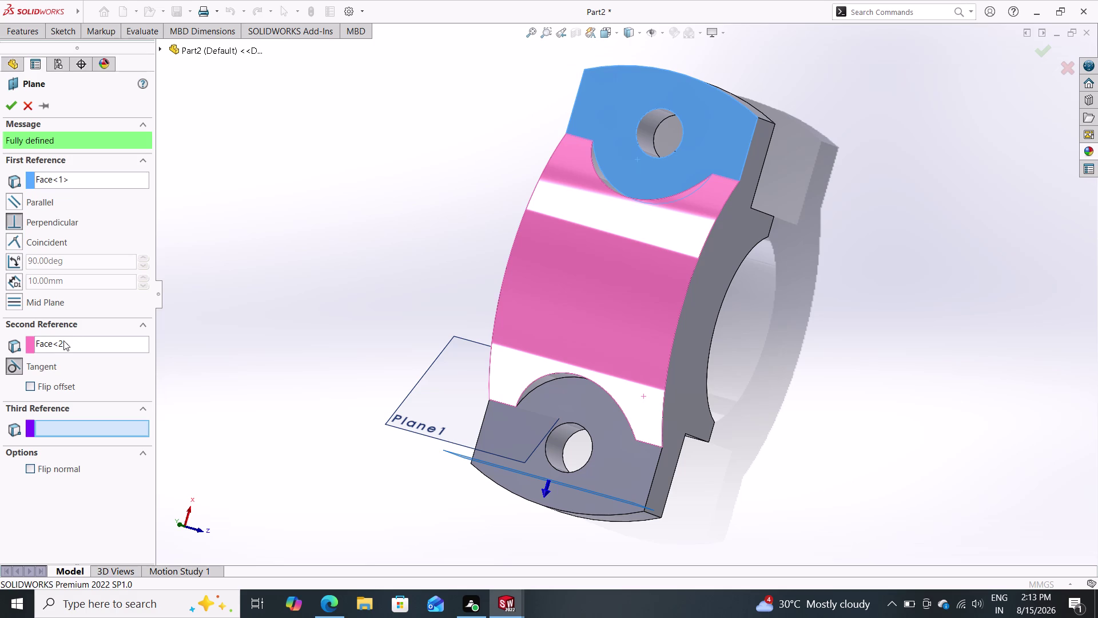
key(Escape)
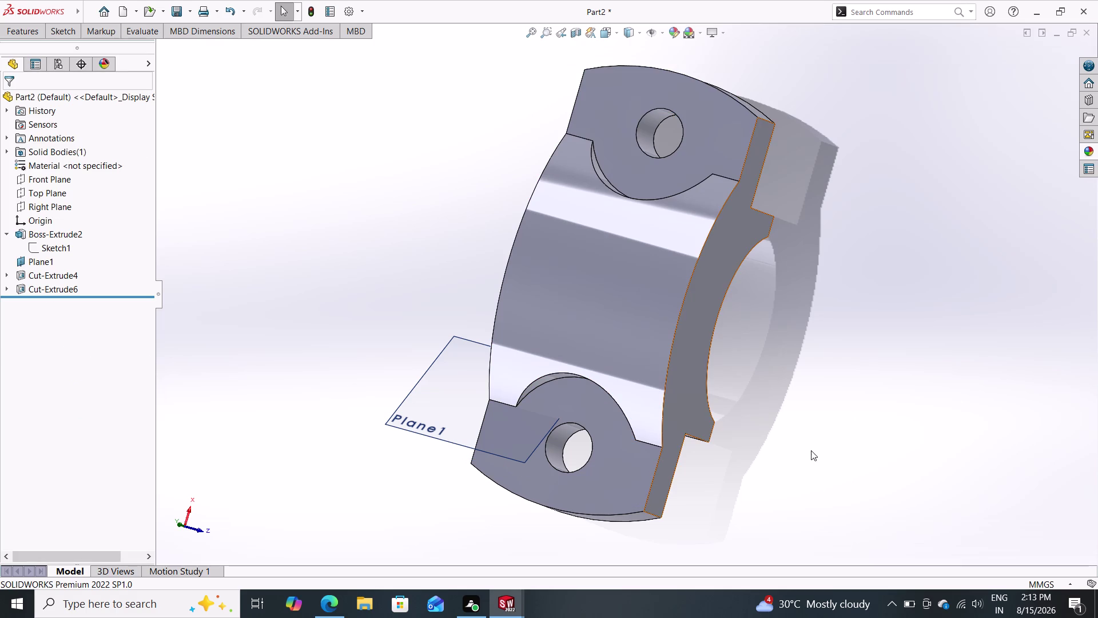
Orbit the cap to show its arched top and select the top flange face.
middle_drag(810, 450, 888, 310)
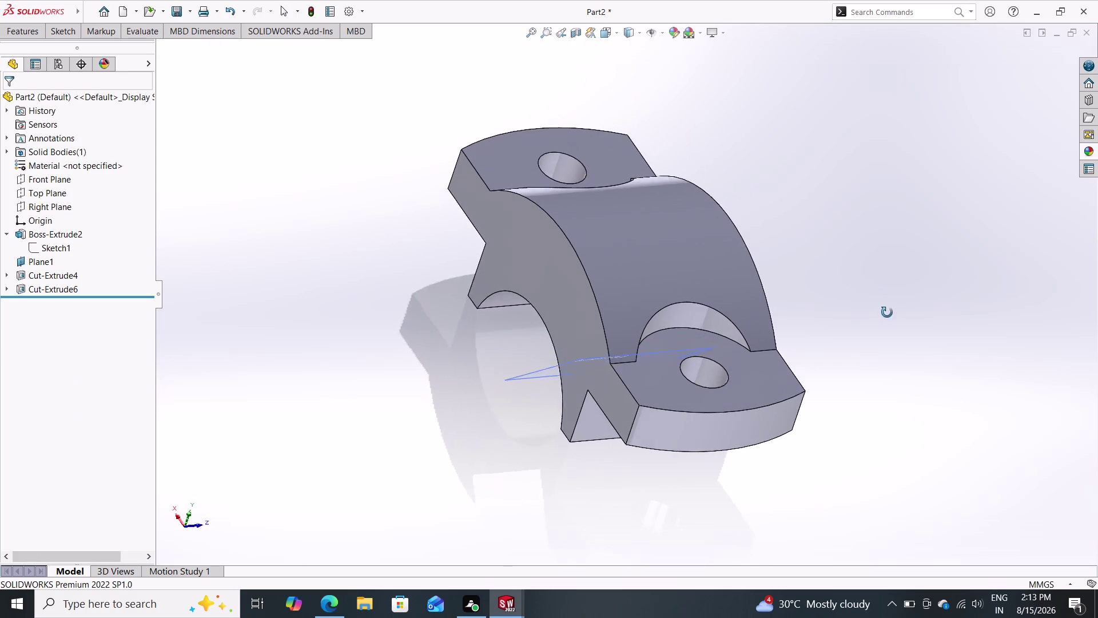
middle_drag(888, 310, 874, 320)
scroll(down, 3)
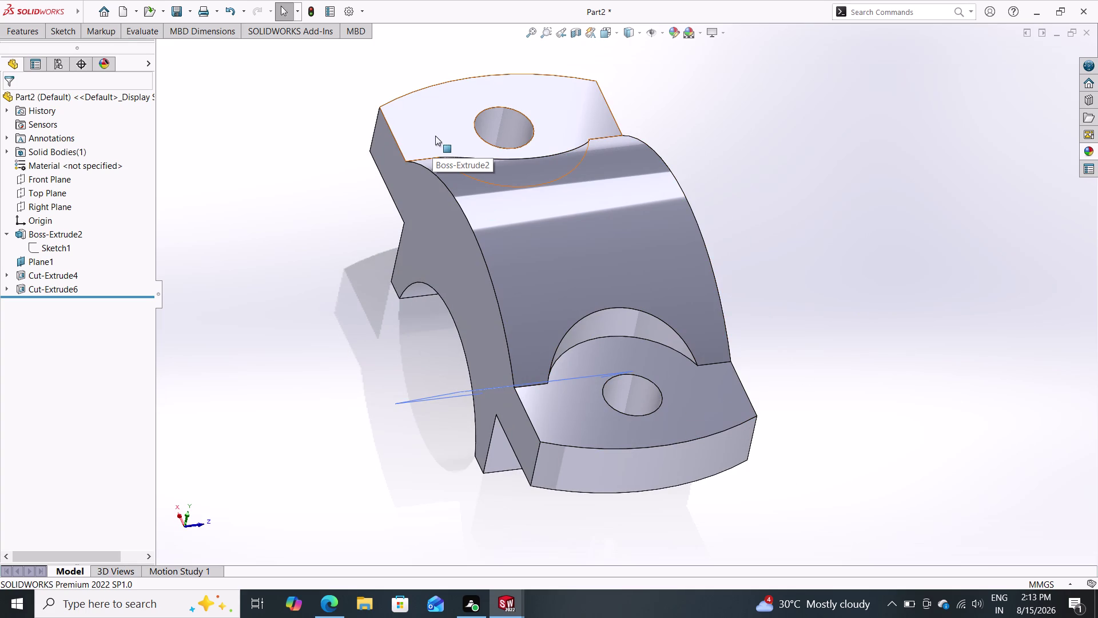
click(439, 127)
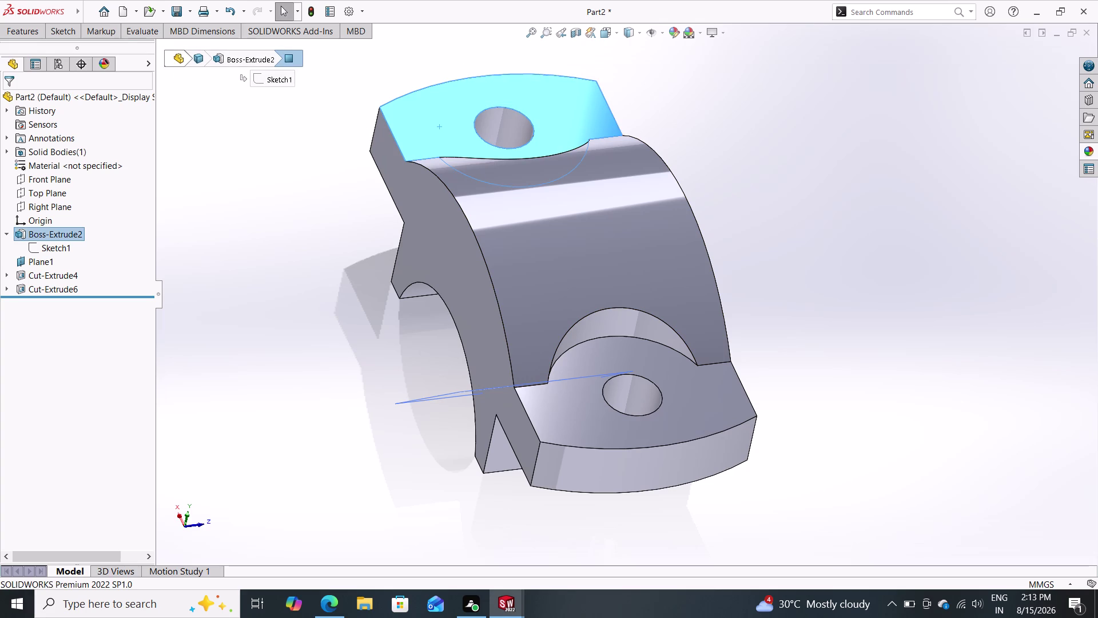
double_click(38, 37)
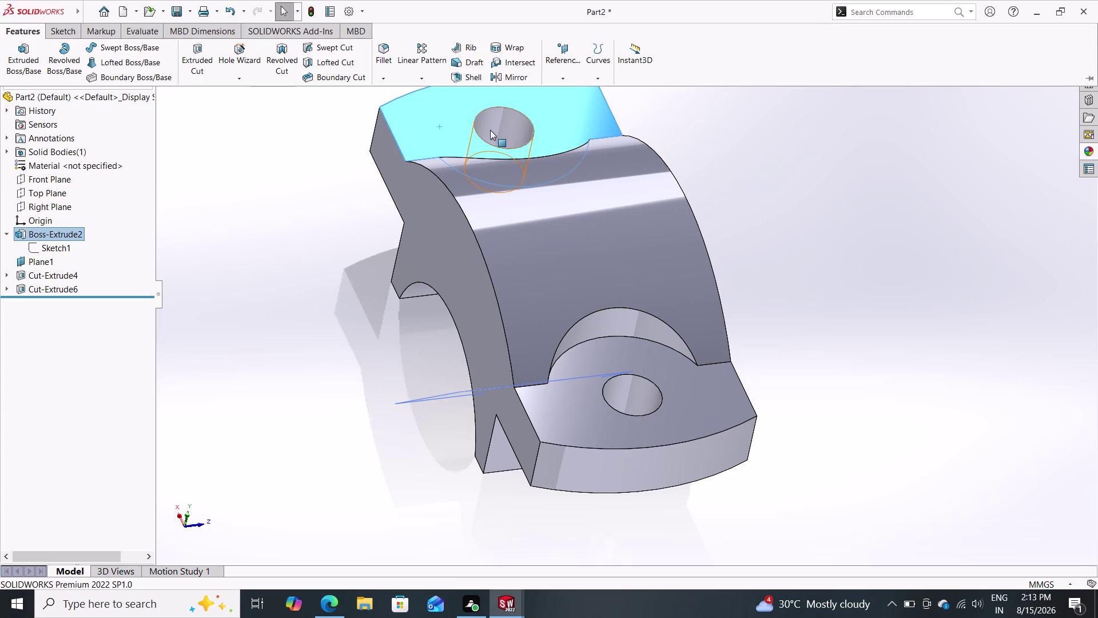
Start a new reference plane from Features > Reference Geometry > Plane.
double_click(556, 79)
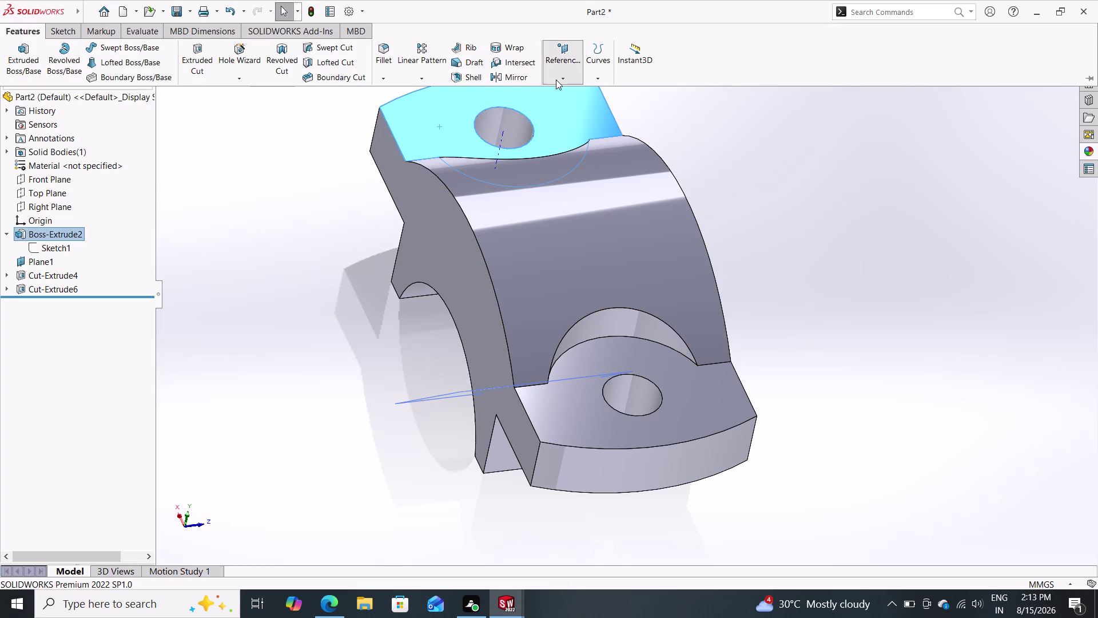
double_click(556, 79)
click(569, 77)
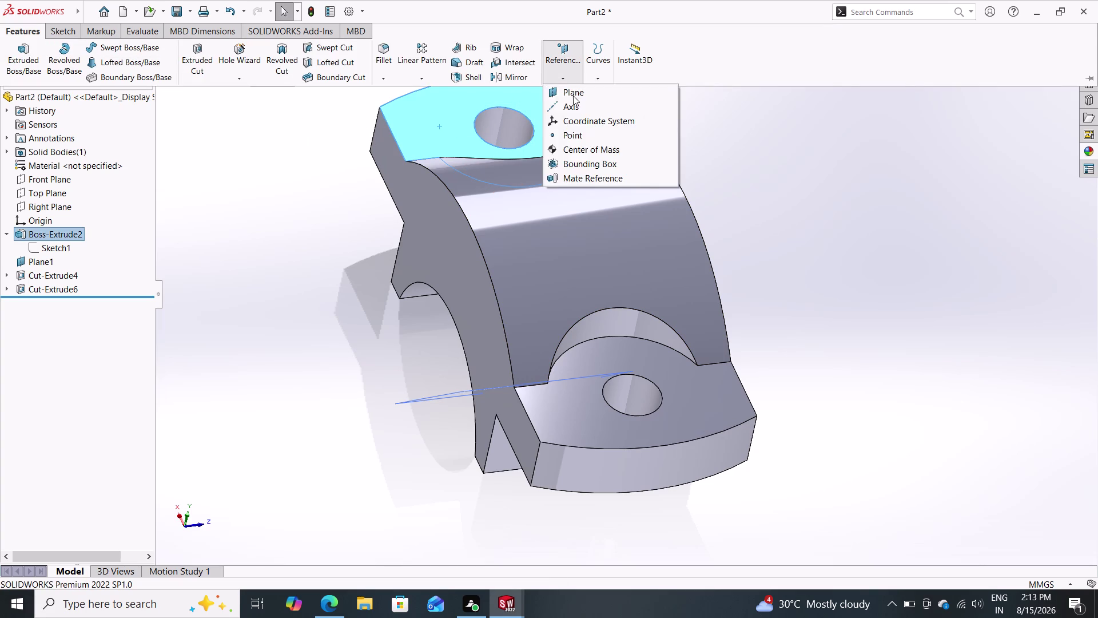
double_click(574, 98)
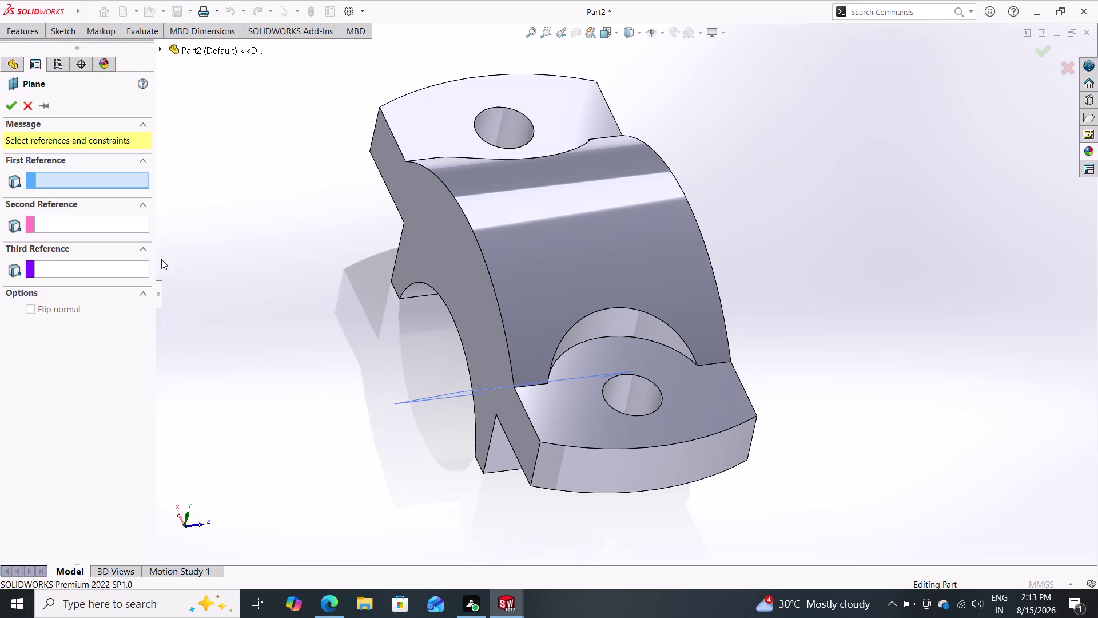
Define Plane2 parallel to the top flange face and tangent to the arched top face.
click(436, 112)
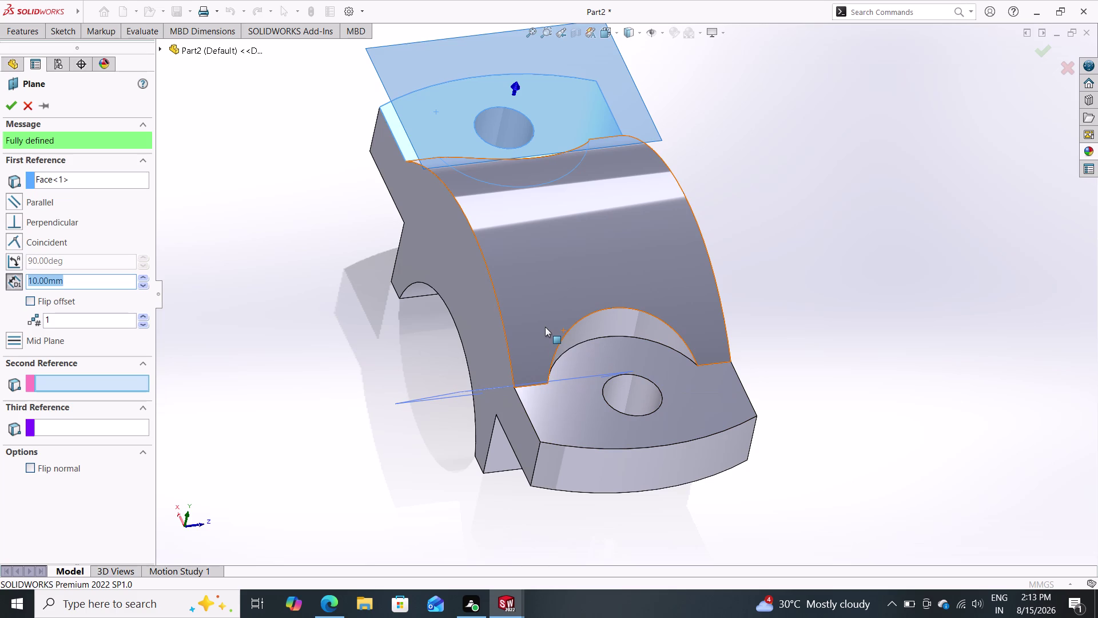
double_click(525, 337)
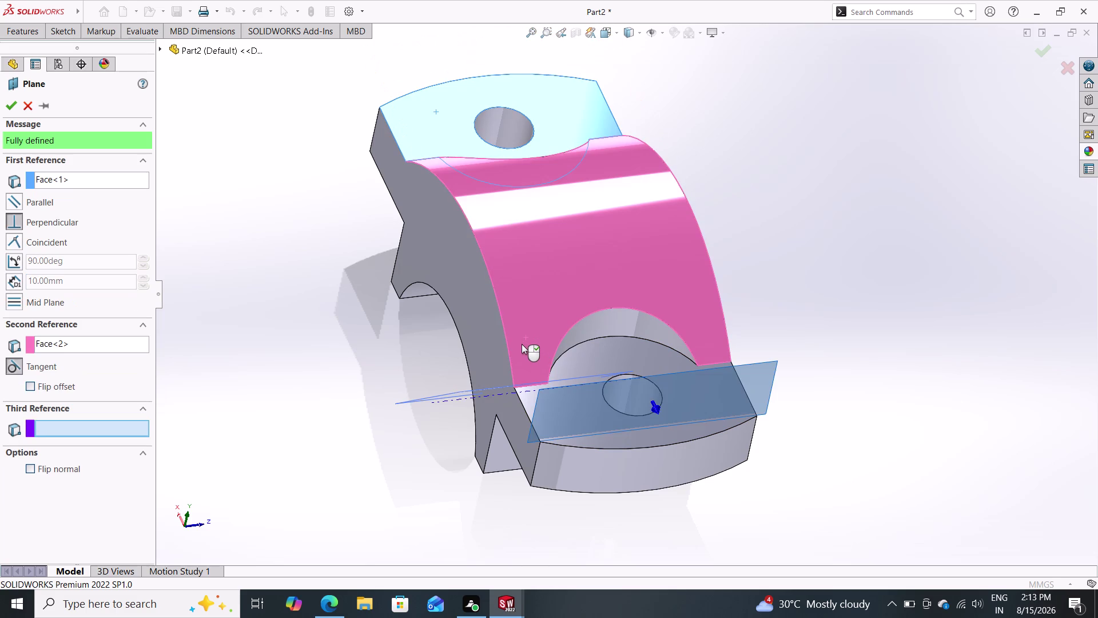
click(18, 200)
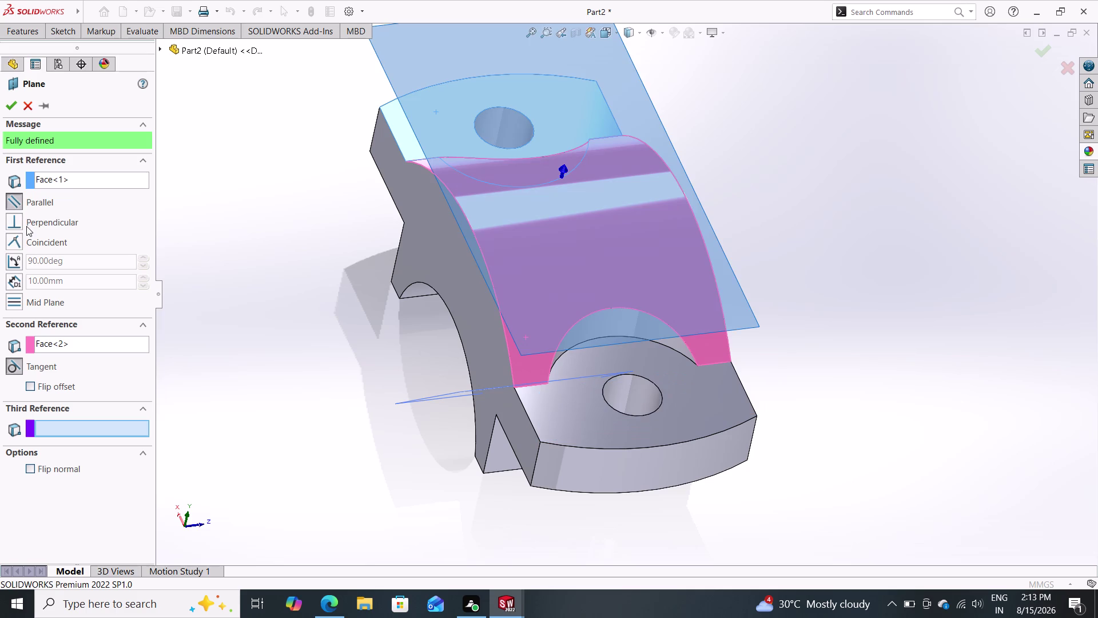
click(9, 108)
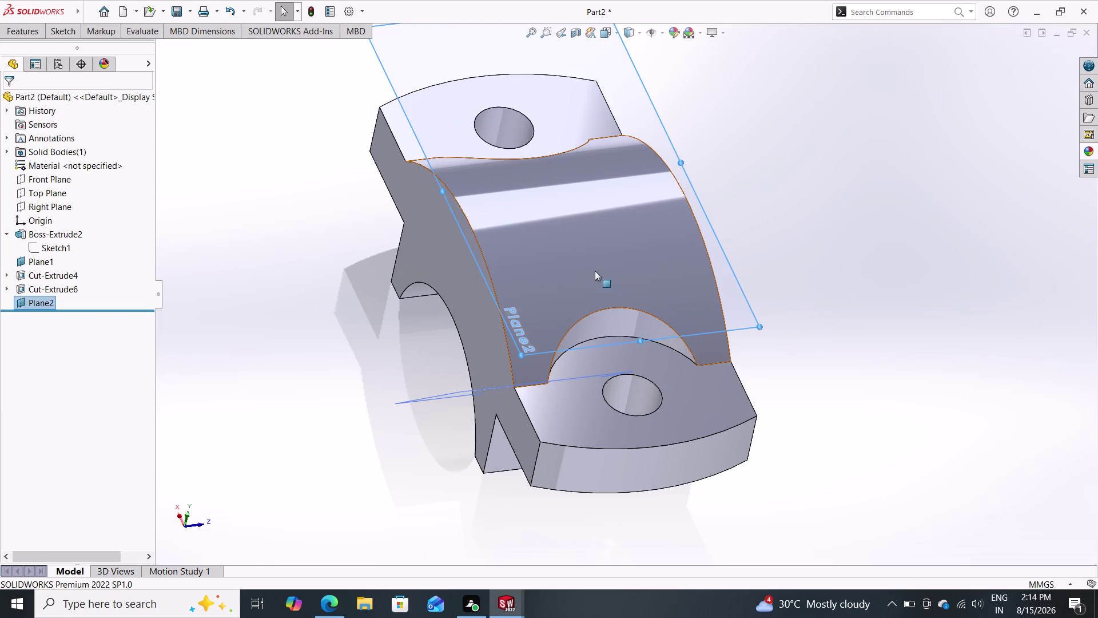
click(578, 264)
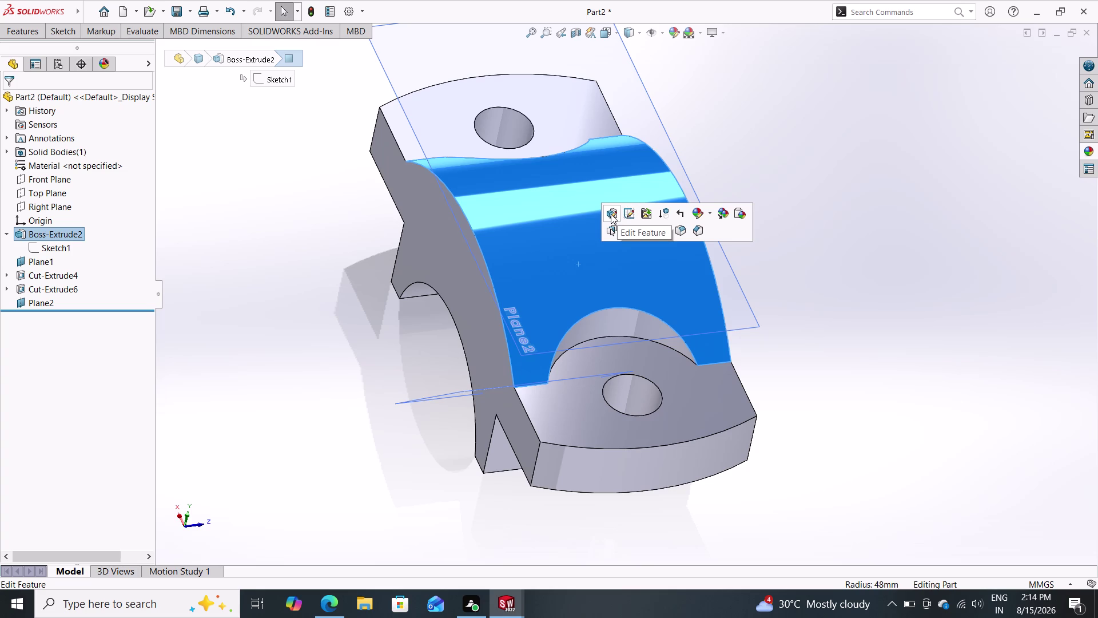
Review Sketch1's profile dimensions without changes, then open a new sketch on Plane2.
click(630, 216)
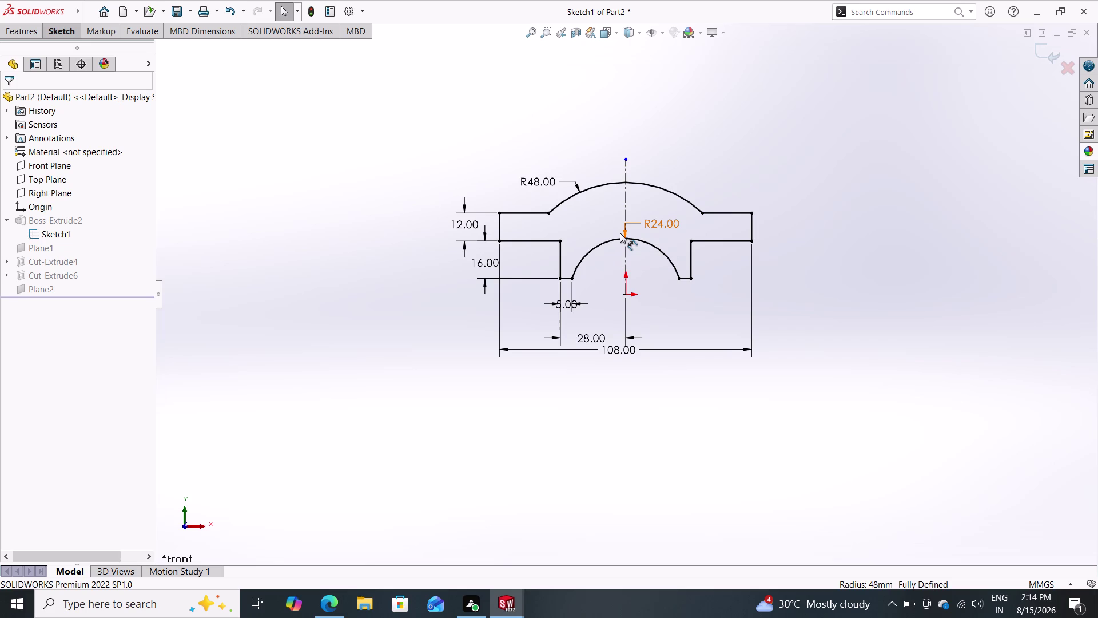
key(ctrl+z)
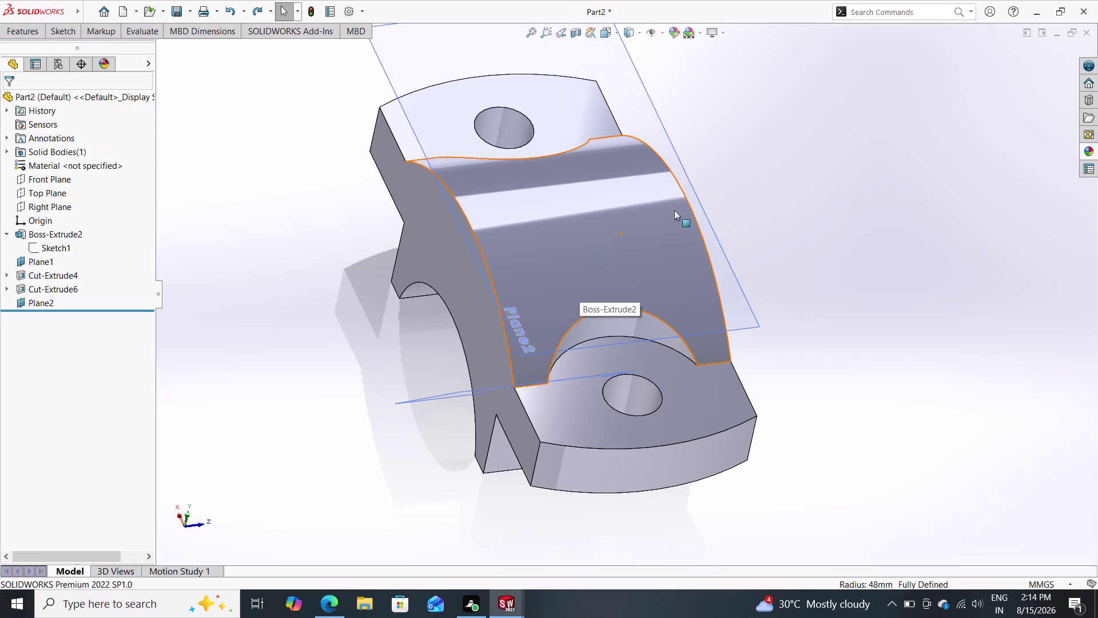
click(729, 312)
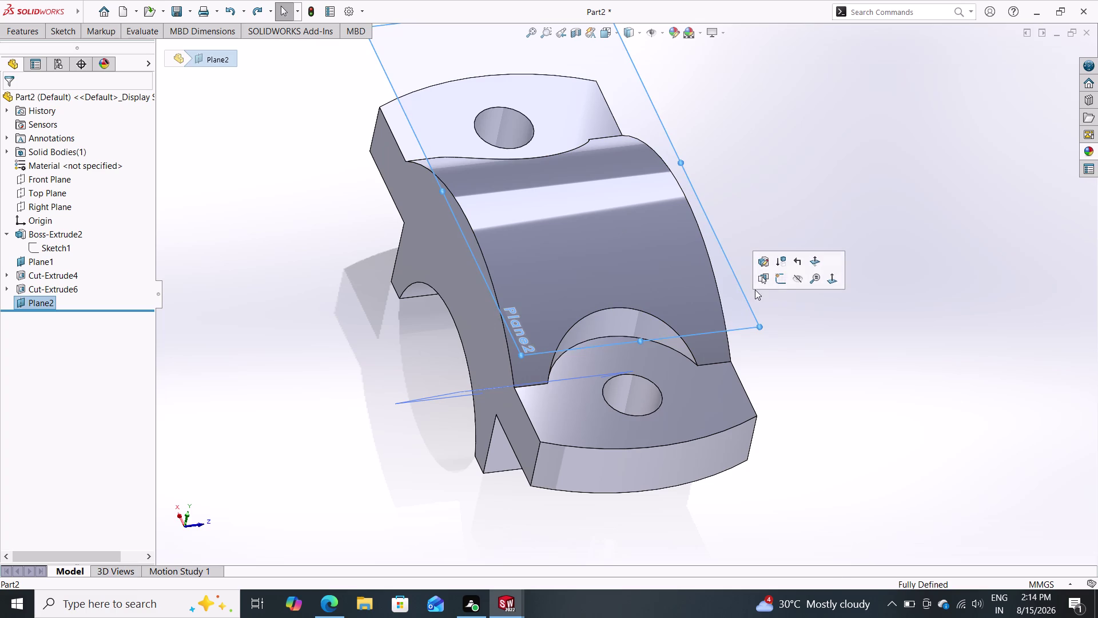
click(778, 276)
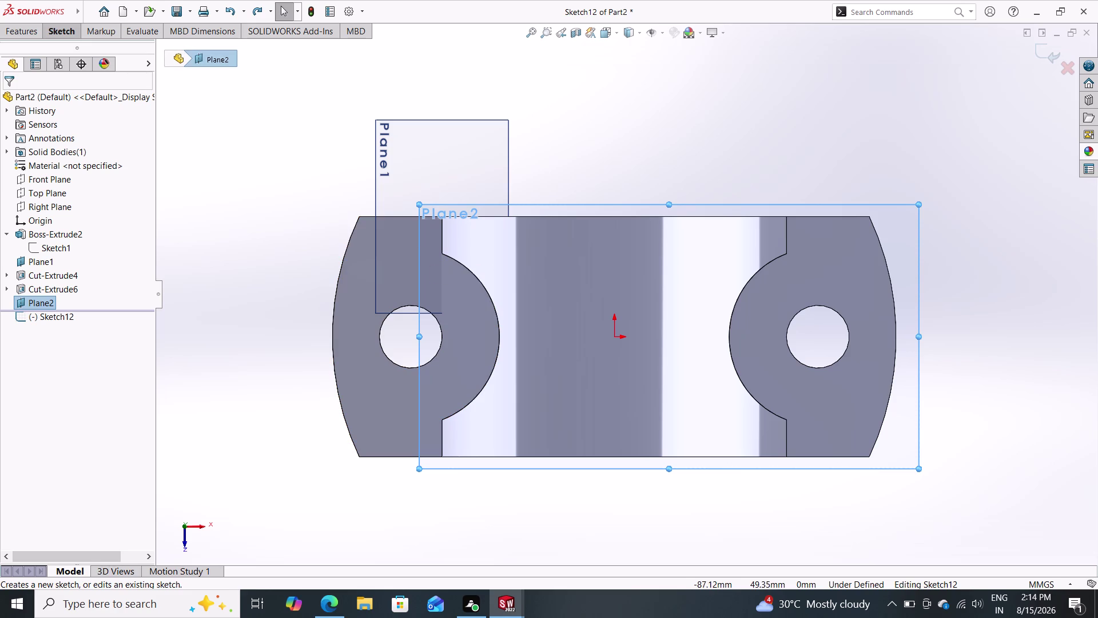
Draw a circle centred on the origin in the Plane2 sketch.
click(55, 31)
click(125, 48)
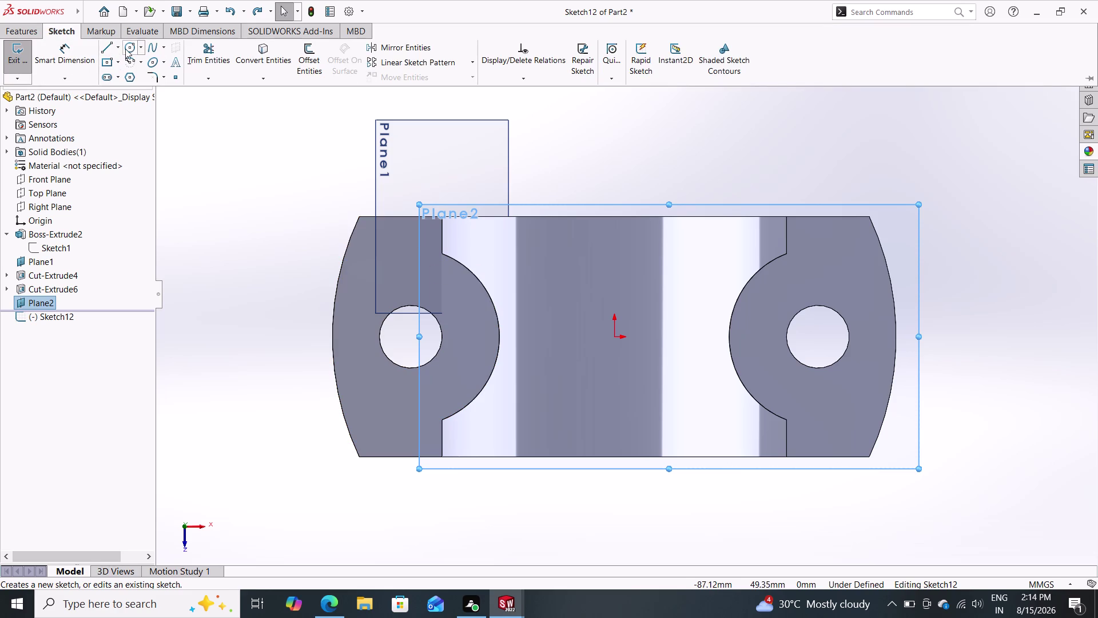
click(615, 336)
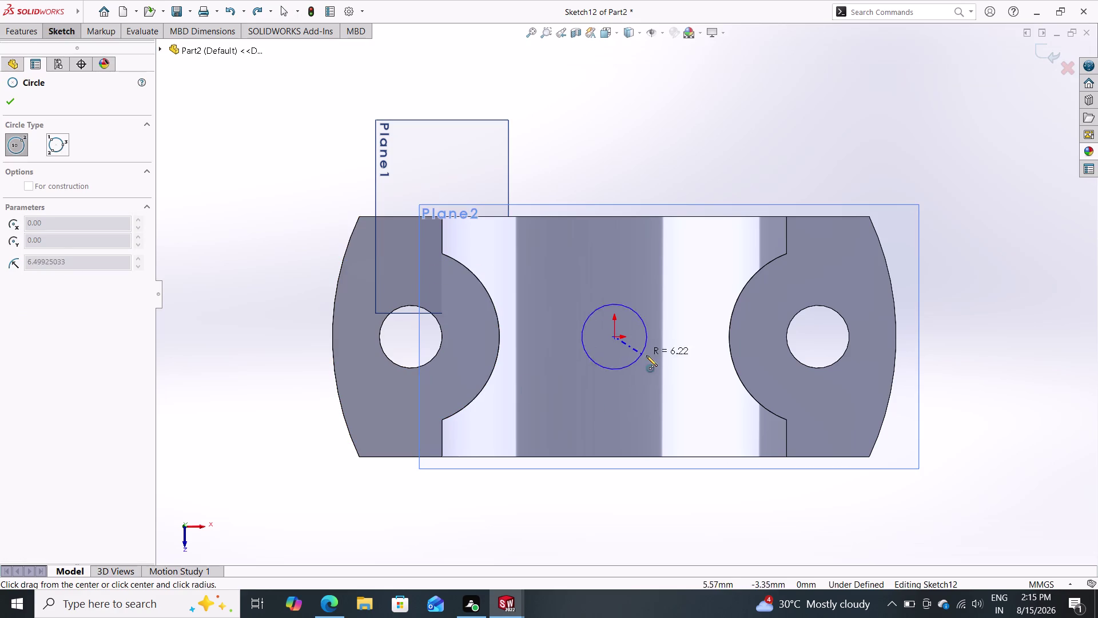
click(661, 359)
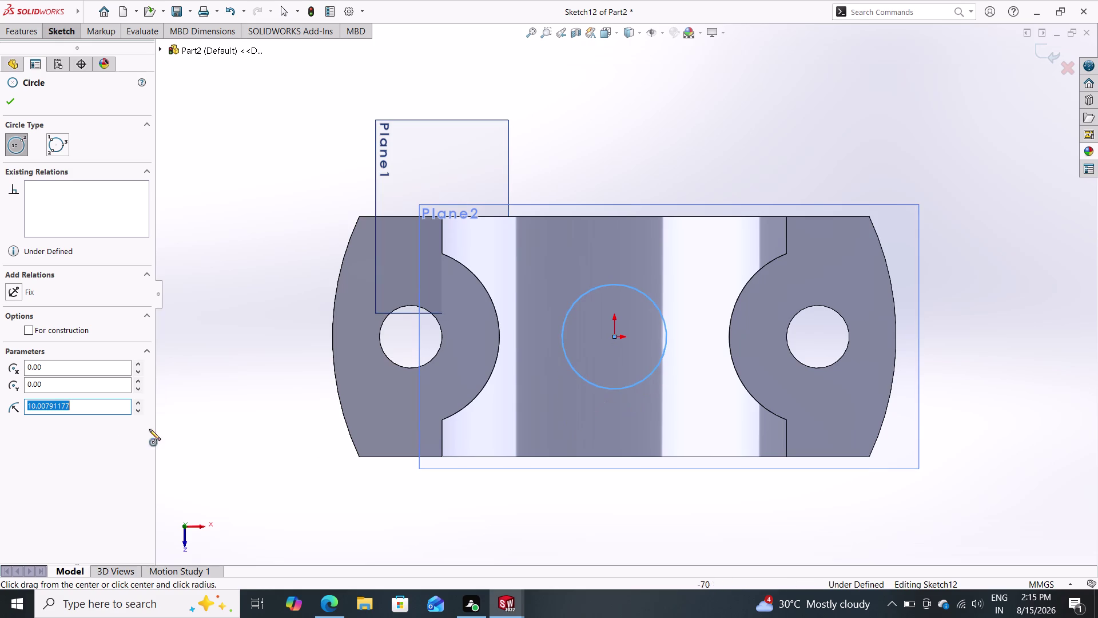
click(15, 96)
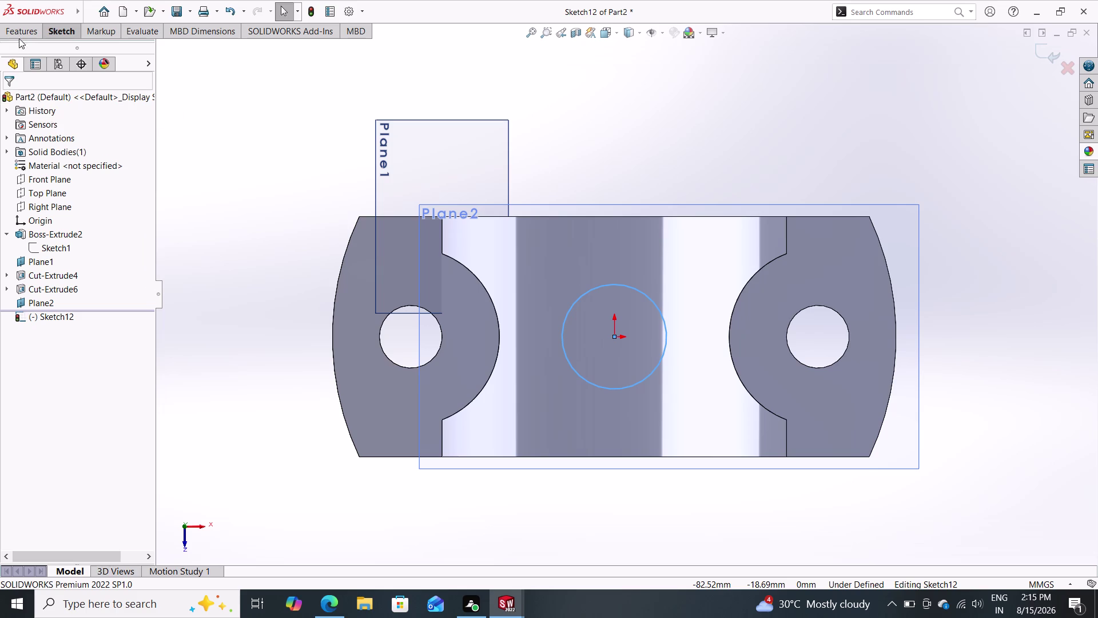
Dimension the circle's diameter as 6 mm.
click(69, 28)
click(63, 54)
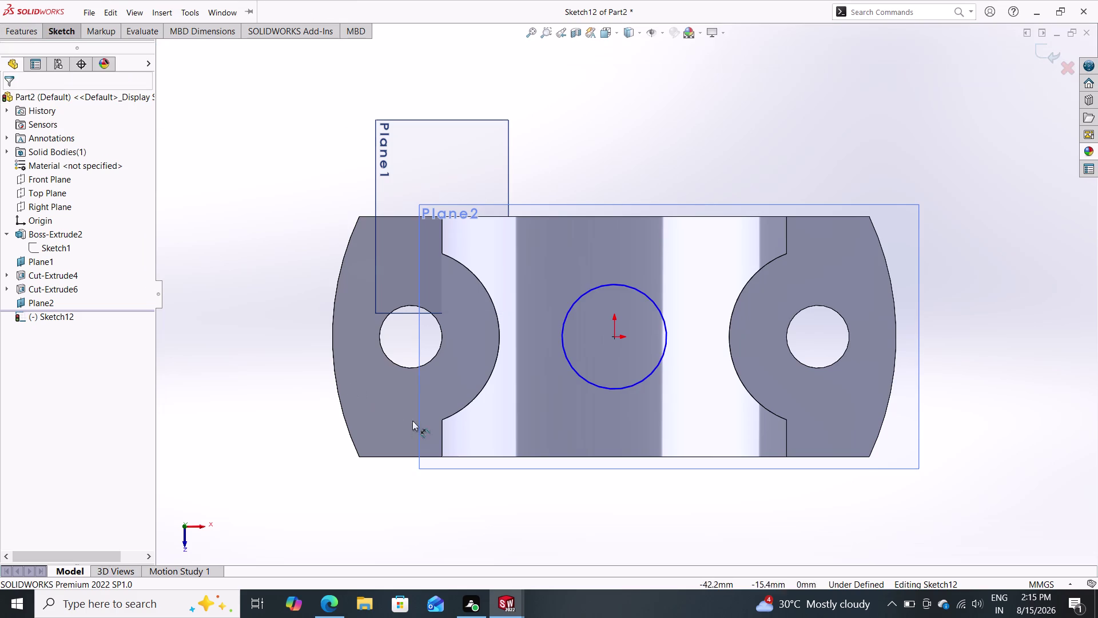
double_click(664, 339)
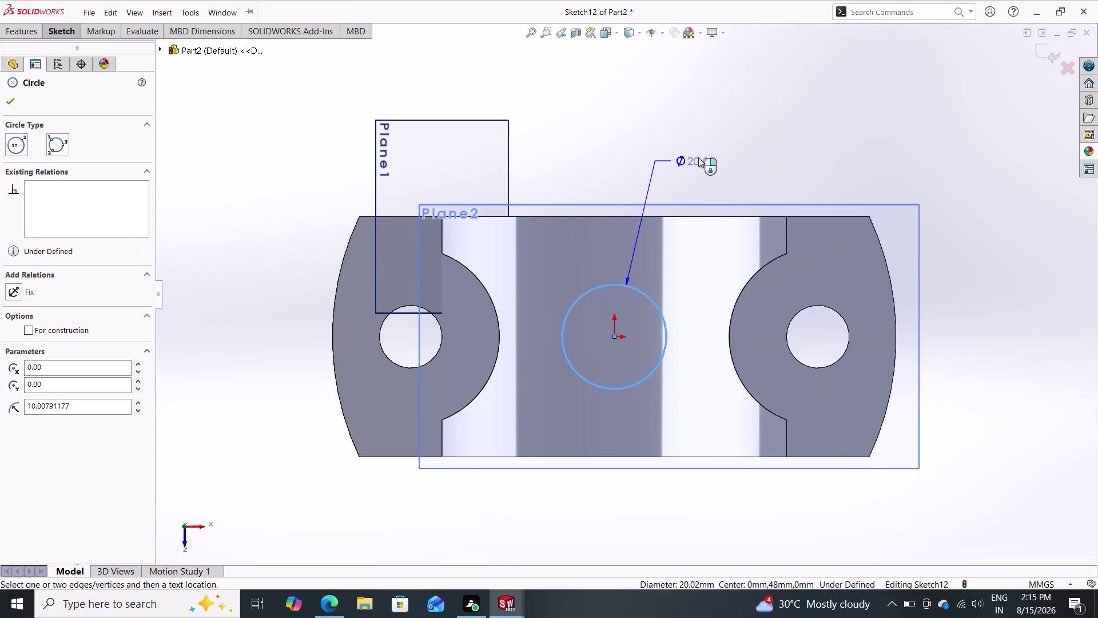
double_click(698, 157)
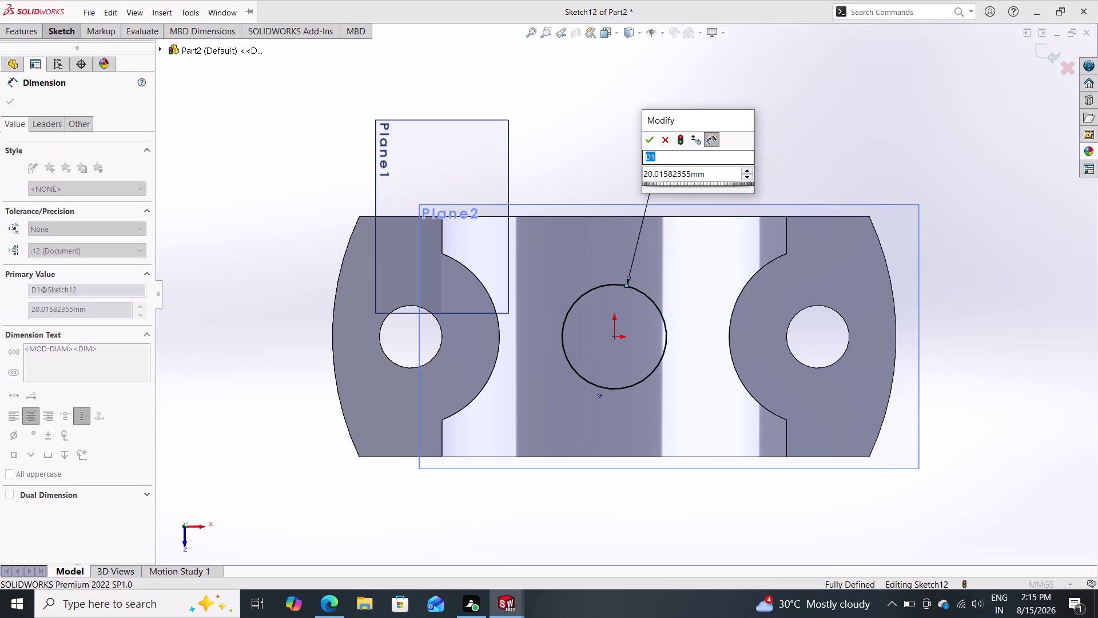
click(716, 169)
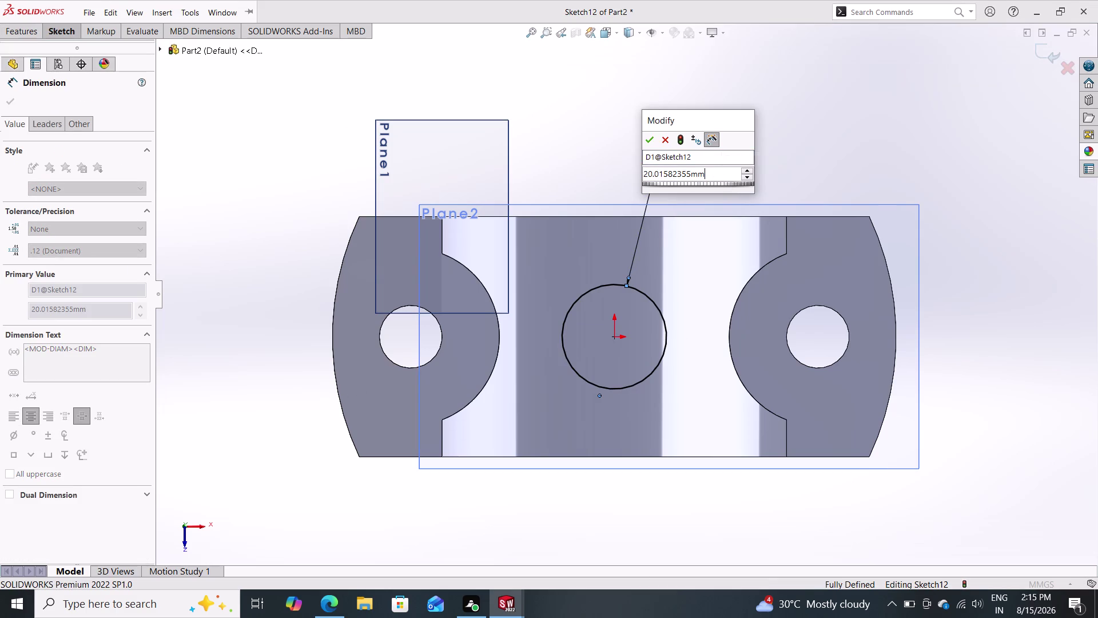
drag(715, 168, 634, 172)
key(6)
key(Return)
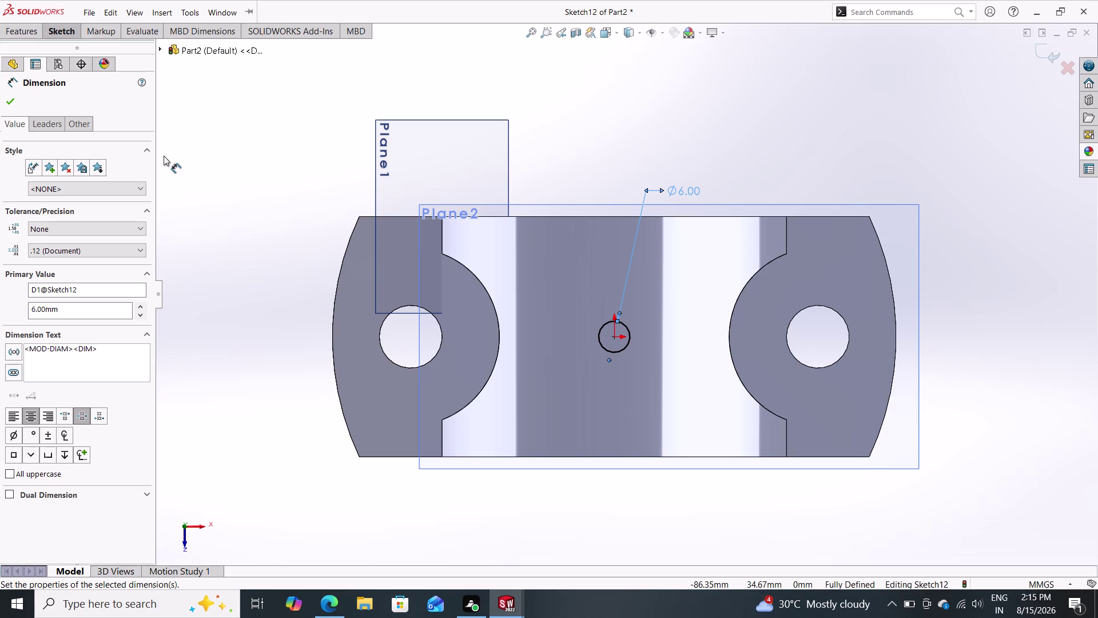
click(14, 30)
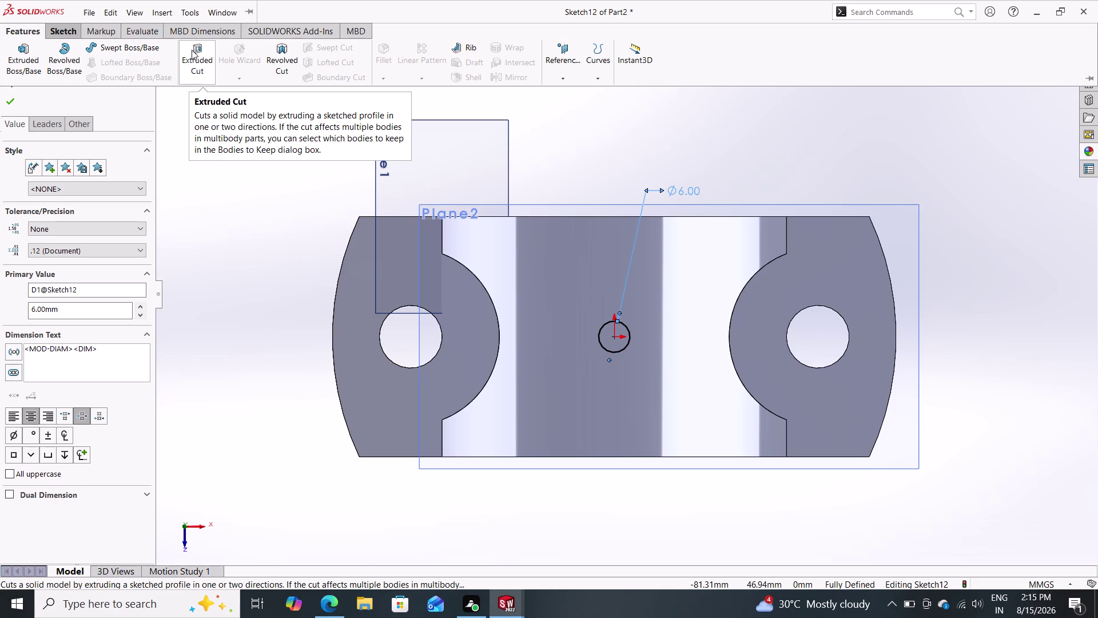
Cut the 6 mm circle Through All as Cut-Extrude7, then begin a new sketch.
double_click(192, 49)
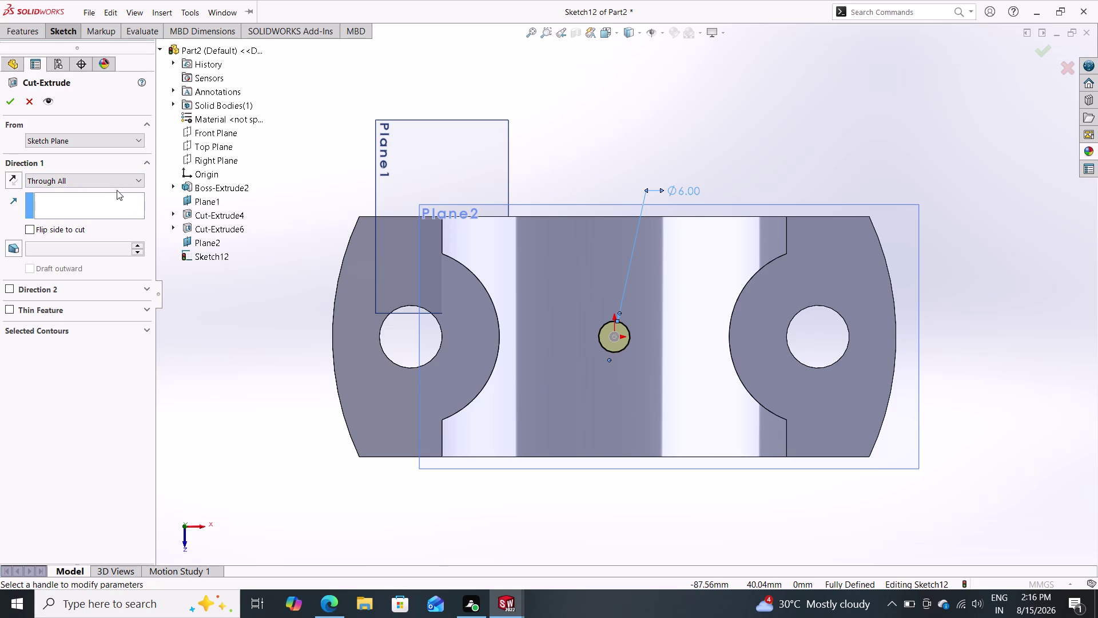
double_click(7, 101)
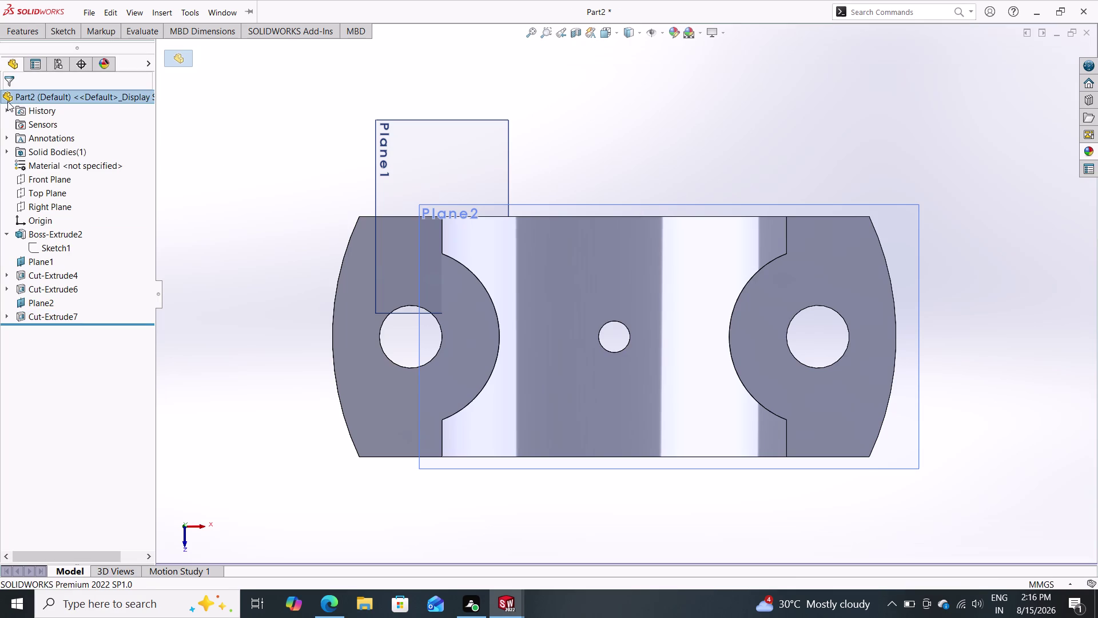
double_click(58, 34)
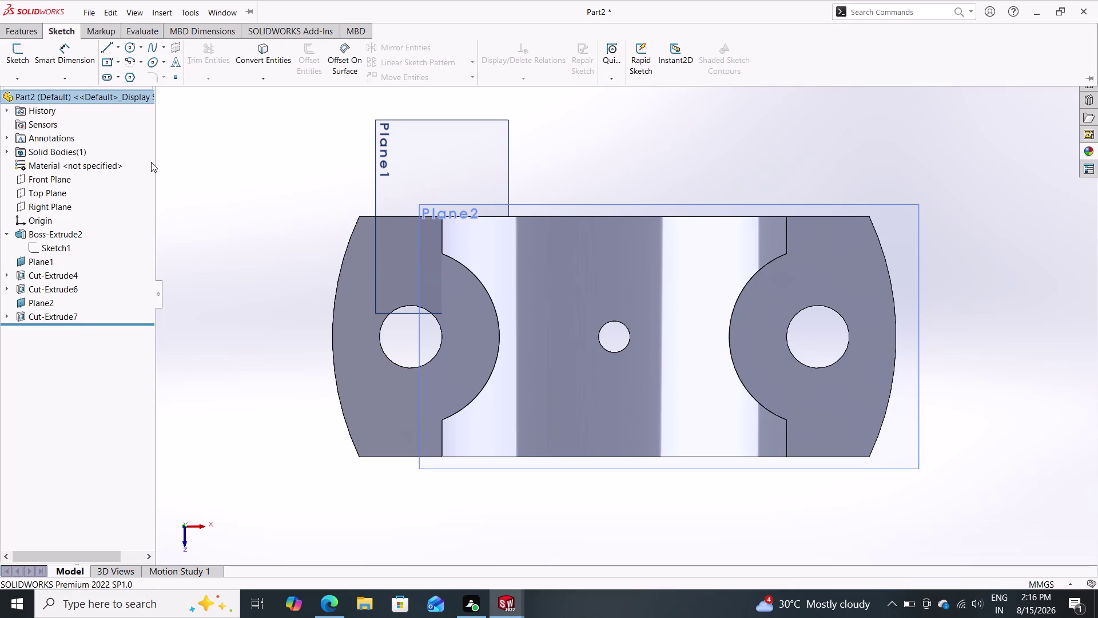
click(129, 45)
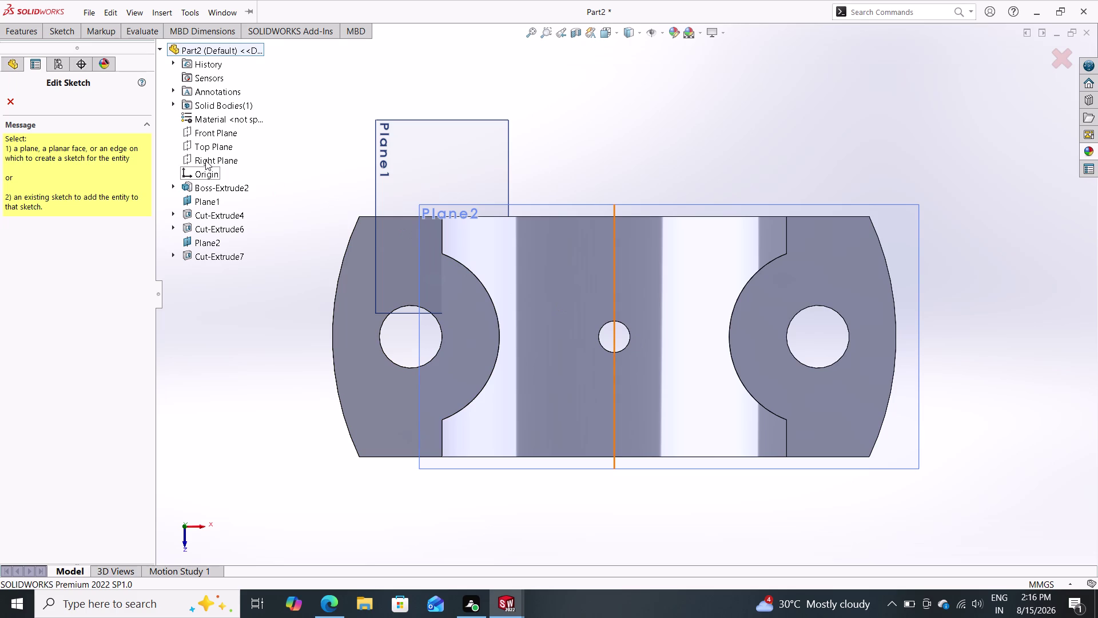
Start a new sketch on the cap's part face.
double_click(563, 345)
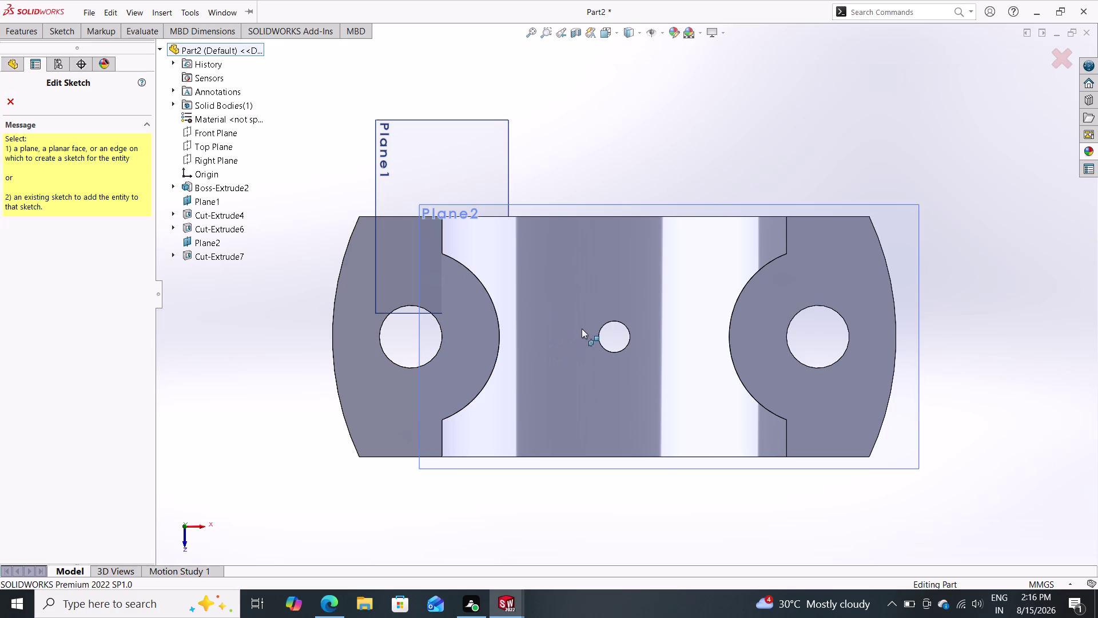
double_click(596, 315)
click(573, 330)
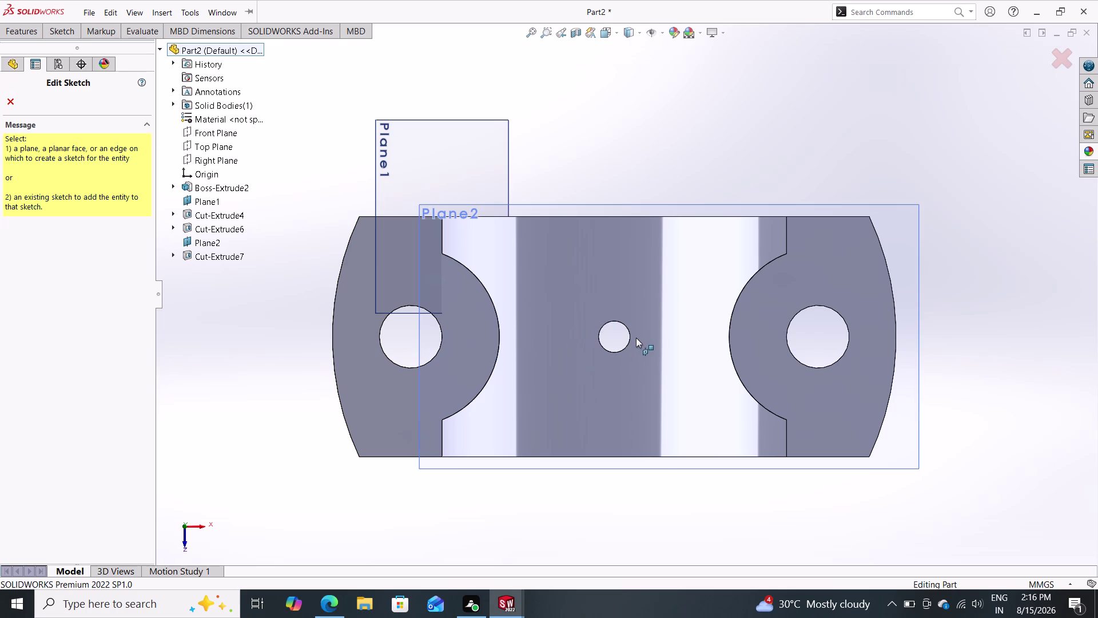
click(636, 337)
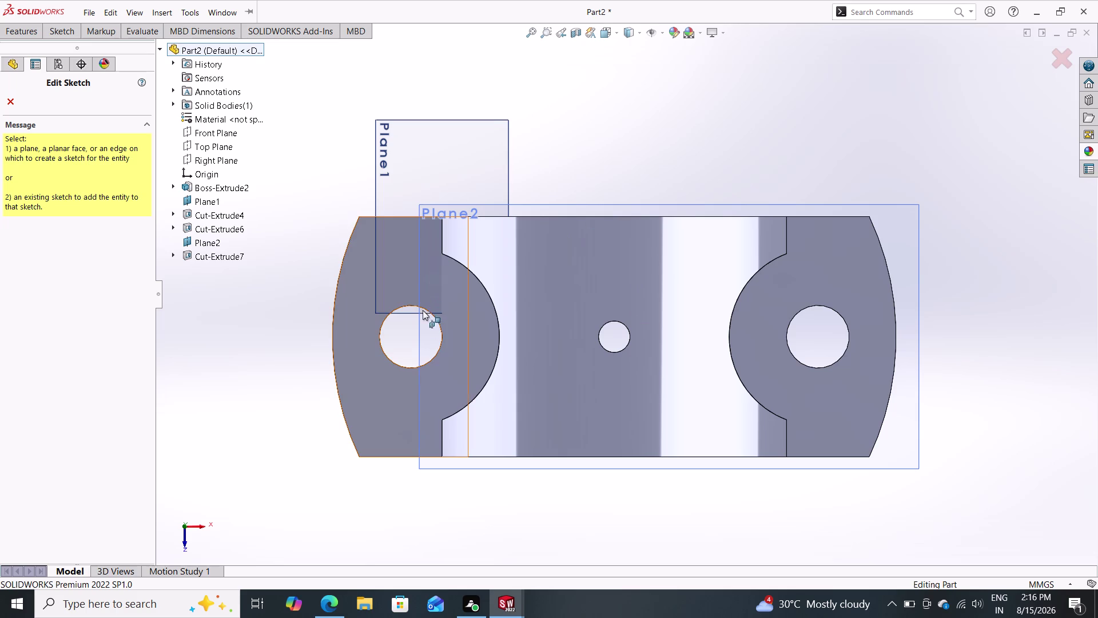
click(420, 416)
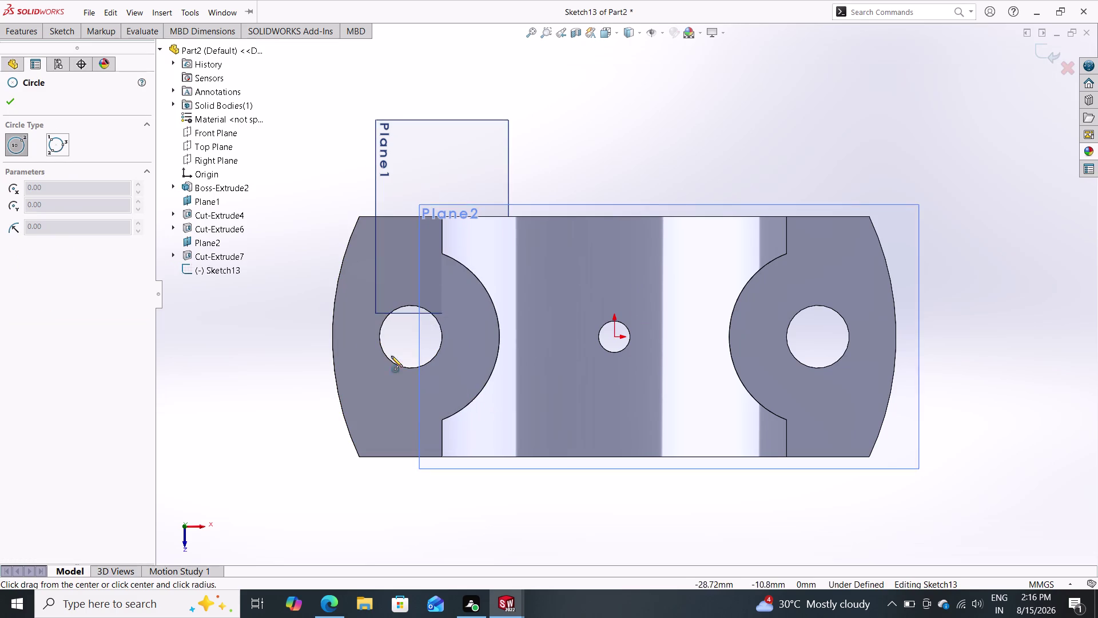
click(60, 36)
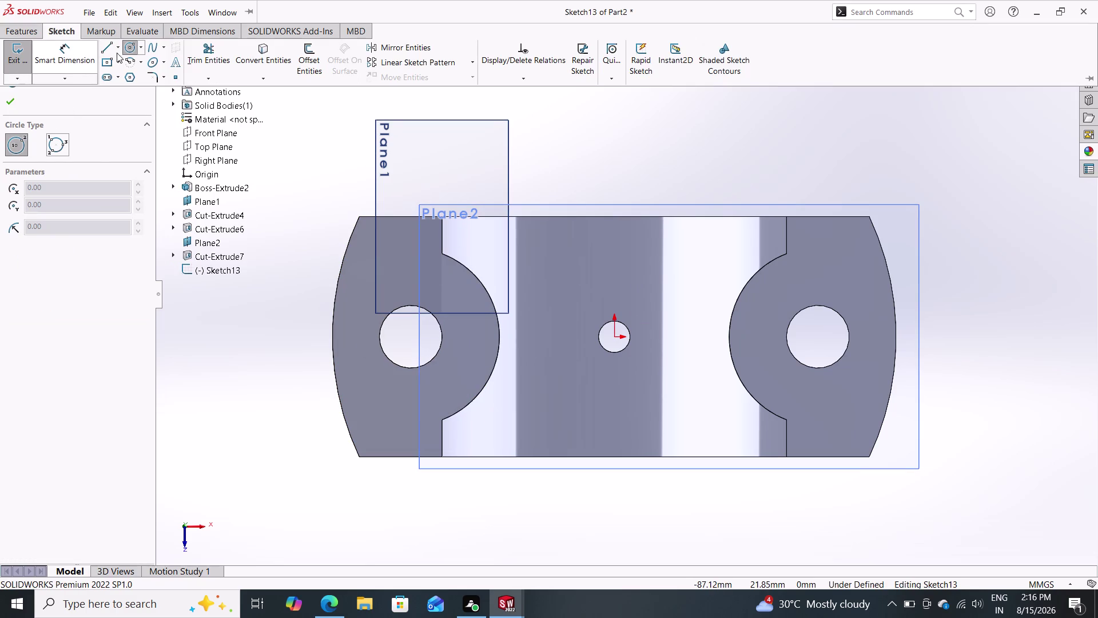
double_click(128, 44)
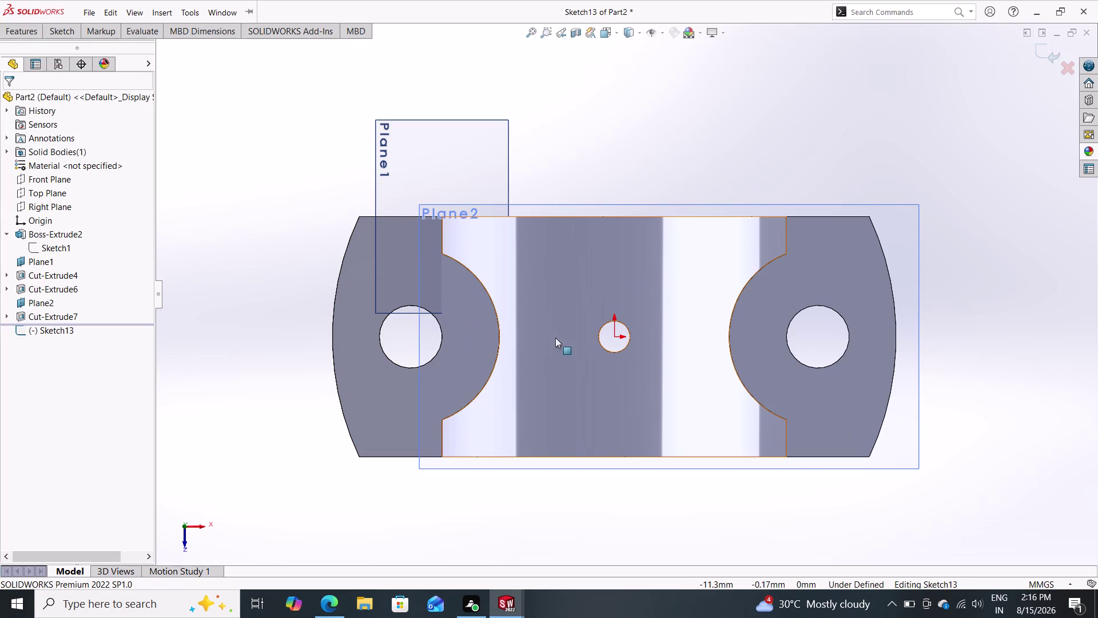
Draw a circle centred on the central hole's centre.
click(65, 33)
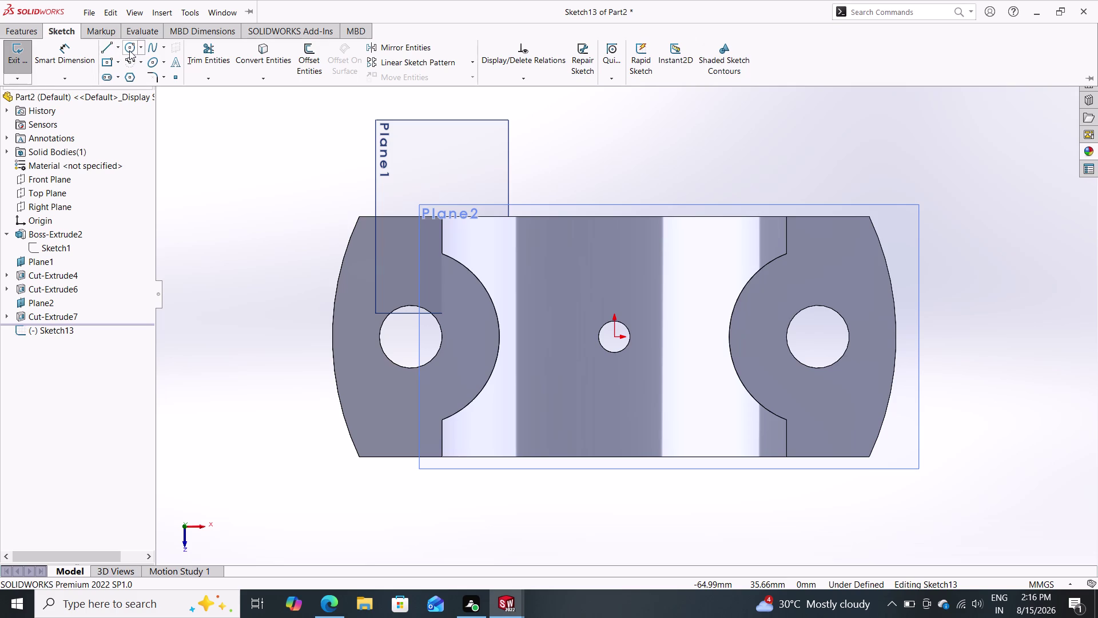
click(129, 50)
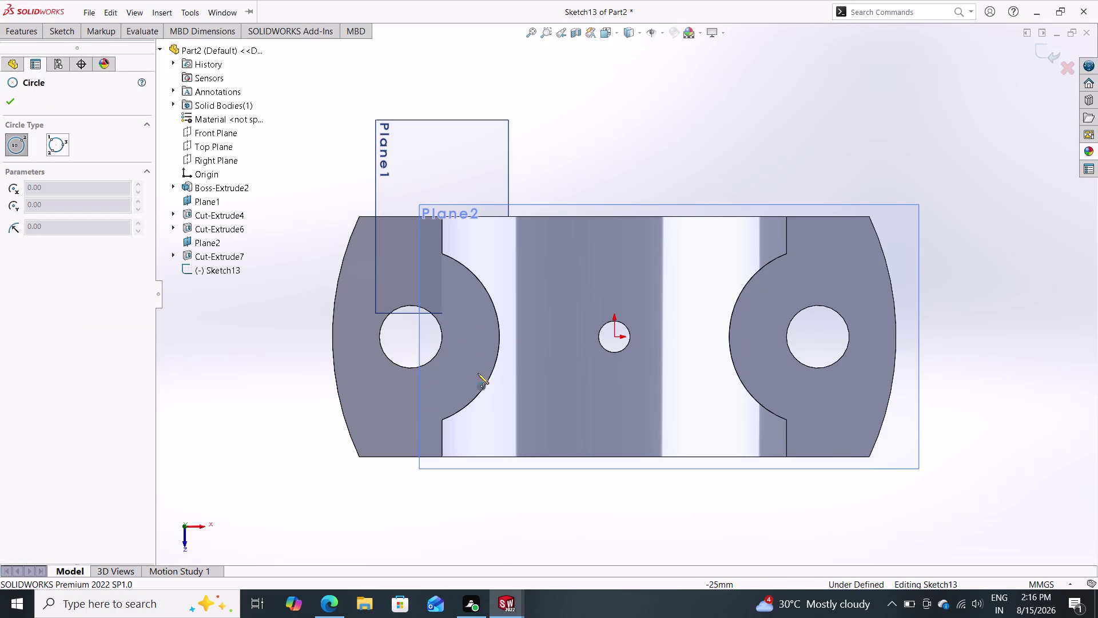
click(616, 336)
click(666, 371)
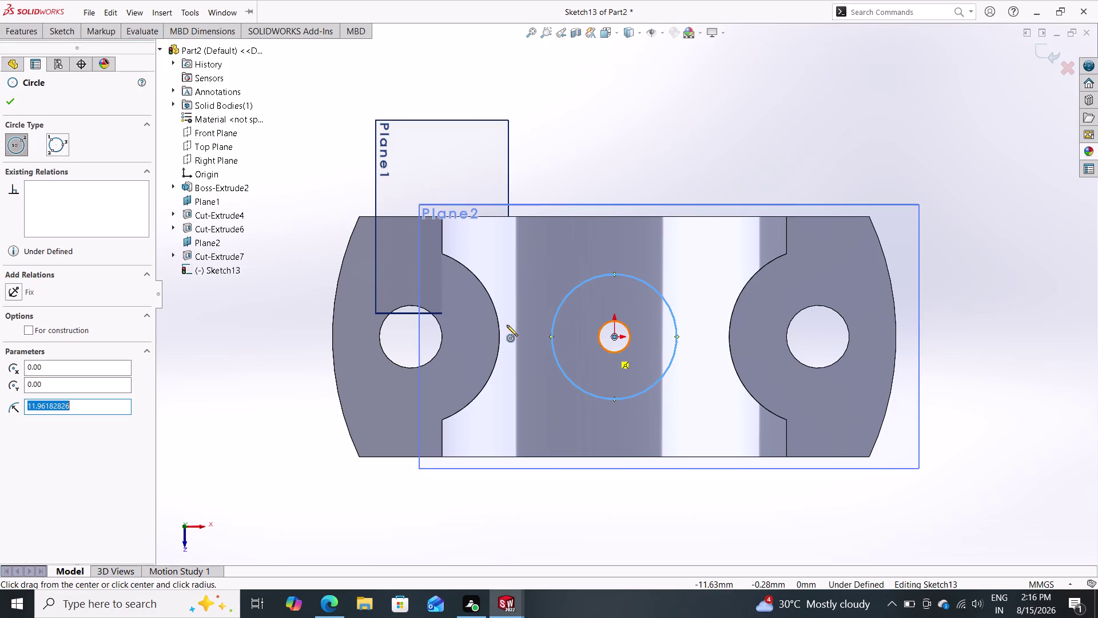
click(55, 28)
Dimension the new circle's diameter as 8 mm.
click(60, 48)
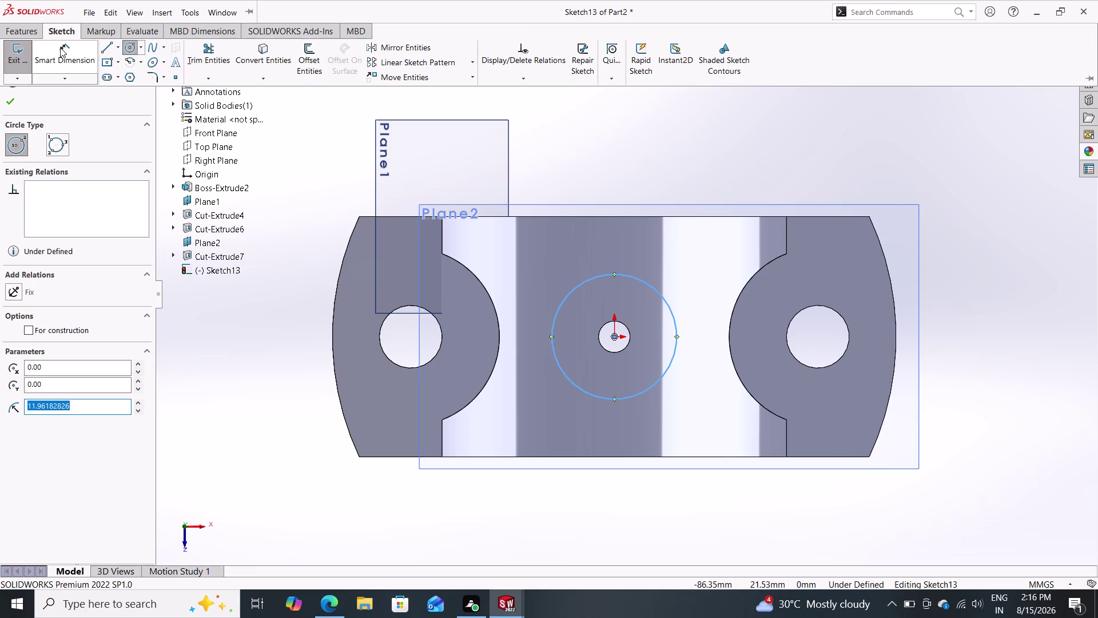
click(650, 283)
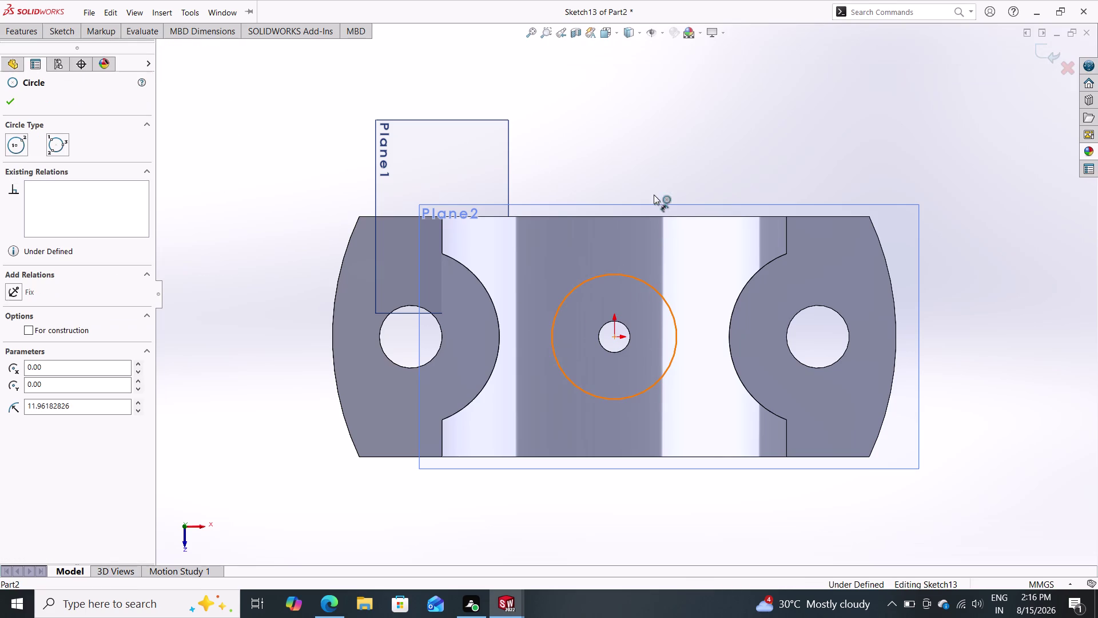
click(610, 147)
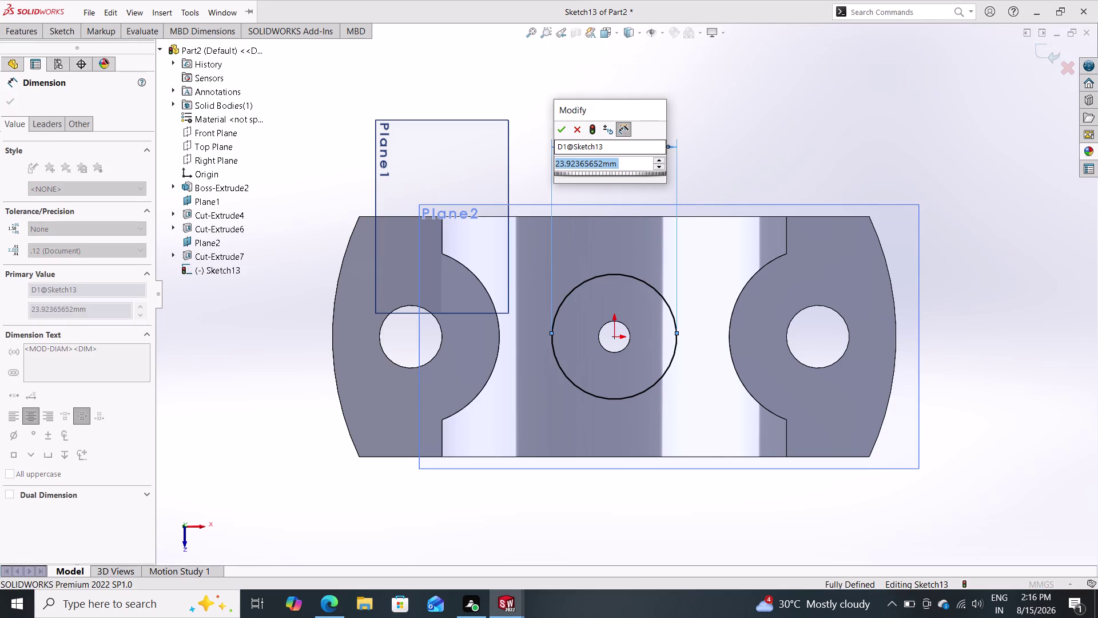
key(8)
key(Return)
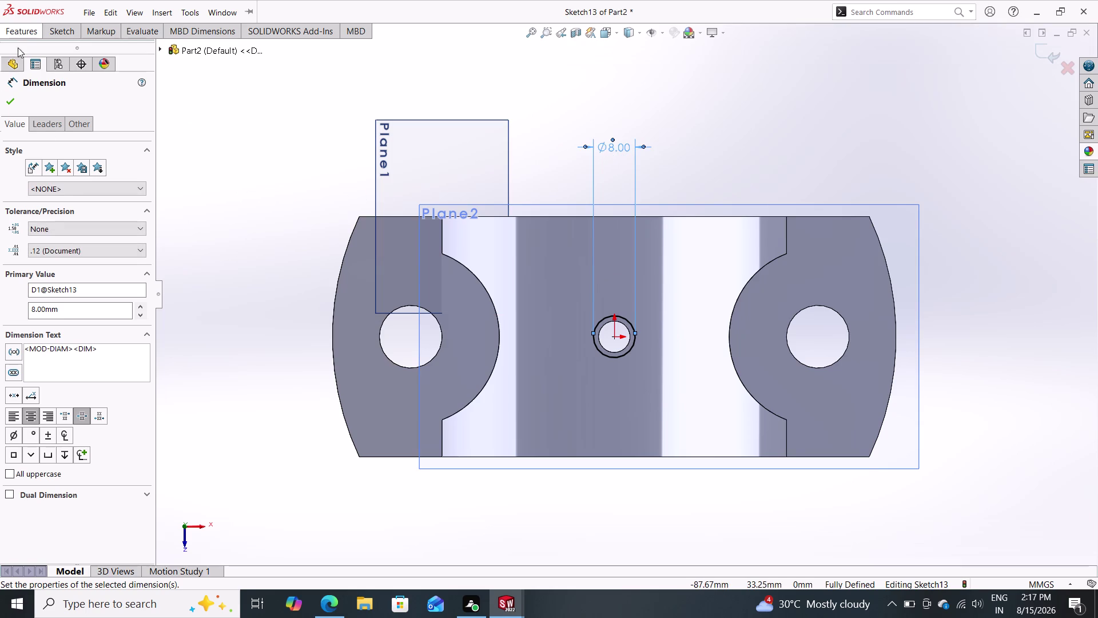
click(10, 99)
click(29, 32)
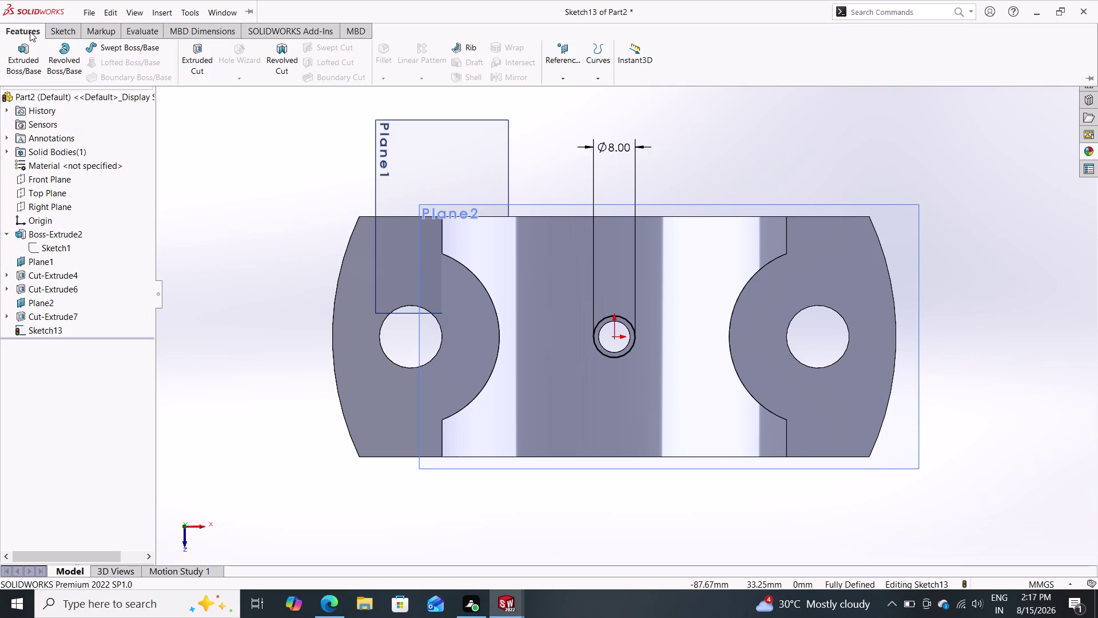
Cut the 8 mm circle Blind to 16 mm depth as Cut-Extrude8.
click(200, 59)
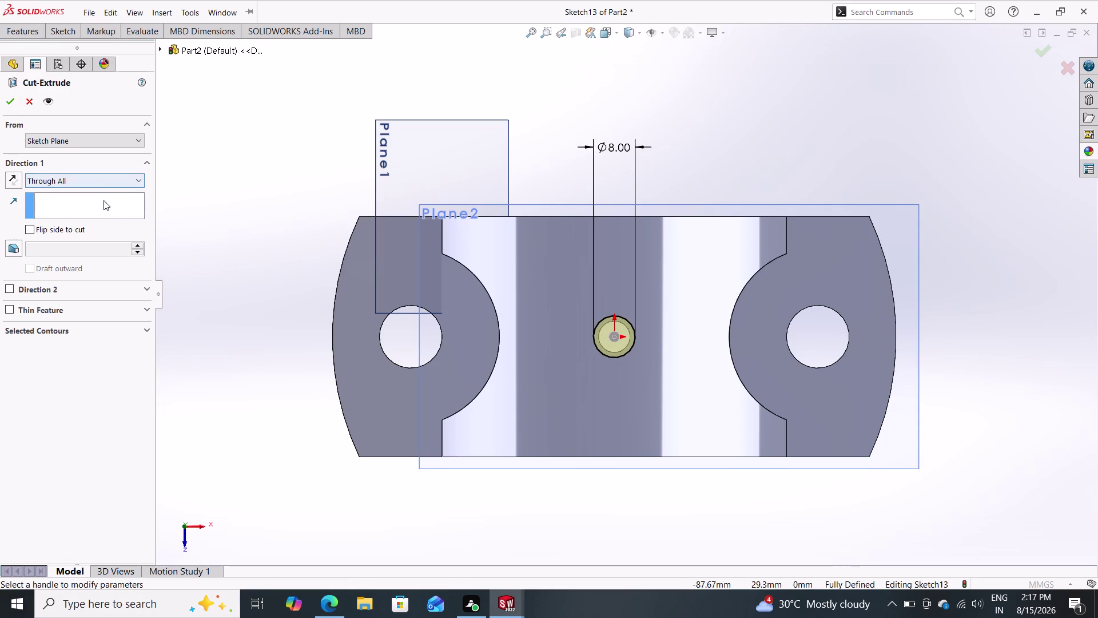
click(93, 181)
click(74, 191)
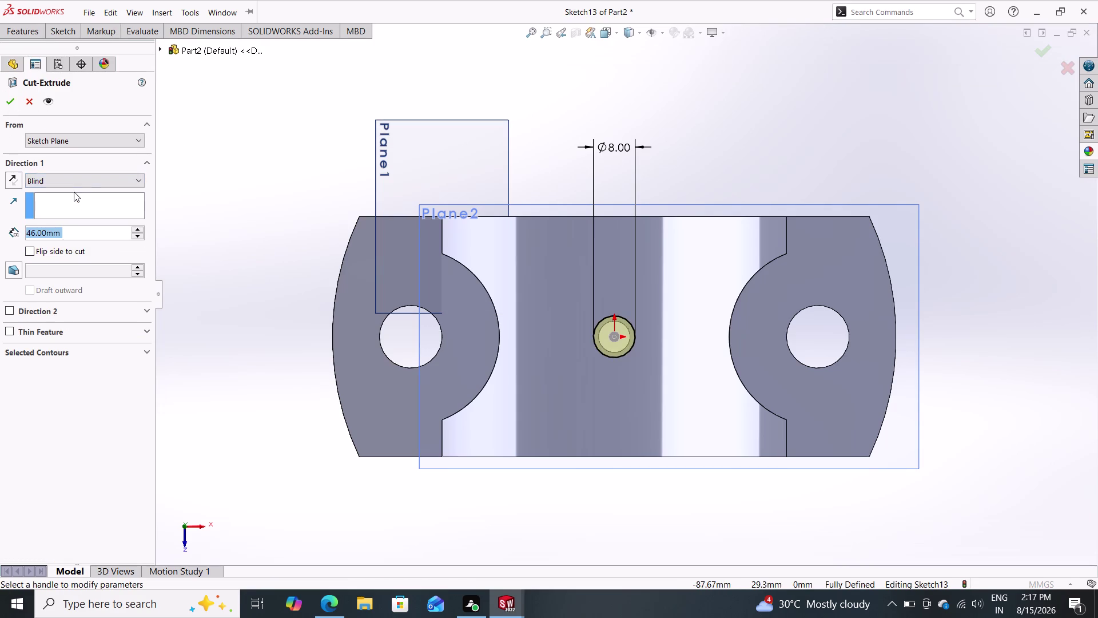
text(1)
text(6)
key(Return)
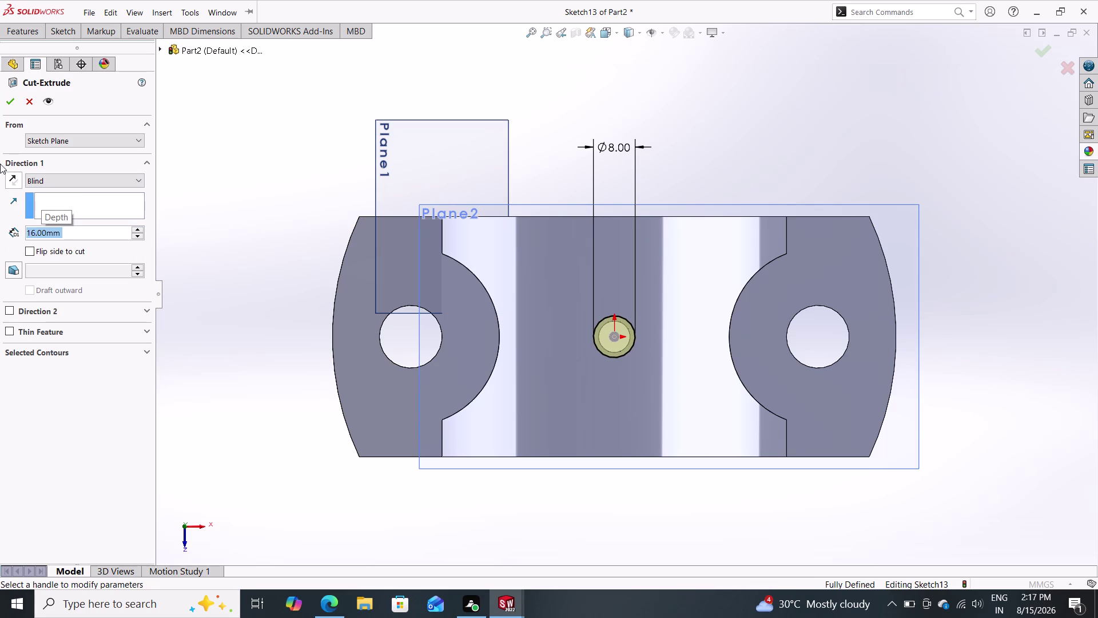
double_click(11, 104)
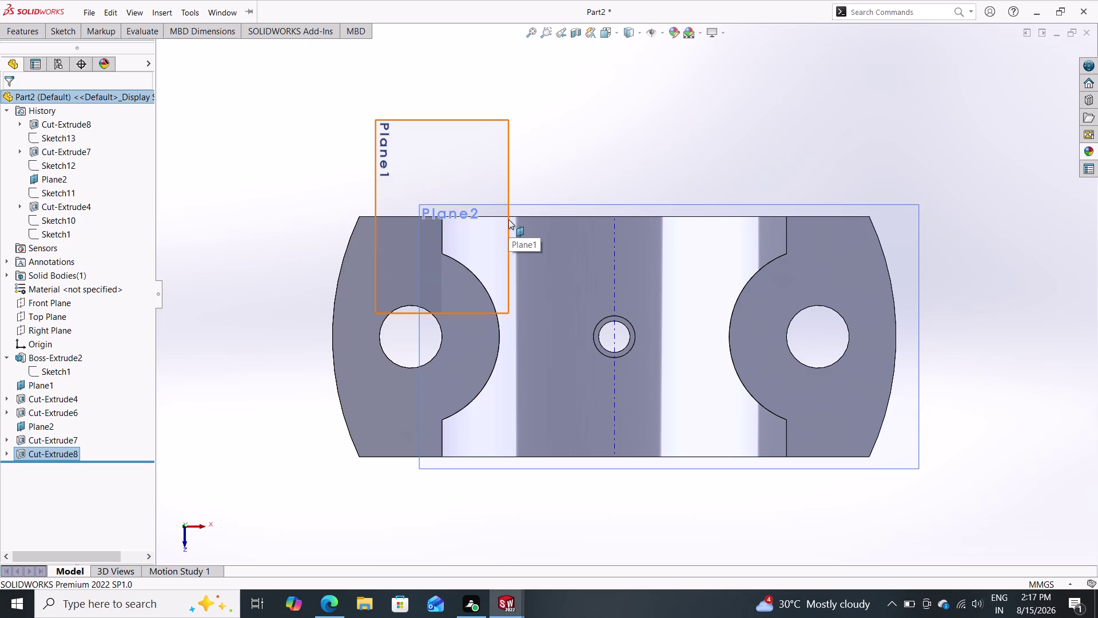
Hide Plane2 and orbit the bracket to inspect Cut-Extrude8's stepped hole, selecting the arched top edge.
click(439, 460)
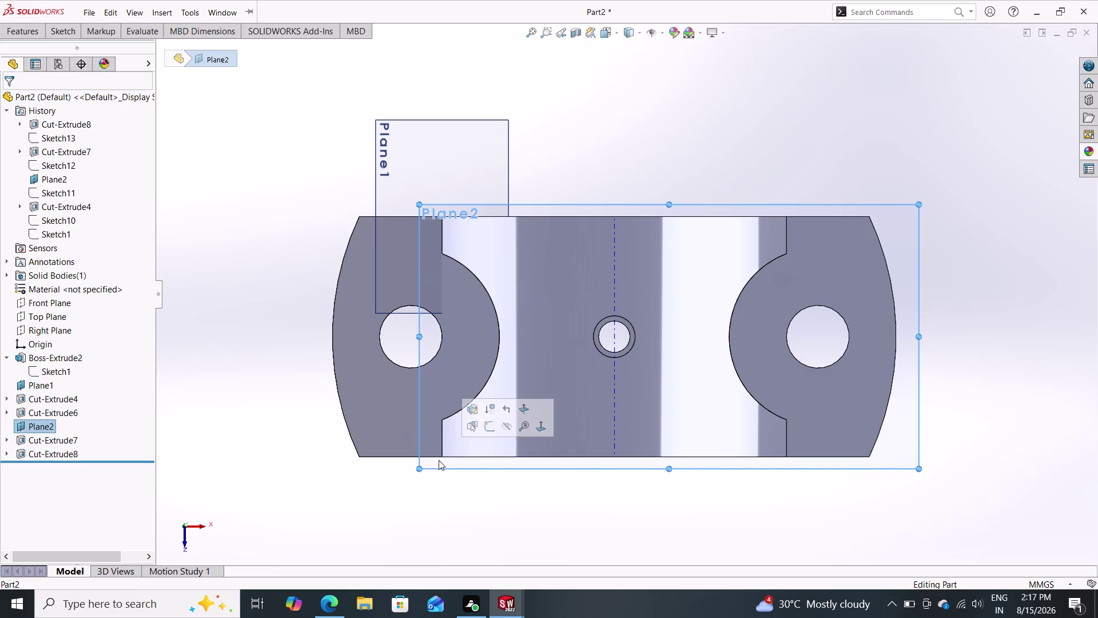
double_click(508, 428)
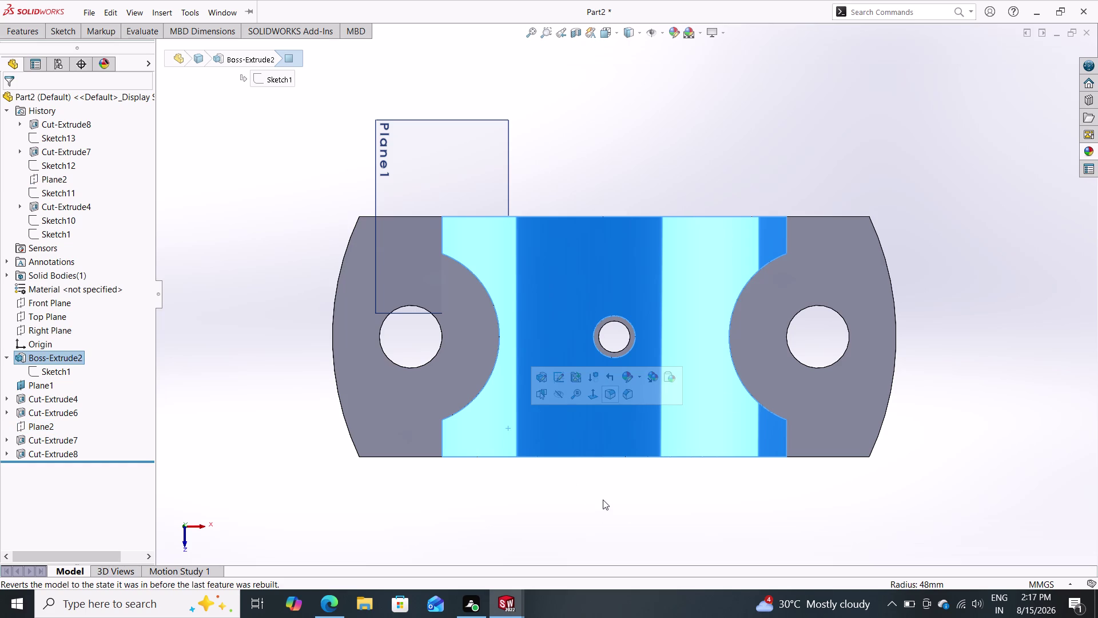
middle_drag(603, 500, 604, 432)
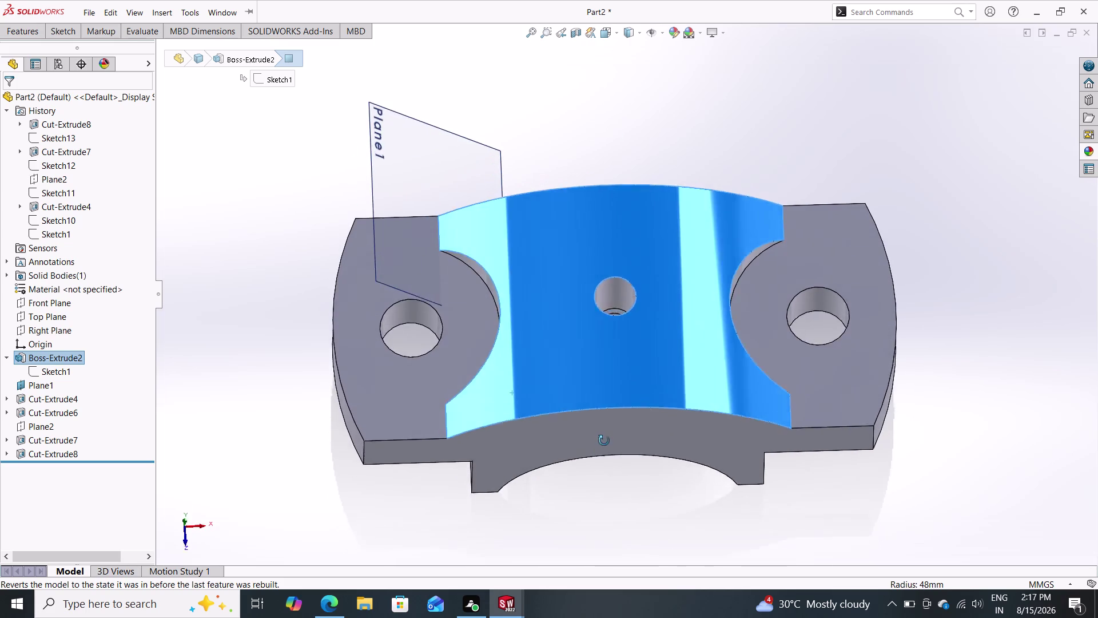
middle_drag(604, 432, 602, 473)
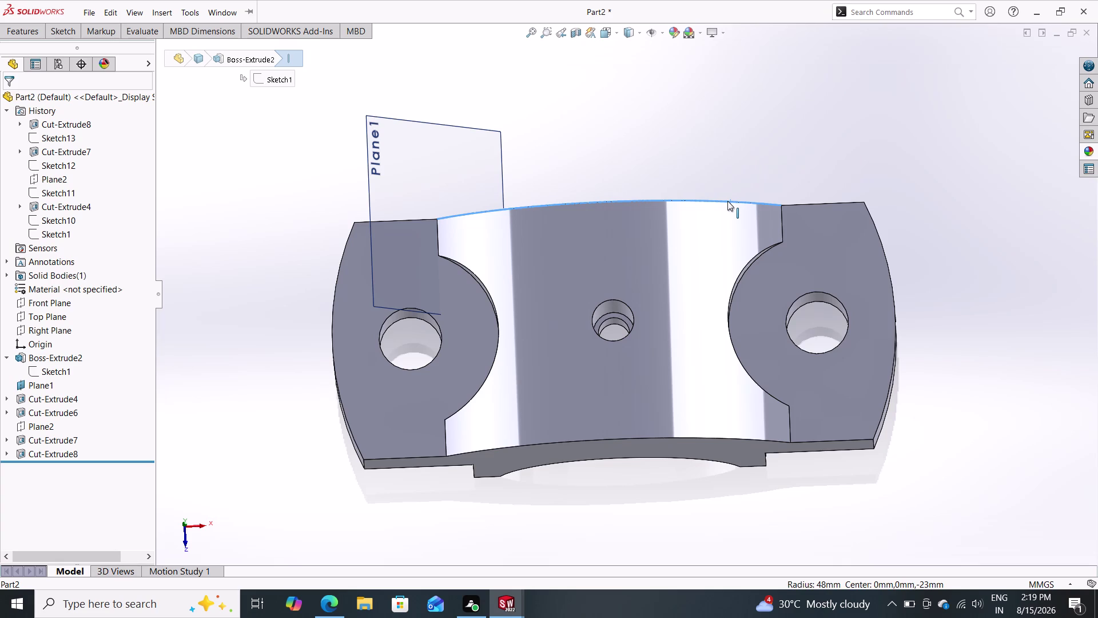
Undo Cut-Extrude8 and Sketch13 to get back to Sketch12's Ø6 circle in edit mode.
key(ctrl+z)
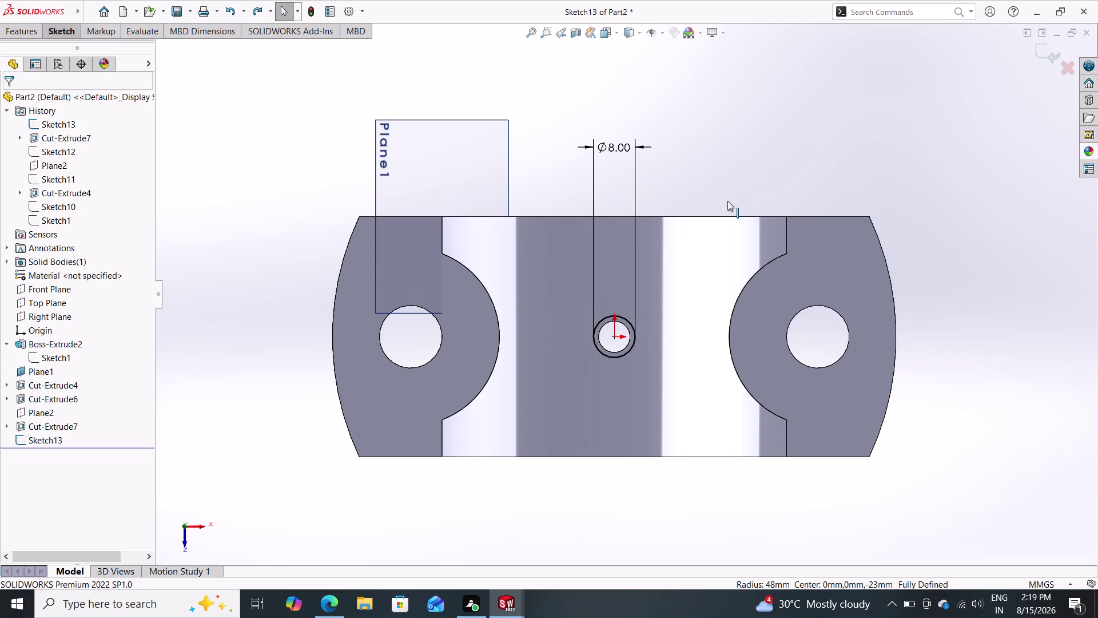
key(ctrl+z)
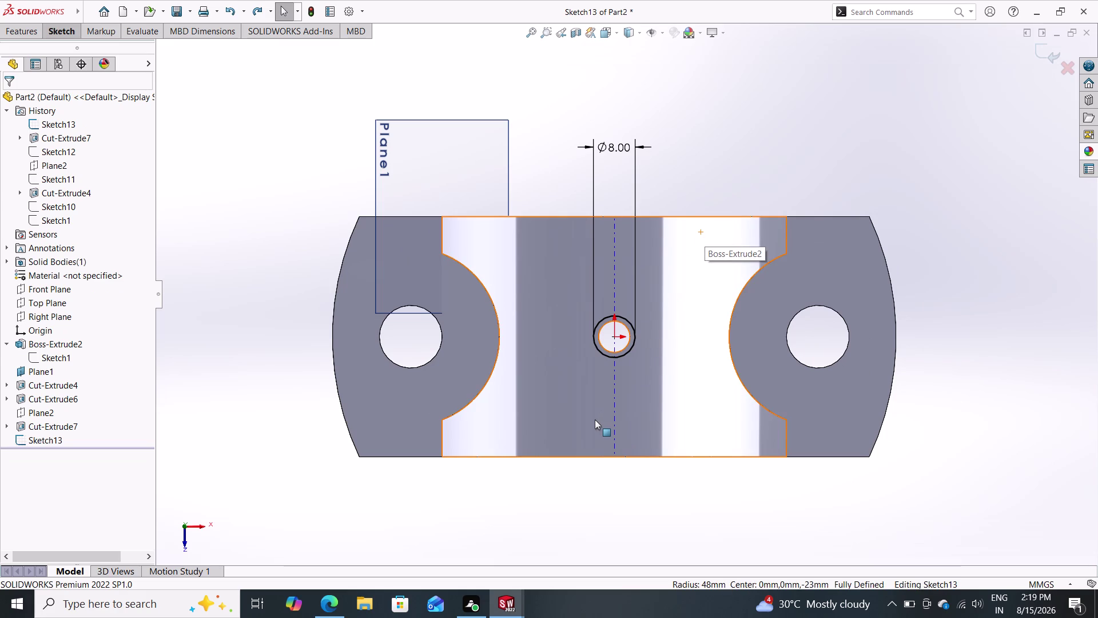
key(ctrl+z)
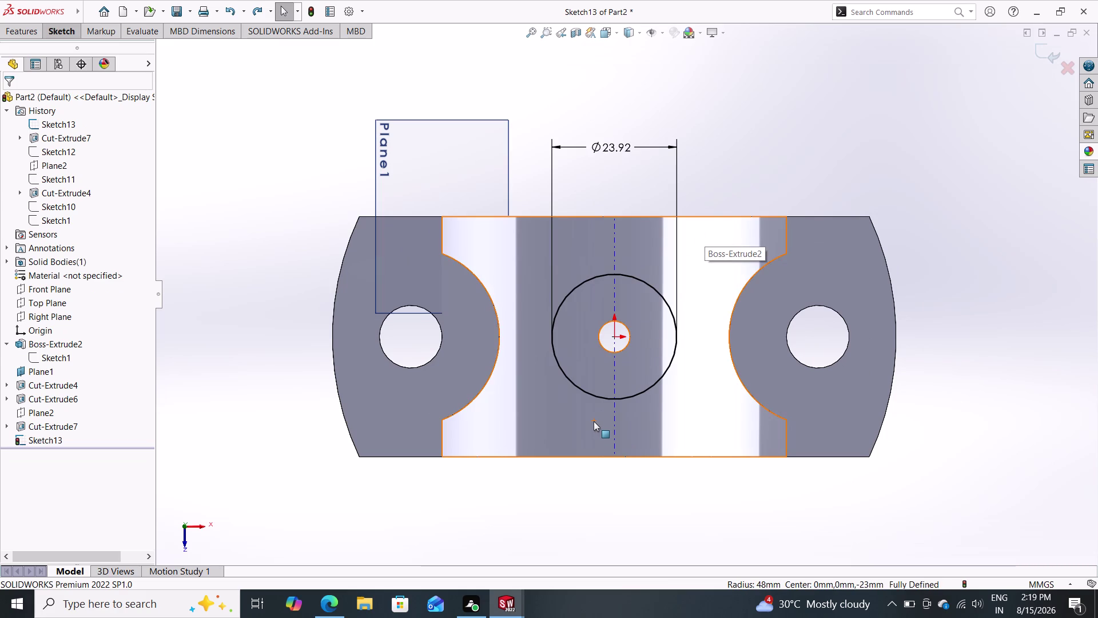
key(ctrl+z)
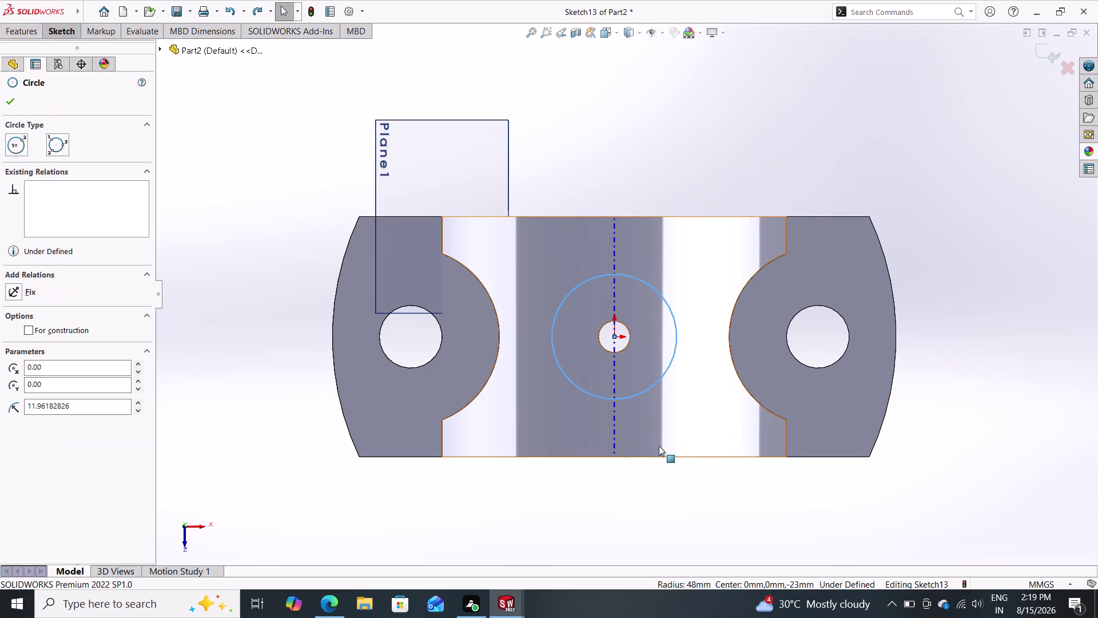
key(ctrl+z)
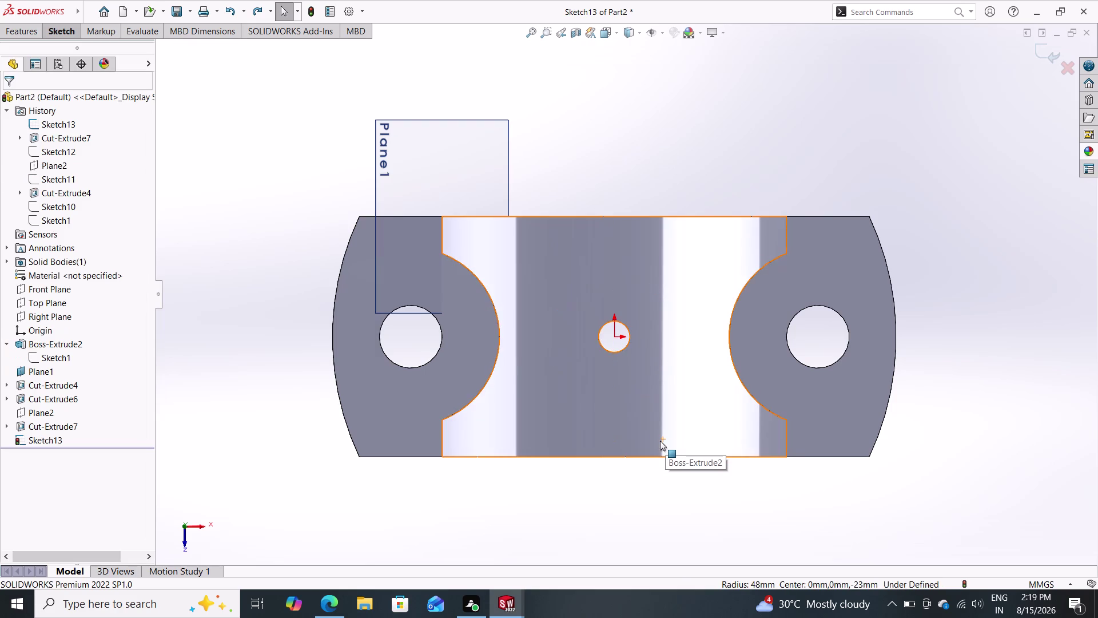
key(ctrl+z)
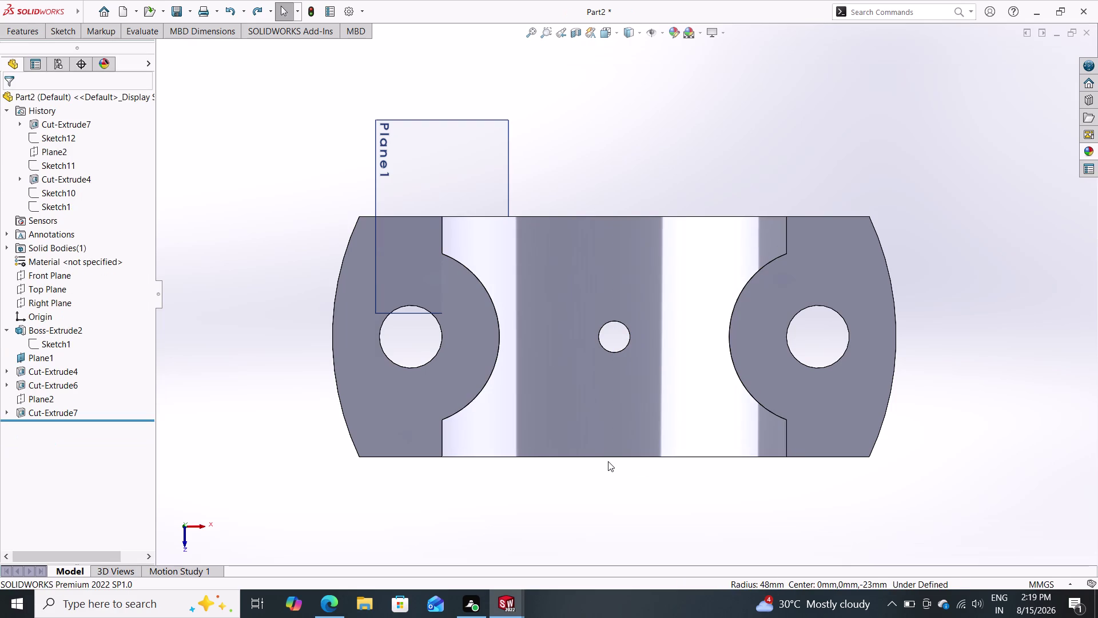
key(ctrl+z)
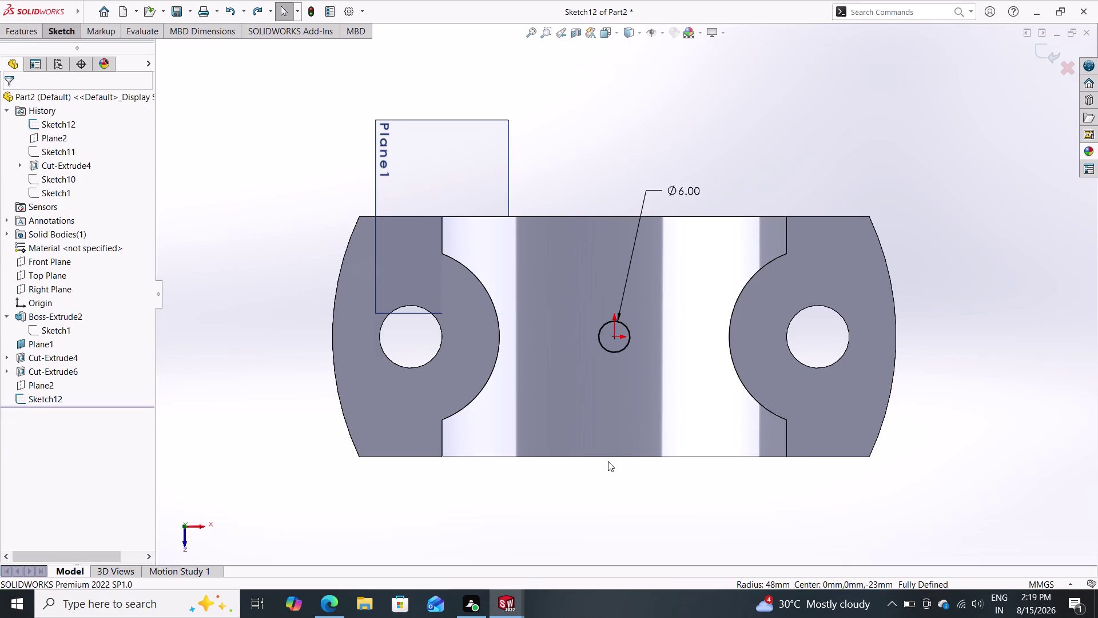
right_click(599, 470)
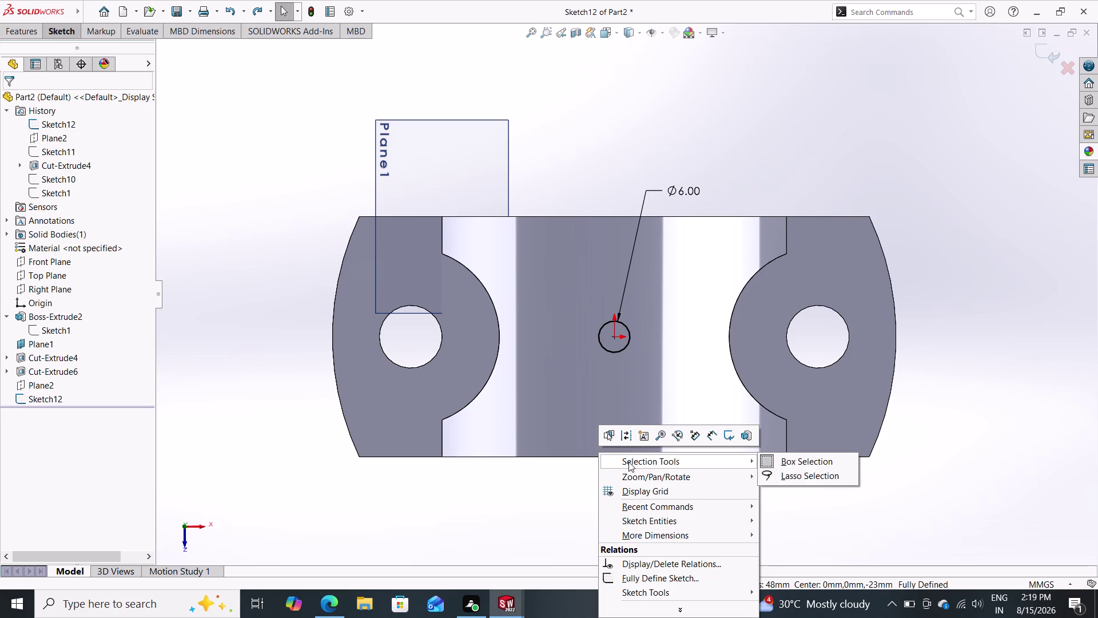
Change Sketch12's Ø6.00 circle dimension to 8 mm.
key(Escape)
key(Escape)
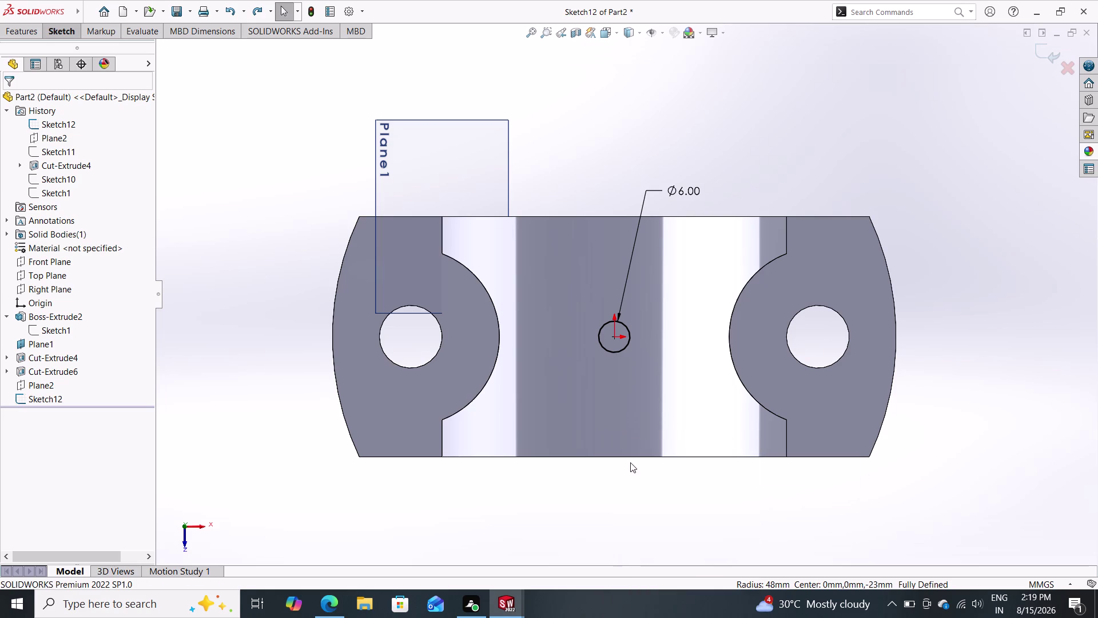
double_click(680, 190)
key(8)
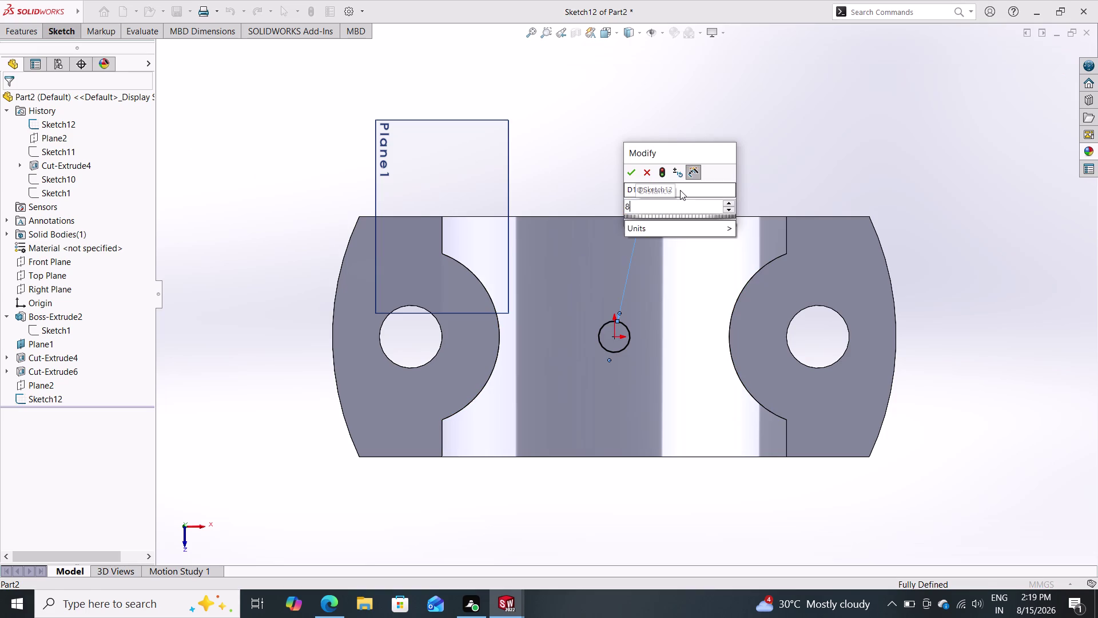
key(Return)
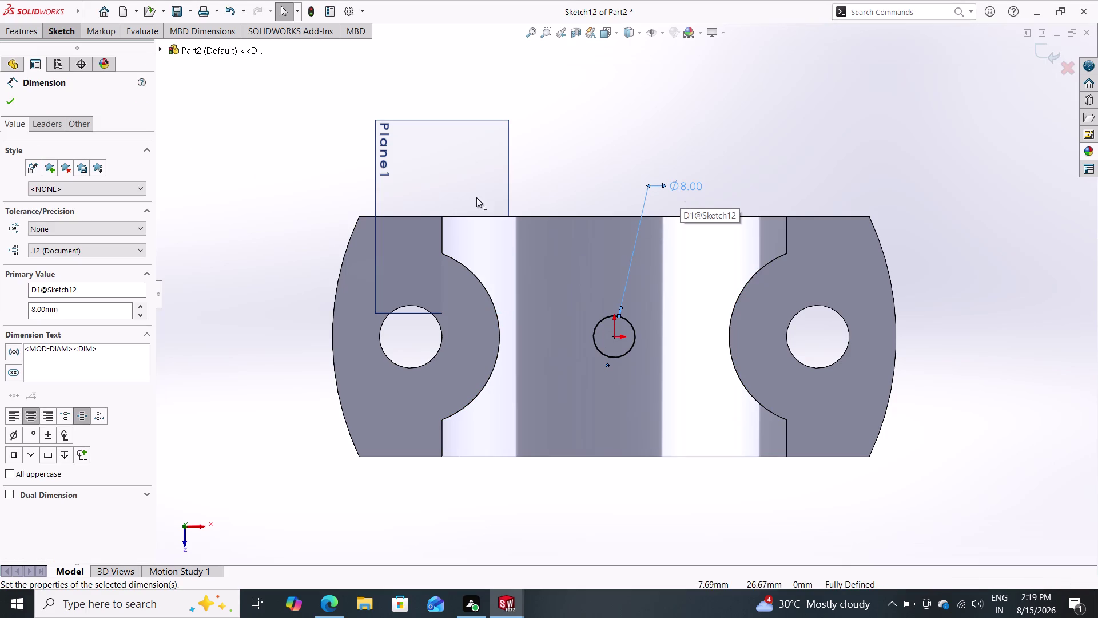
click(33, 35)
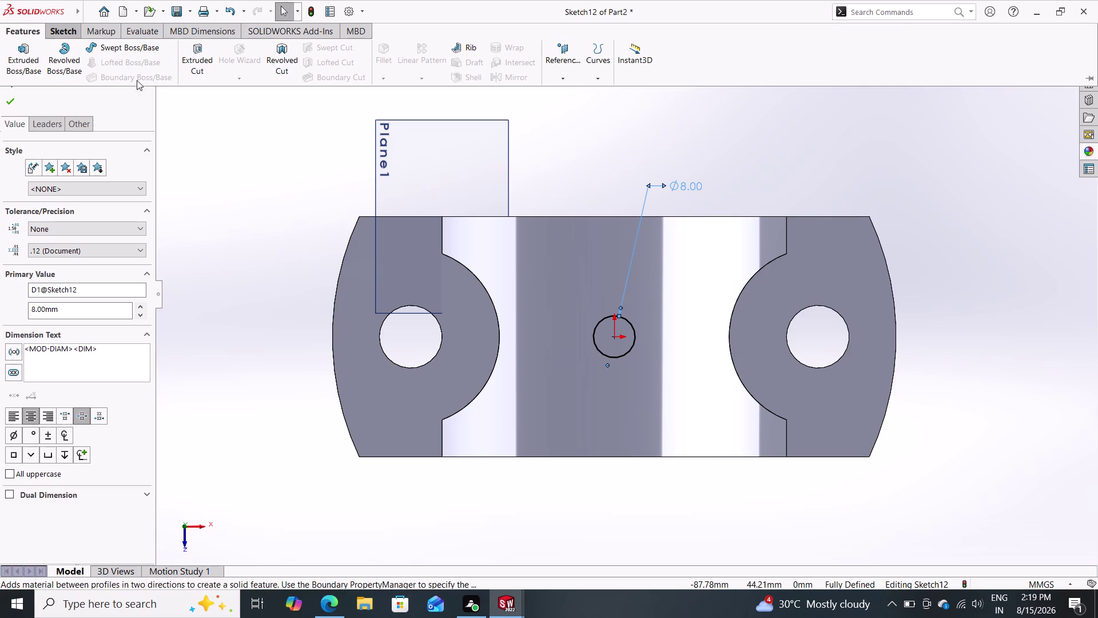
Cut Sketch12's 8 mm circle 16 mm deep (Blind) as Cut-Extrude9, then face the hole's bottom.
click(188, 62)
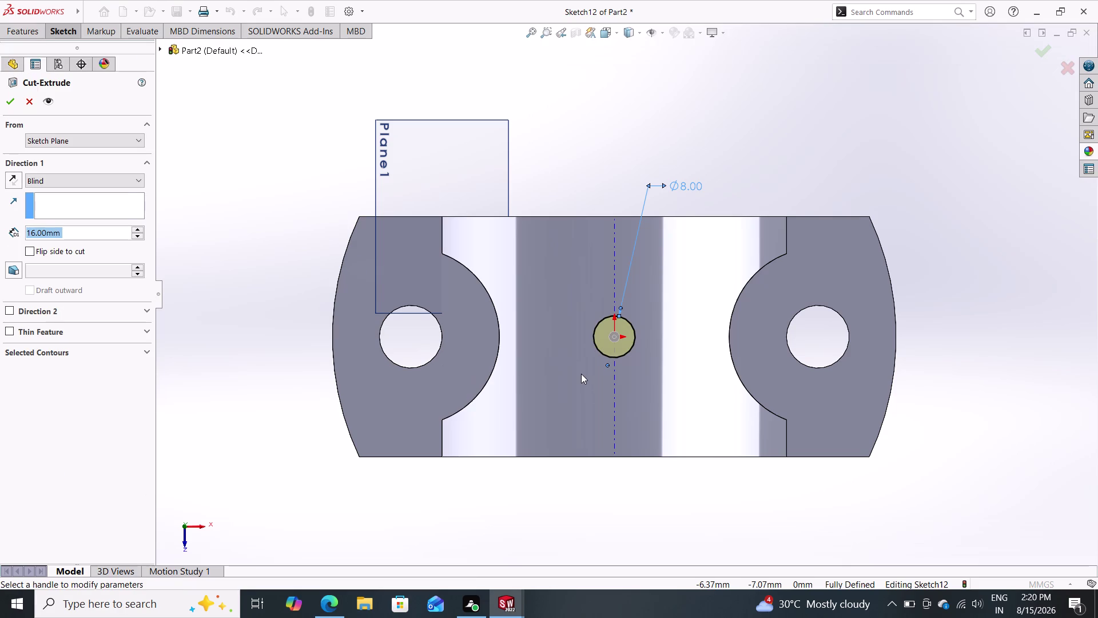
click(9, 100)
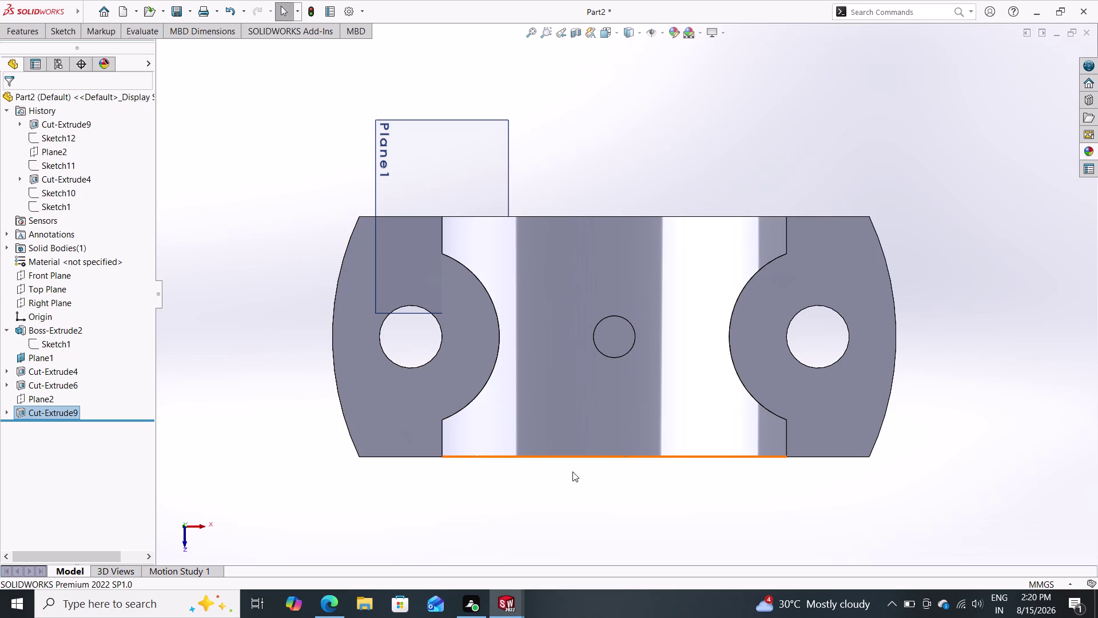
middle_drag(576, 490, 577, 349)
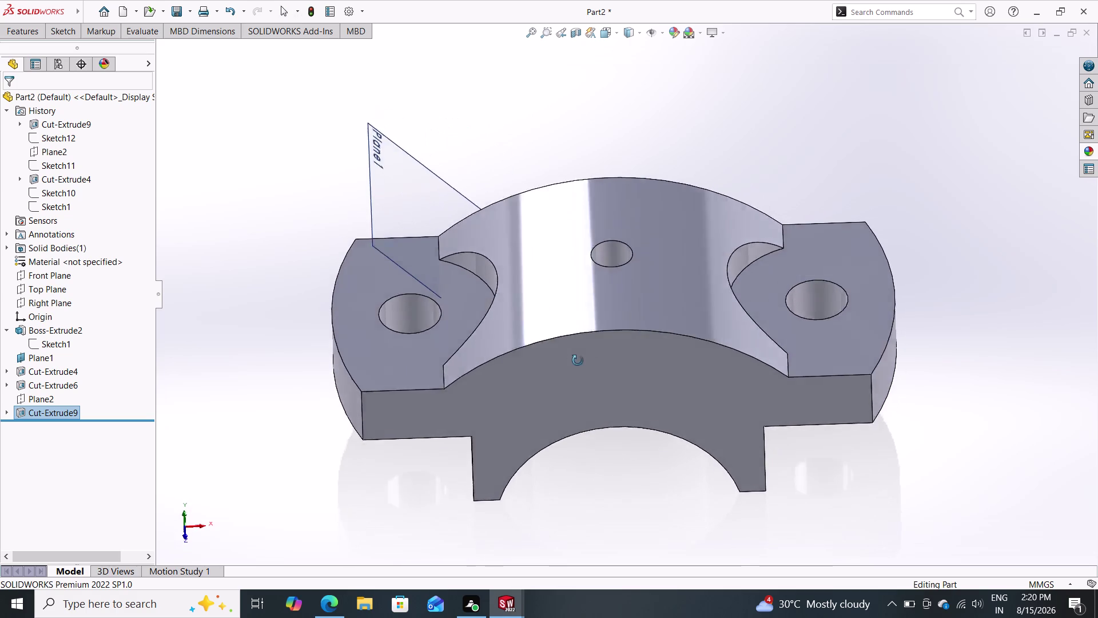
middle_drag(577, 349, 571, 429)
scroll(down, 3)
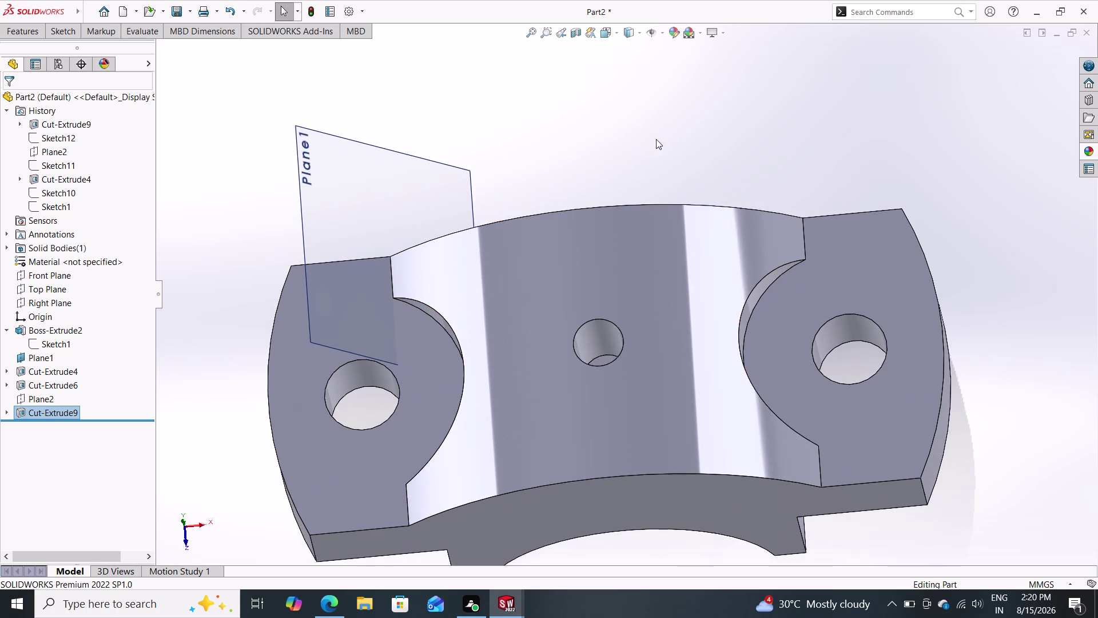
middle_drag(663, 145, 668, 193)
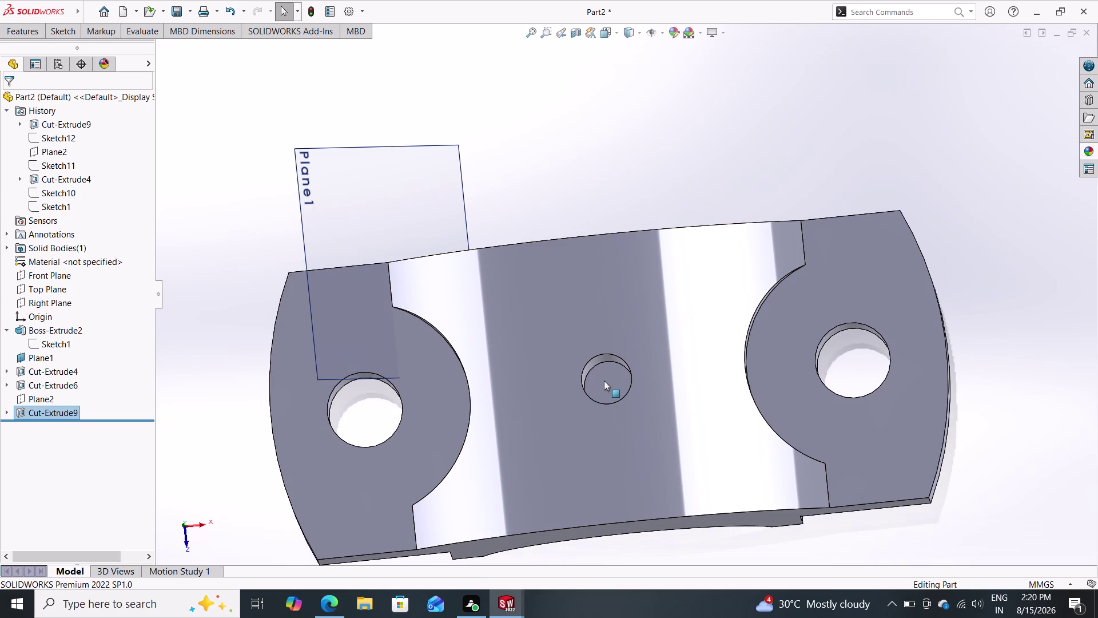
click(604, 381)
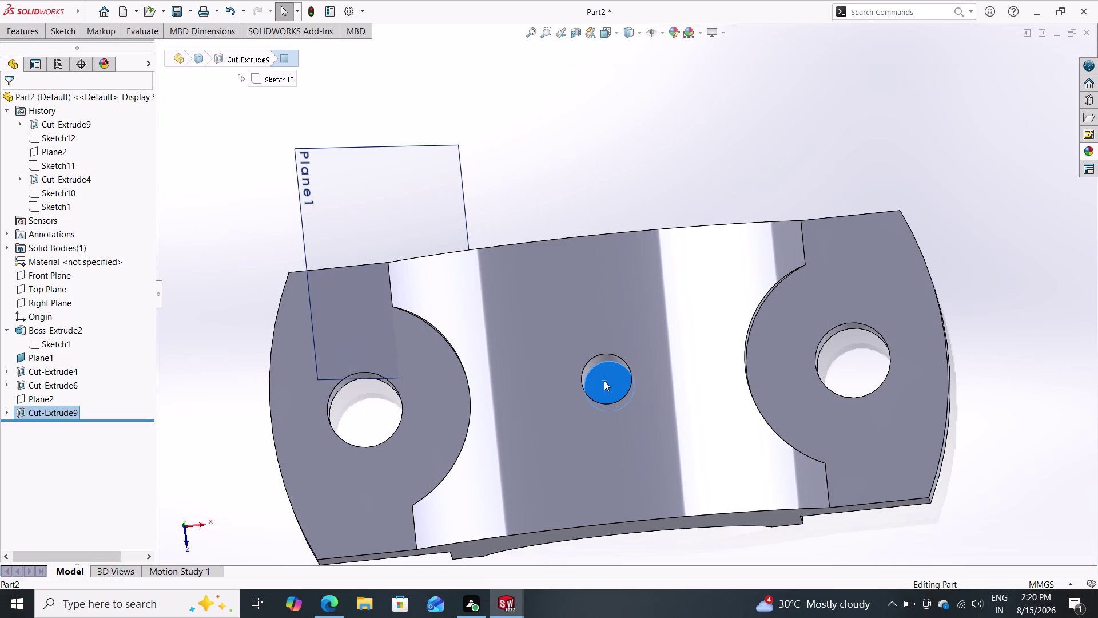
click(654, 349)
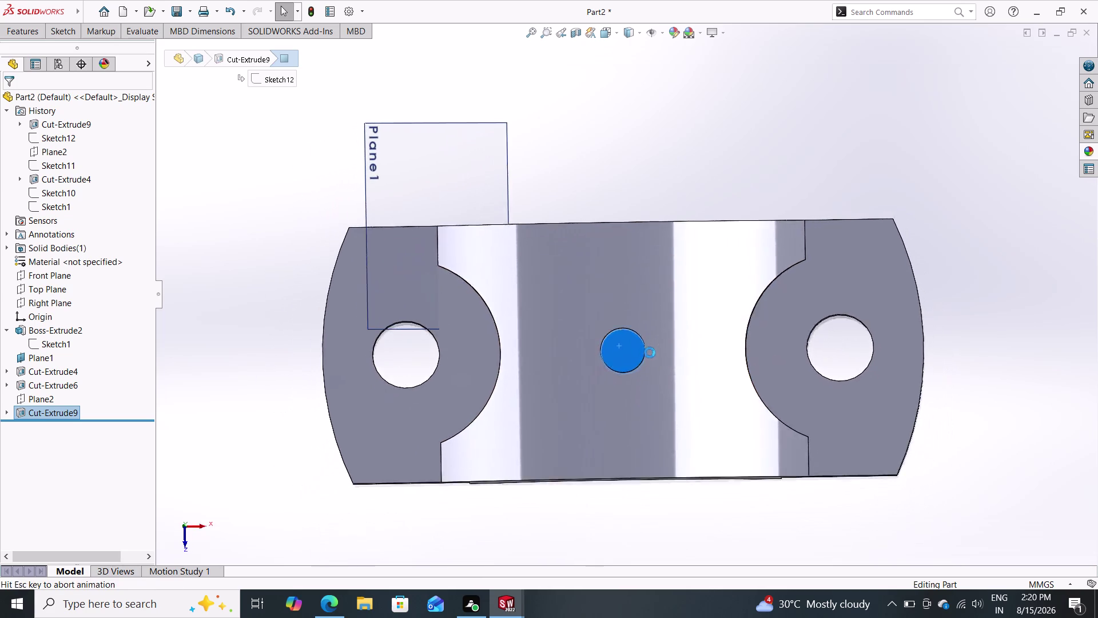
Start a sketch on the hole's bottom face and draw a circle centred at the origin.
click(56, 27)
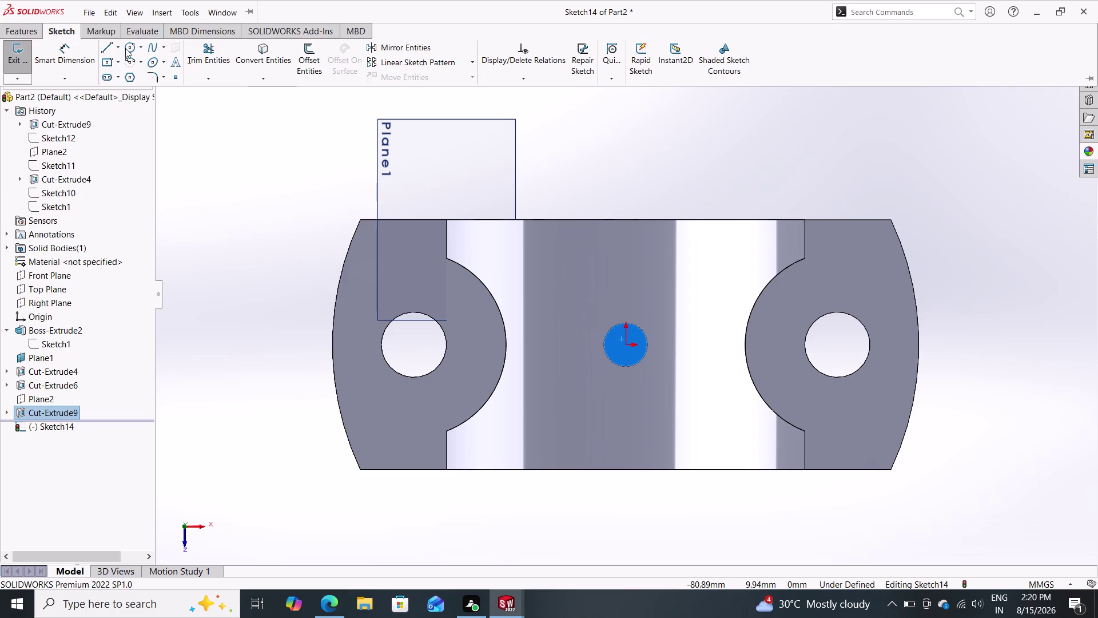
click(126, 47)
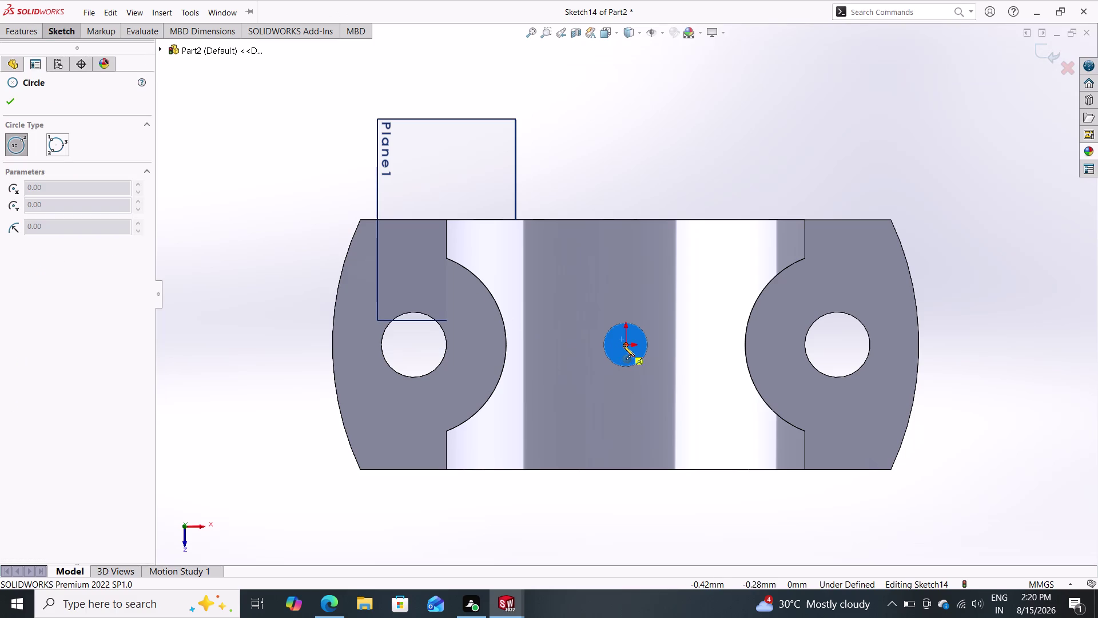
click(624, 346)
click(661, 321)
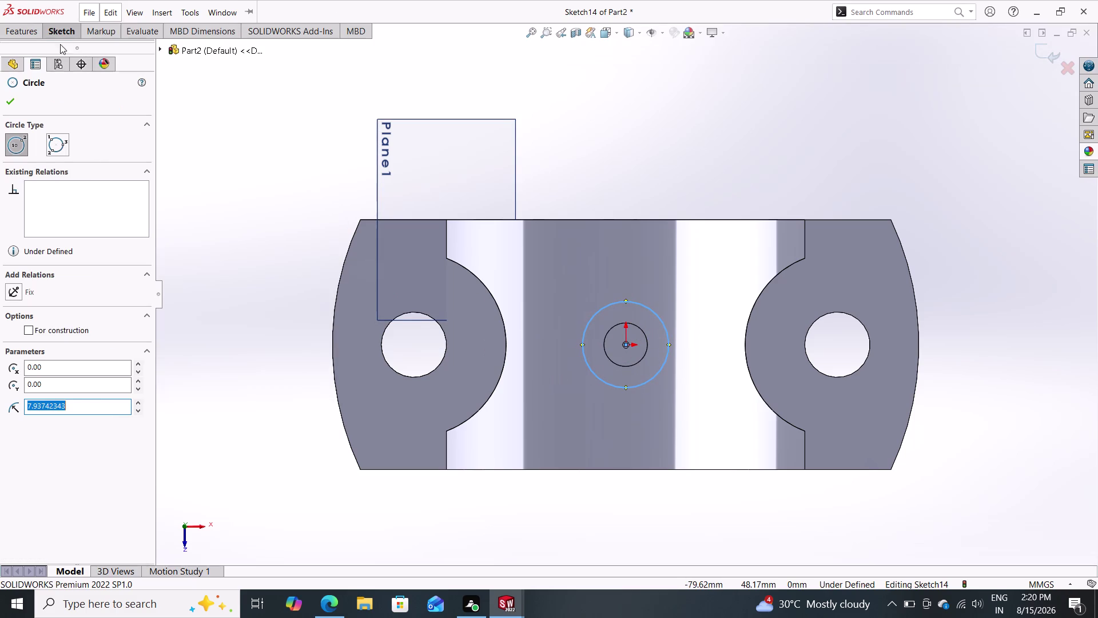
Dimension the circle to 6 mm diameter, fully defining Sketch14.
double_click(55, 31)
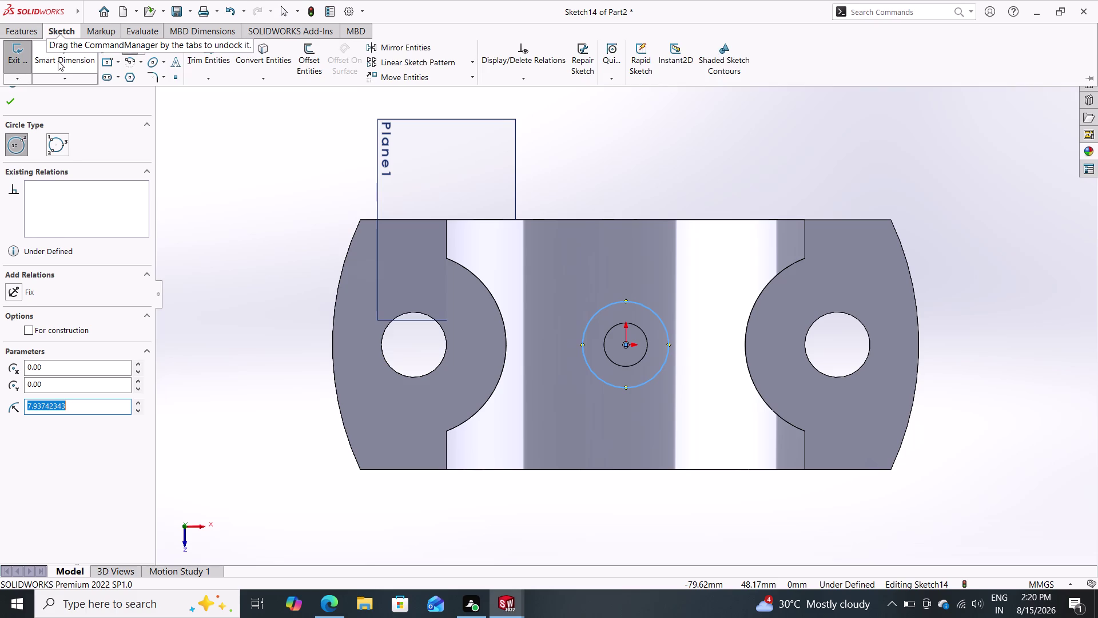
double_click(58, 61)
click(660, 318)
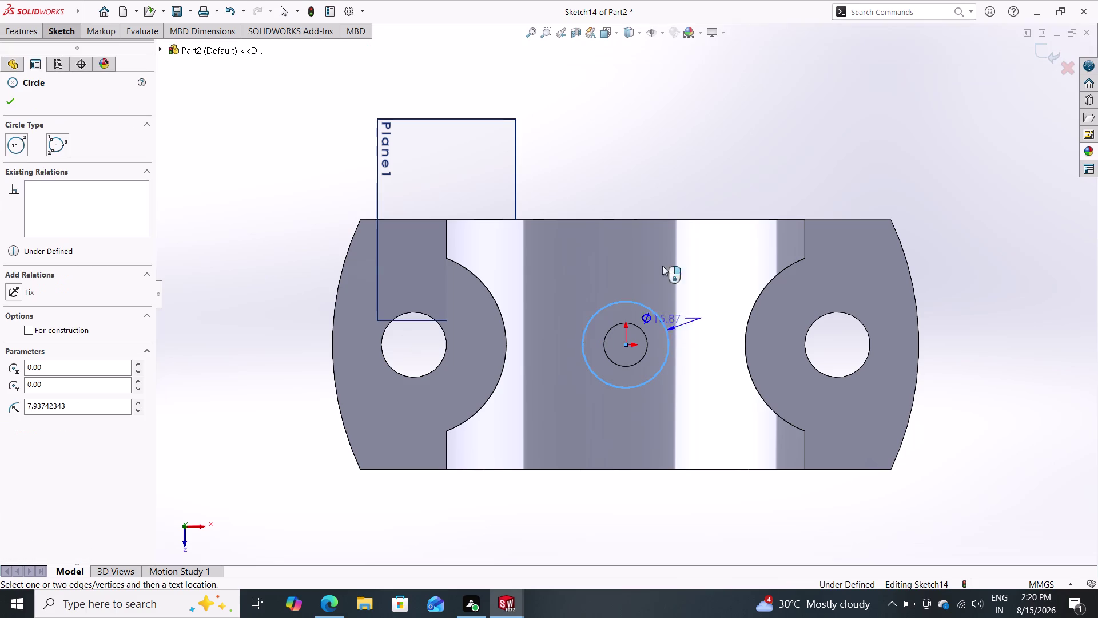
triple_click(649, 172)
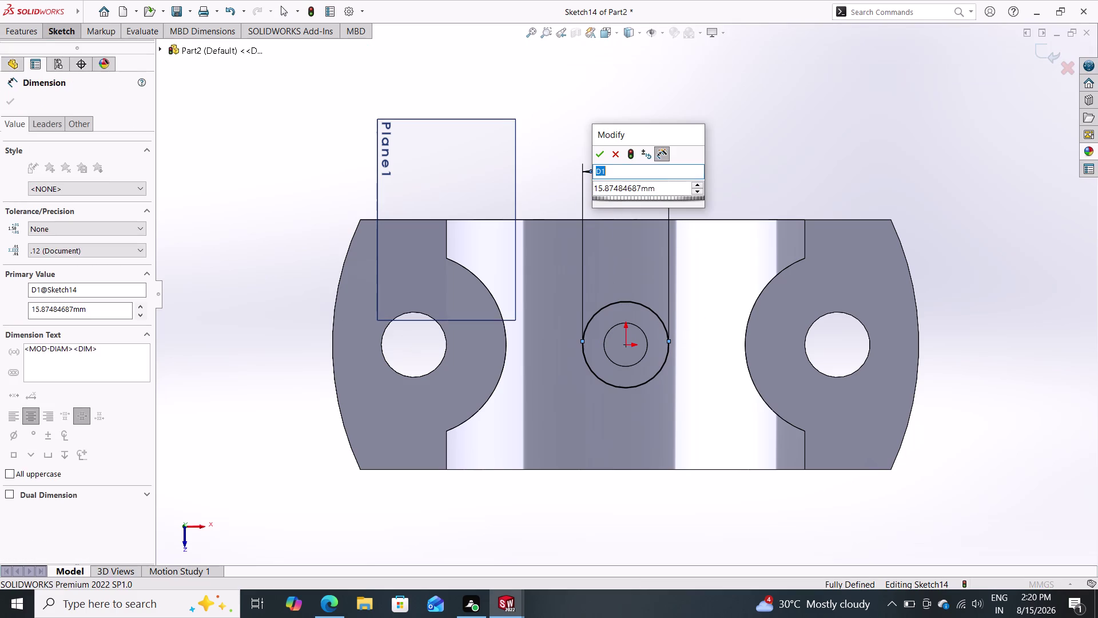
click(655, 190)
drag(655, 190, 641, 189)
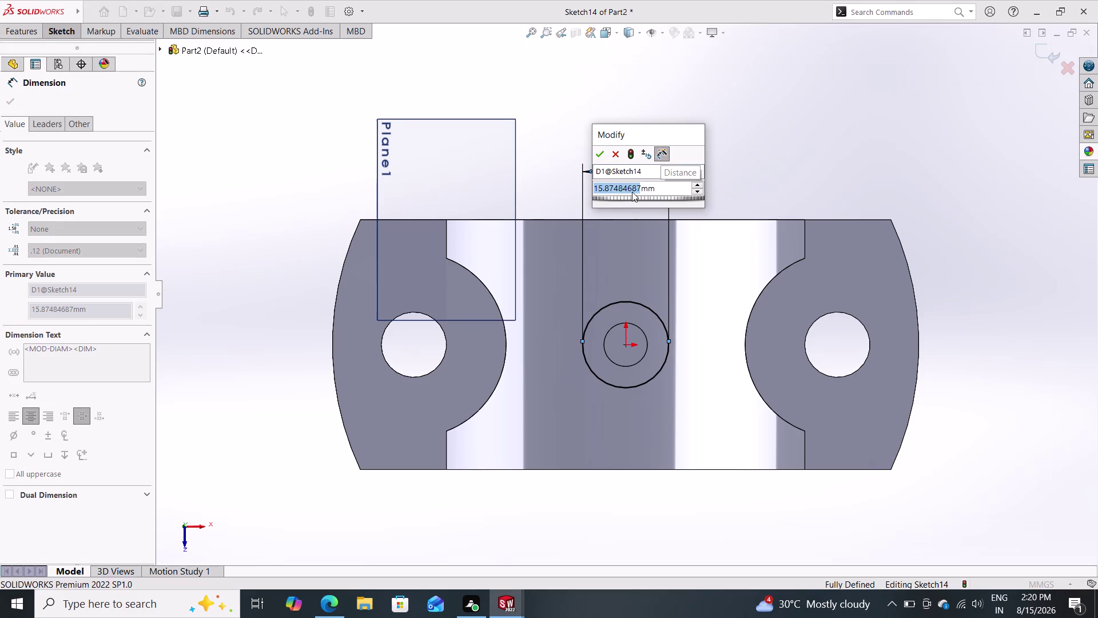
drag(641, 189, 644, 197)
key(6)
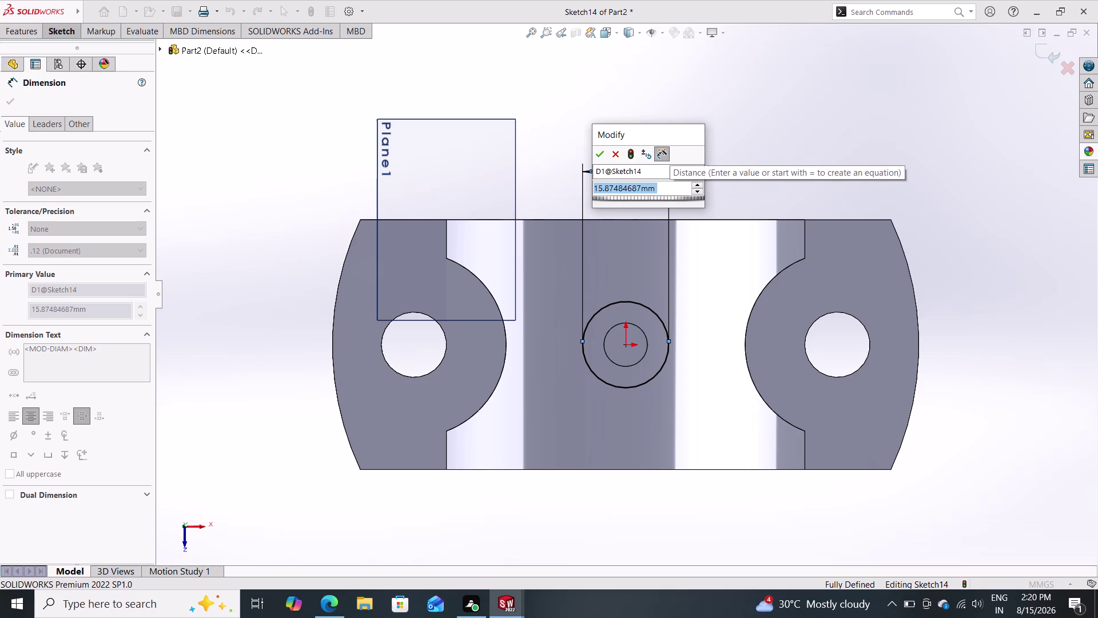
key(Return)
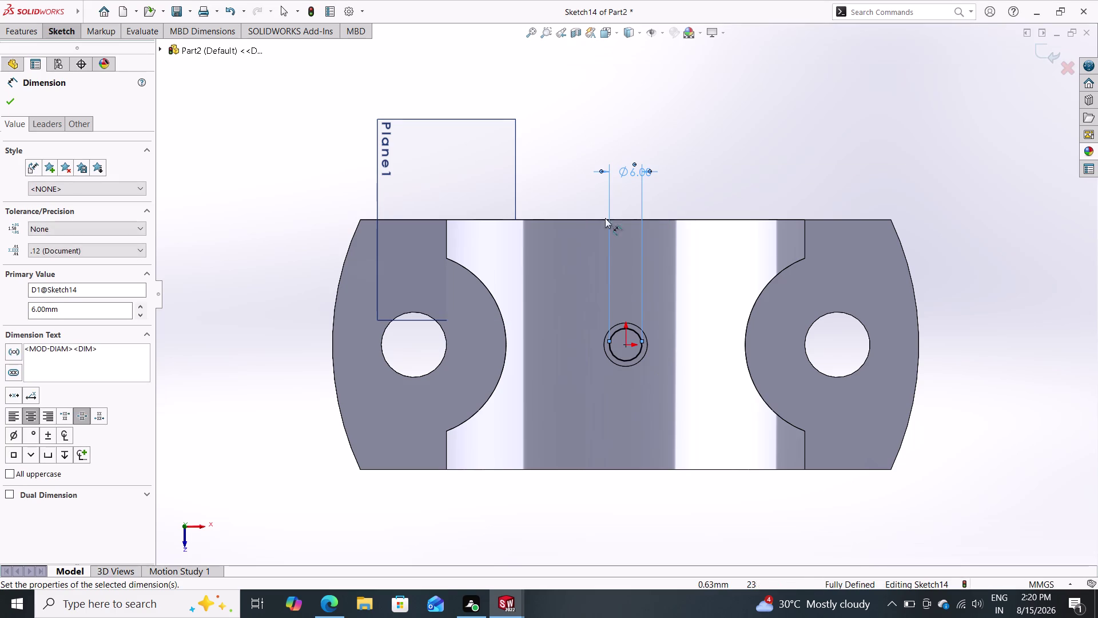
click(9, 97)
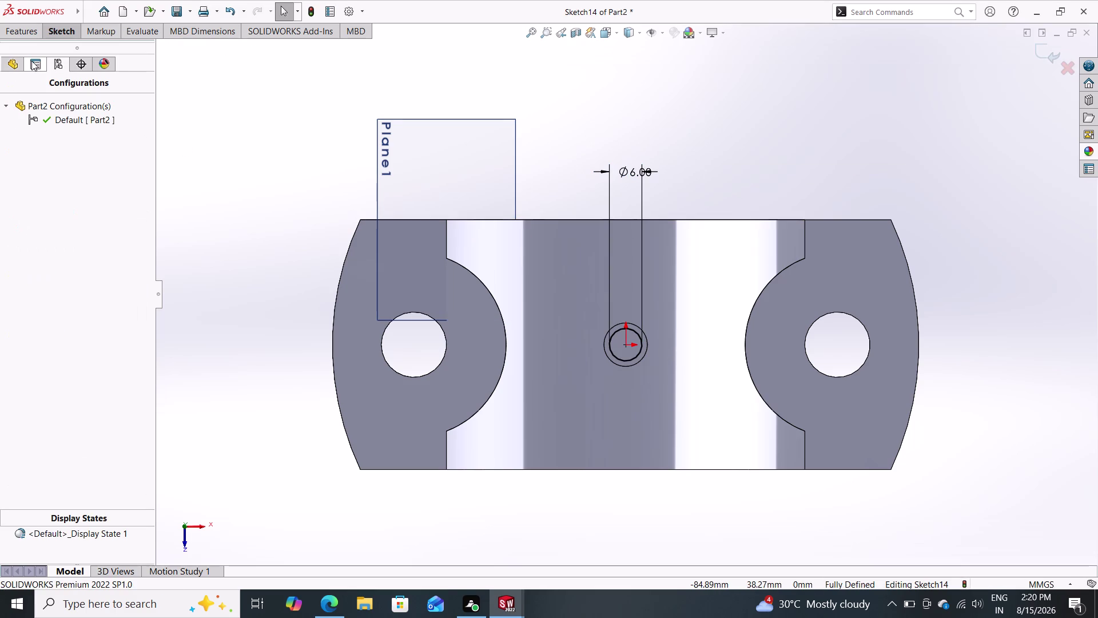
click(58, 26)
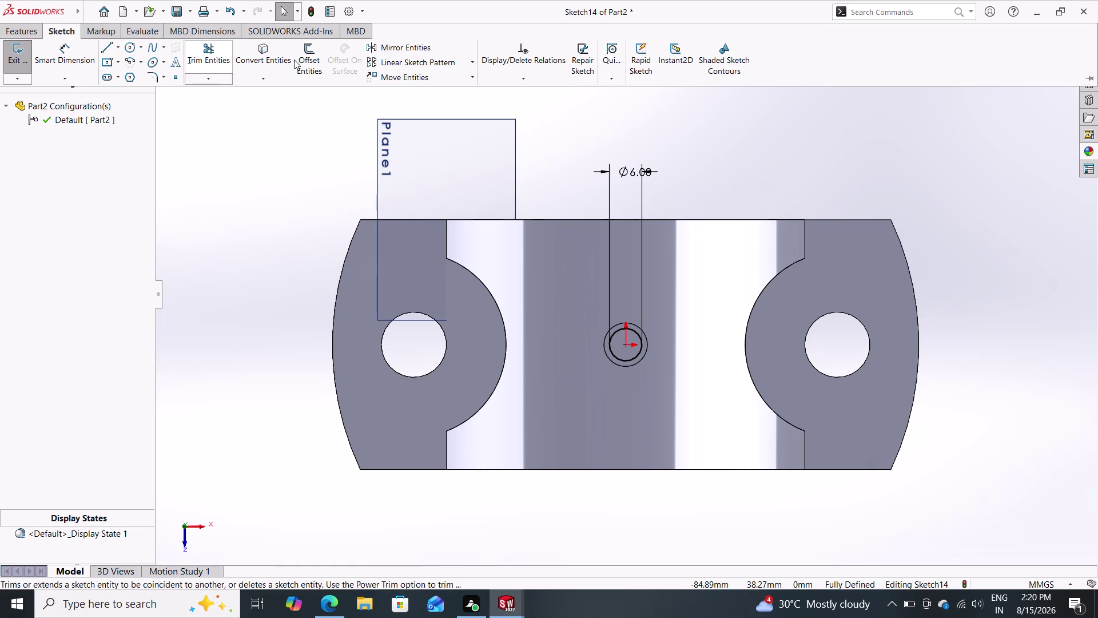
click(15, 26)
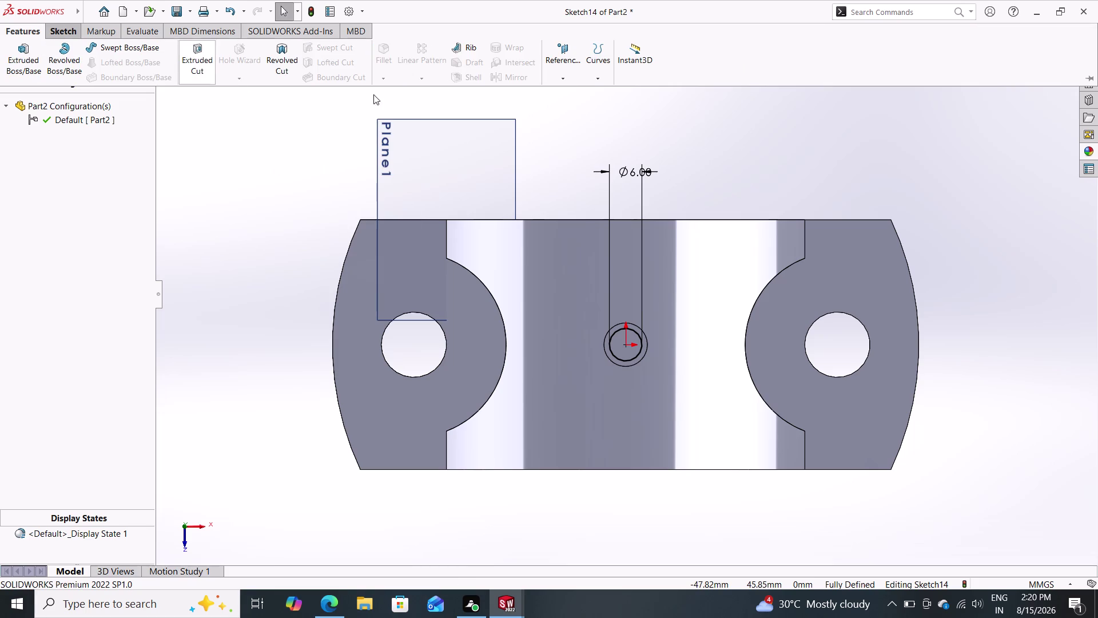
double_click(193, 56)
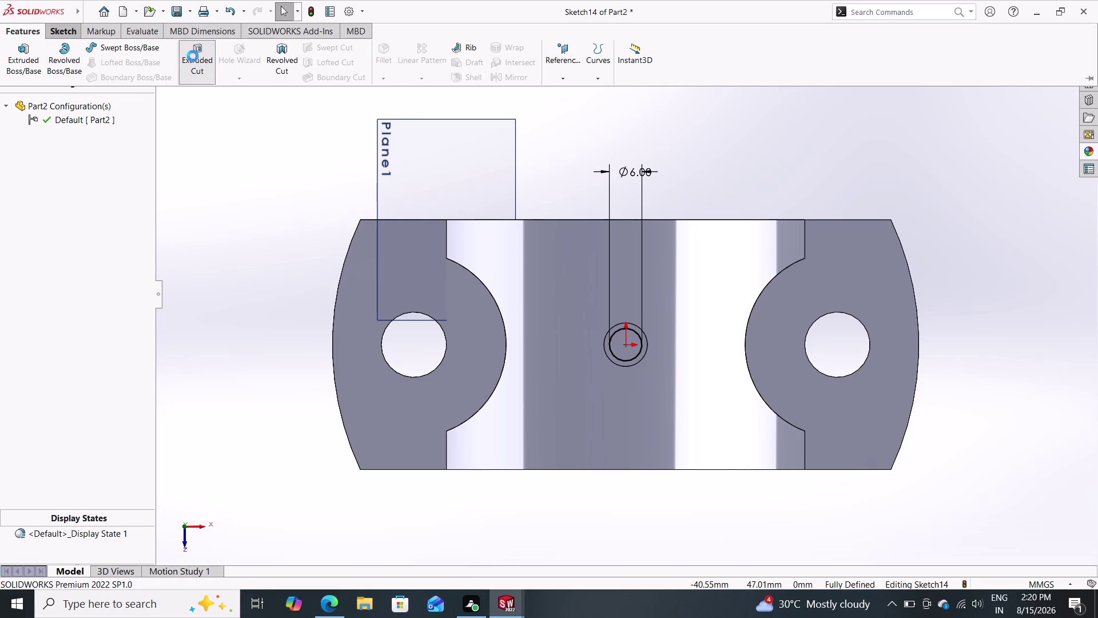
click(92, 179)
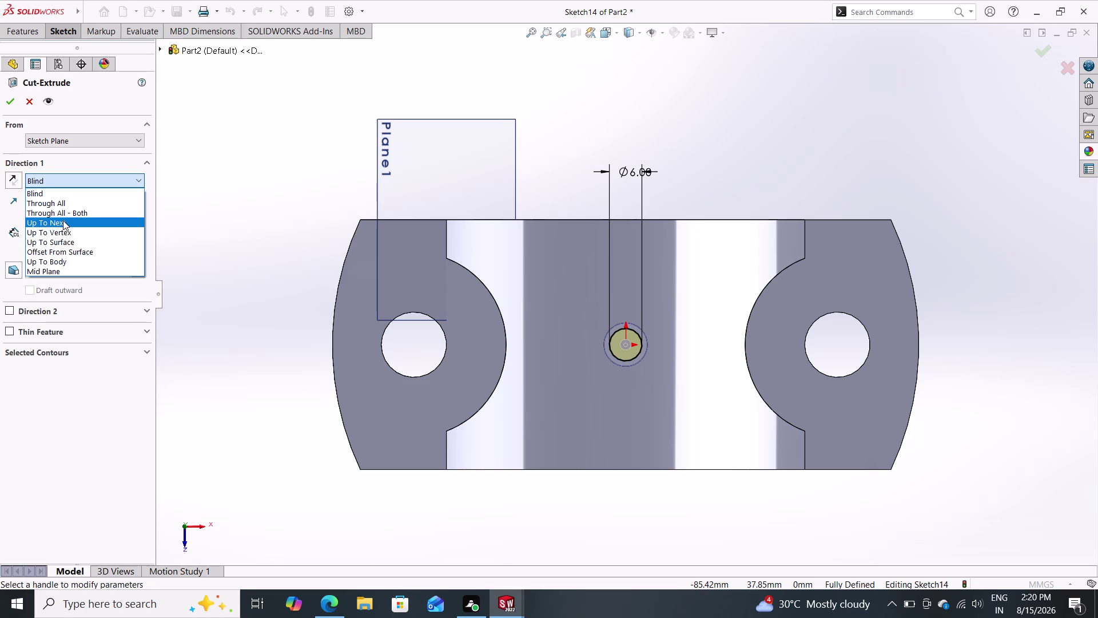
click(63, 220)
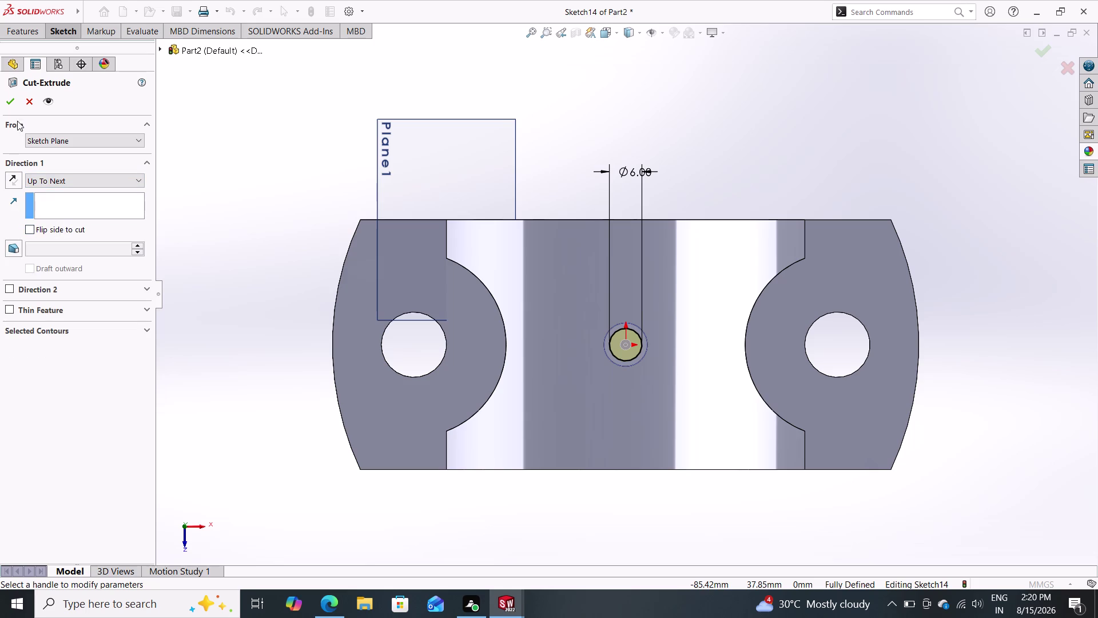
double_click(8, 101)
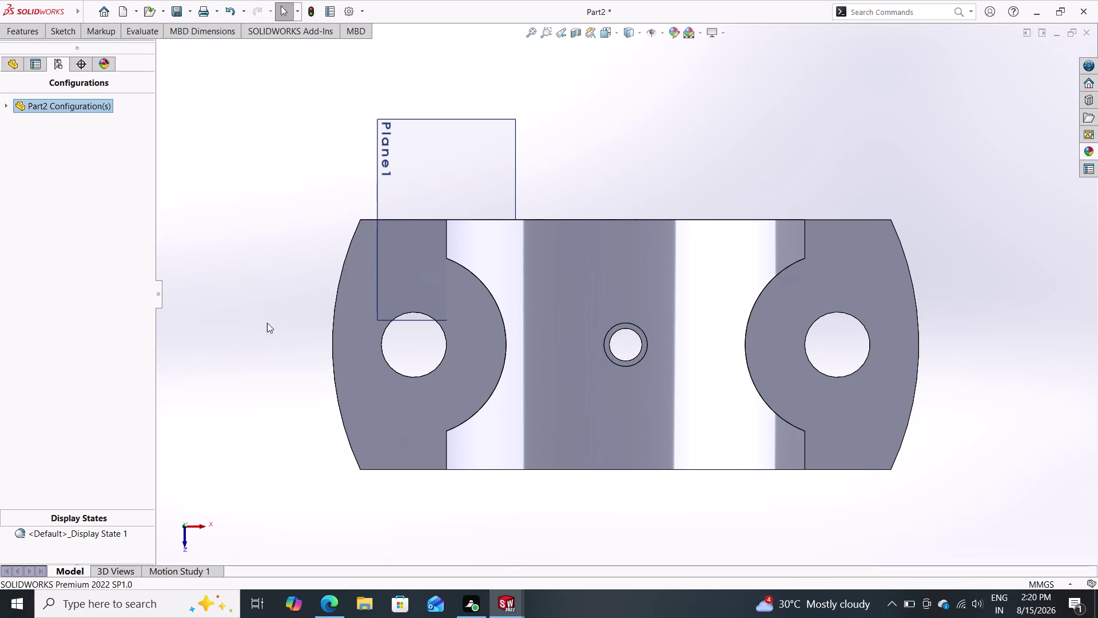
middle_drag(265, 342, 277, 82)
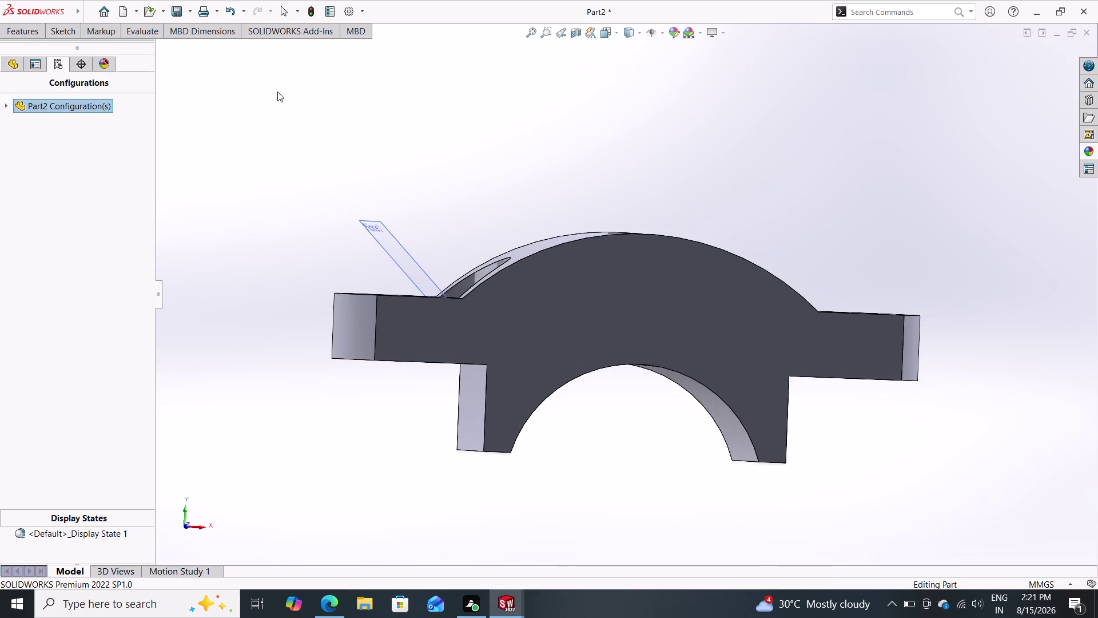
middle_drag(696, 206, 700, 438)
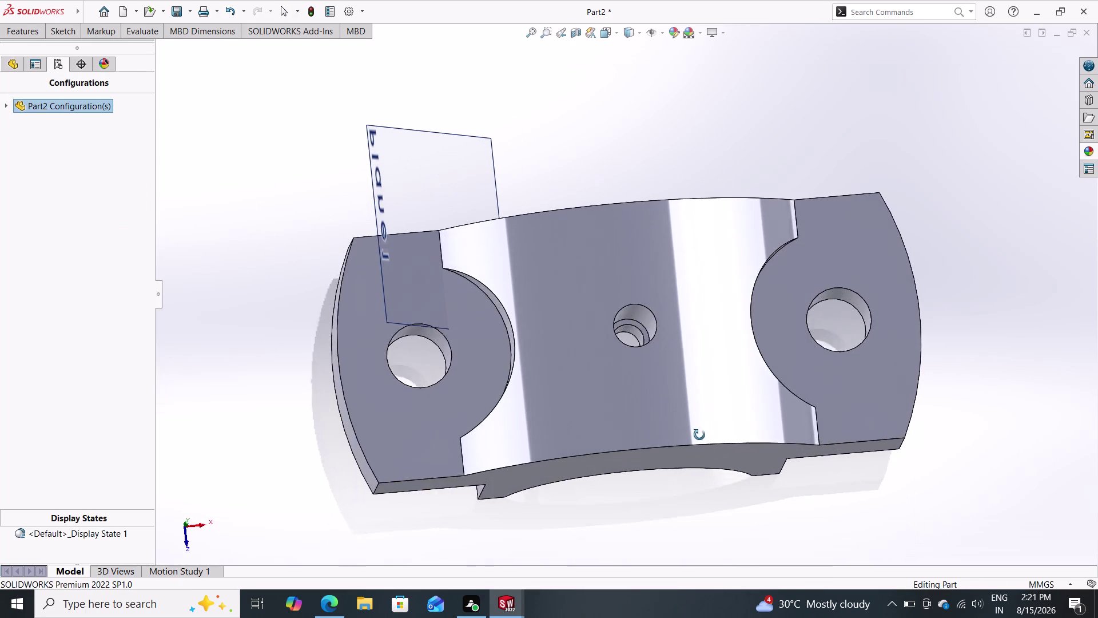
middle_drag(699, 437, 696, 267)
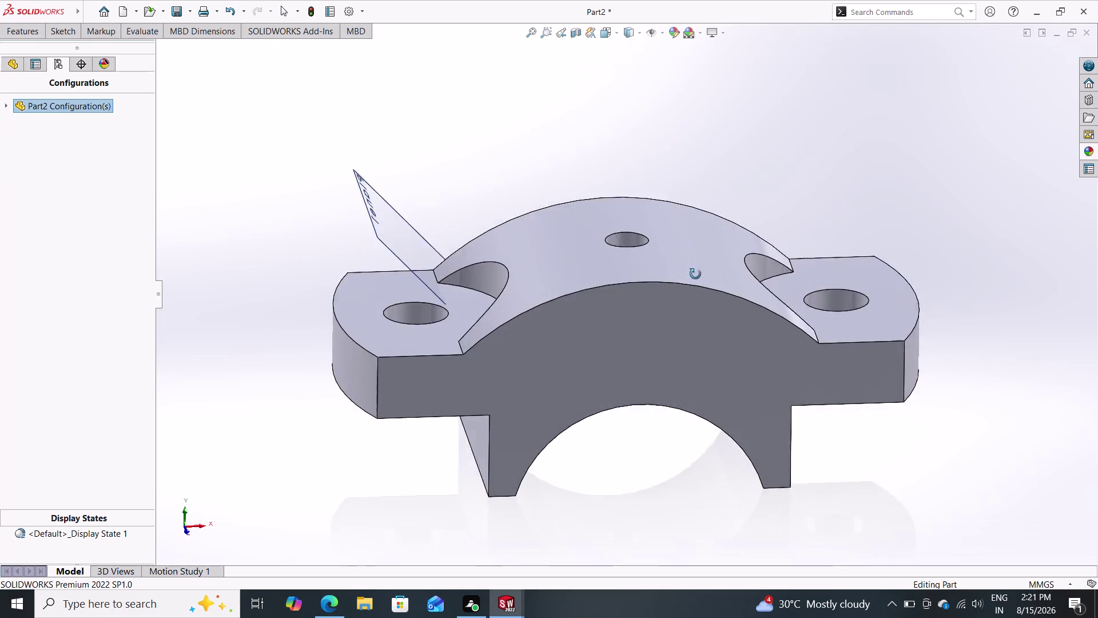
middle_drag(695, 267, 694, 364)
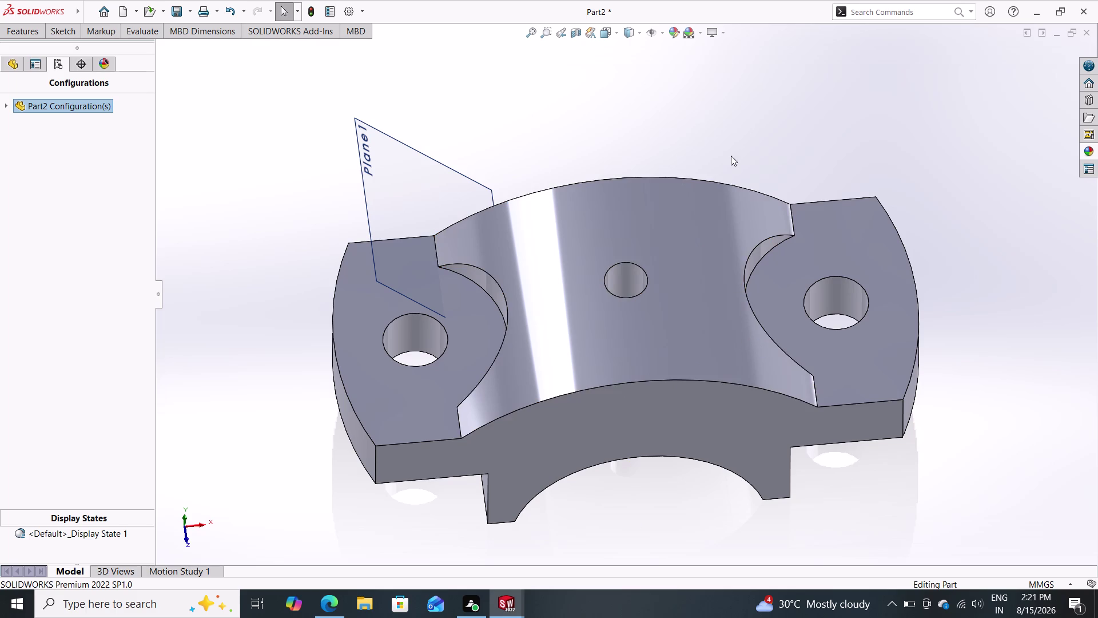
middle_drag(659, 479, 658, 156)
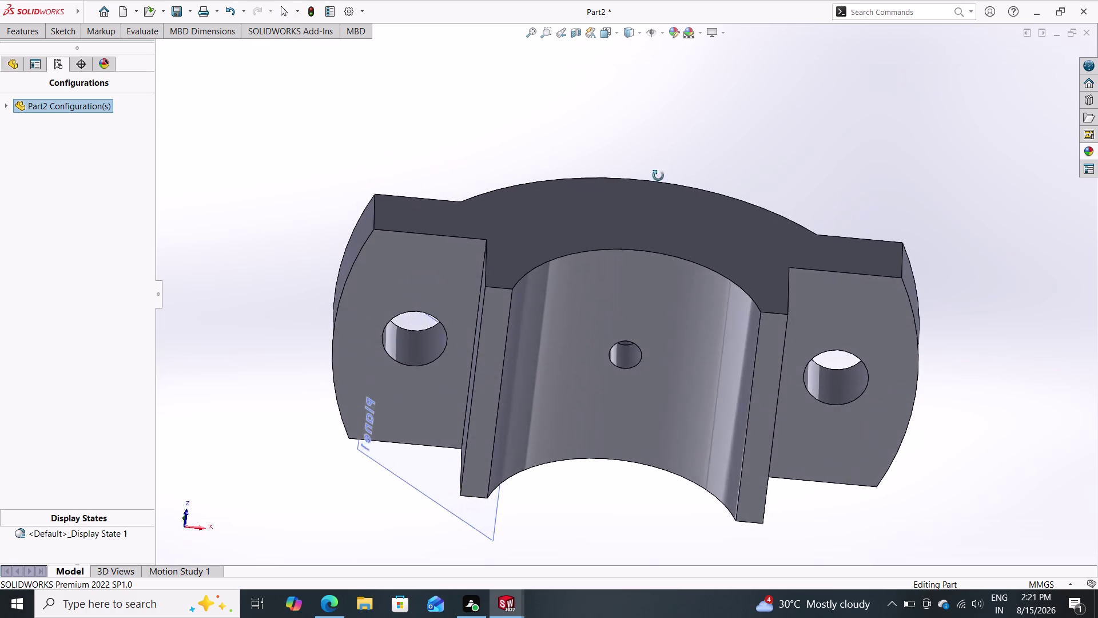
middle_drag(658, 155, 651, 48)
scroll(up, 3)
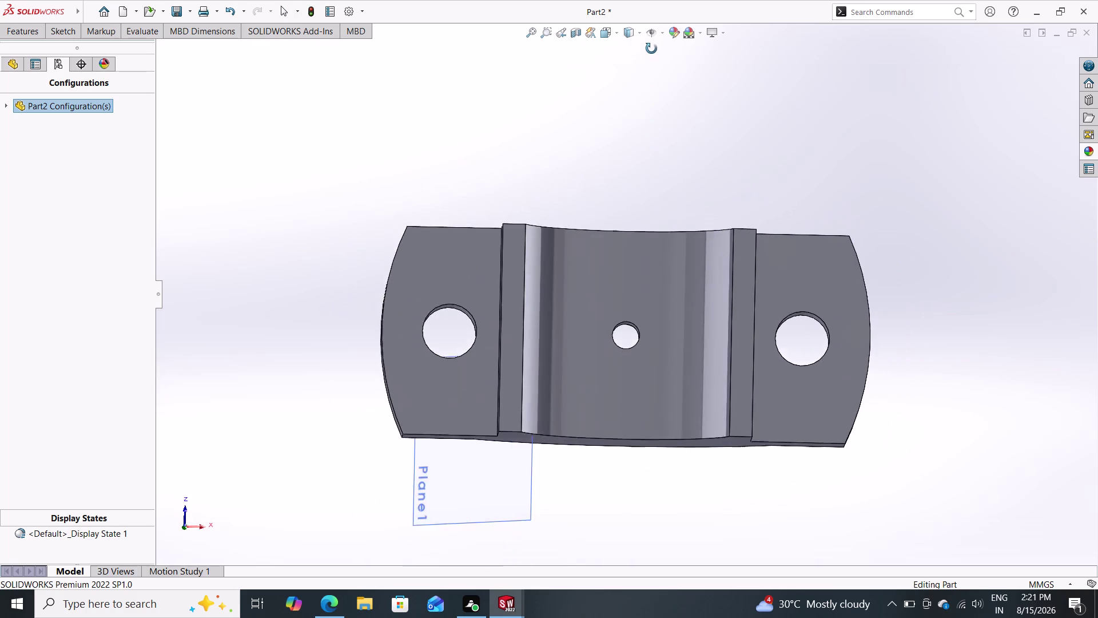
middle_drag(652, 48, 649, 86)
scroll(down, 3)
middle_drag(684, 222, 685, 175)
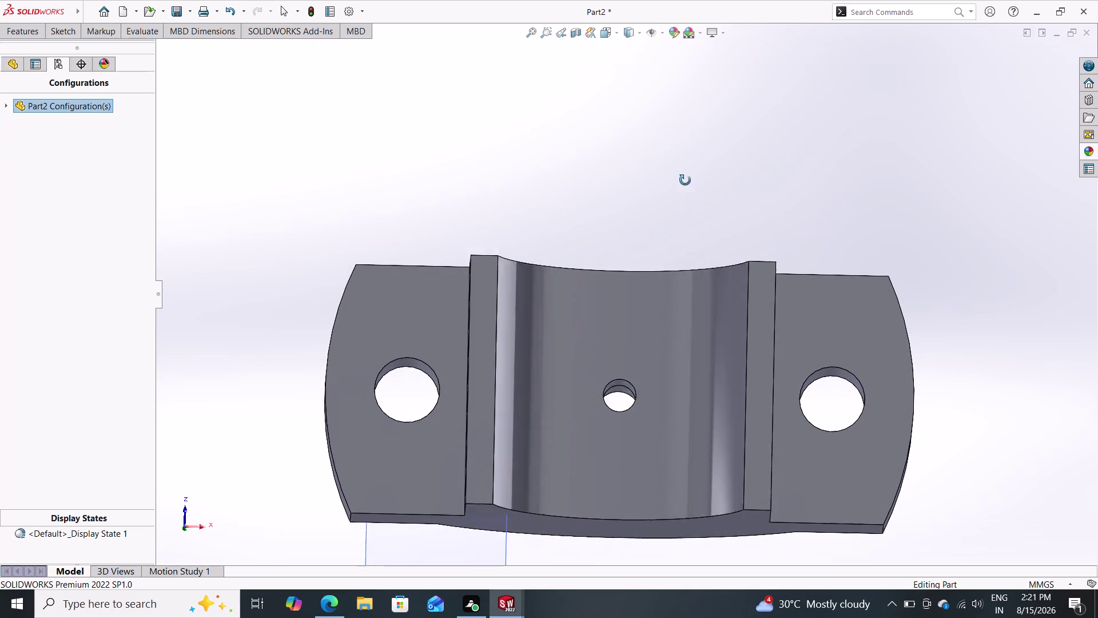
middle_drag(685, 175, 708, 577)
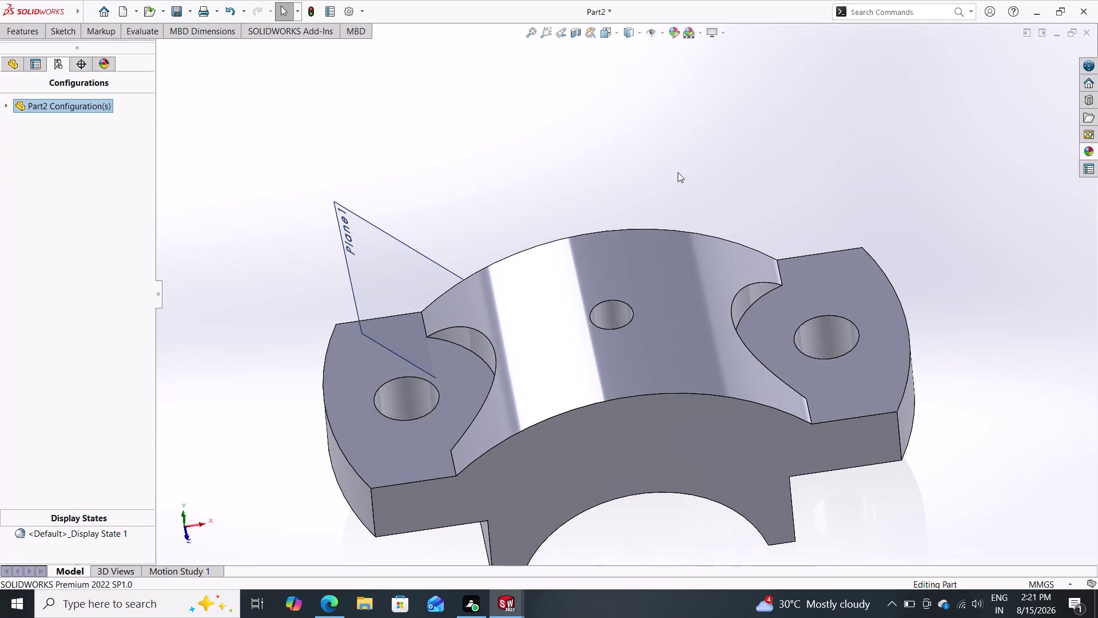
middle_drag(680, 161, 702, 313)
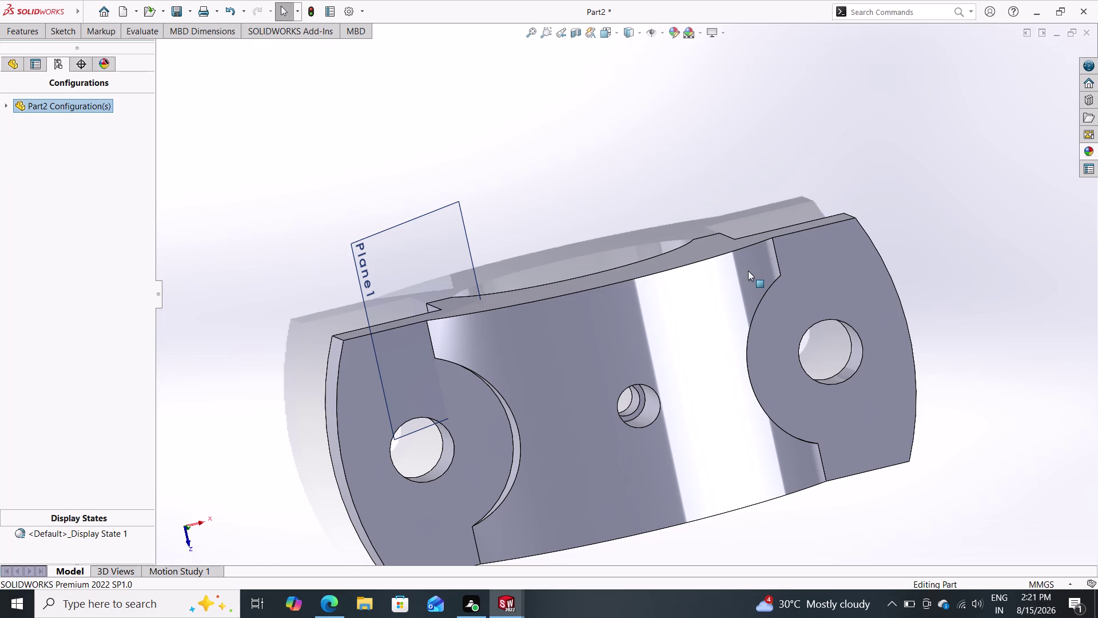
double_click(1086, 149)
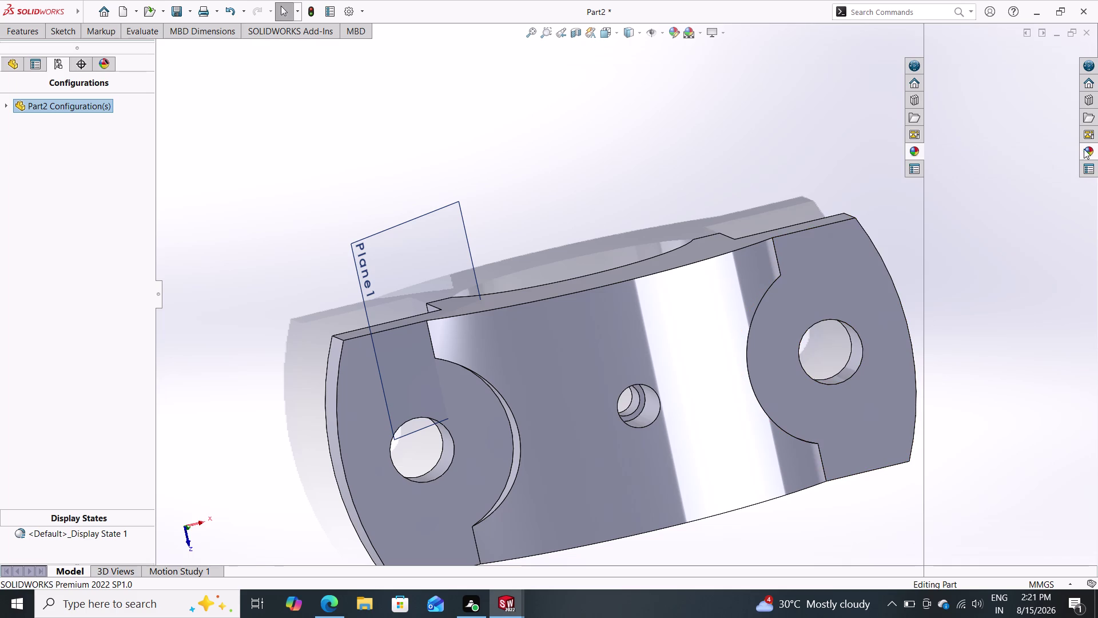
Apply the metallic warm grey appearance to the whole part, Part2.
click(992, 475)
drag(991, 475, 691, 397)
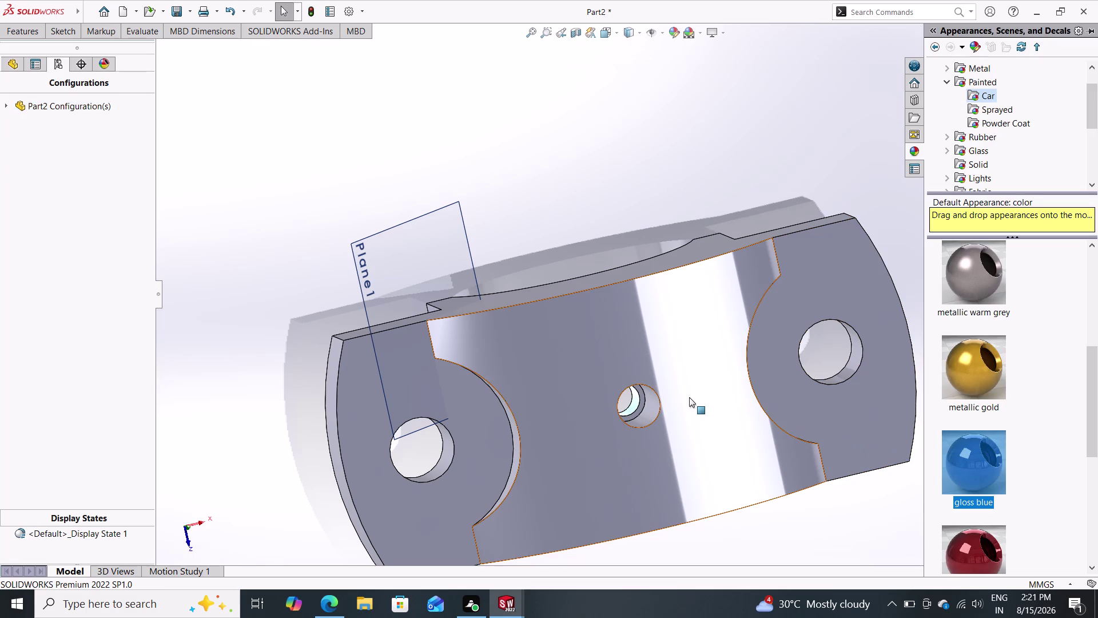
drag(690, 397, 689, 396)
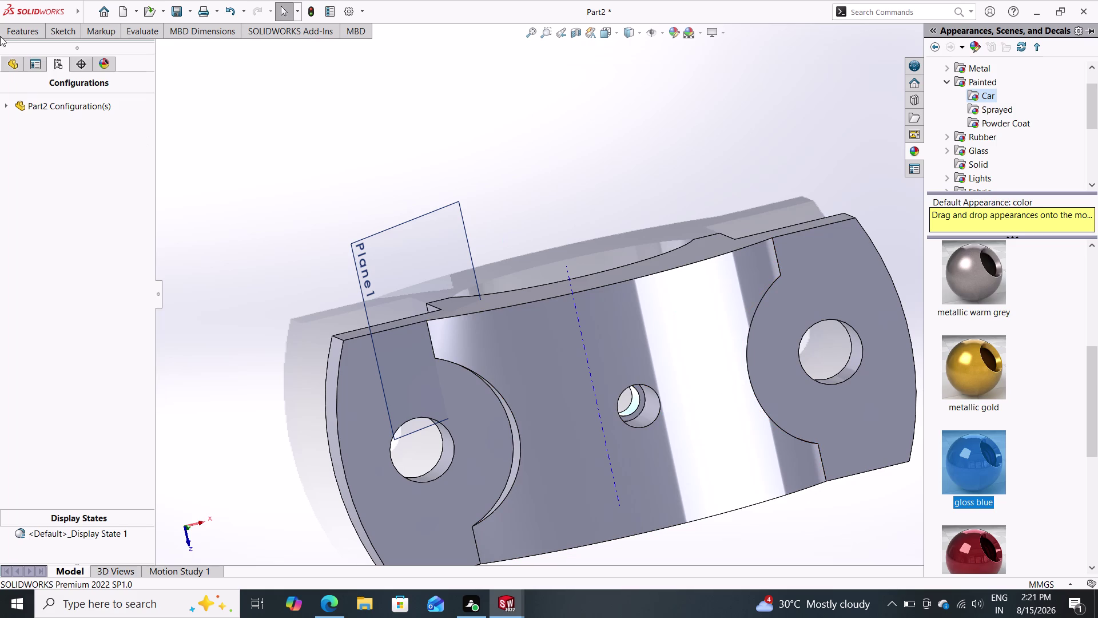
click(11, 60)
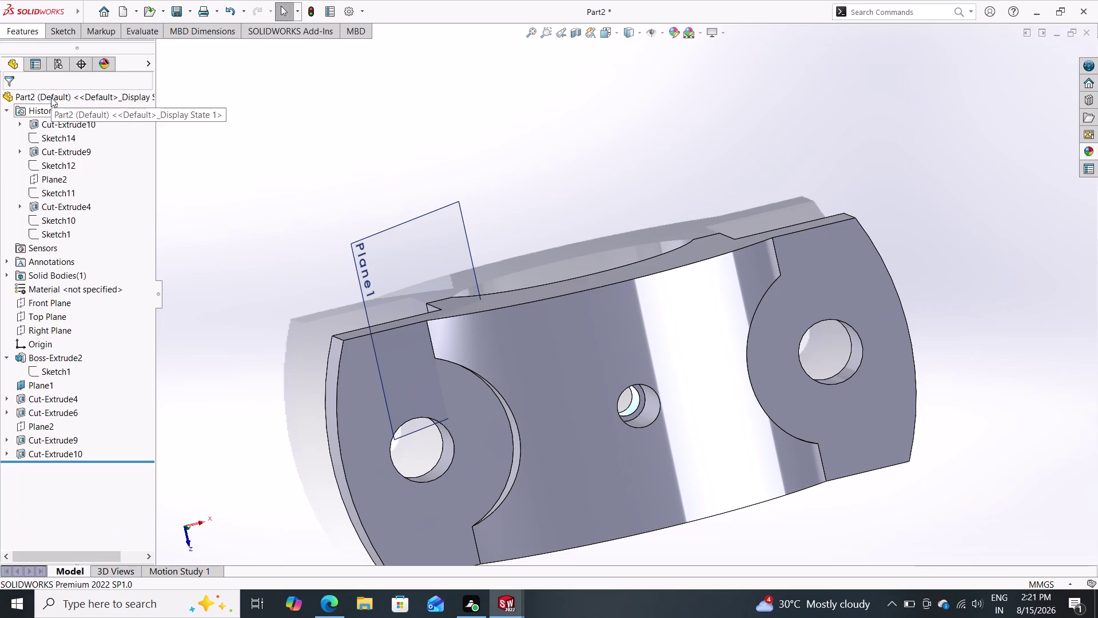
click(58, 91)
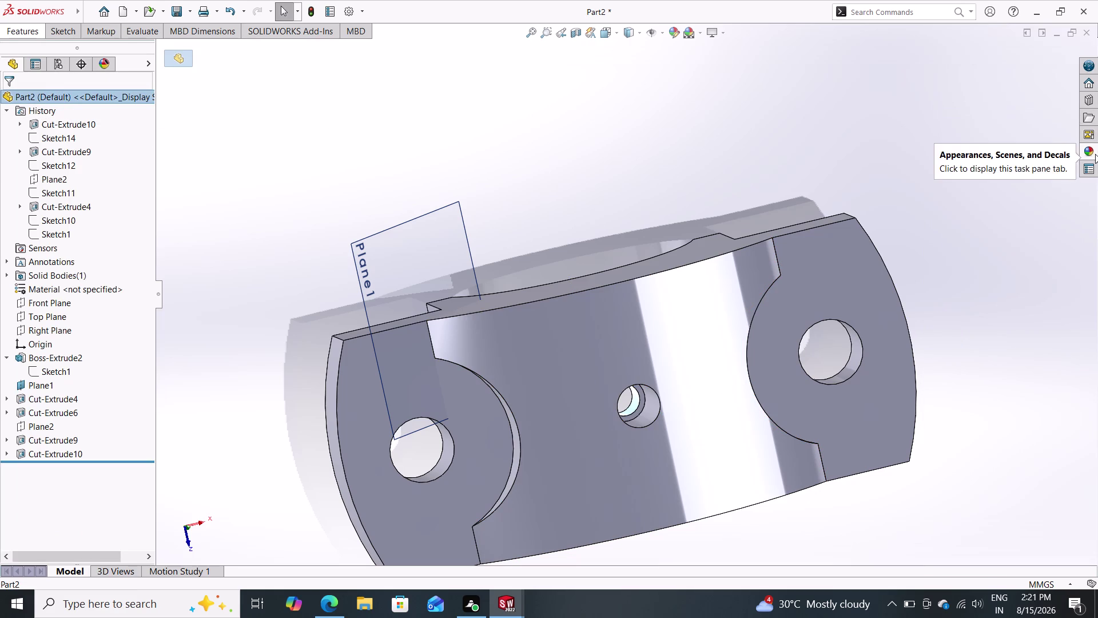
click(1090, 153)
drag(978, 282, 840, 272)
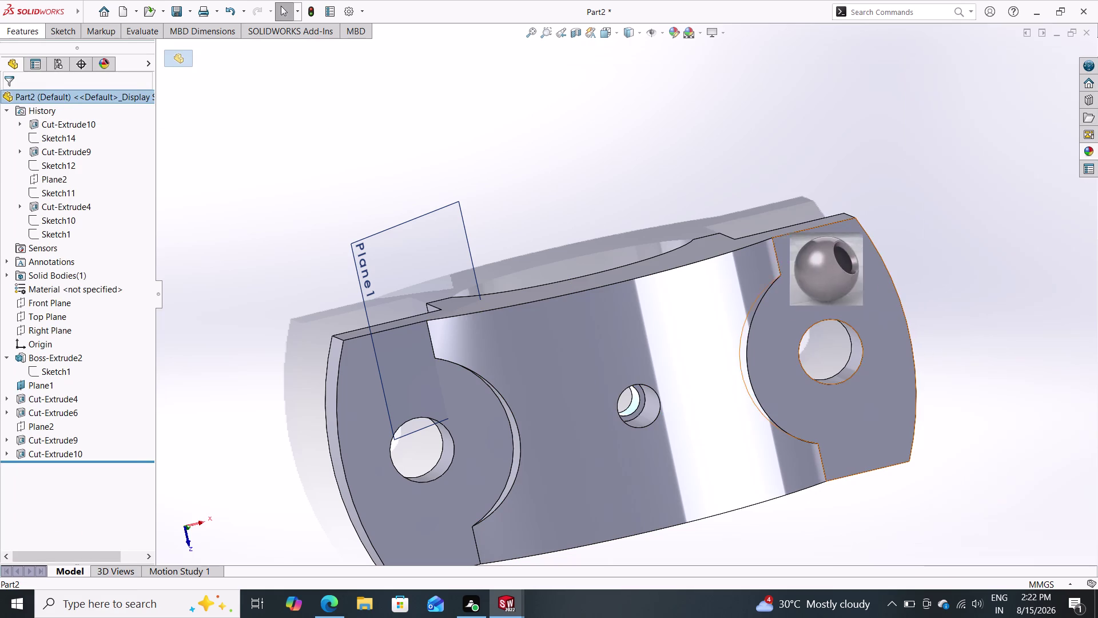
drag(839, 272, 692, 350)
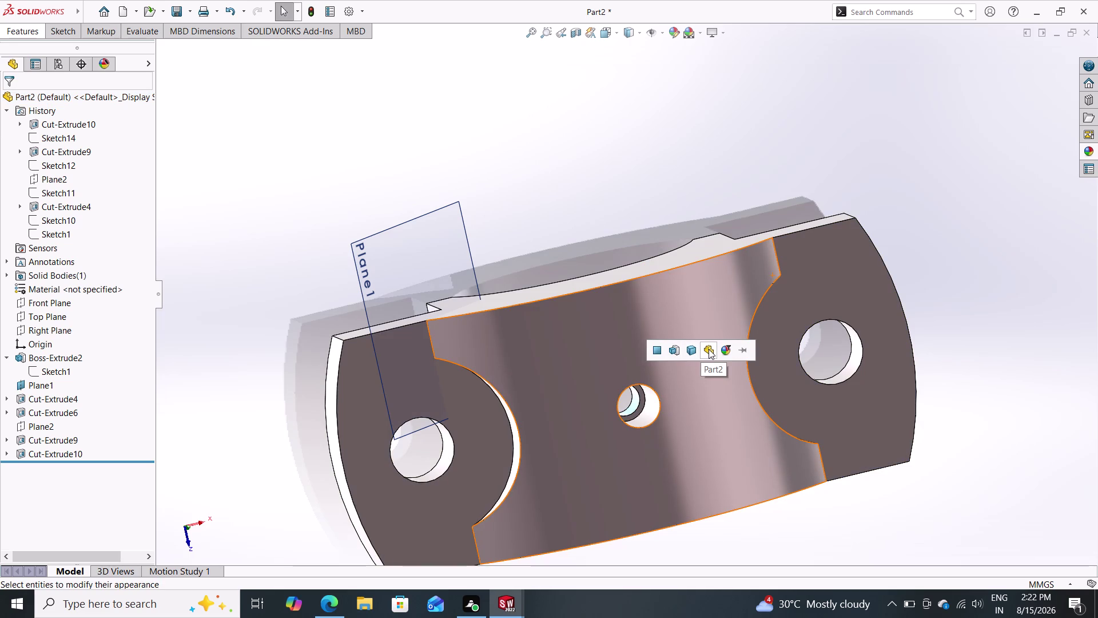
click(686, 351)
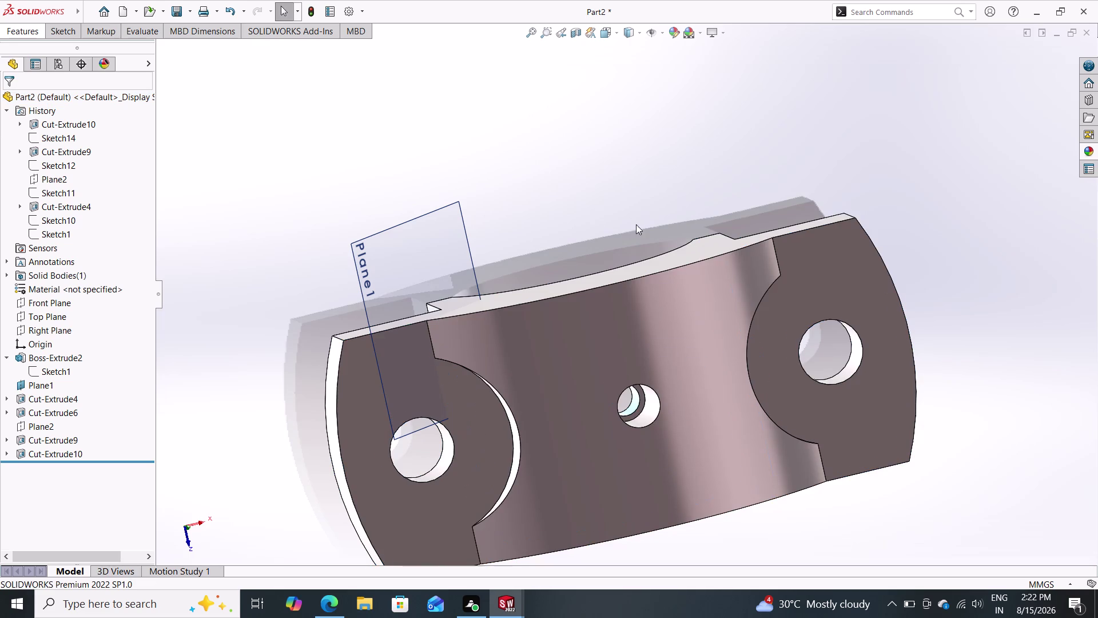
Orbit and zoom the metallic cap into a three-quarter view to inspect it.
middle_drag(624, 195, 593, 11)
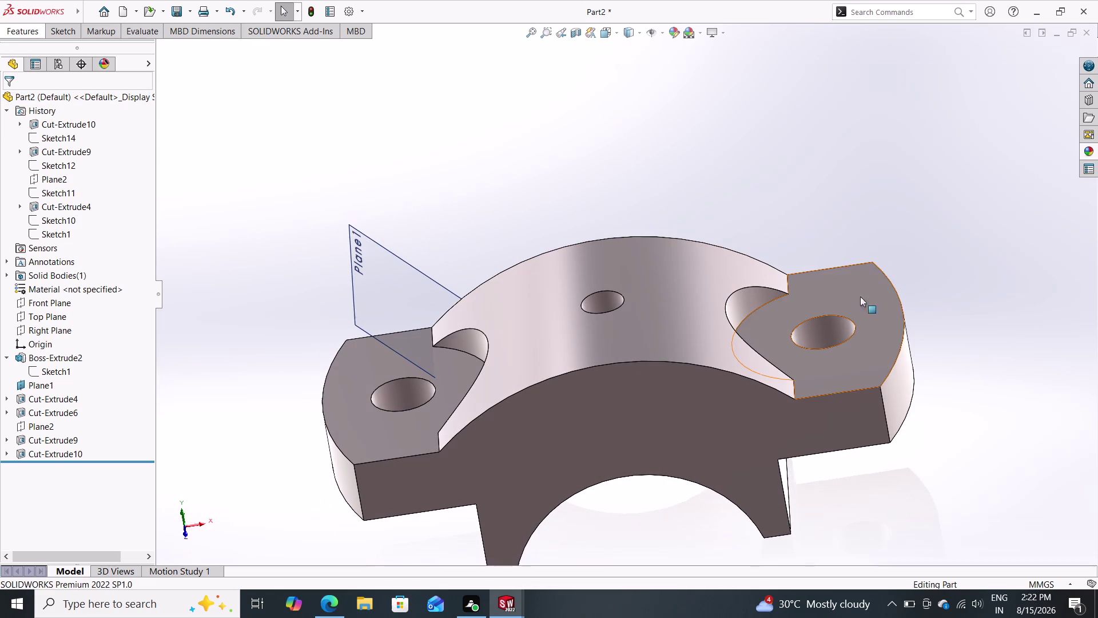
middle_drag(937, 297, 951, 332)
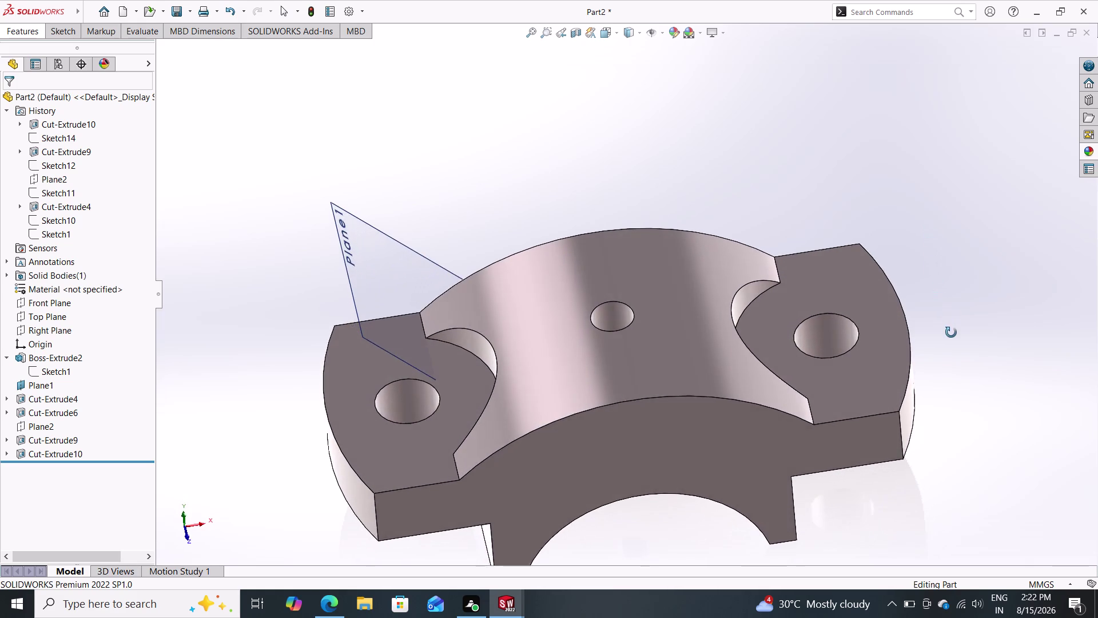
middle_drag(951, 332, 955, 348)
scroll(up, 3)
middle_drag(962, 348, 962, 346)
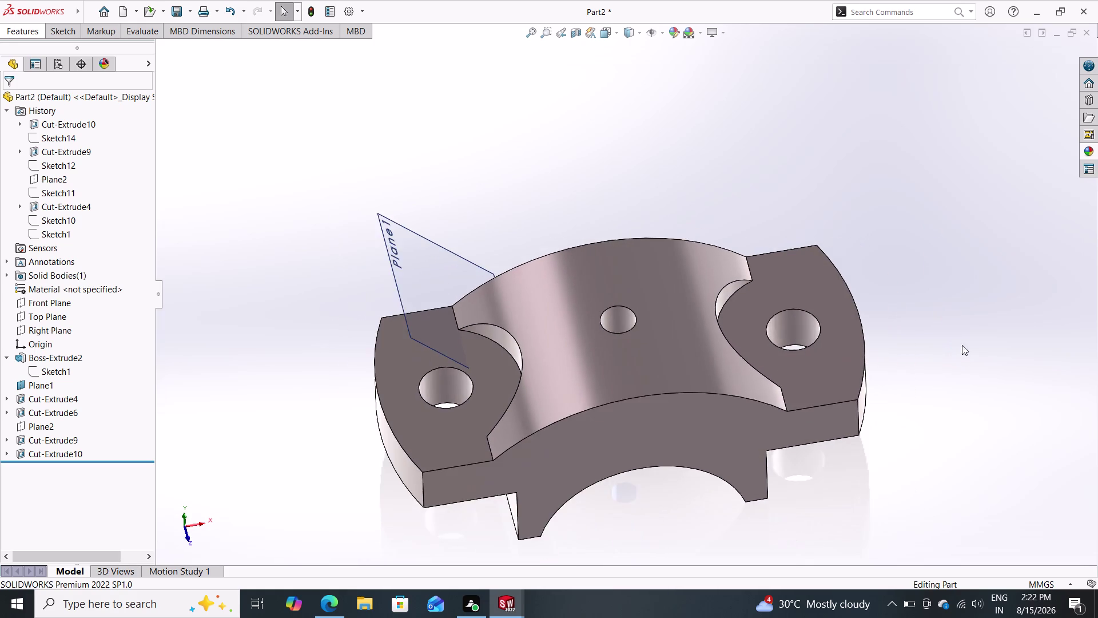
middle_drag(962, 347, 949, 297)
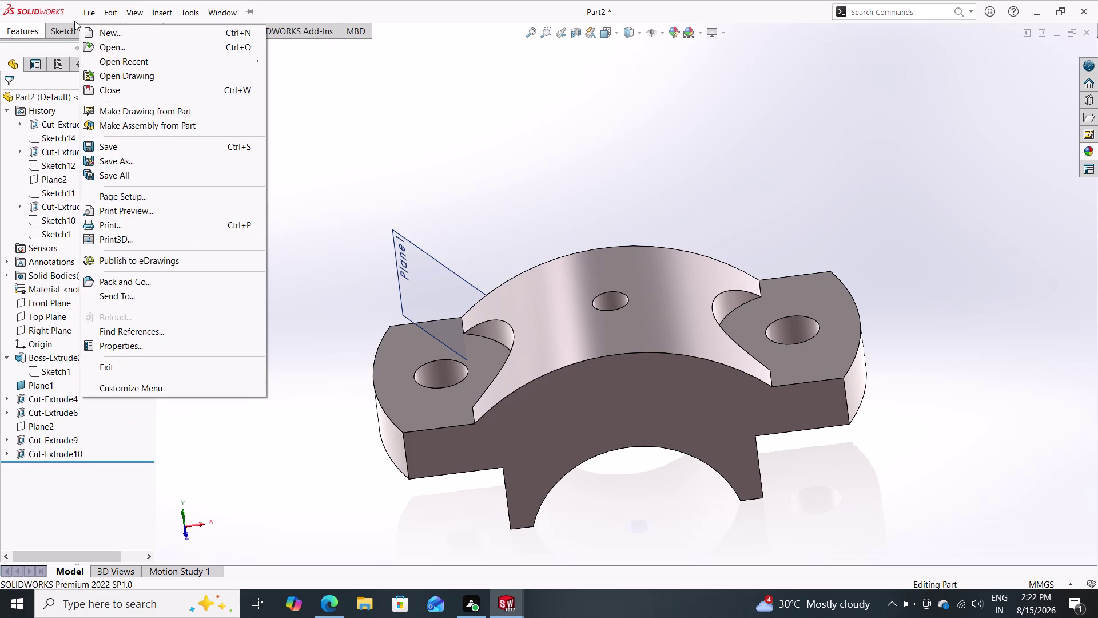
Save the part with the file name 'cap' through the Save As dialog.
click(62, 31)
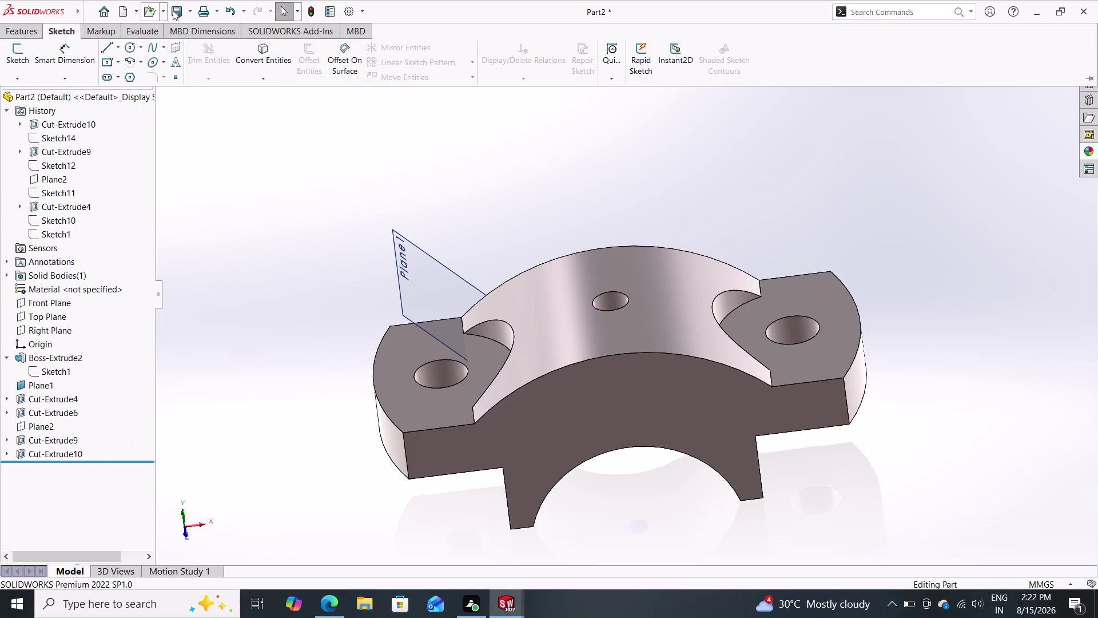
double_click(173, 11)
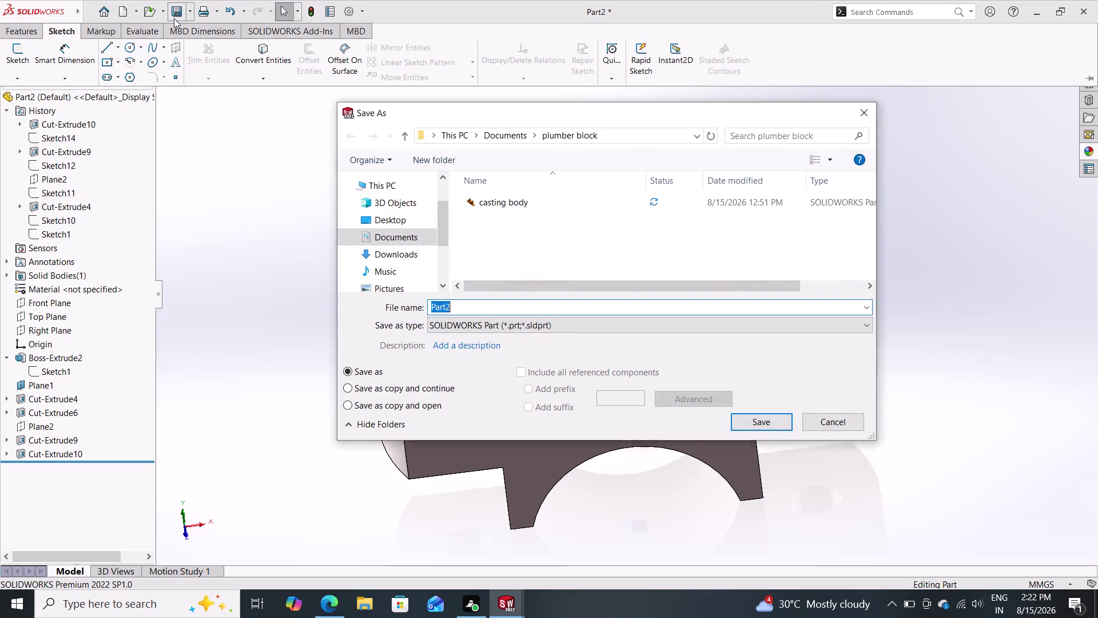
text(ca)
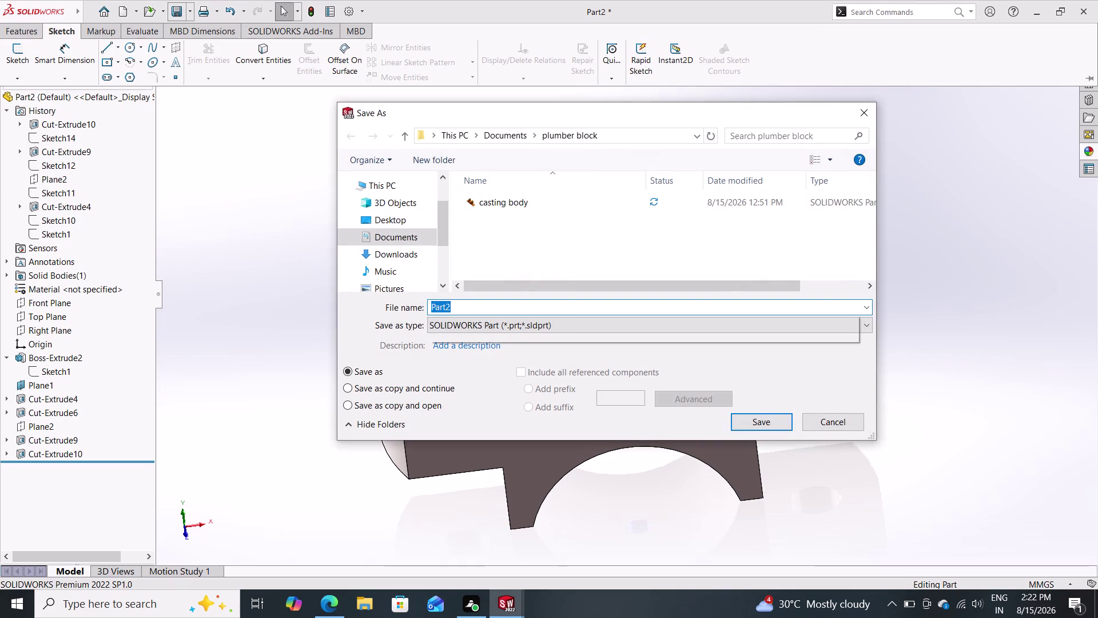
text(p)
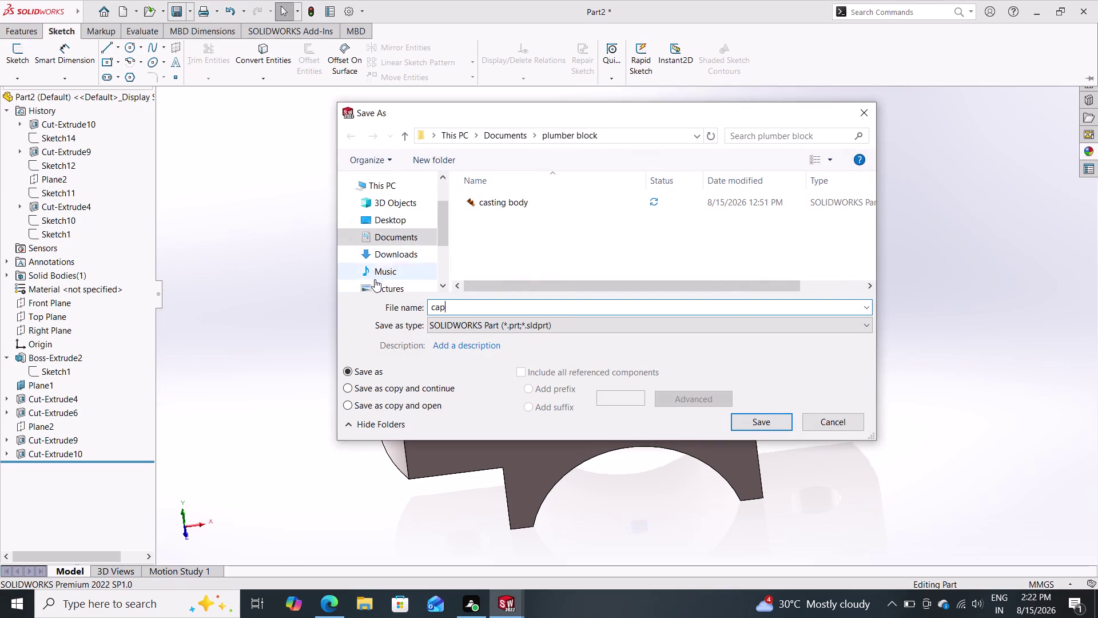
click(747, 424)
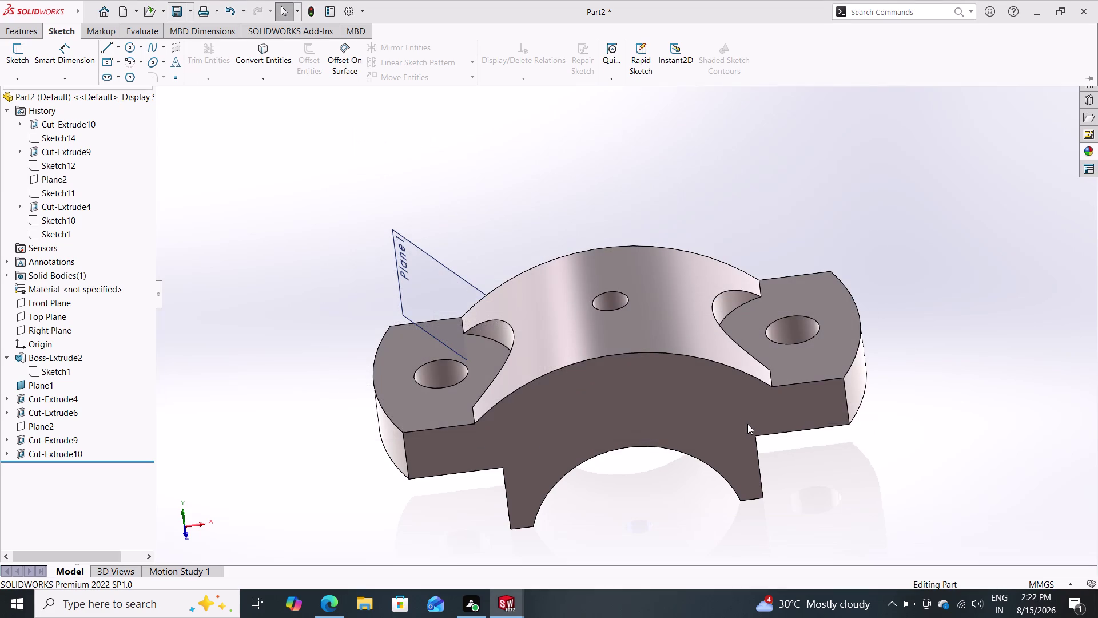